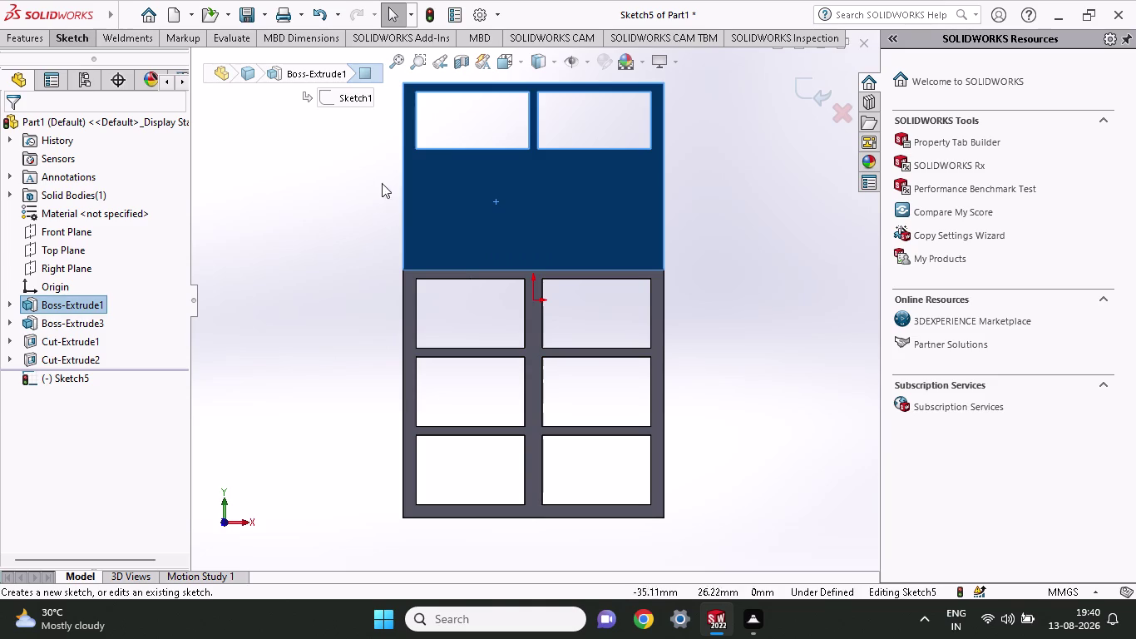
Draw a wide corner rectangle on the top face, below the two upper openings.
click(74, 41)
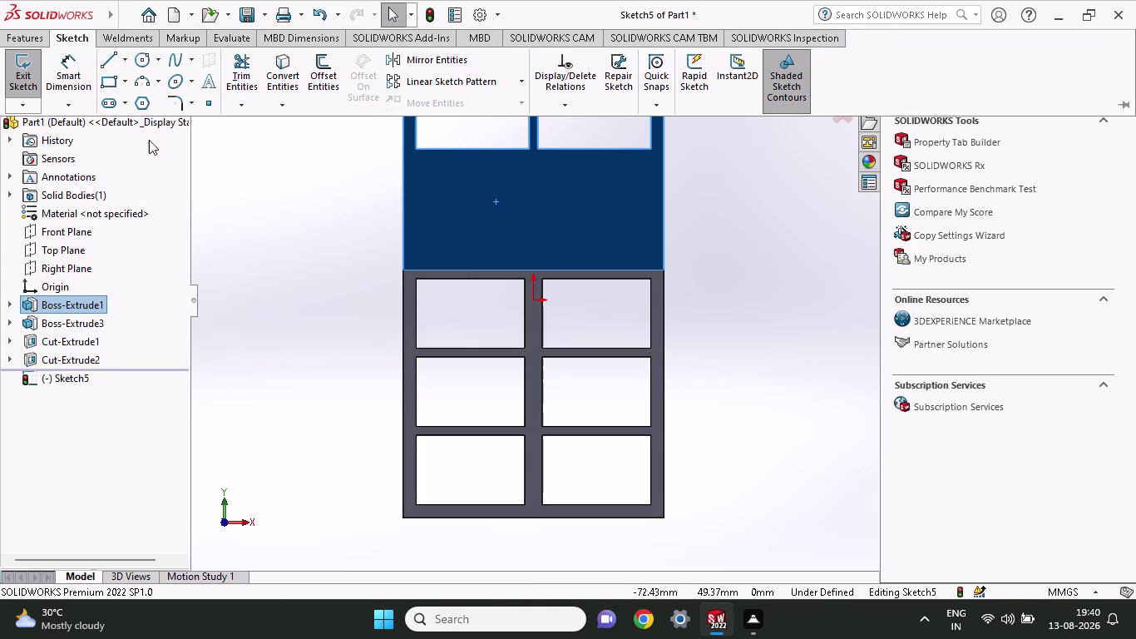
click(116, 82)
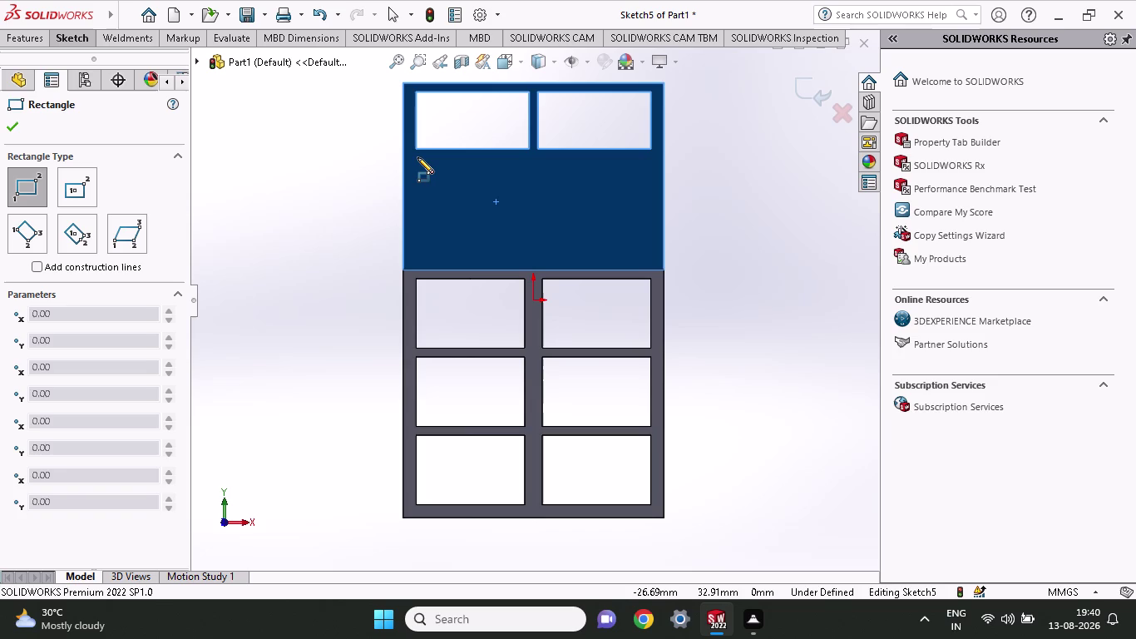
click(417, 164)
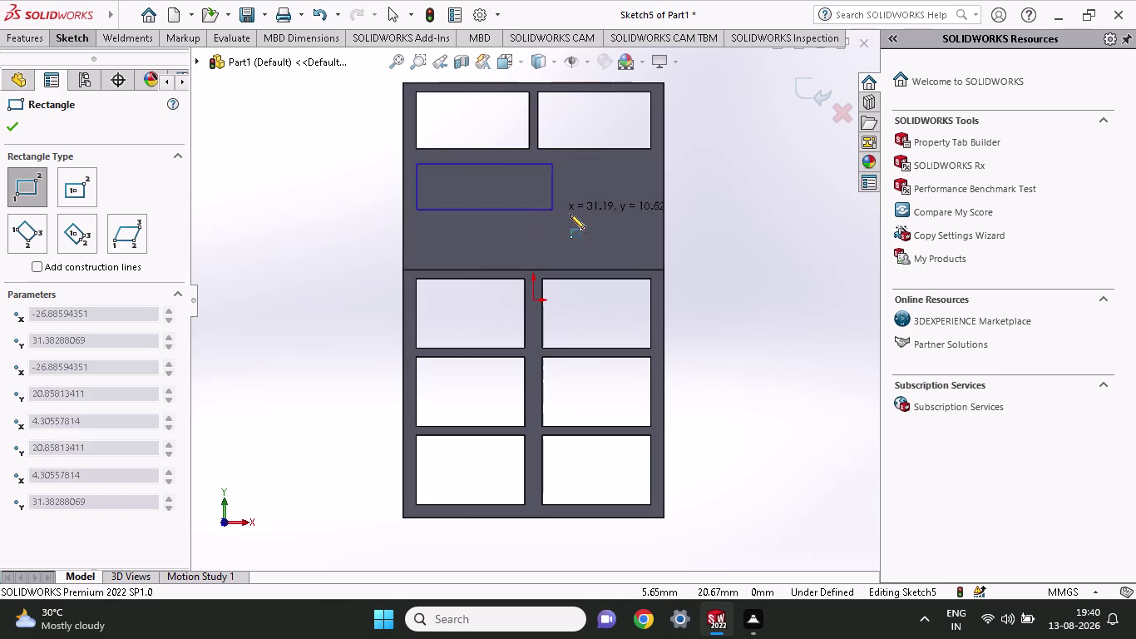
click(647, 254)
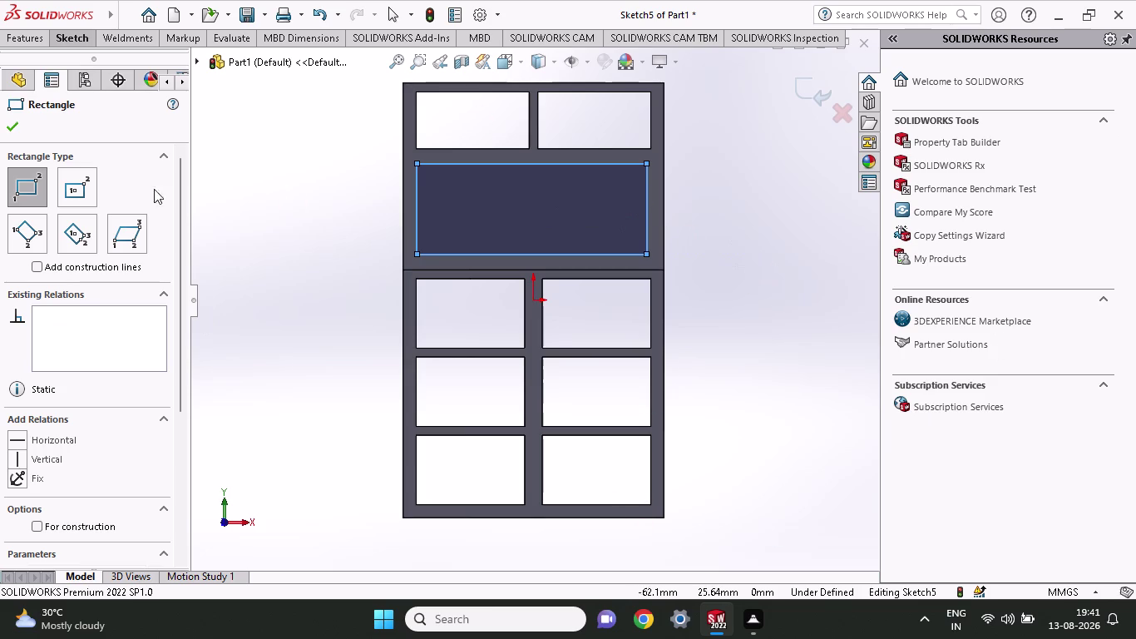
click(80, 43)
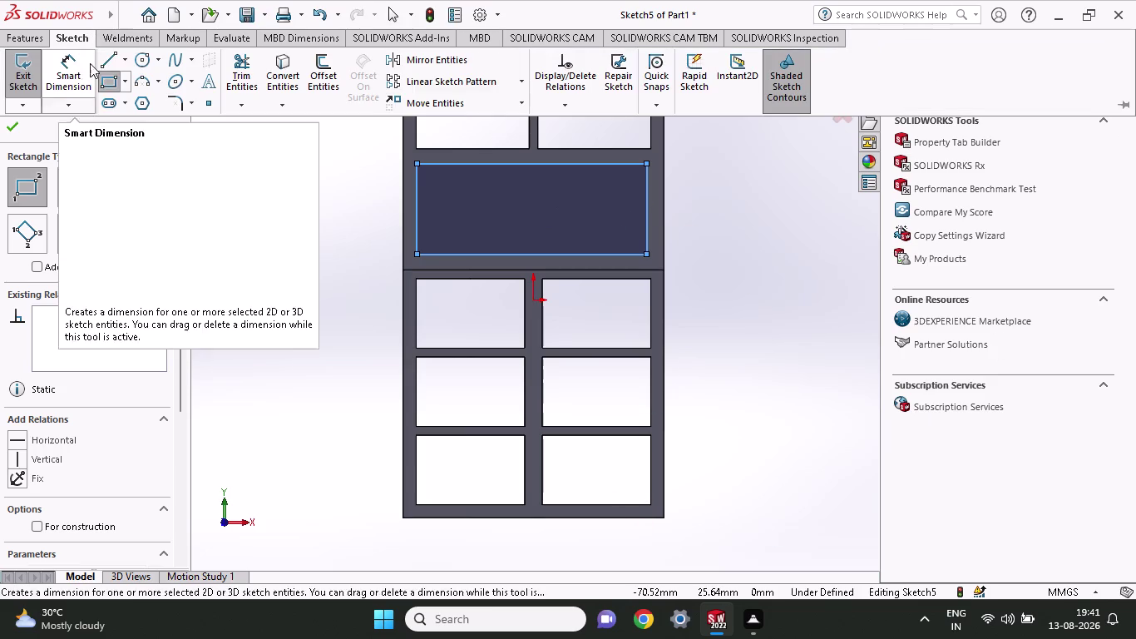
Try dimensioning the panel's right edge, then cancel the dimension.
click(64, 78)
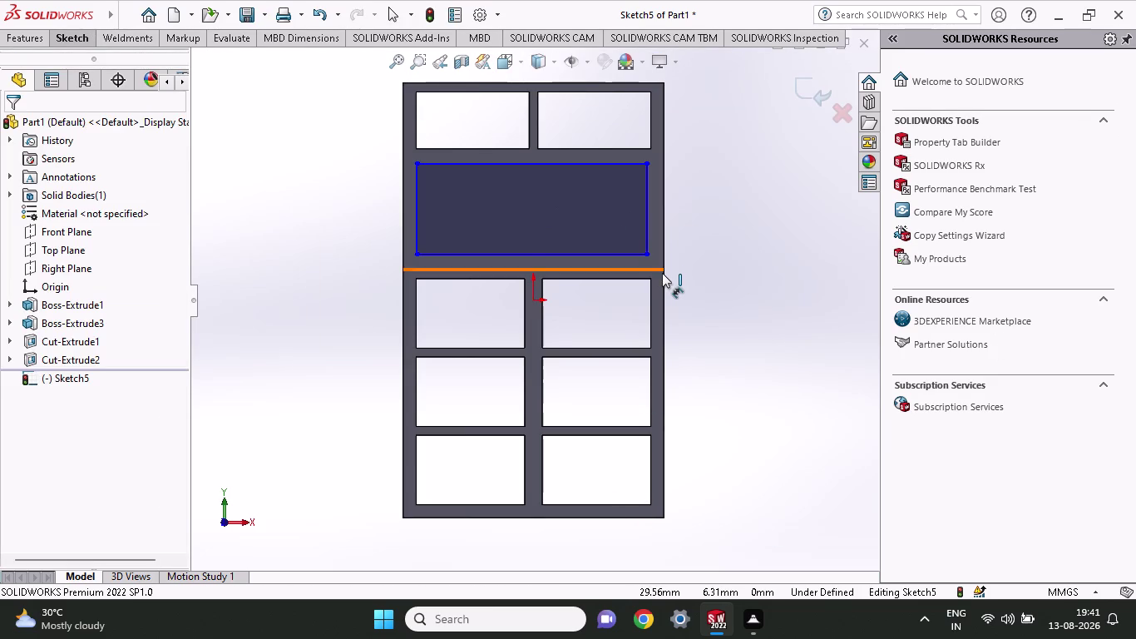
click(662, 269)
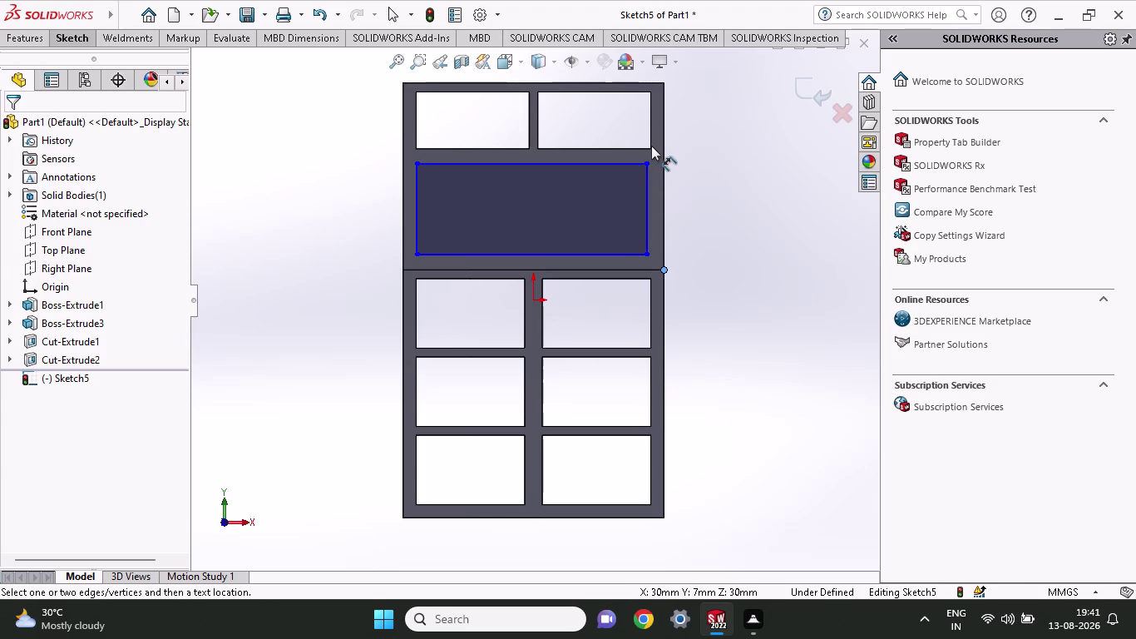
drag(648, 145, 666, 143)
key(Escape)
click(77, 33)
click(78, 70)
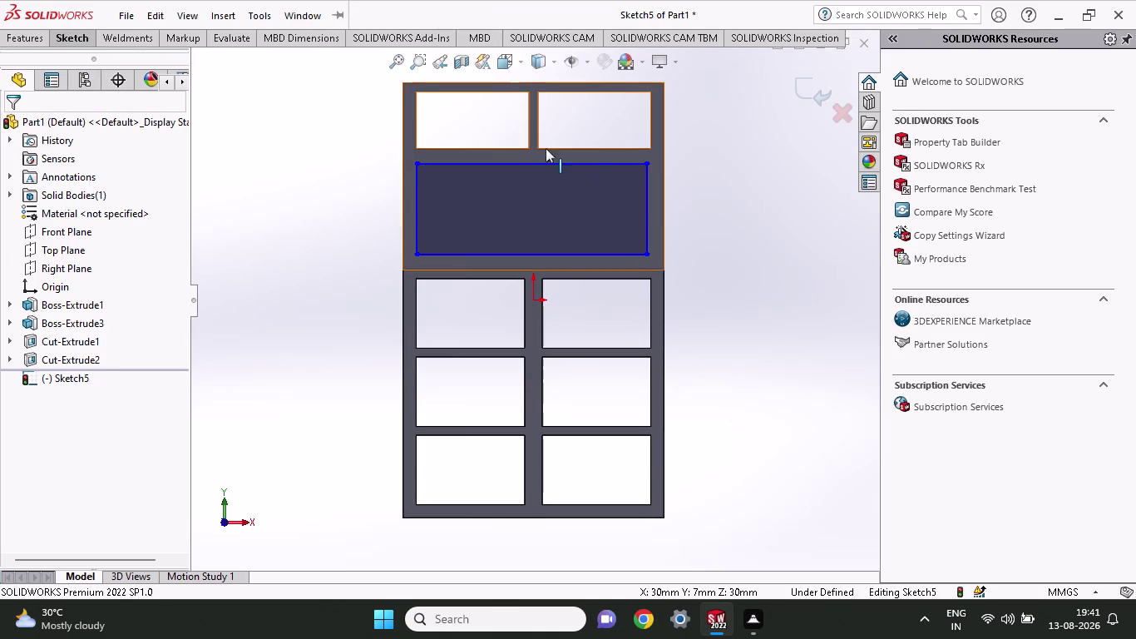
click(85, 41)
click(68, 71)
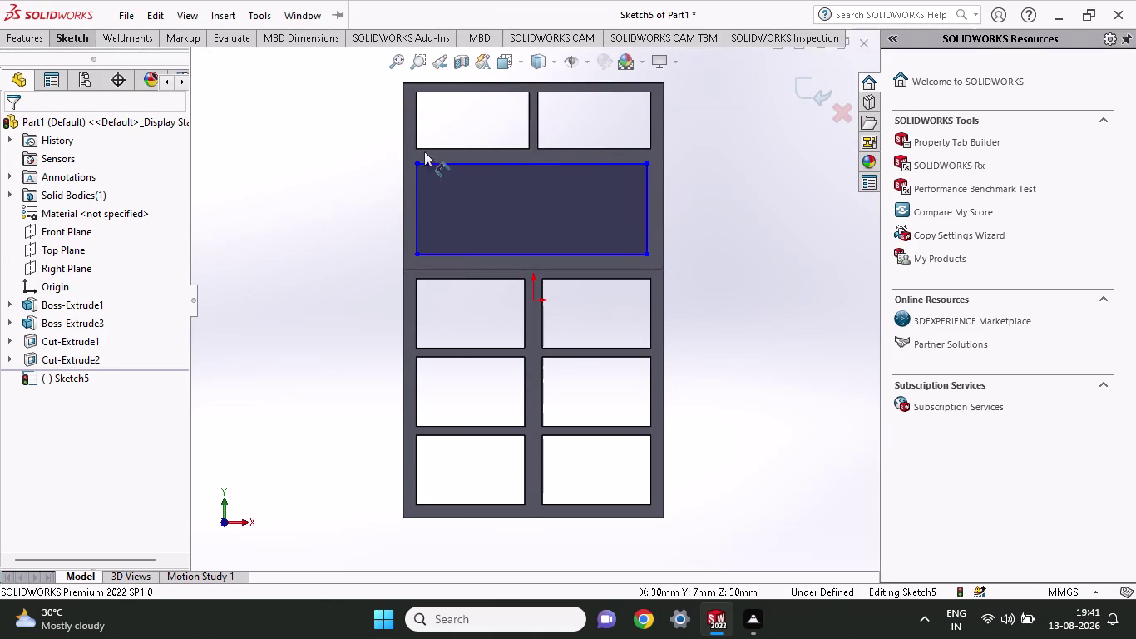
click(649, 147)
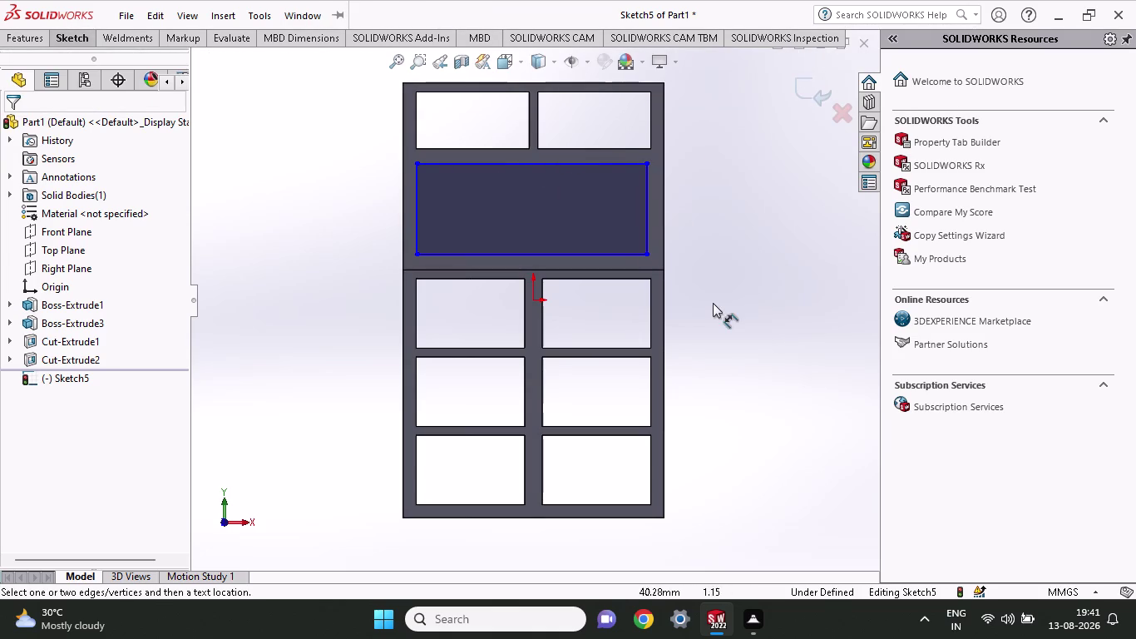
click(664, 269)
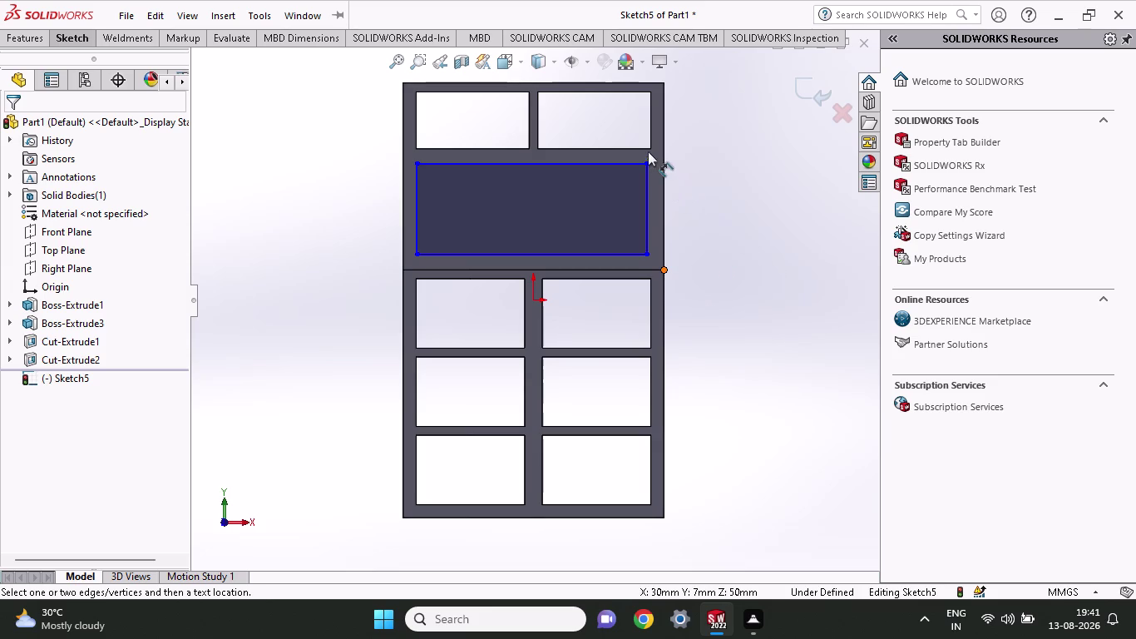
key(Escape)
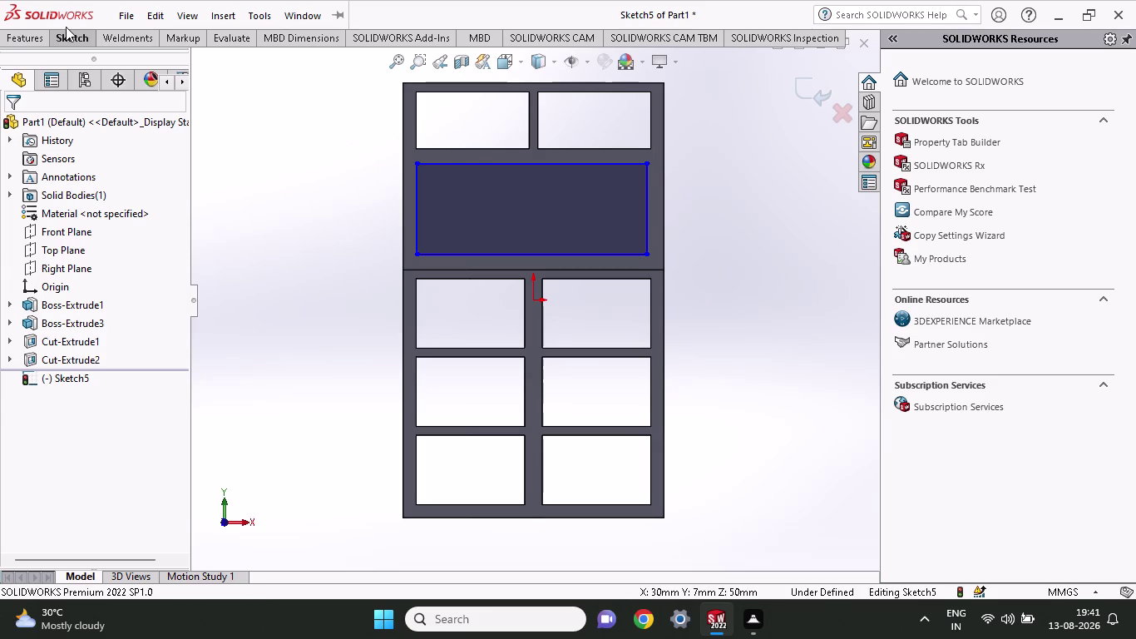
Draw a vertical line up the panel's right edge to the upper compartments' bottom.
click(65, 33)
click(101, 61)
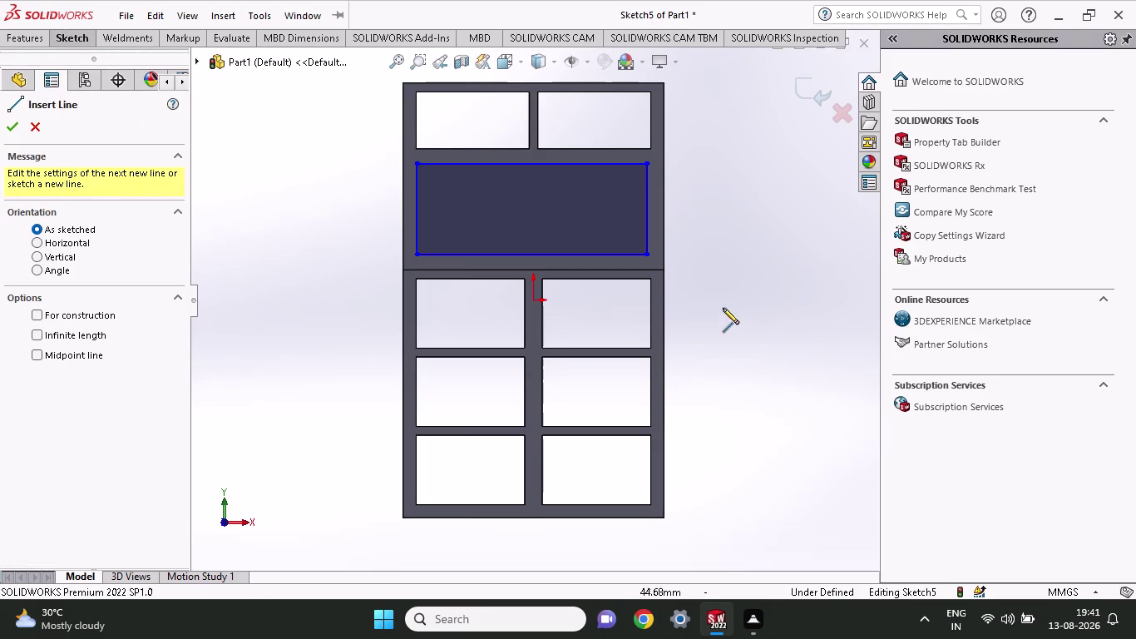
click(664, 268)
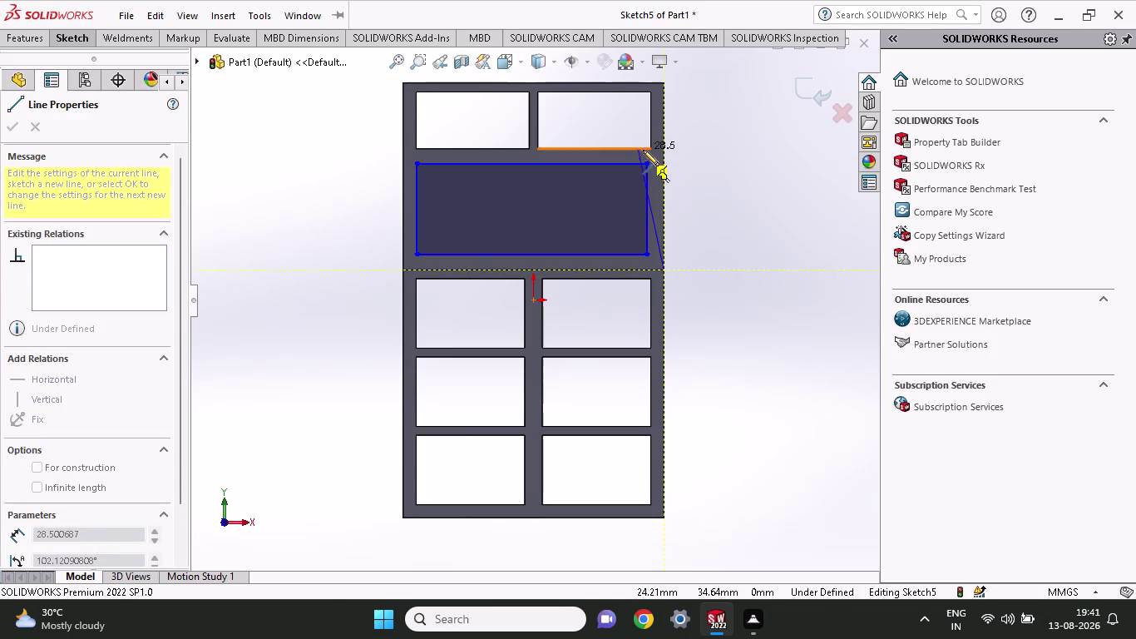
click(664, 147)
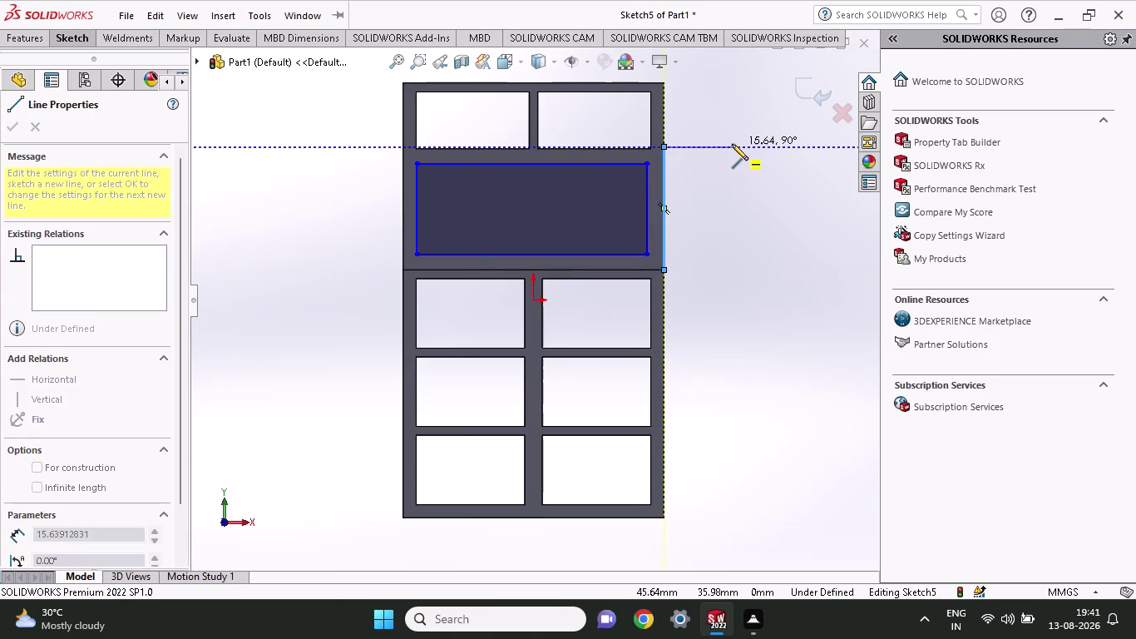
key(Escape)
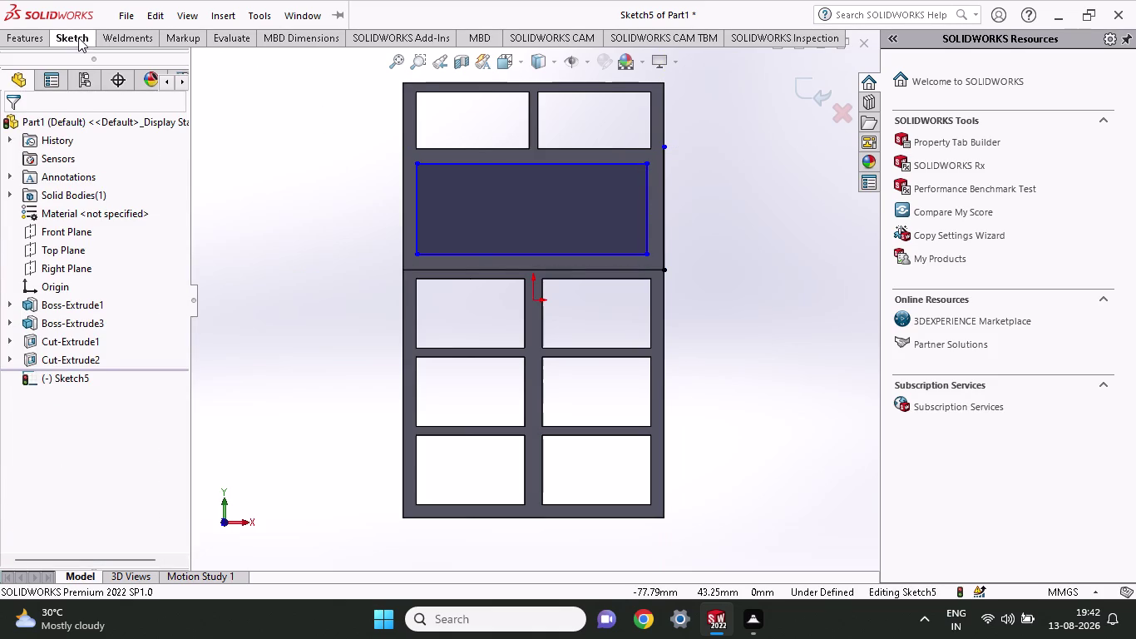
Add a vertical dimension to the new line, then undo it.
click(78, 37)
click(72, 67)
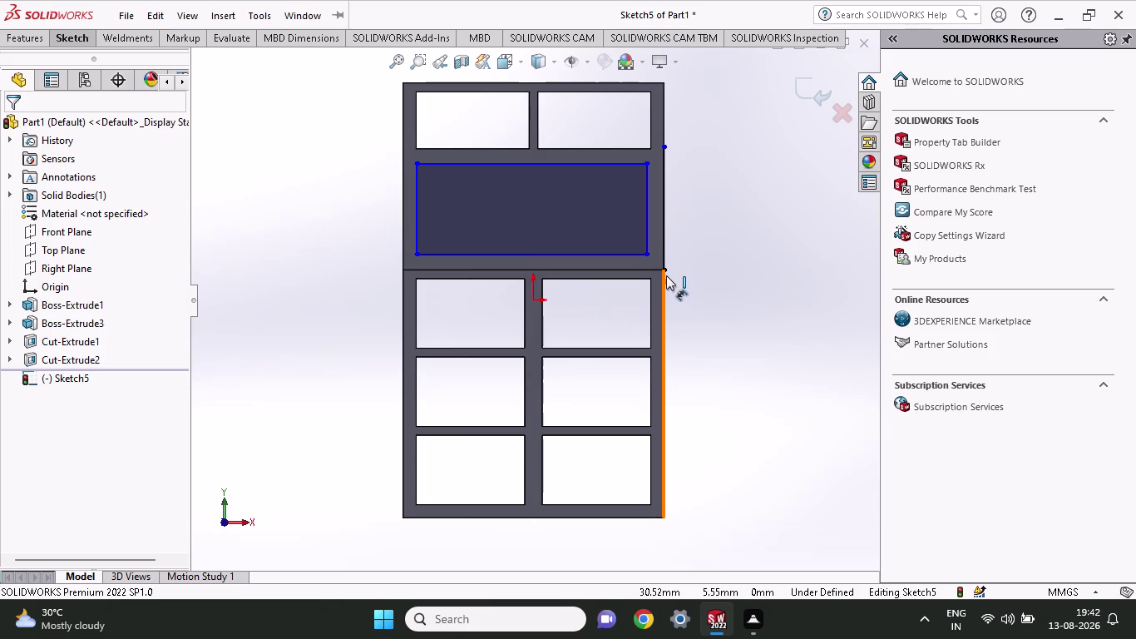
click(666, 273)
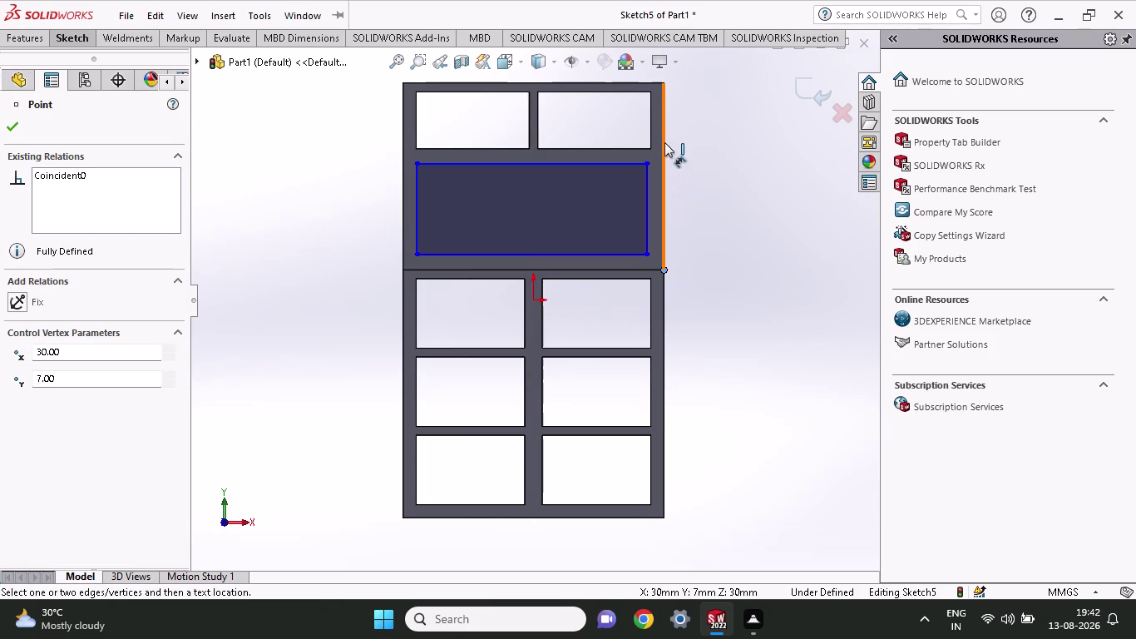
click(665, 147)
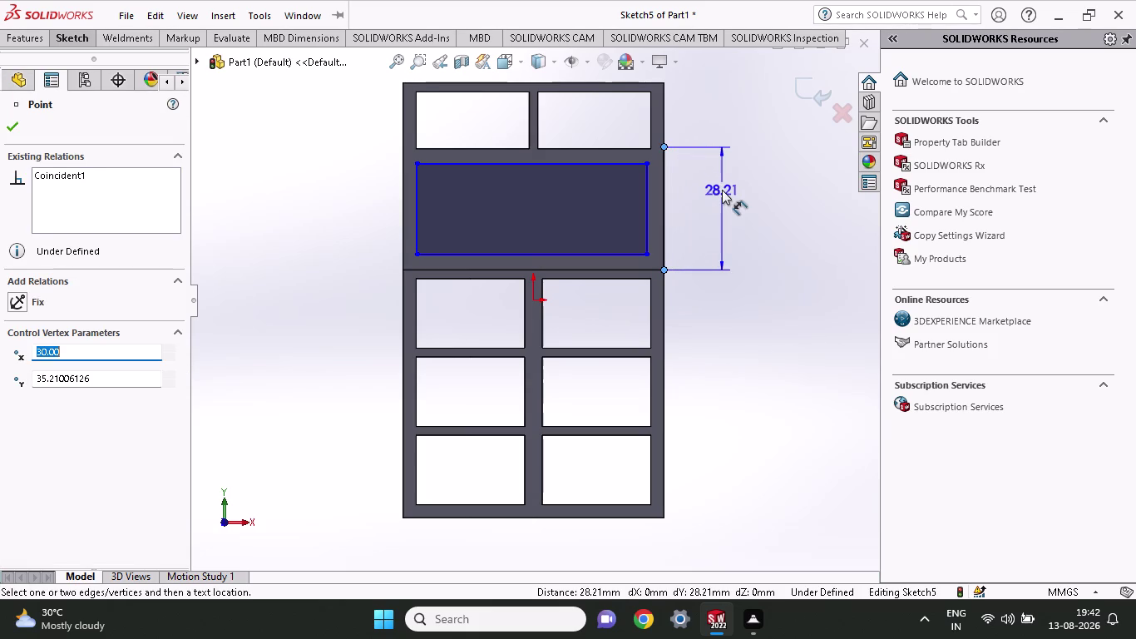
click(722, 190)
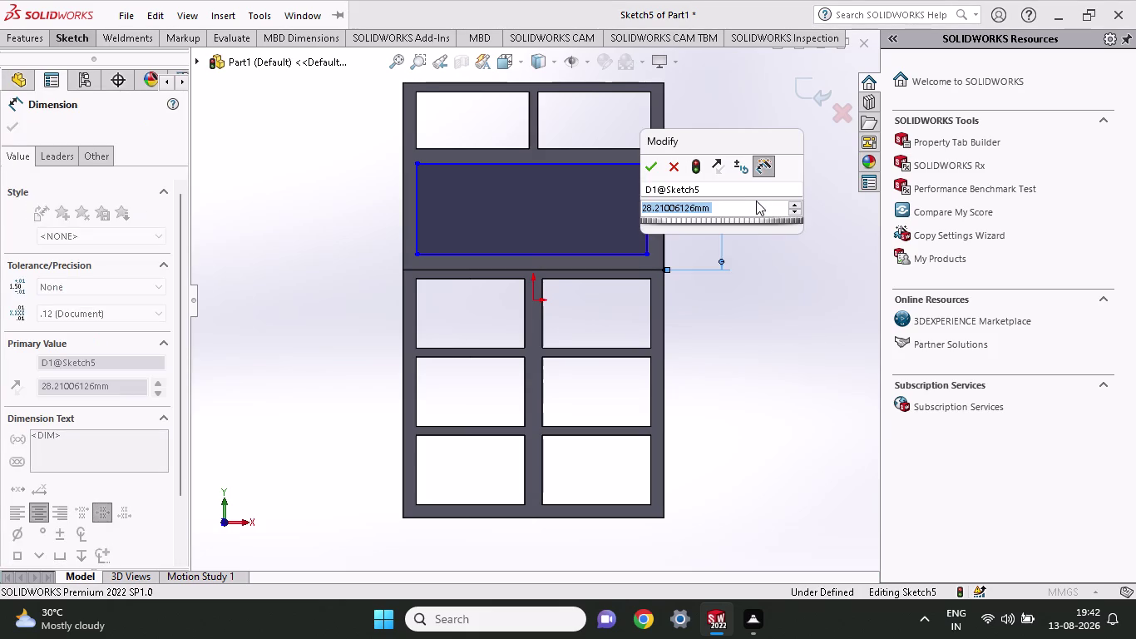
key(Escape)
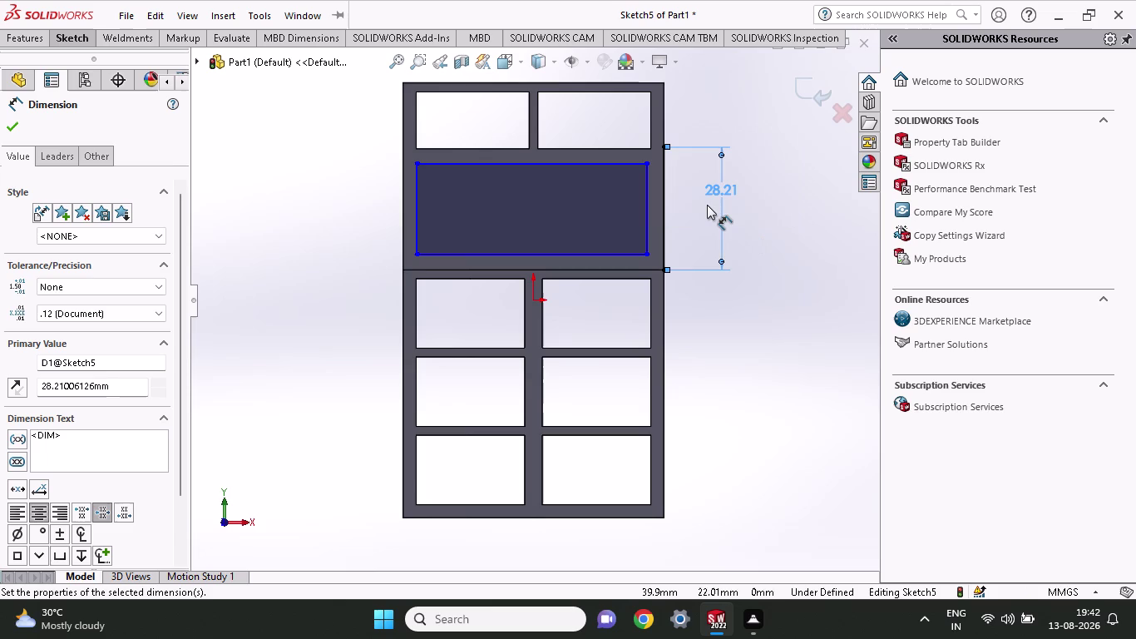
key(ctrl+z)
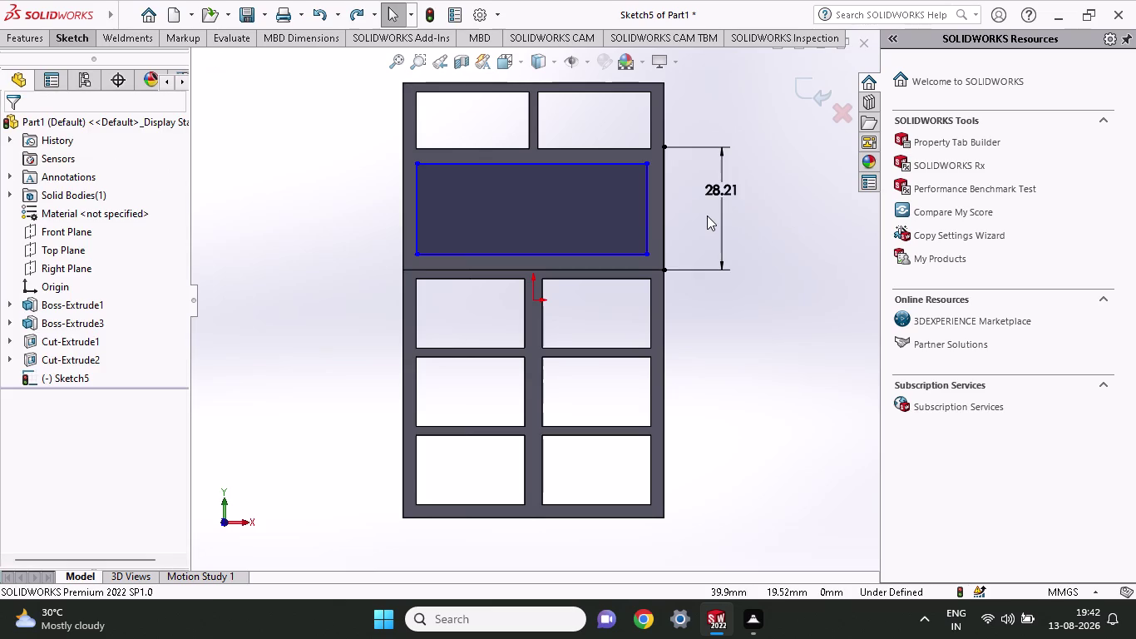
key(ctrl+z)
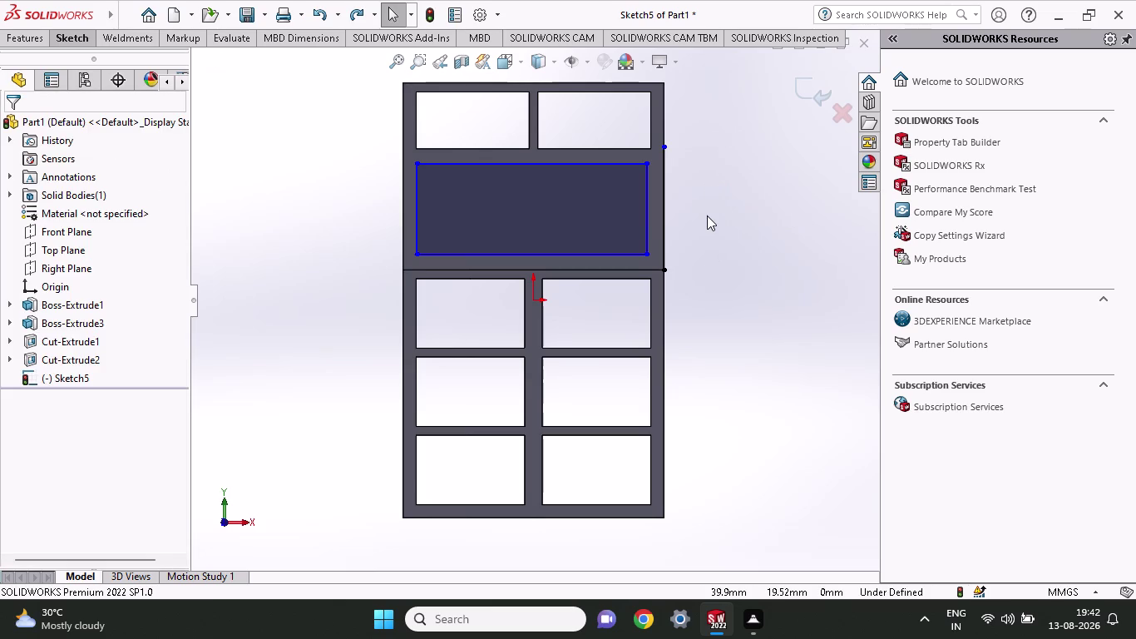
Dimension the rectangle's height to 24 mm (28-4).
click(88, 36)
click(85, 70)
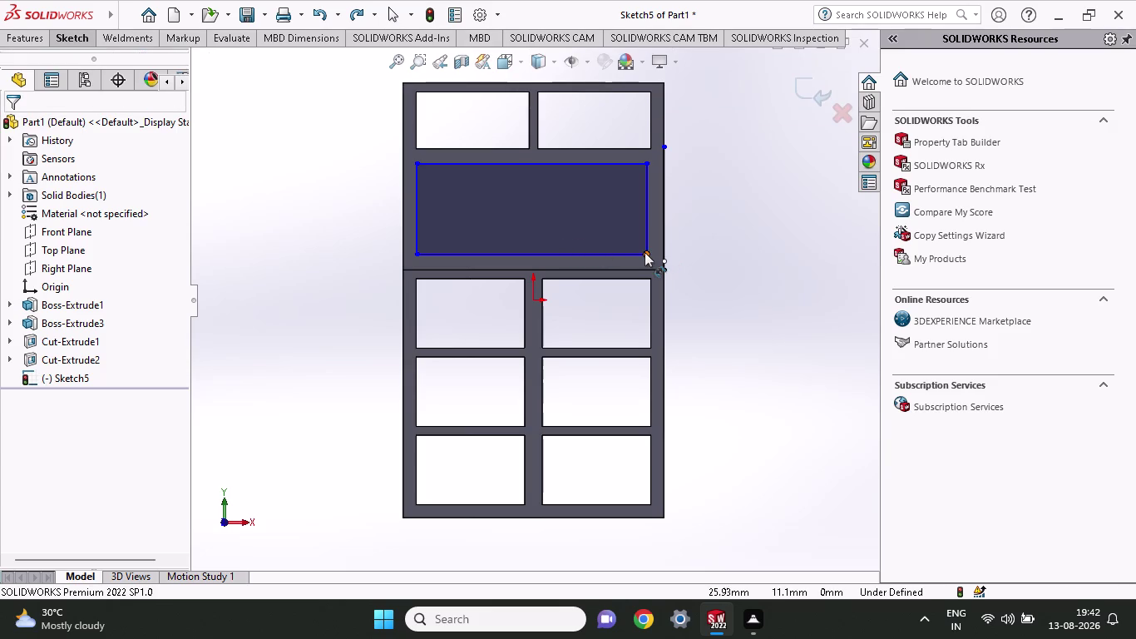
click(644, 251)
click(648, 163)
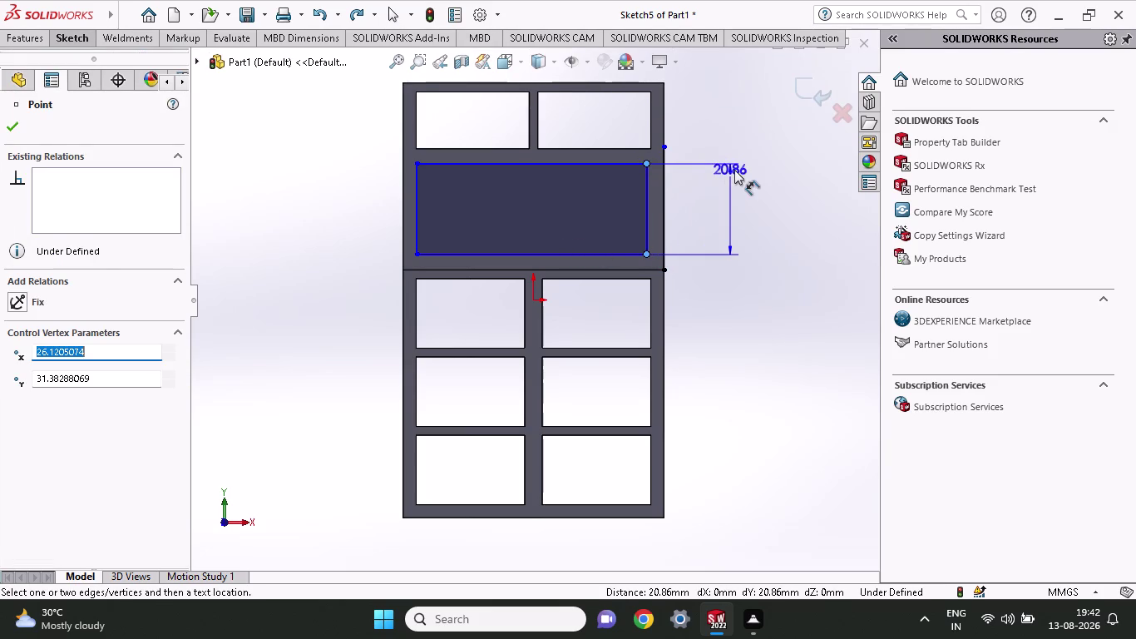
click(734, 169)
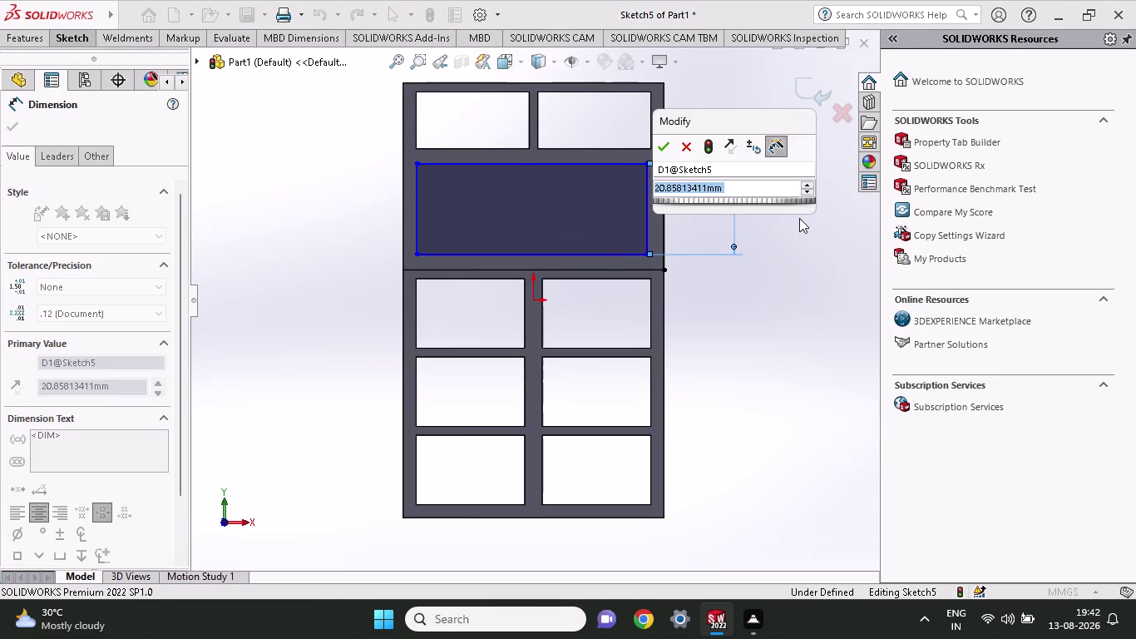
text(28)
key(minus)
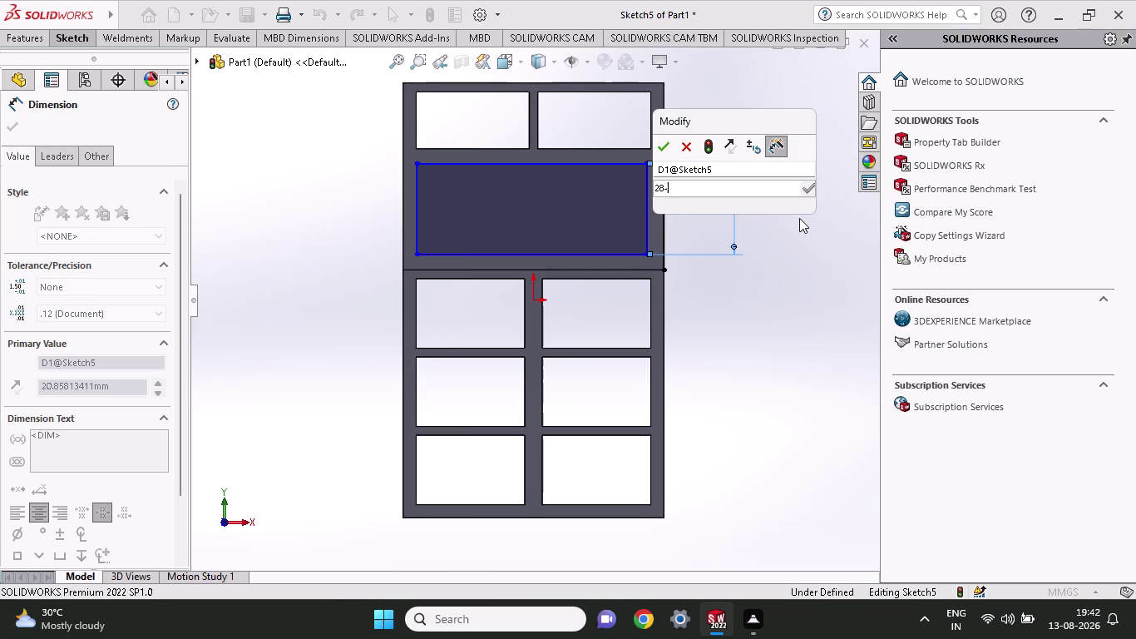
key(4)
key(Return)
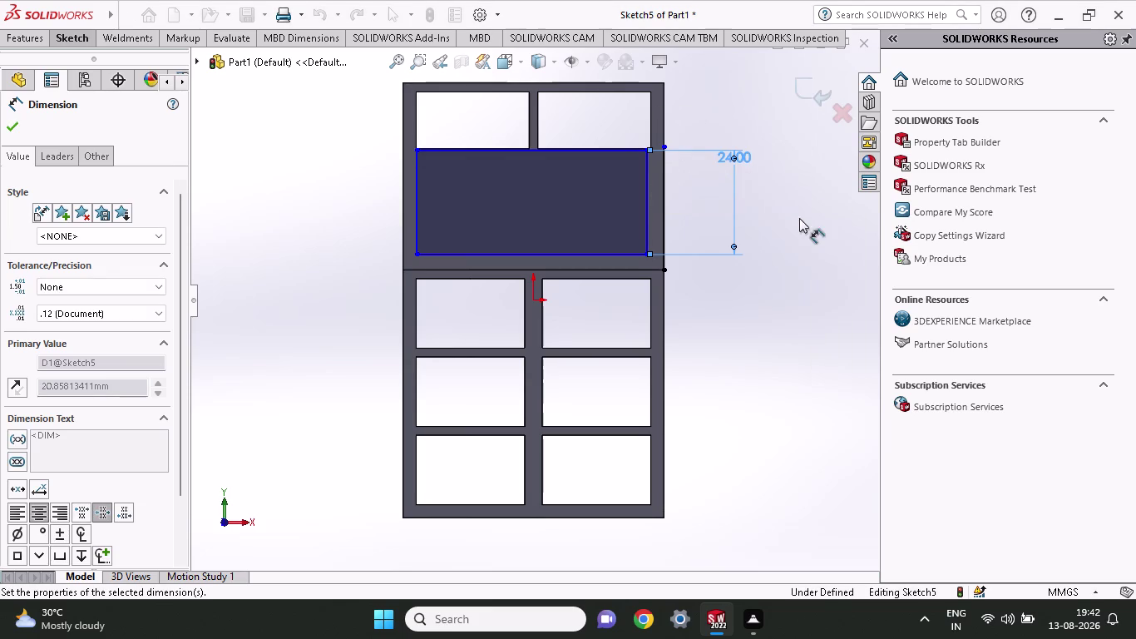
Add a 2 mm gap dimension between the rectangle and the panel's corner.
click(666, 271)
click(645, 251)
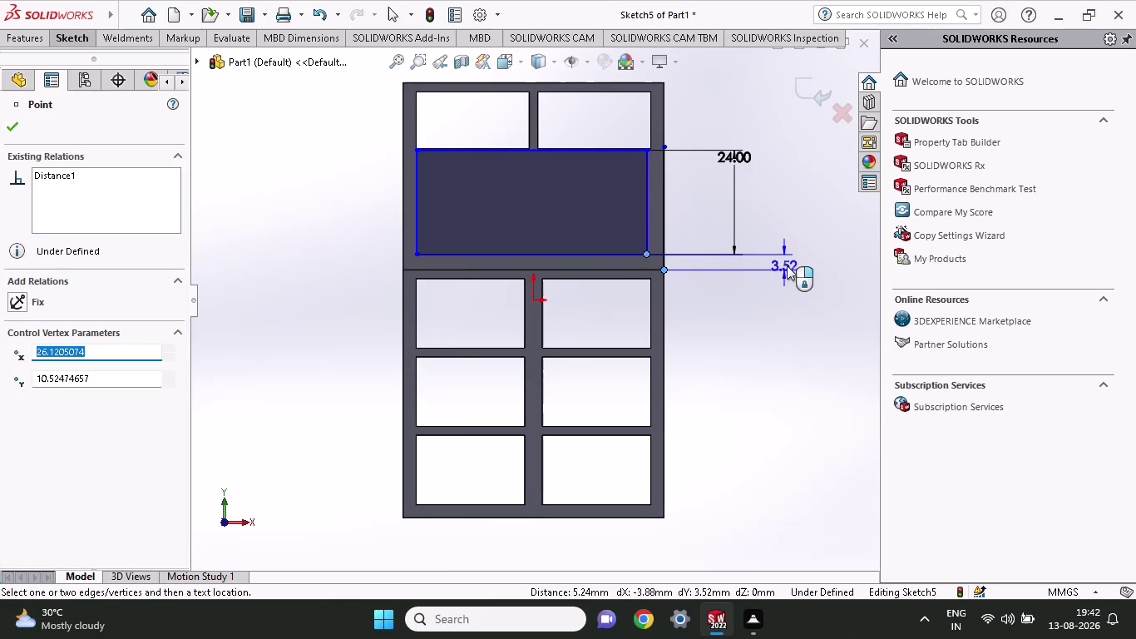
click(787, 265)
key(2)
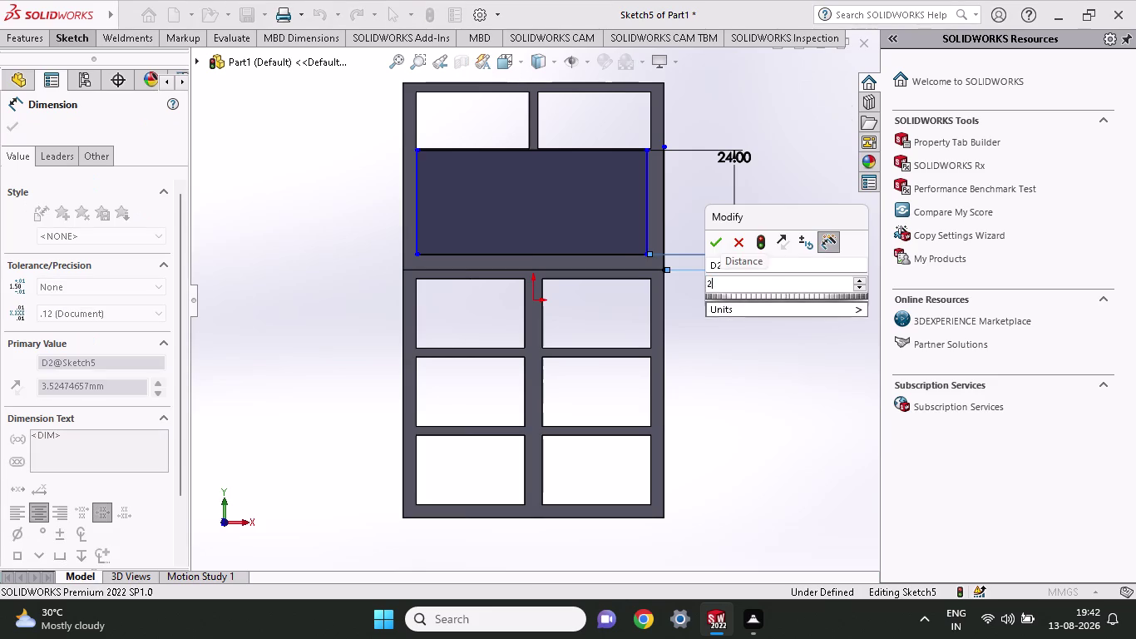
key(Return)
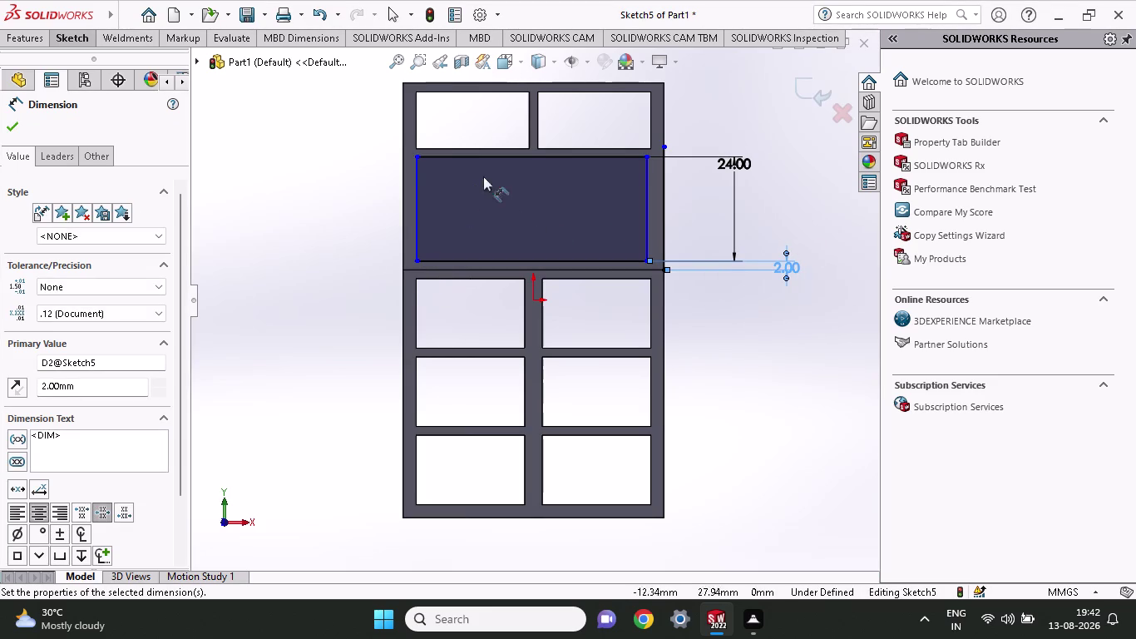
Dimension the rectangle's width to 54 mm (60-6), placed above the cabinet.
click(414, 157)
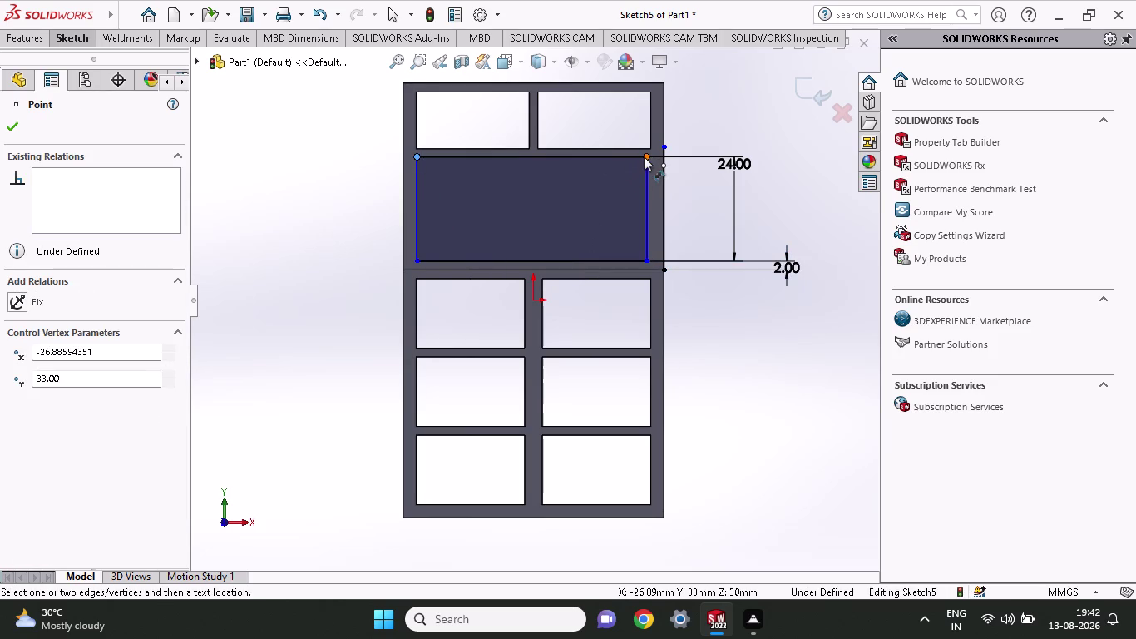
click(643, 156)
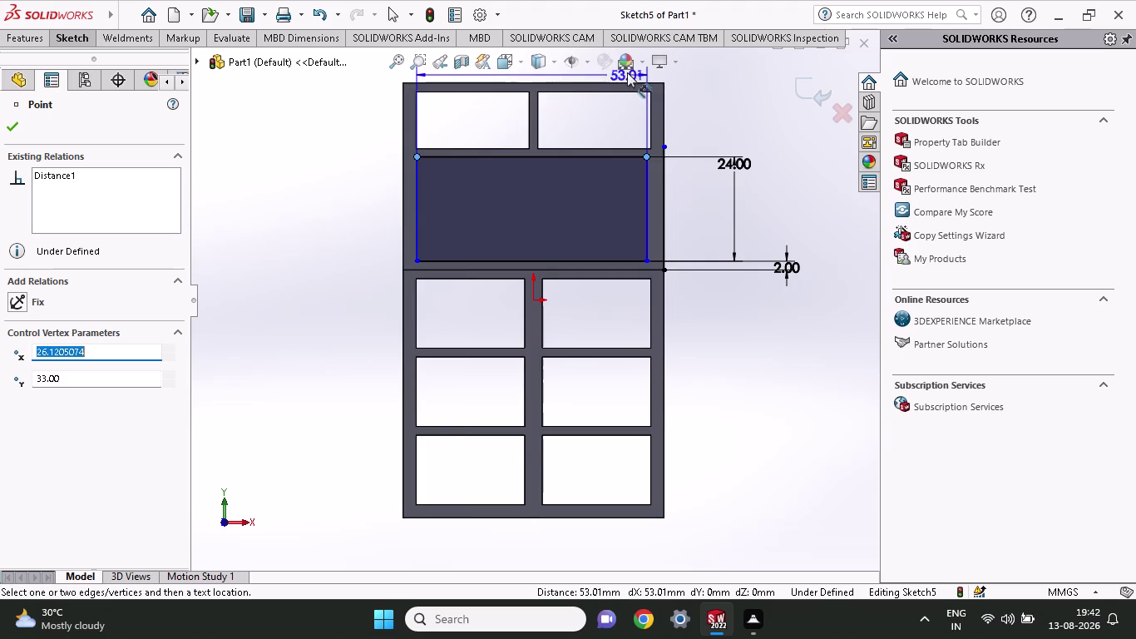
scroll(up, 3)
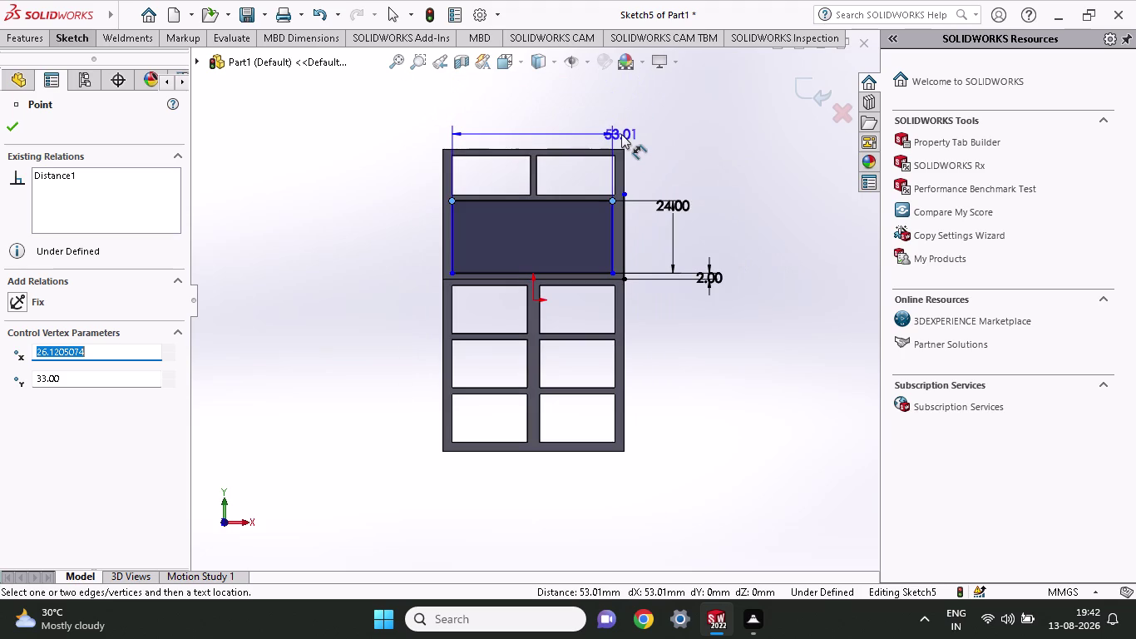
click(621, 111)
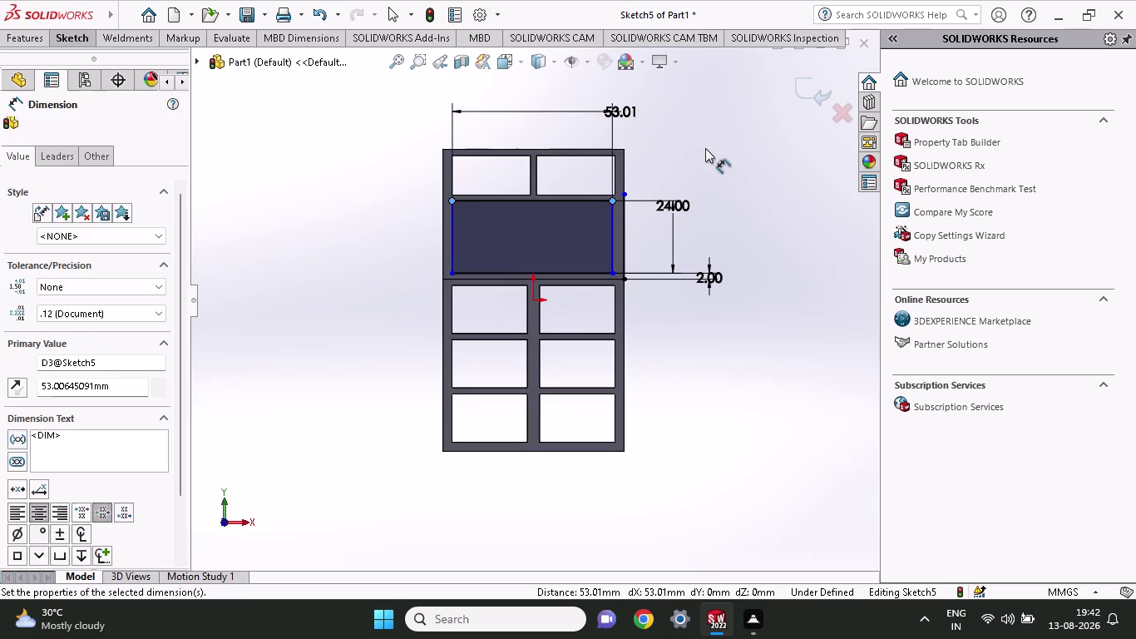
text(60)
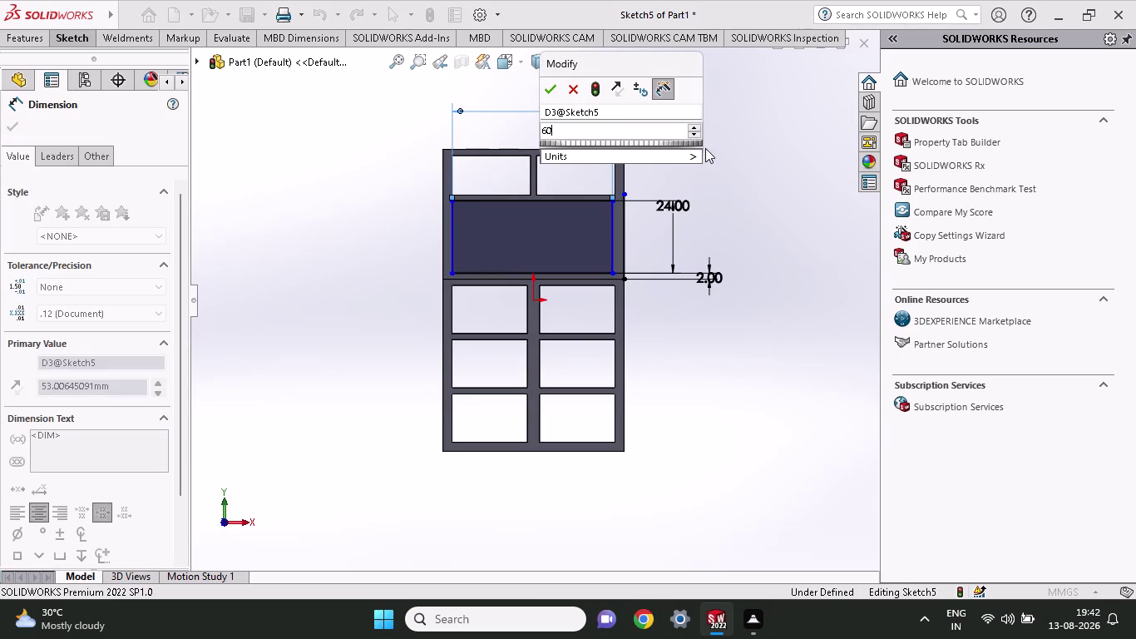
key(minus)
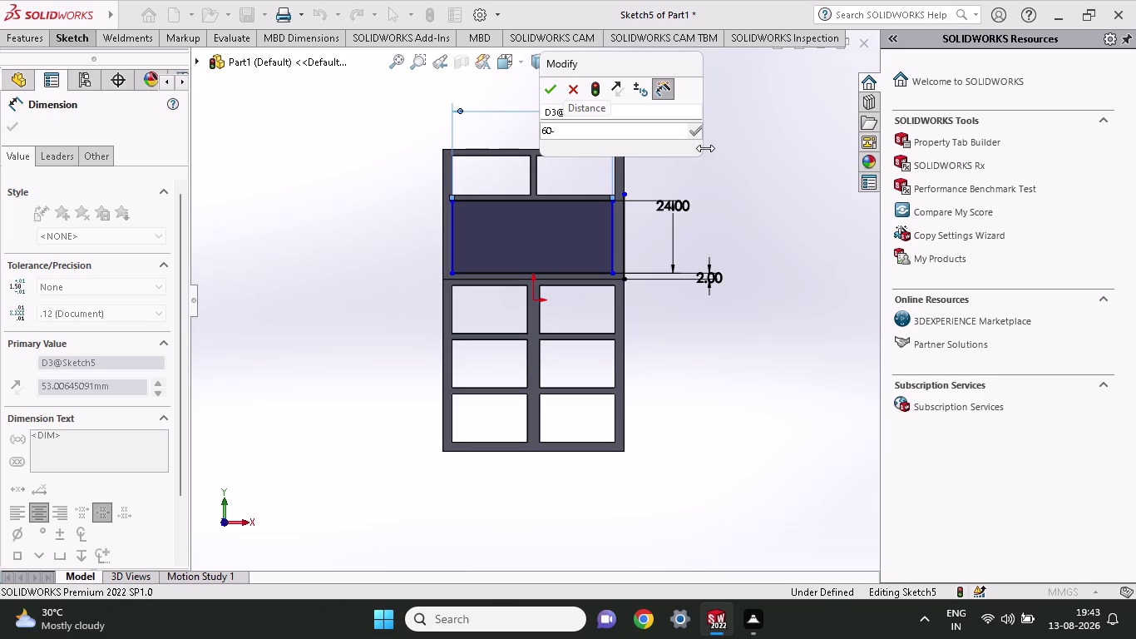
key(6)
key(Return)
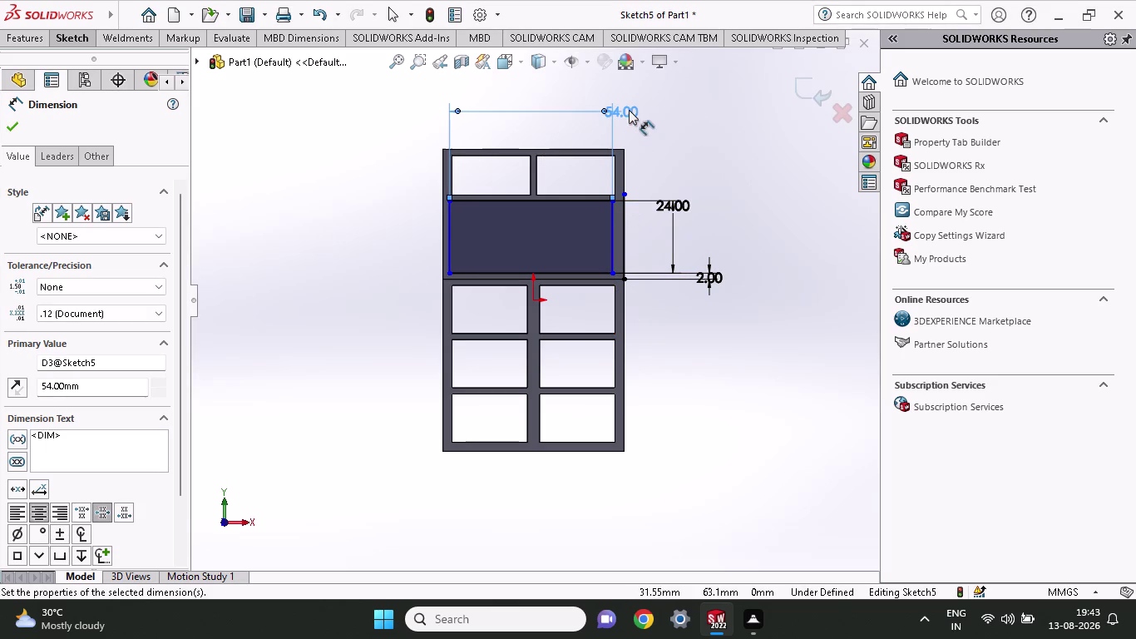
scroll(down, 3)
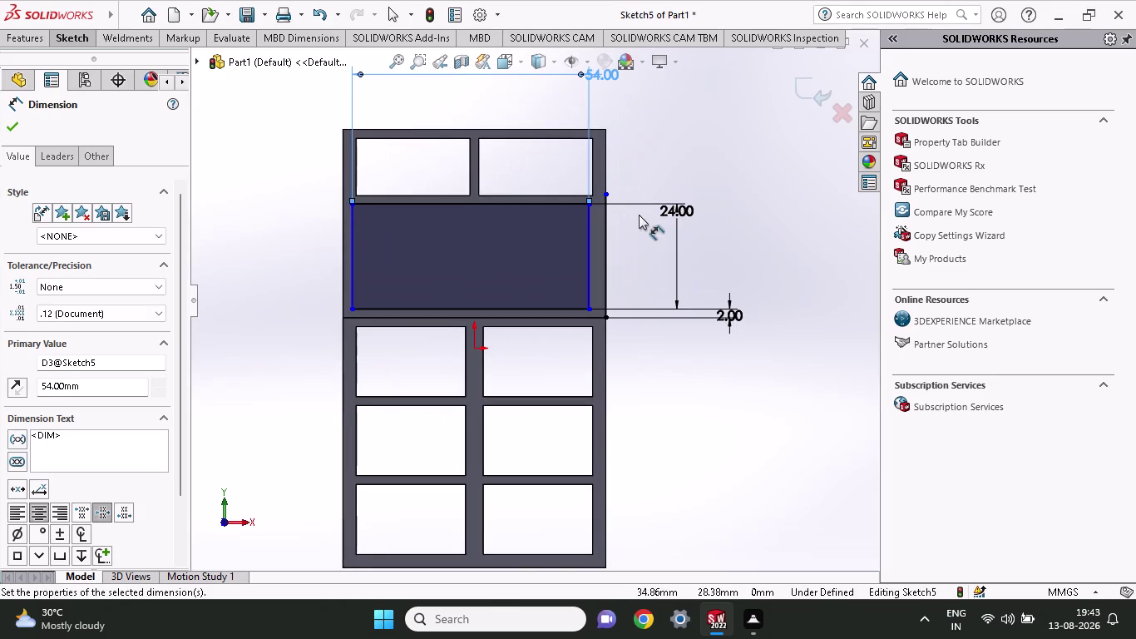
key(ctrl+z)
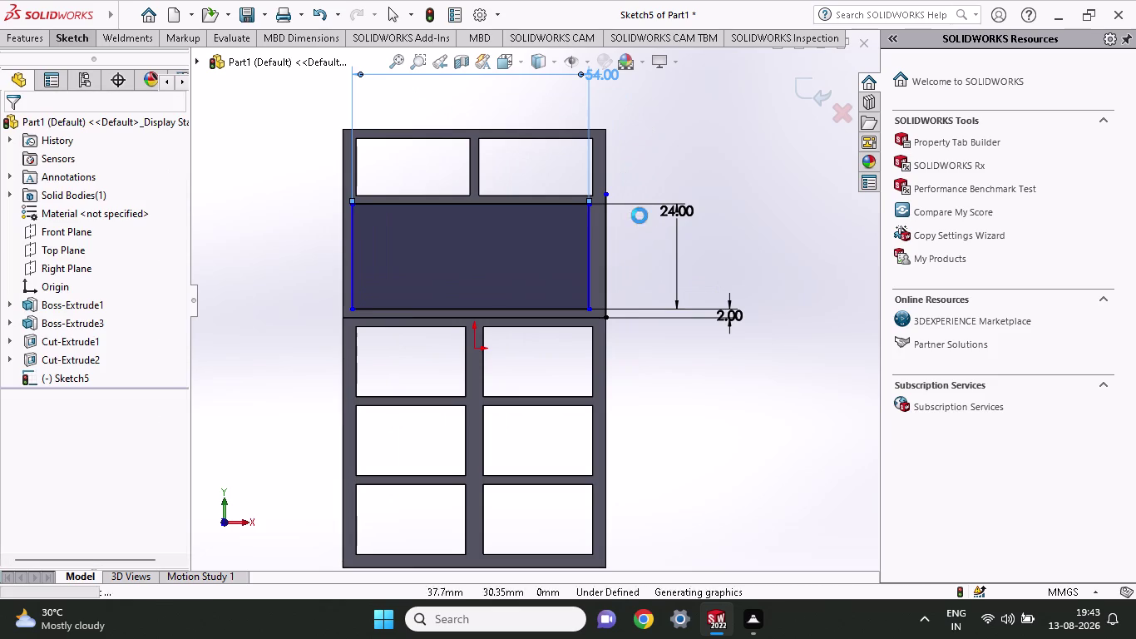
Undo the original rectangle and its width, offset and height dimensions.
key(ctrl+z)
key(ctrl+z)
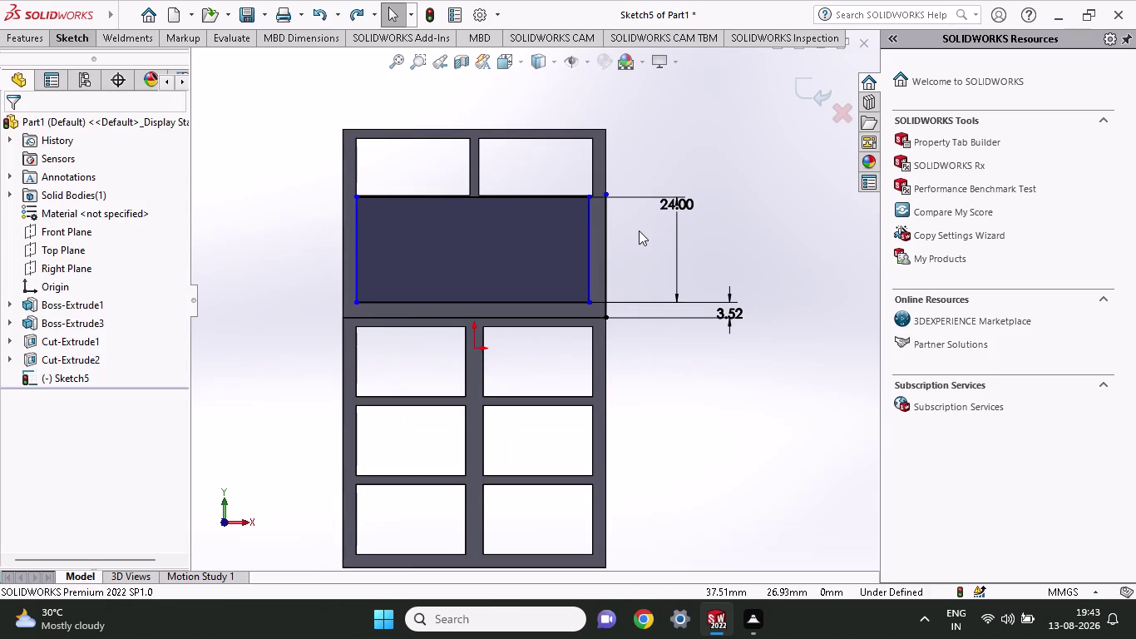
key(ctrl+z)
key(ctrl+z)
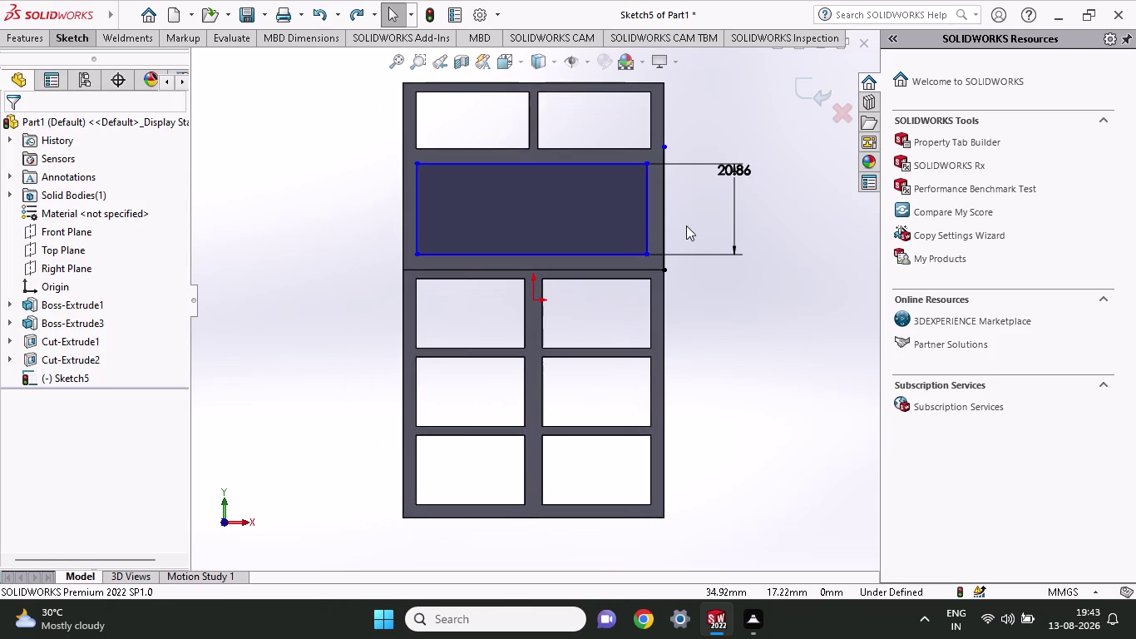
key(ctrl+z)
key(ctrl+z)
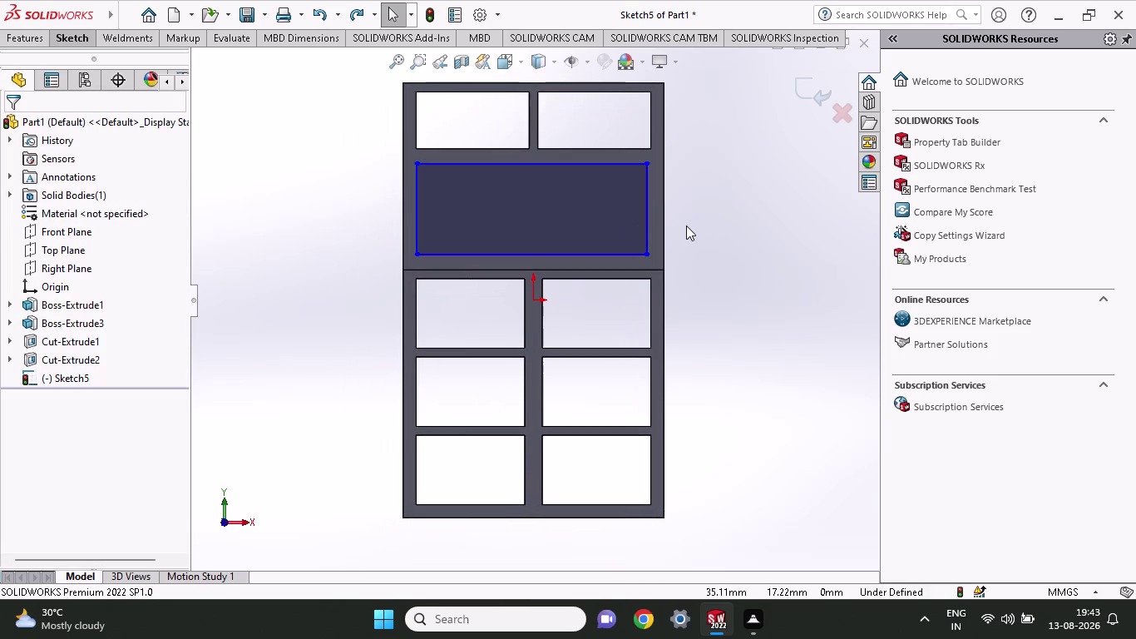
key(ctrl+z)
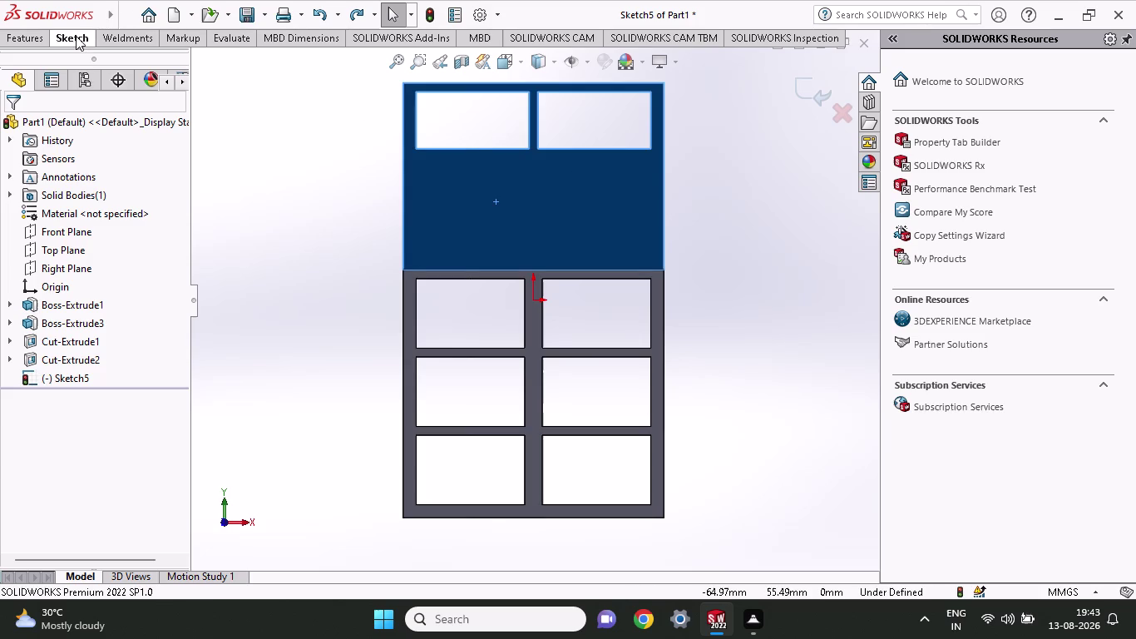
Draw a new corner rectangle inside the middle panel.
click(76, 36)
click(109, 80)
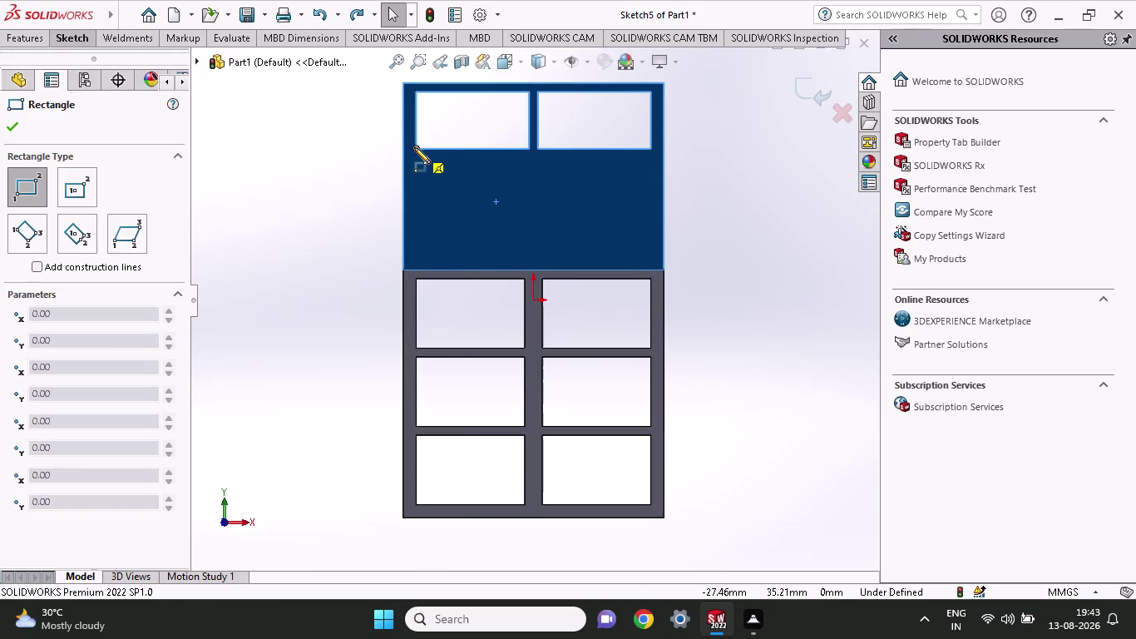
click(417, 175)
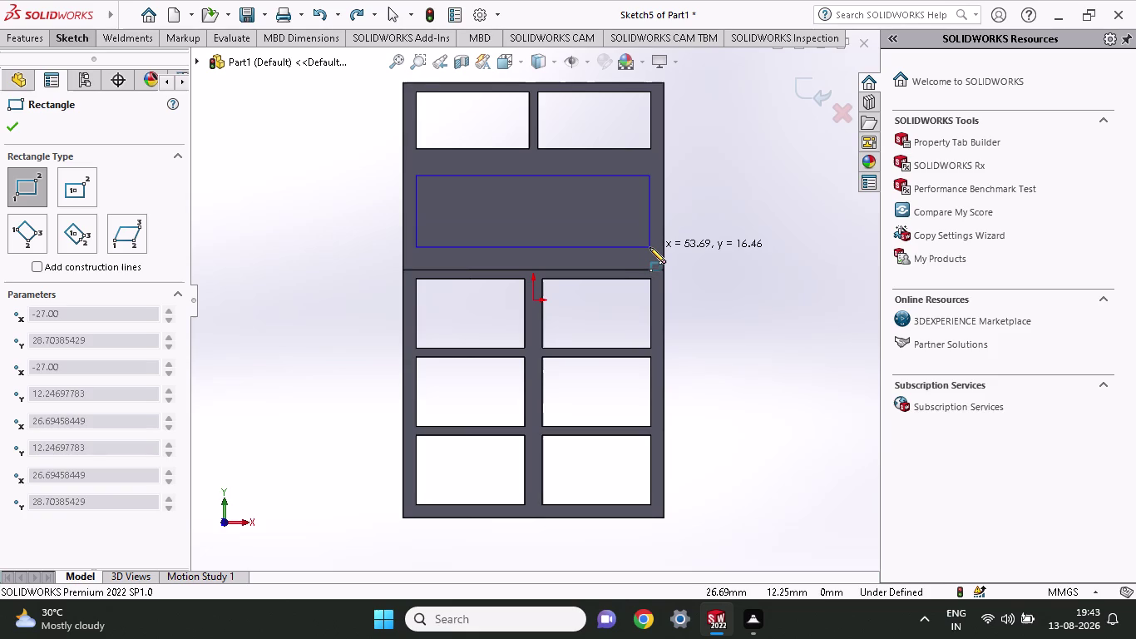
click(650, 246)
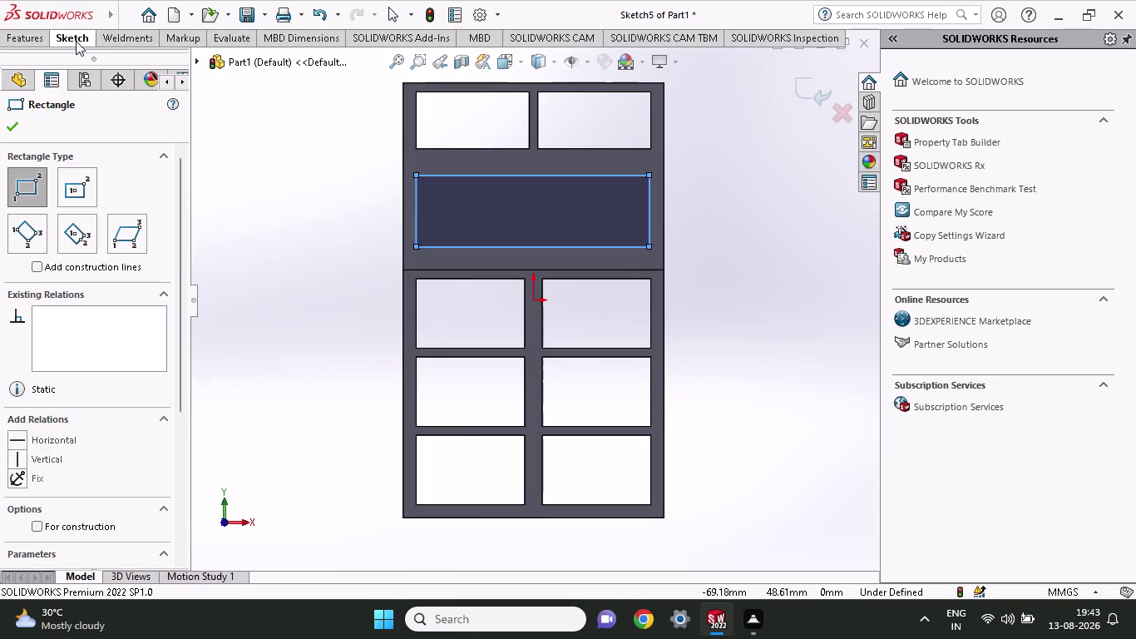
click(75, 41)
Dimension the new rectangle's height to 24 mm (28-4).
click(86, 68)
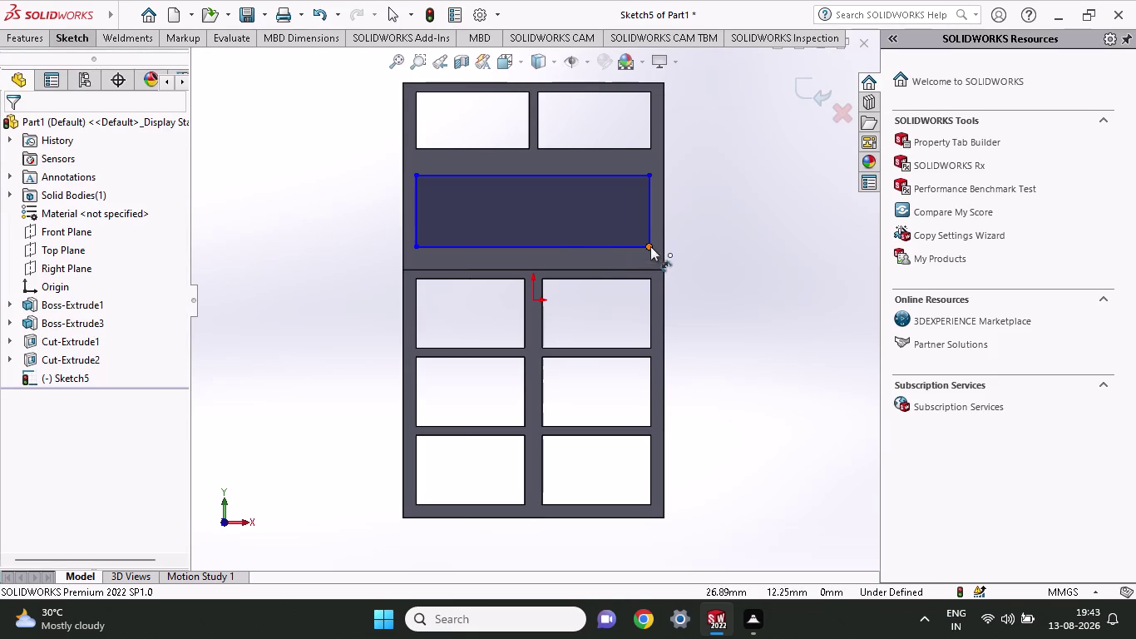
click(650, 246)
click(650, 176)
click(741, 183)
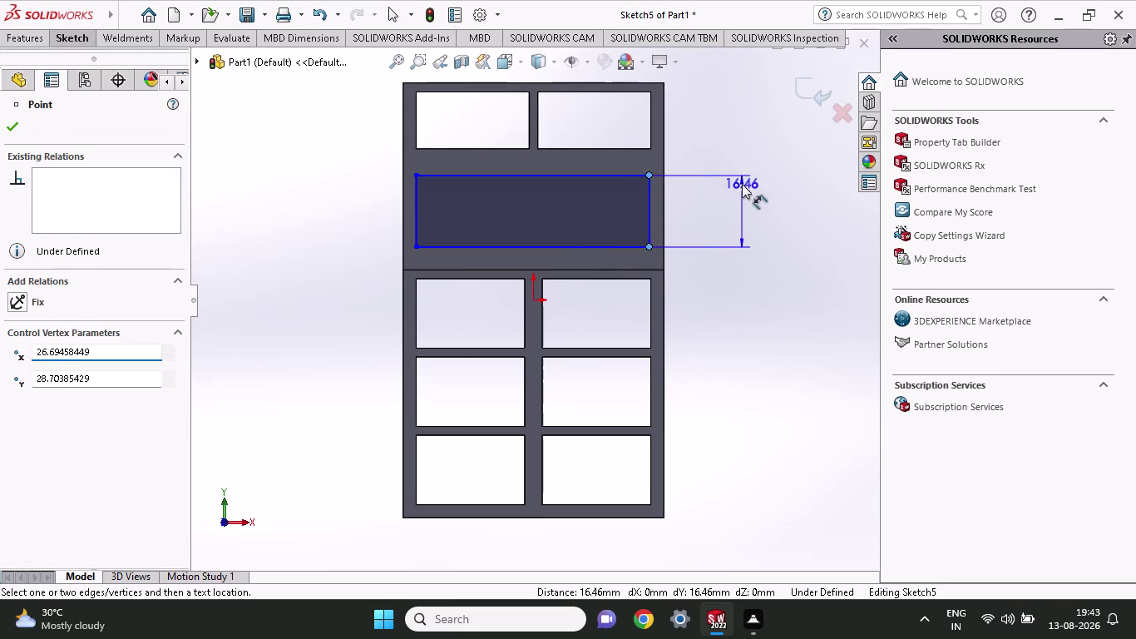
text(28-)
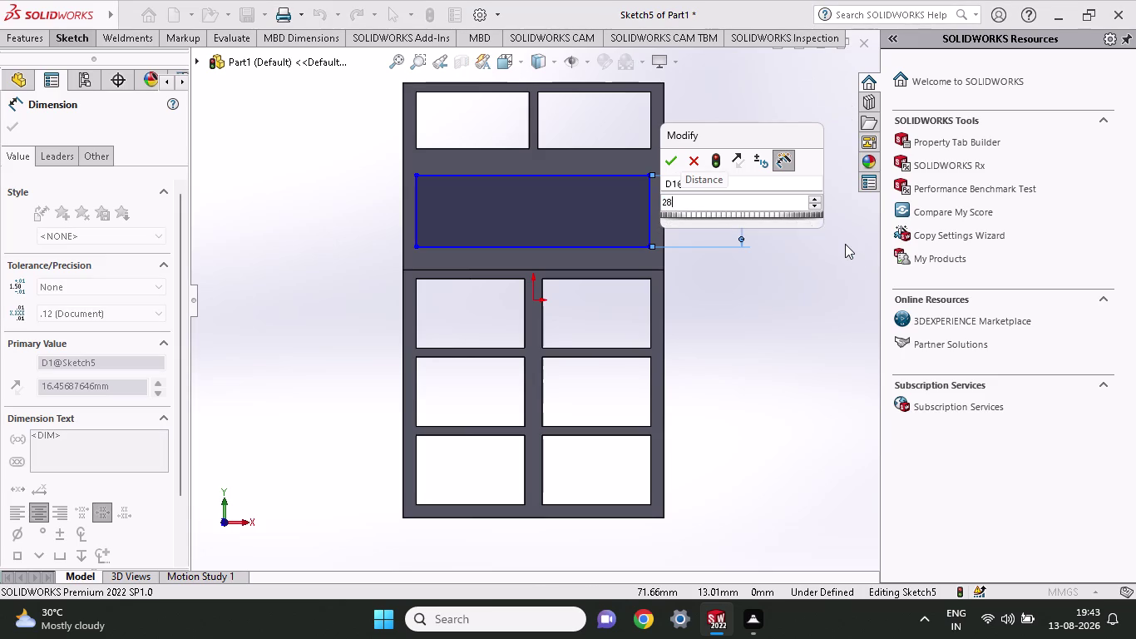
text(4)
key(Return)
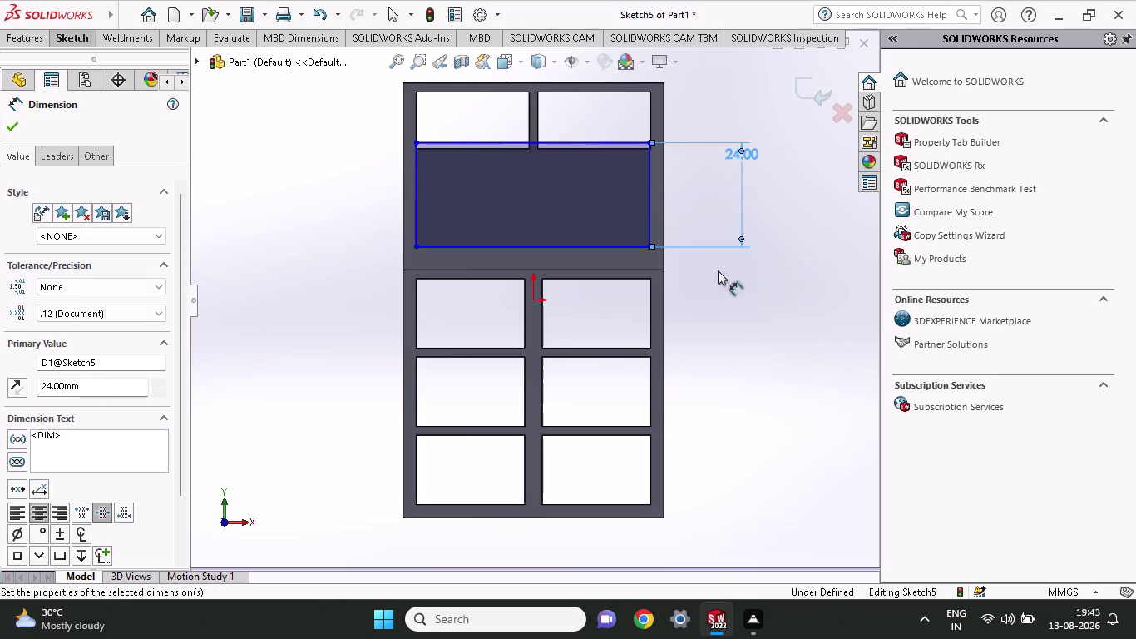
Set a 2 mm offset between the rectangle's bottom and the lower compartments.
click(663, 269)
click(648, 245)
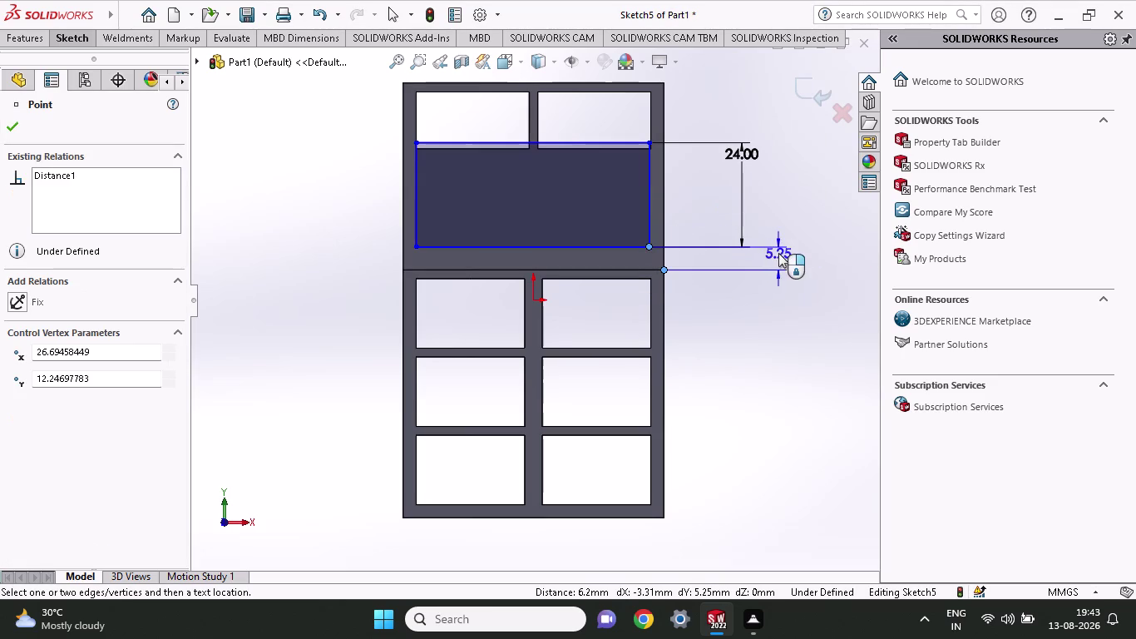
click(797, 257)
key(2)
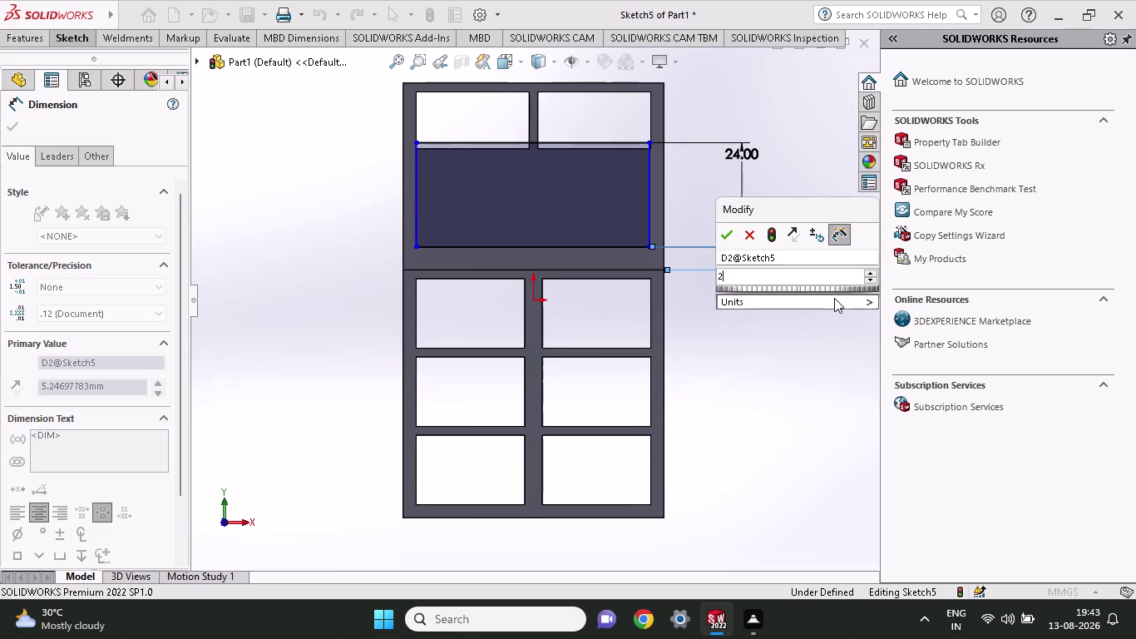
key(Return)
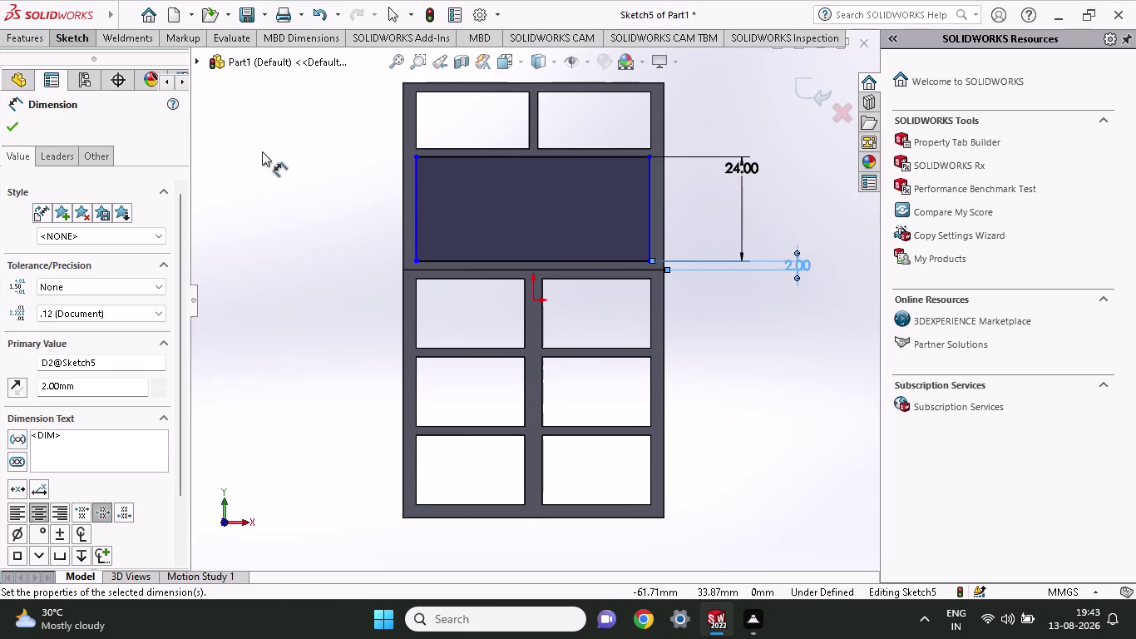
click(69, 35)
click(114, 61)
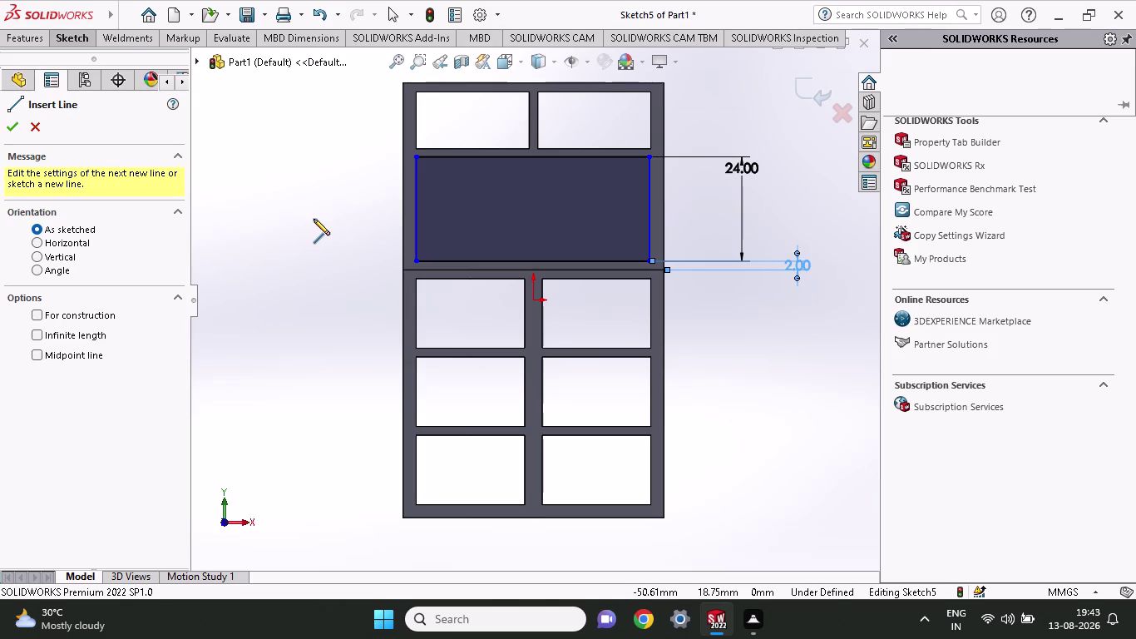
Draw a diagonal line from the rectangle's bottom edge past the panel's left side.
scroll(down, 3)
scroll(down, 3)
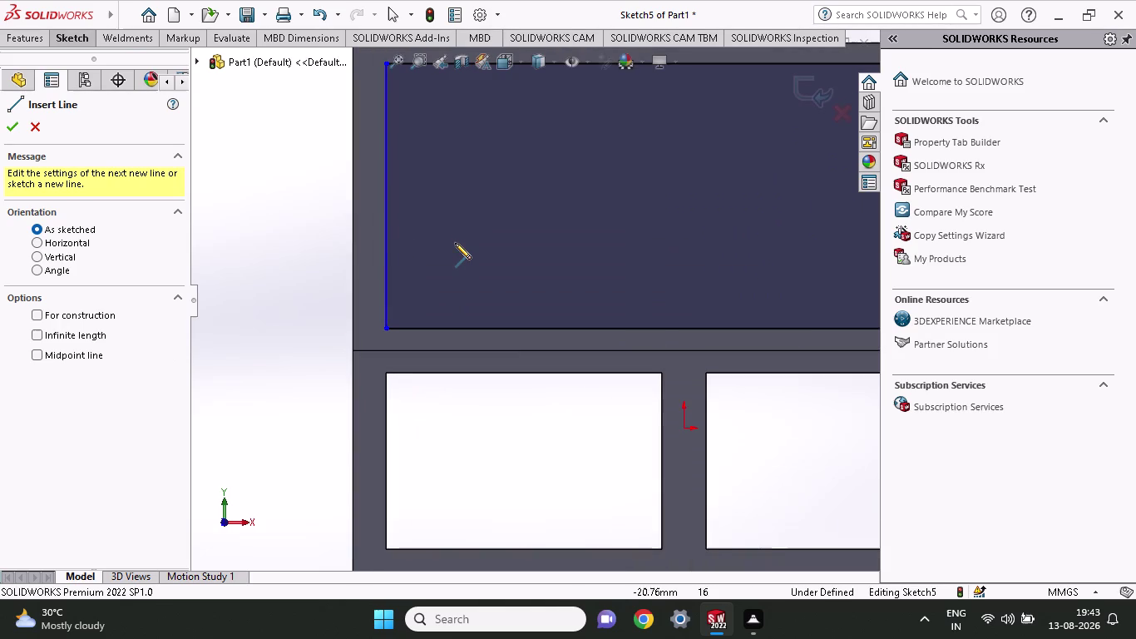
scroll(down, 3)
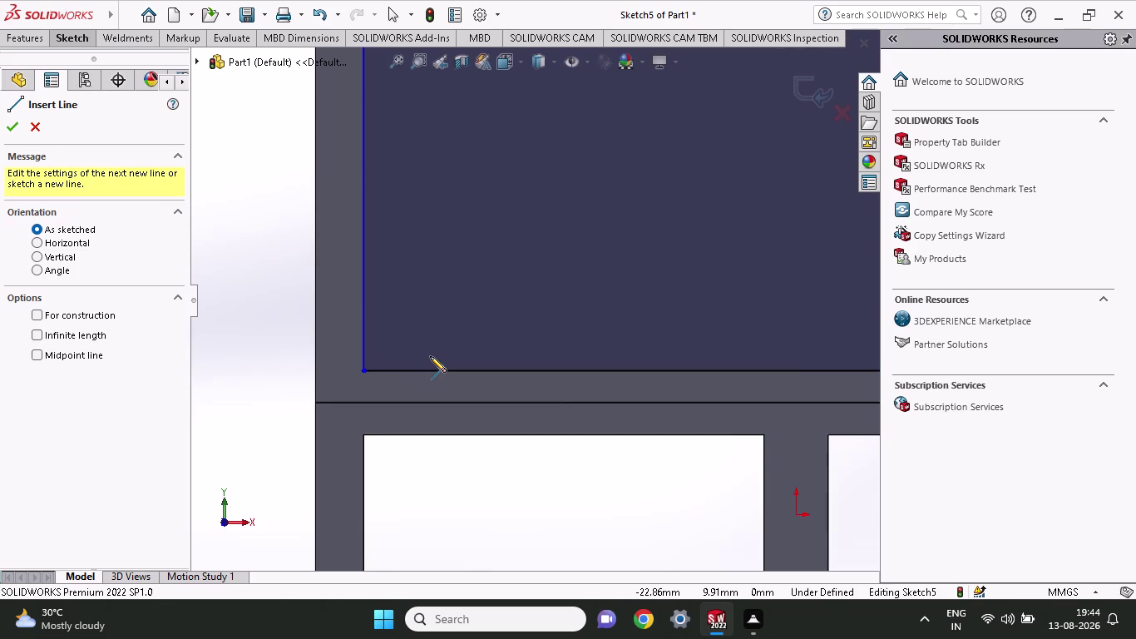
click(386, 371)
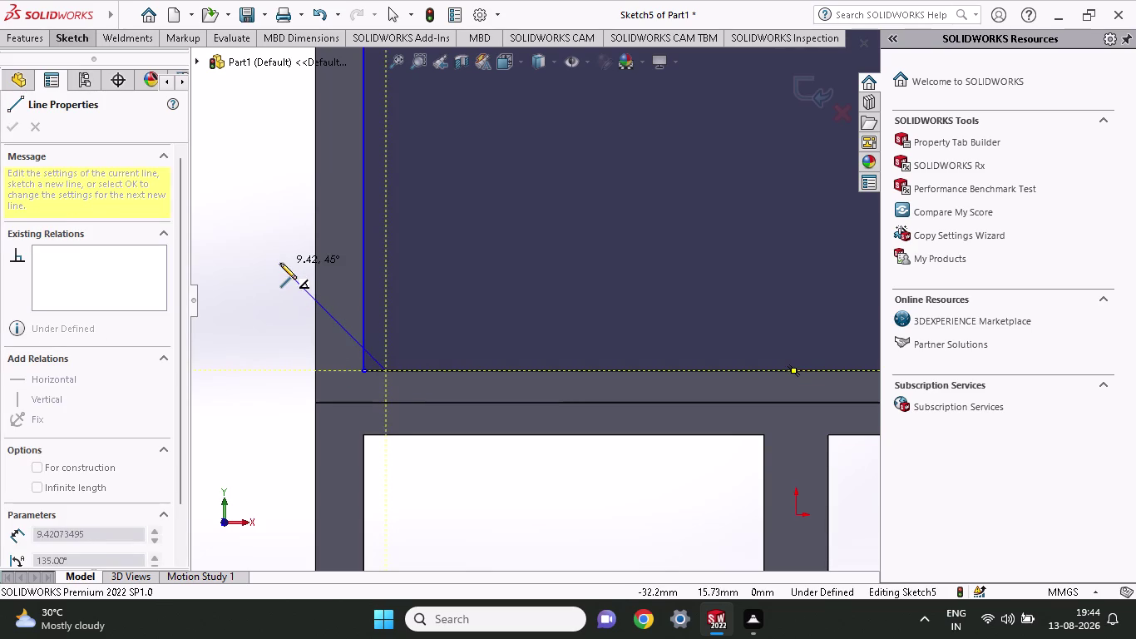
click(280, 263)
scroll(down, 3)
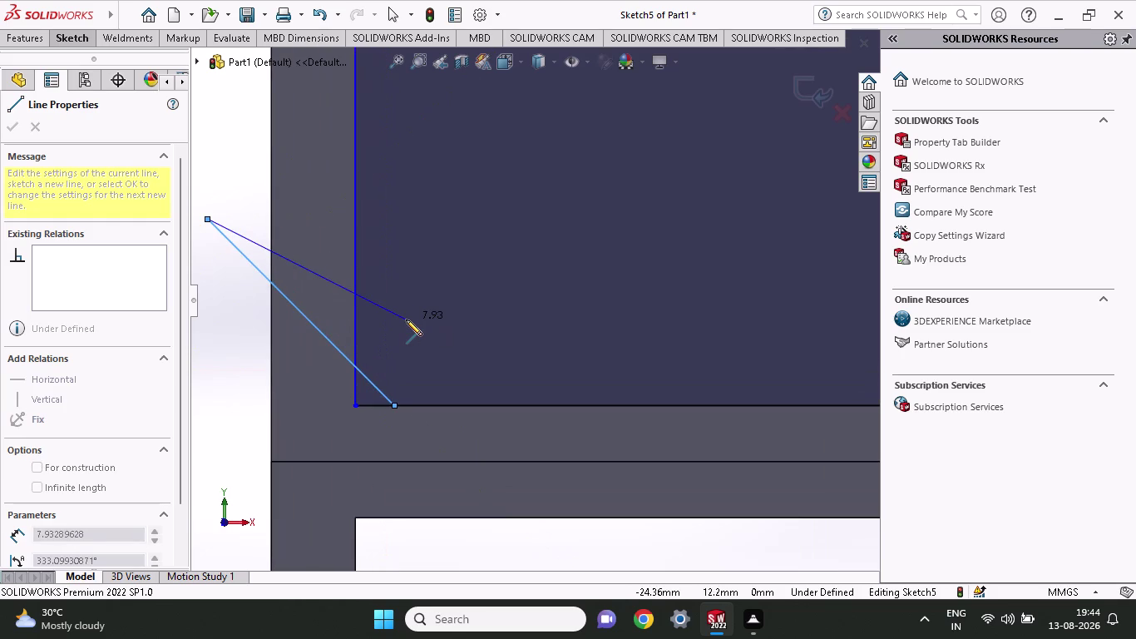
key(Escape)
scroll(down, 3)
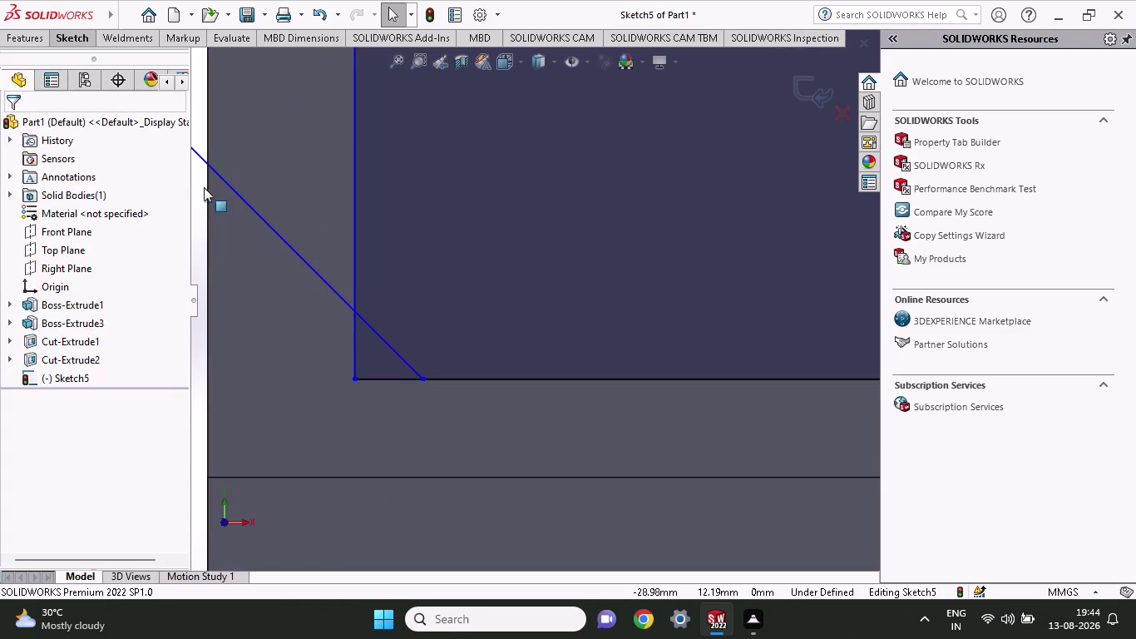
Dimension the diagonal at 45° to the bottom line.
click(74, 34)
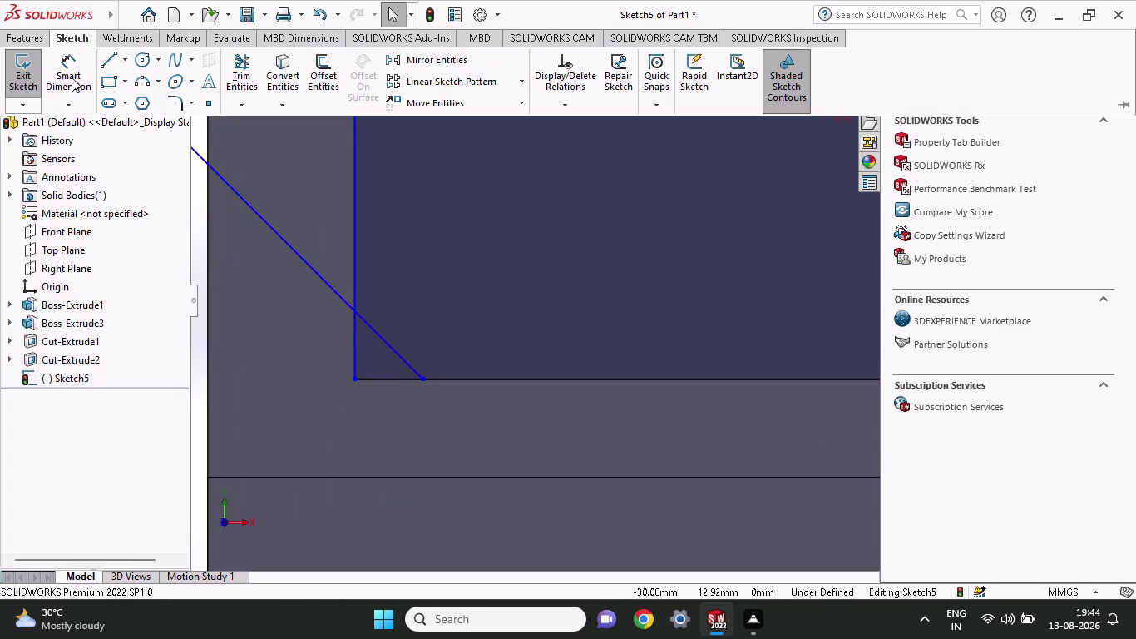
click(72, 77)
click(386, 378)
click(390, 344)
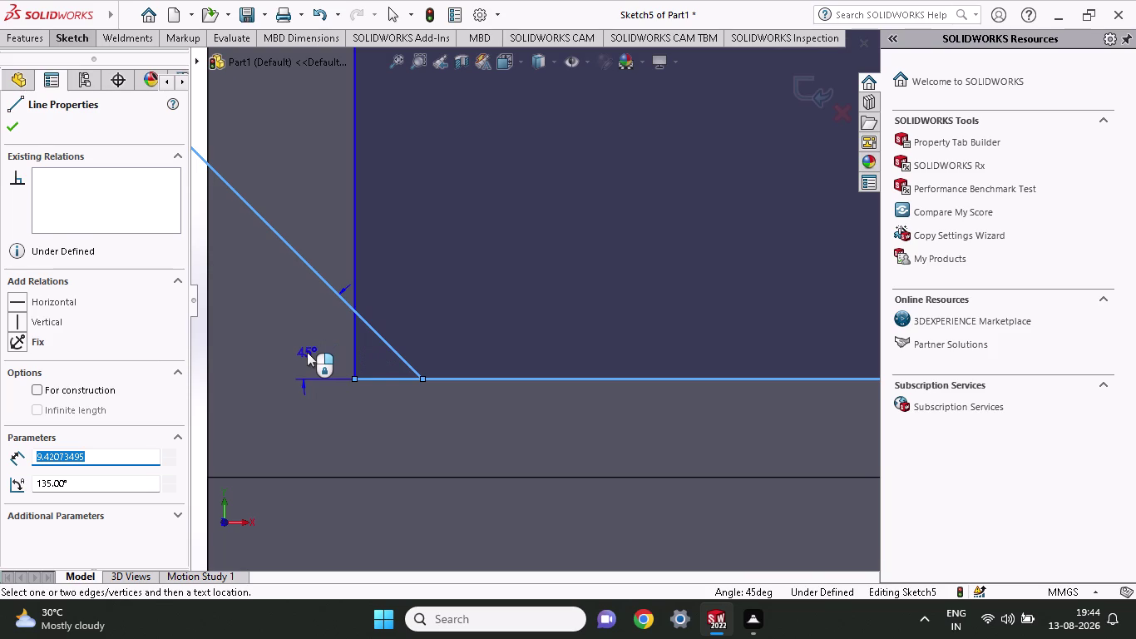
click(307, 352)
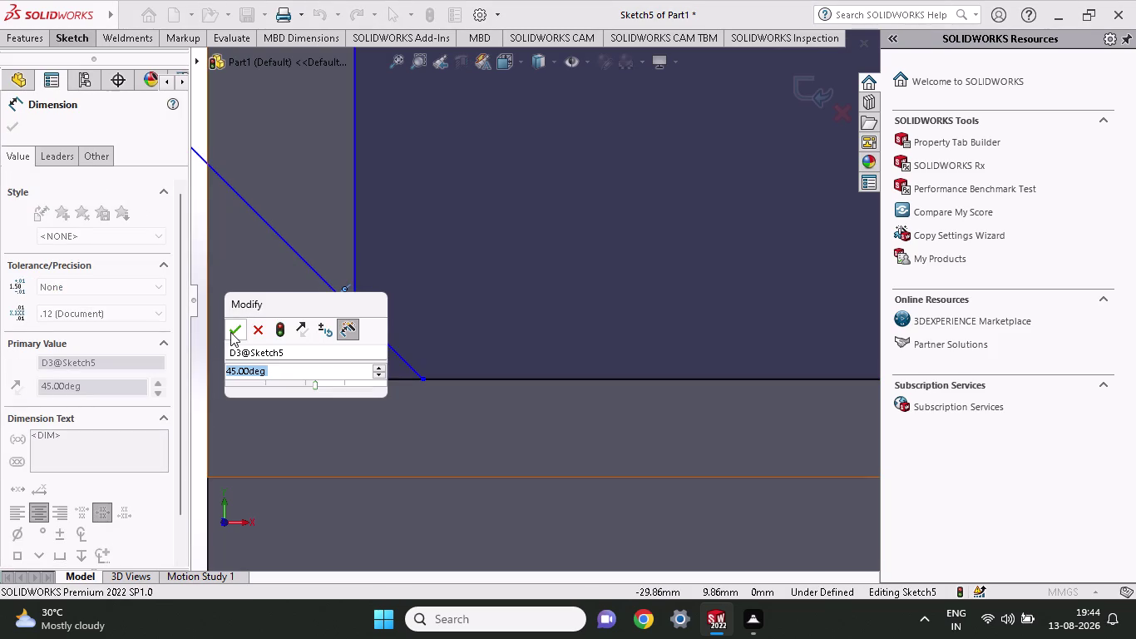
click(231, 332)
click(70, 38)
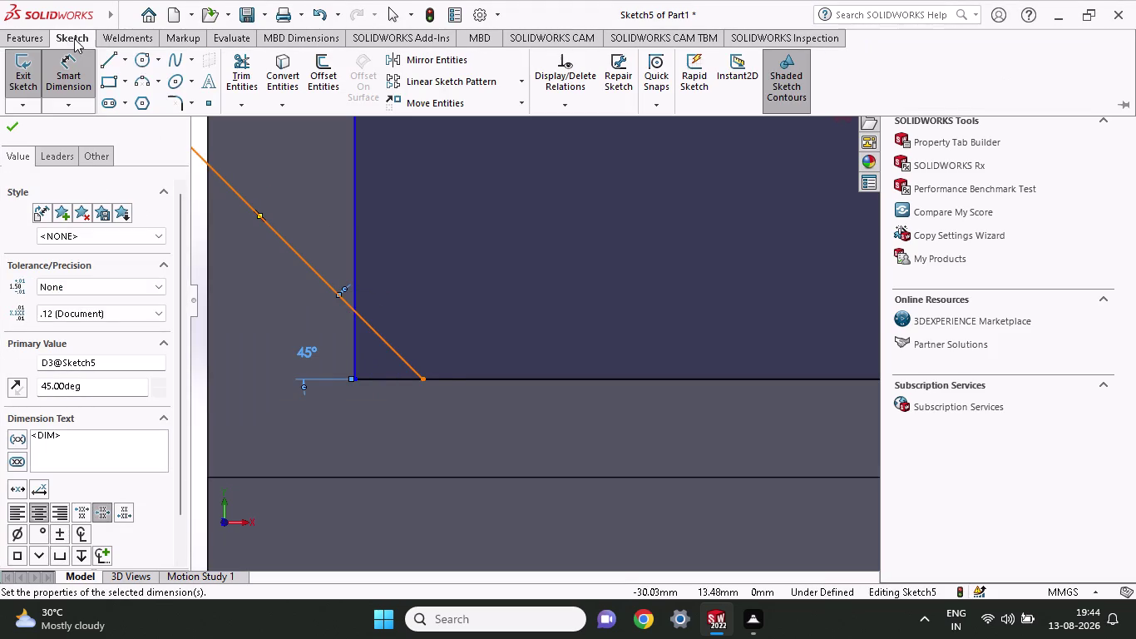
click(237, 58)
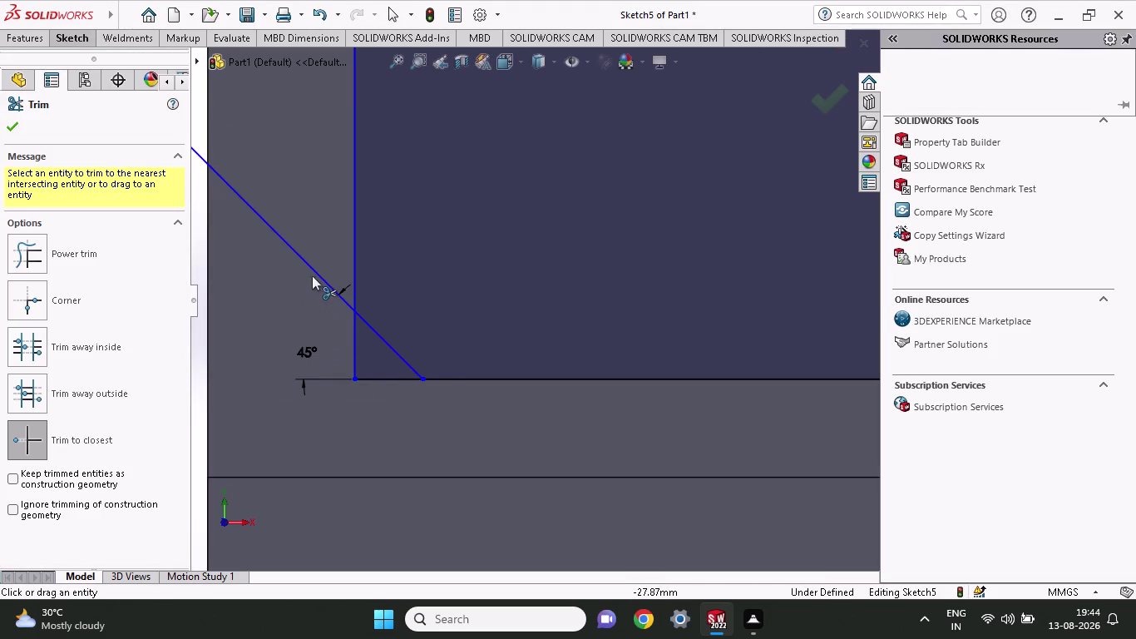
Trim the diagonal beyond the panel edge, leaving a short 45° corner chamfer.
click(314, 266)
scroll(up, 3)
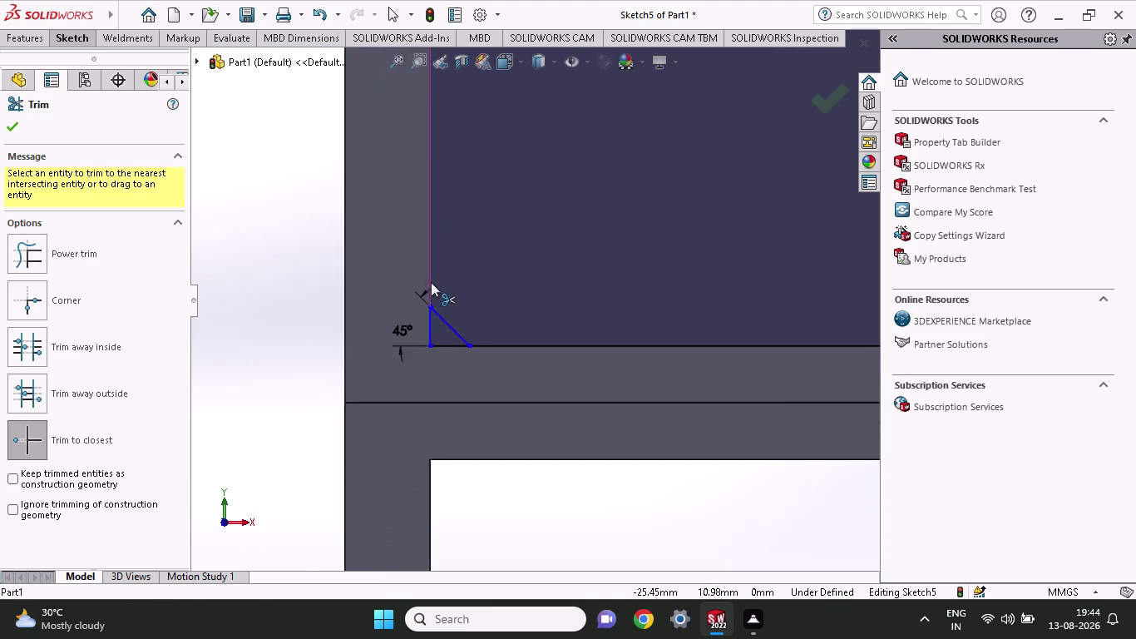
scroll(up, 3)
scroll(down, 3)
scroll(up, 3)
scroll(down, 3)
scroll(down, 3)
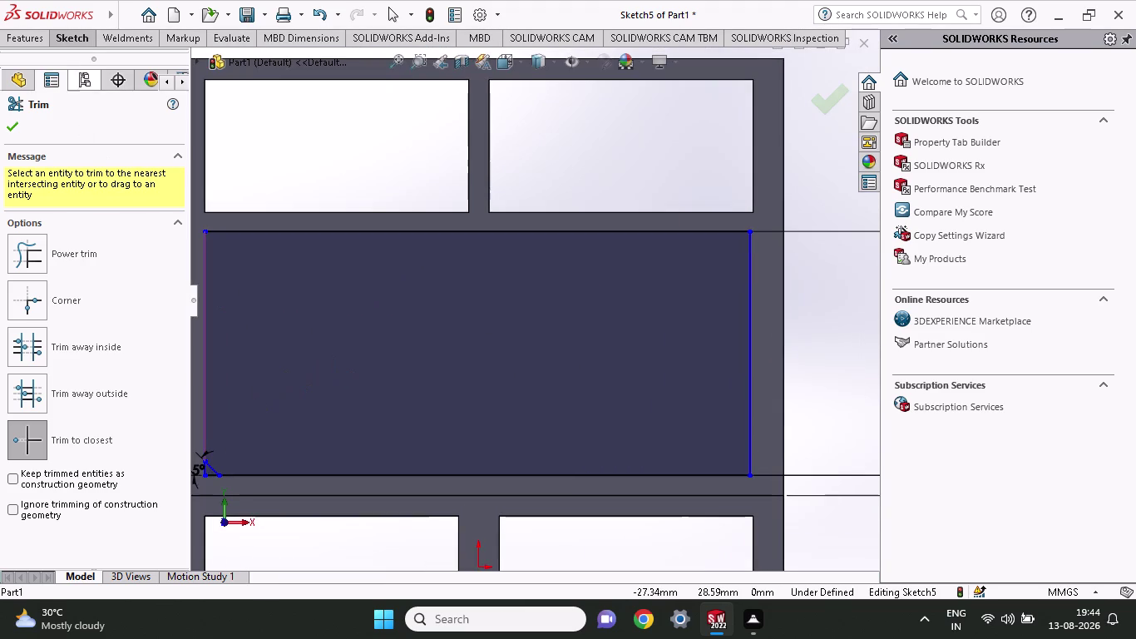
click(58, 40)
click(326, 78)
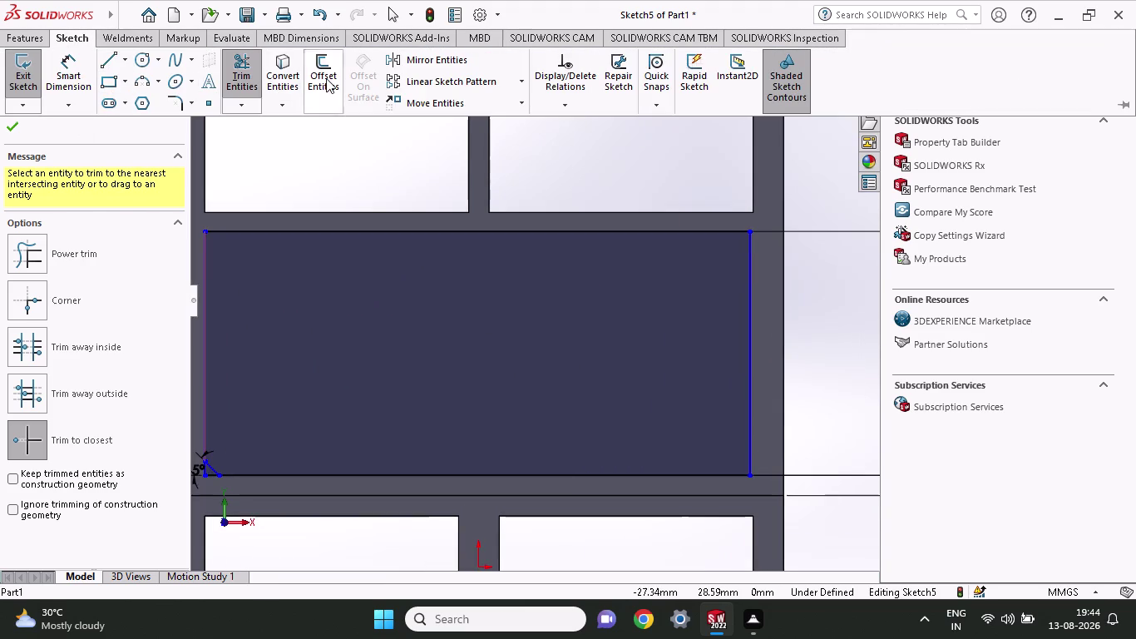
click(213, 468)
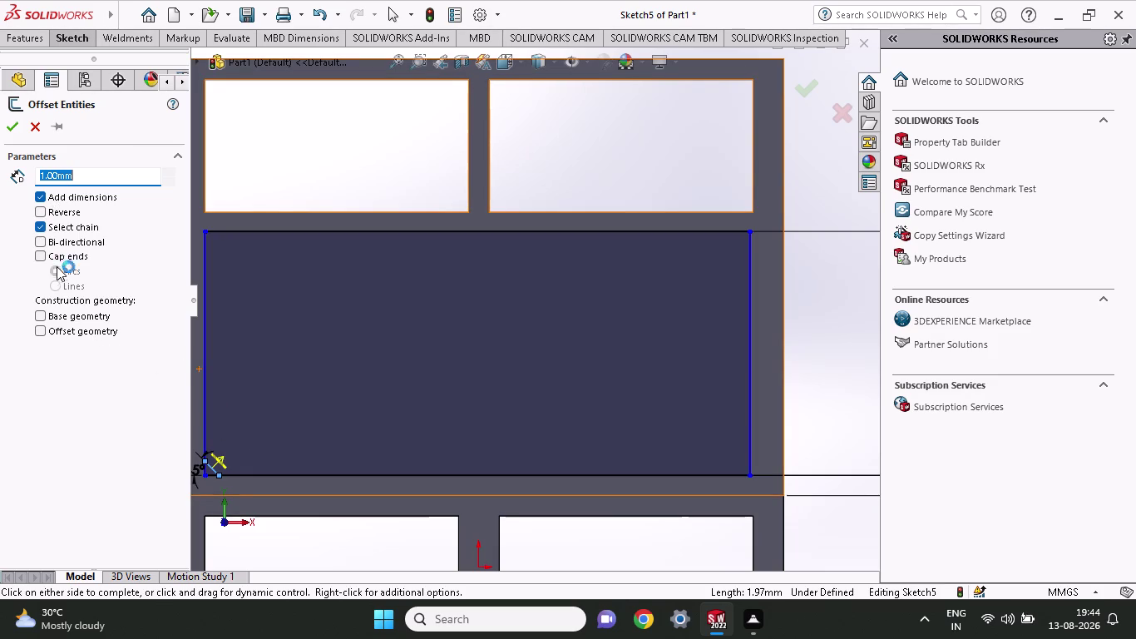
Try the Offset Entities Cap ends options, then leave them turned off.
click(40, 251)
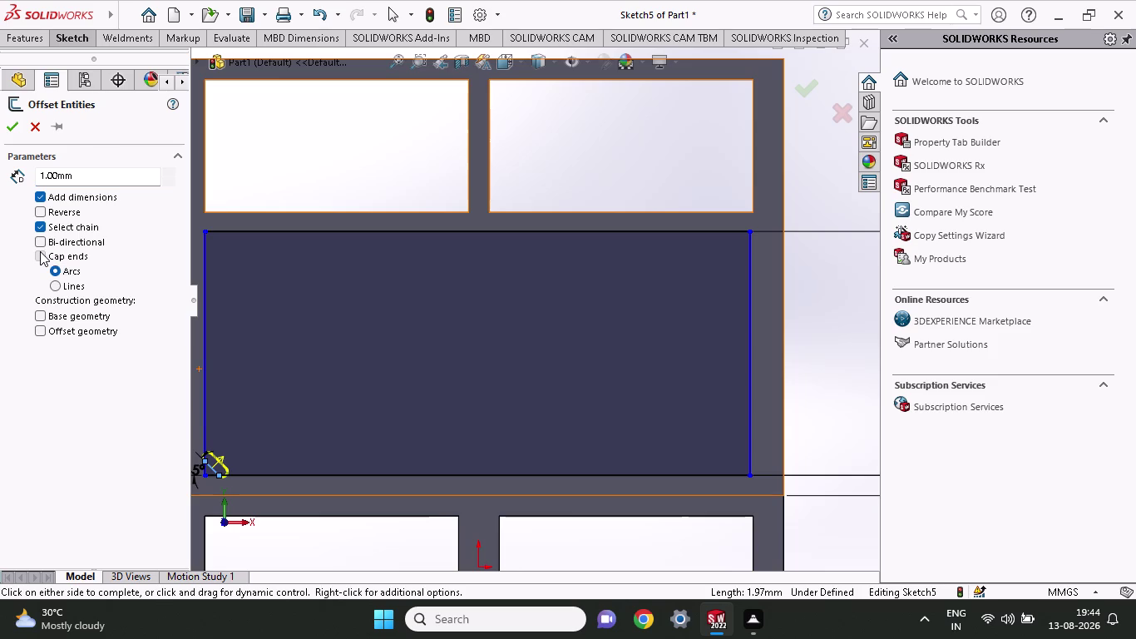
click(40, 252)
click(41, 254)
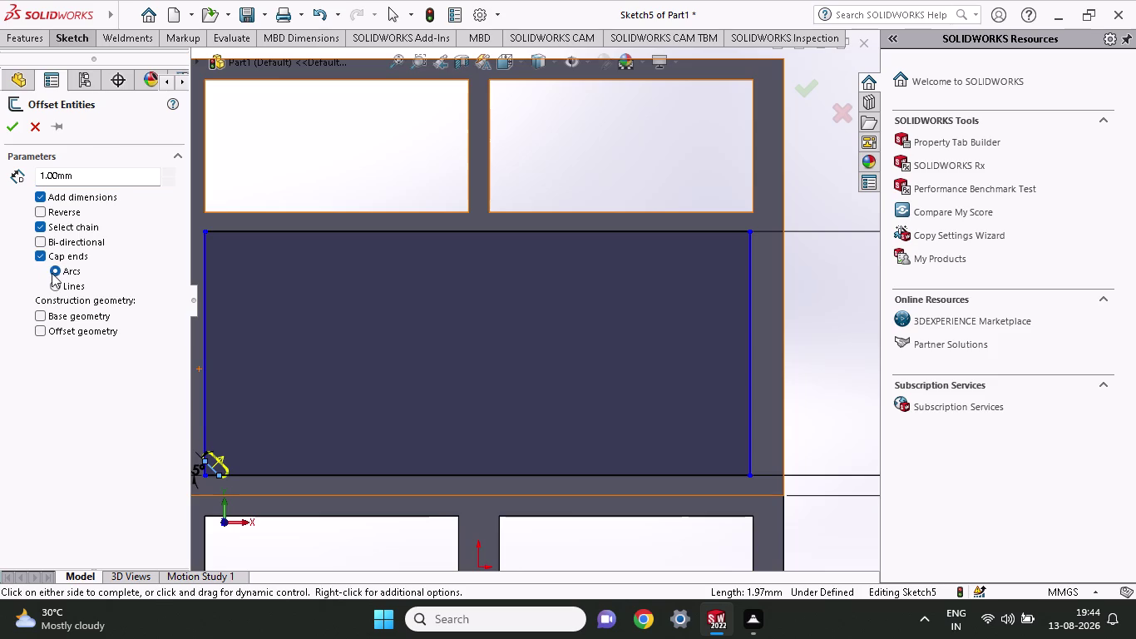
click(60, 285)
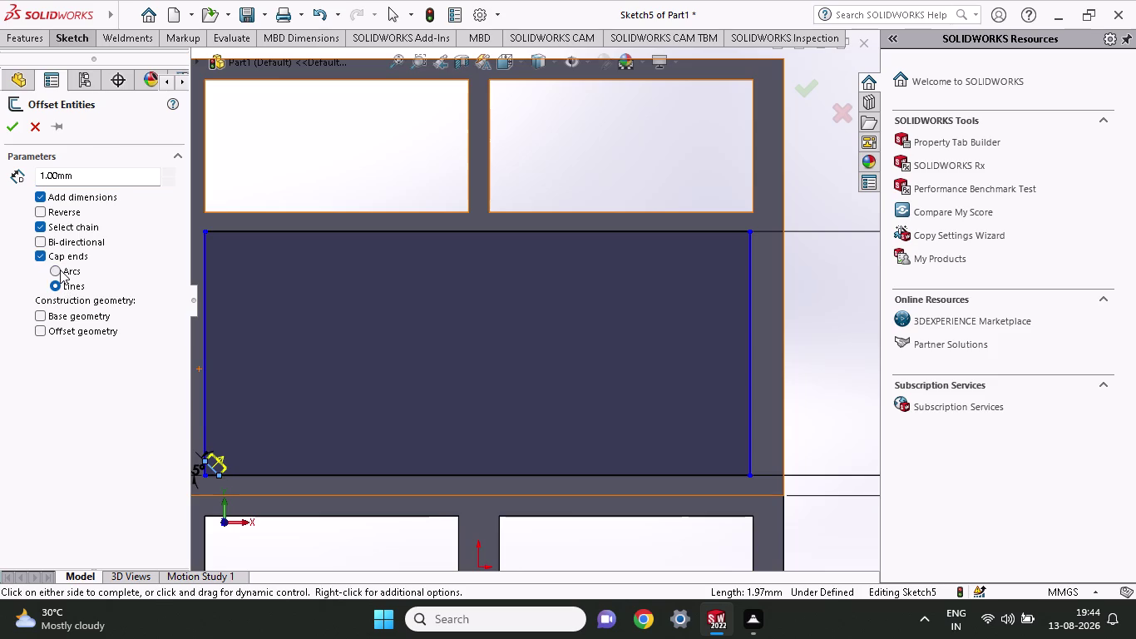
click(60, 269)
click(38, 248)
click(38, 251)
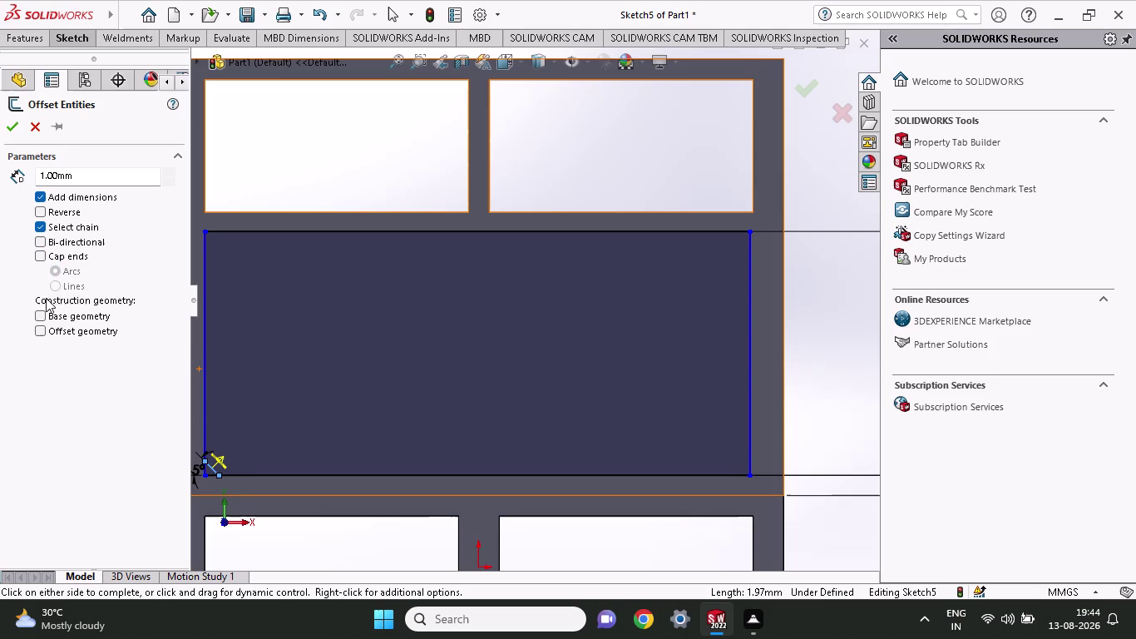
click(40, 317)
click(39, 318)
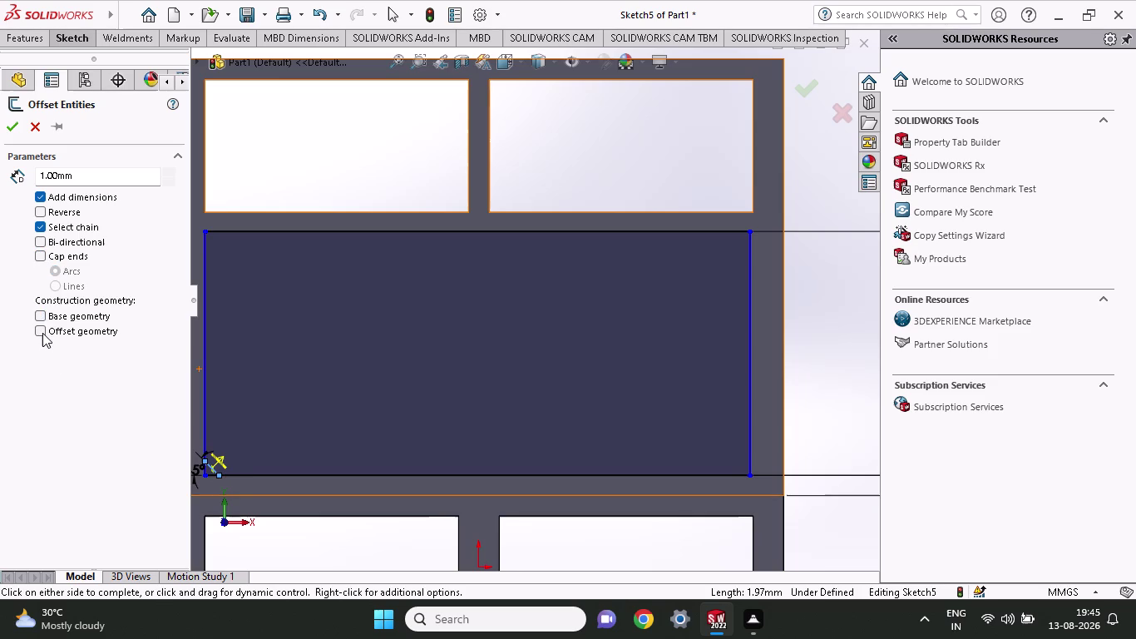
click(42, 332)
click(42, 333)
scroll(down, 3)
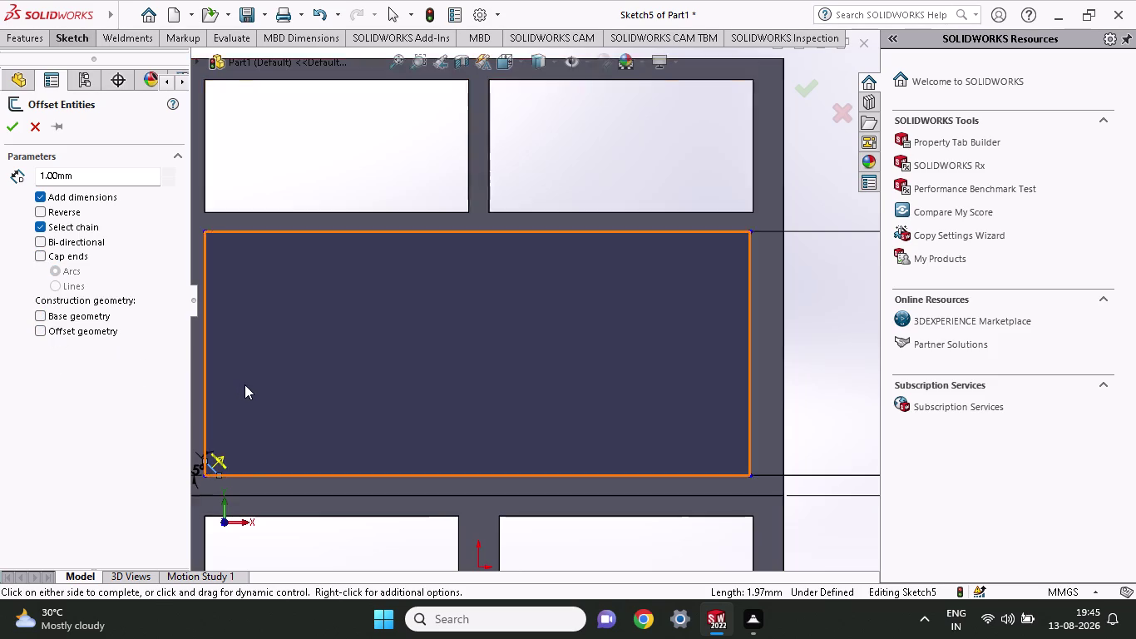
scroll(down, 3)
scroll(down, 3)
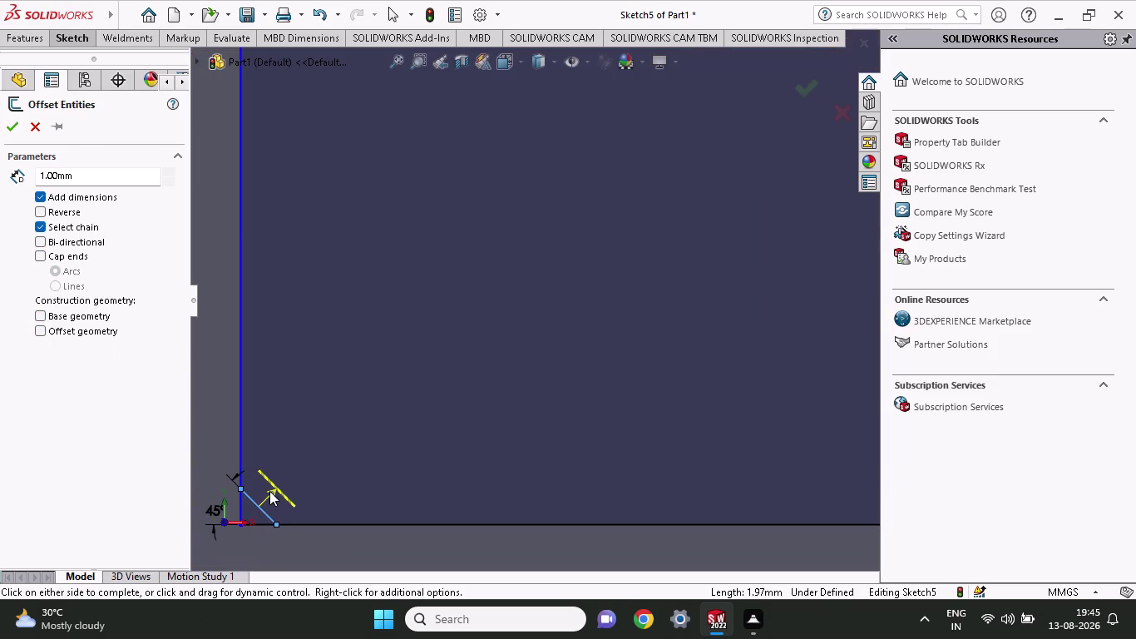
key(ctrl+z)
key(ctrl+z)
Offset the corner diagonal by 2 mm and confirm.
drag(75, 174, 13, 177)
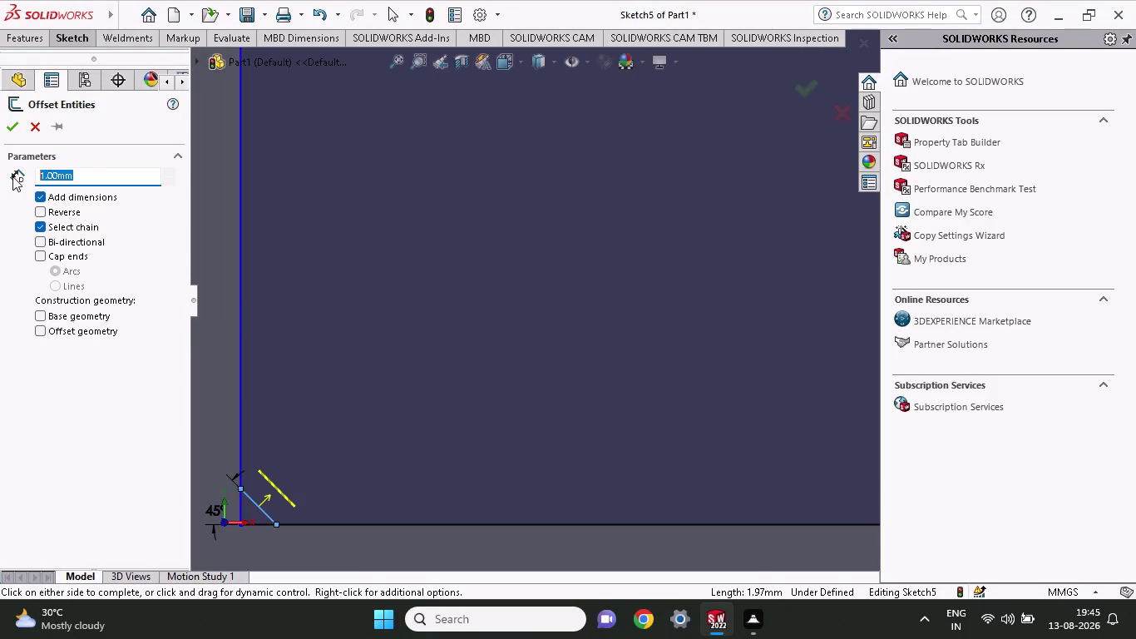
key(2)
click(7, 129)
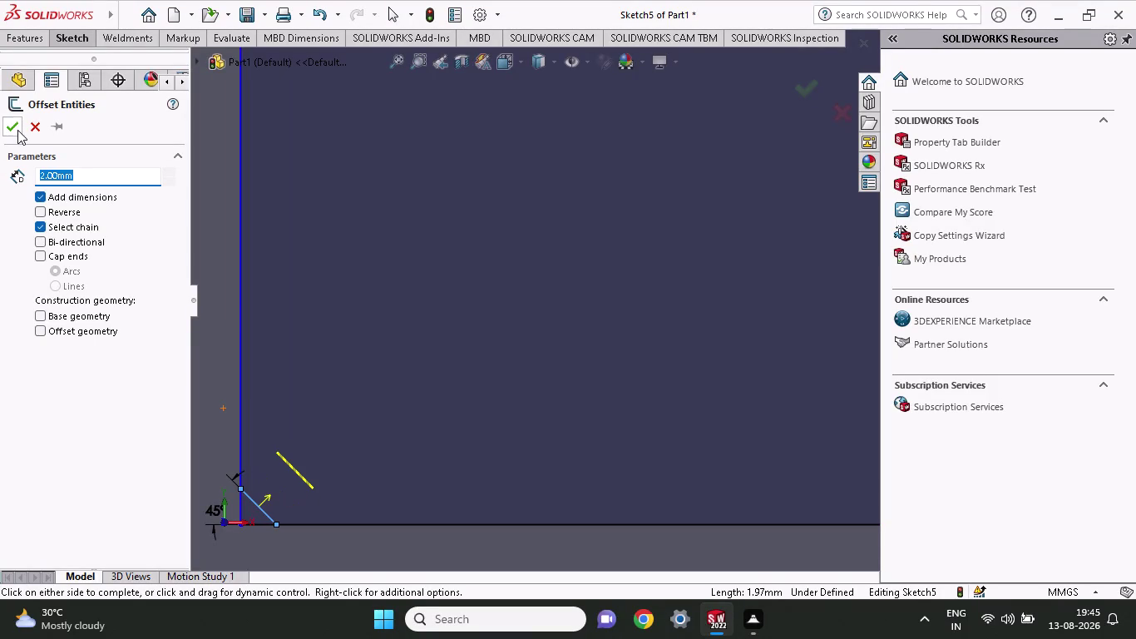
click(17, 130)
scroll(up, 3)
Undo the corner diagonal, its 2 mm offset and 45° angle, leaving only the panel rectangle.
scroll(up, 3)
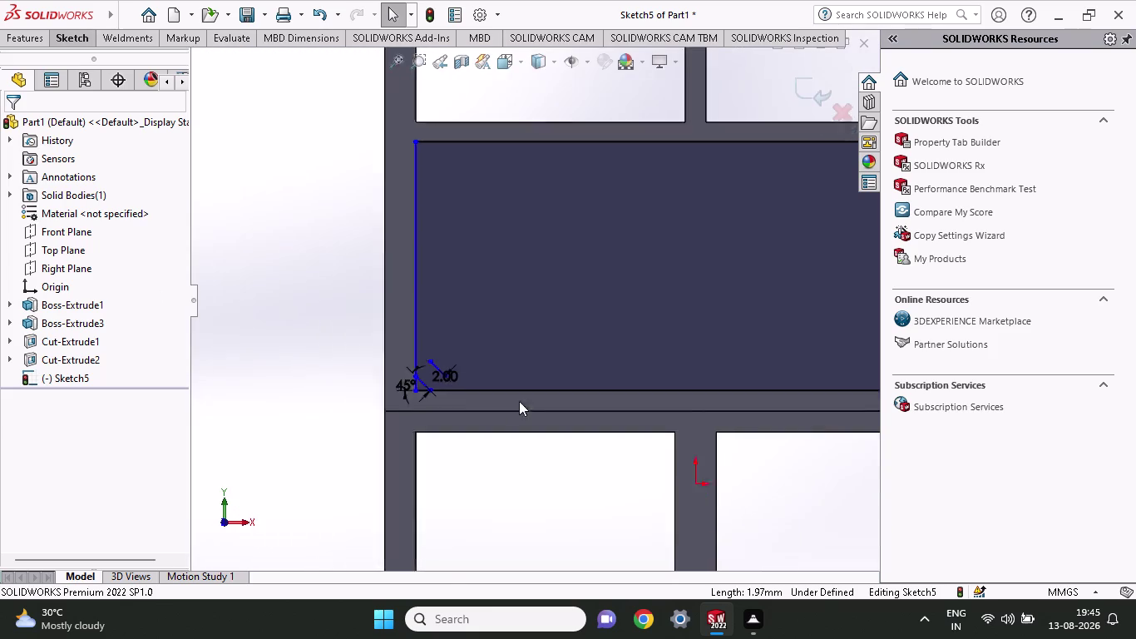
scroll(up, 3)
scroll(up, 3)
scroll(down, 3)
scroll(down, 3)
scroll(up, 3)
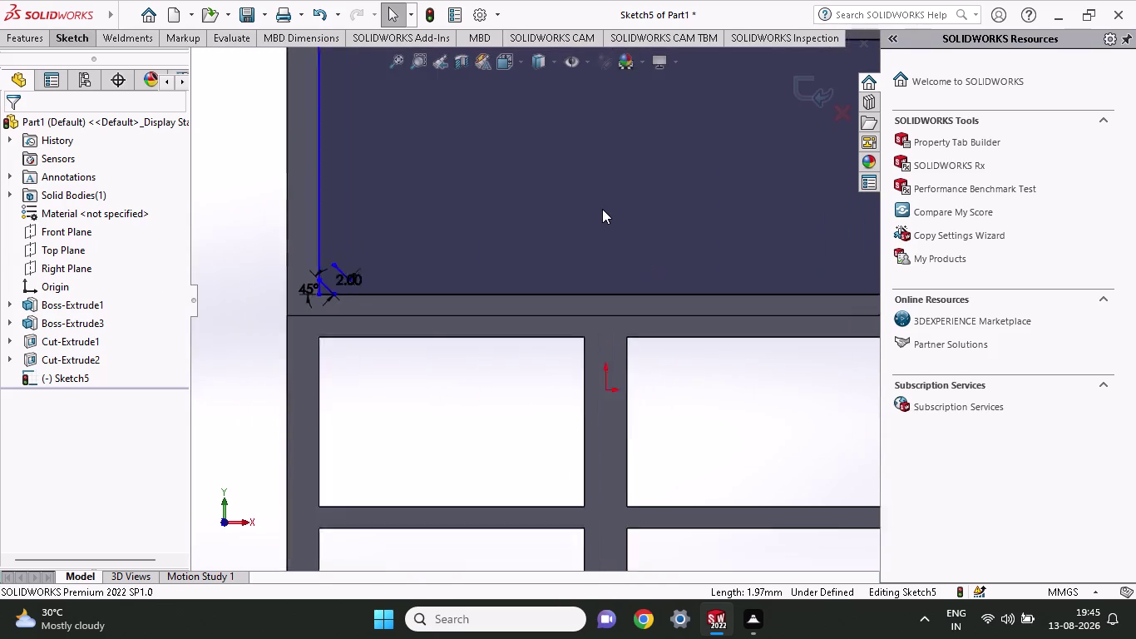
scroll(up, 3)
scroll(up, 3)
scroll(down, 3)
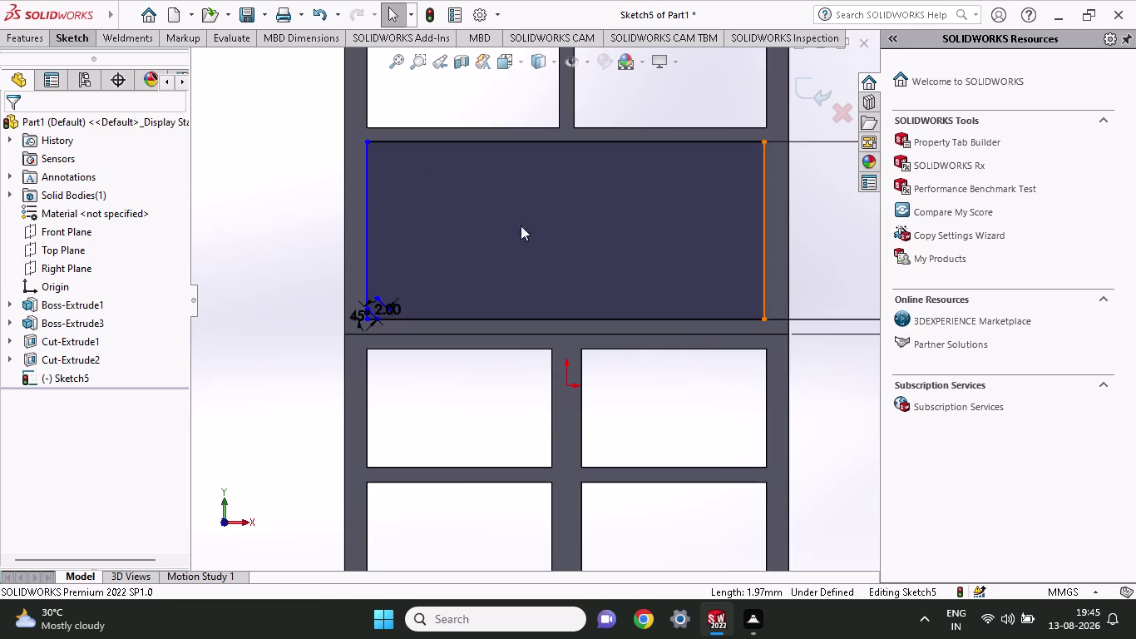
key(ctrl+z)
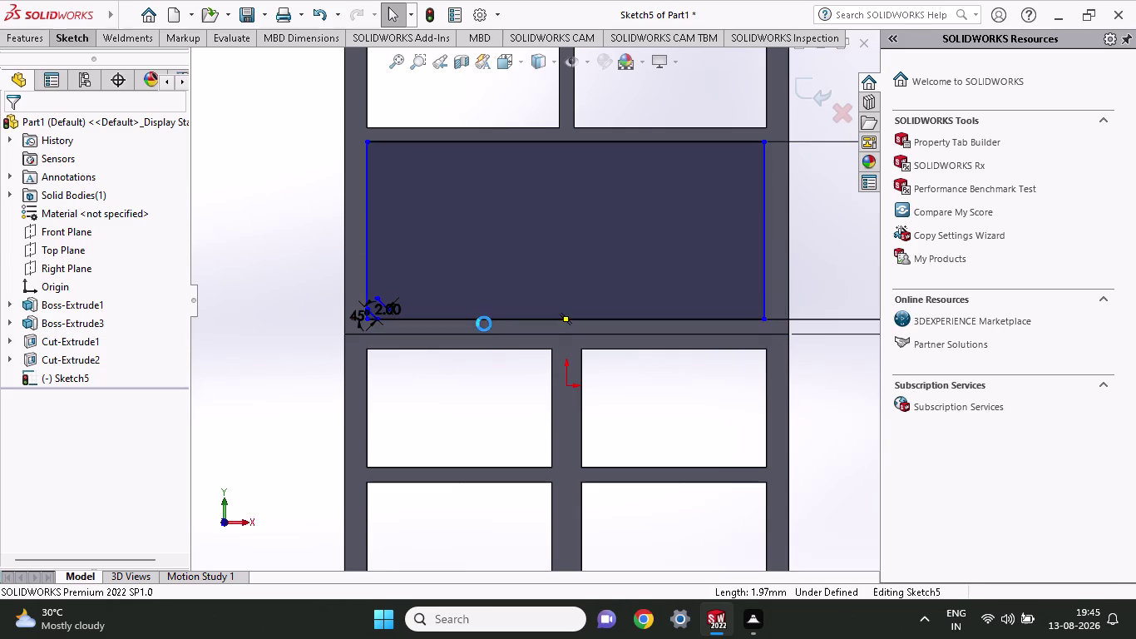
key(ctrl+z)
key(ctrl+z)
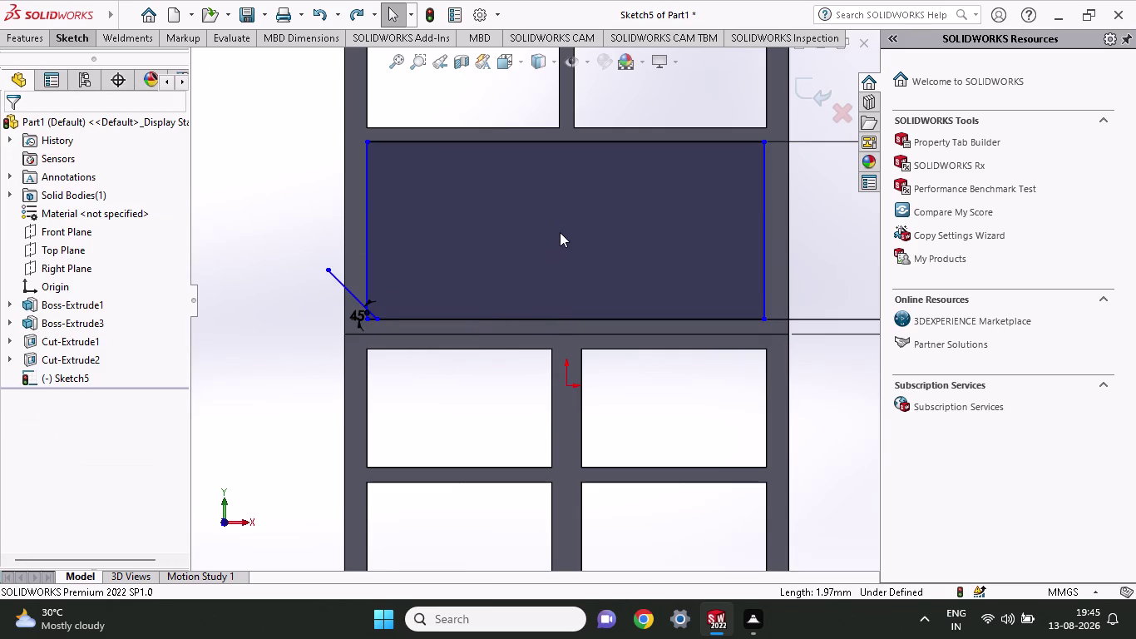
key(ctrl+z)
key(ctrl+z)
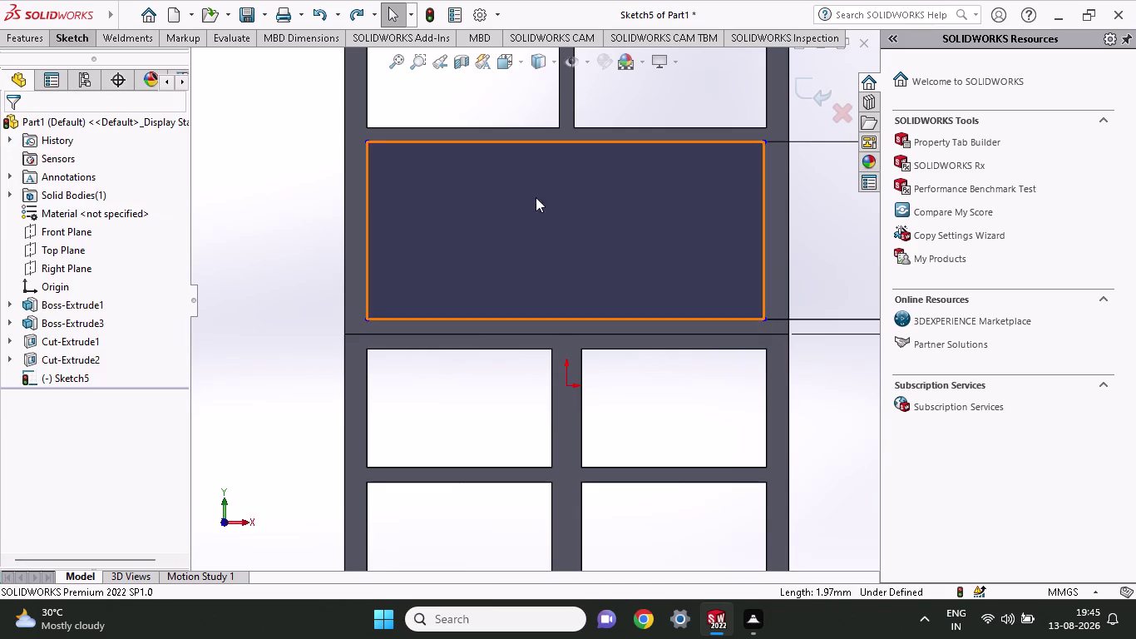
click(80, 33)
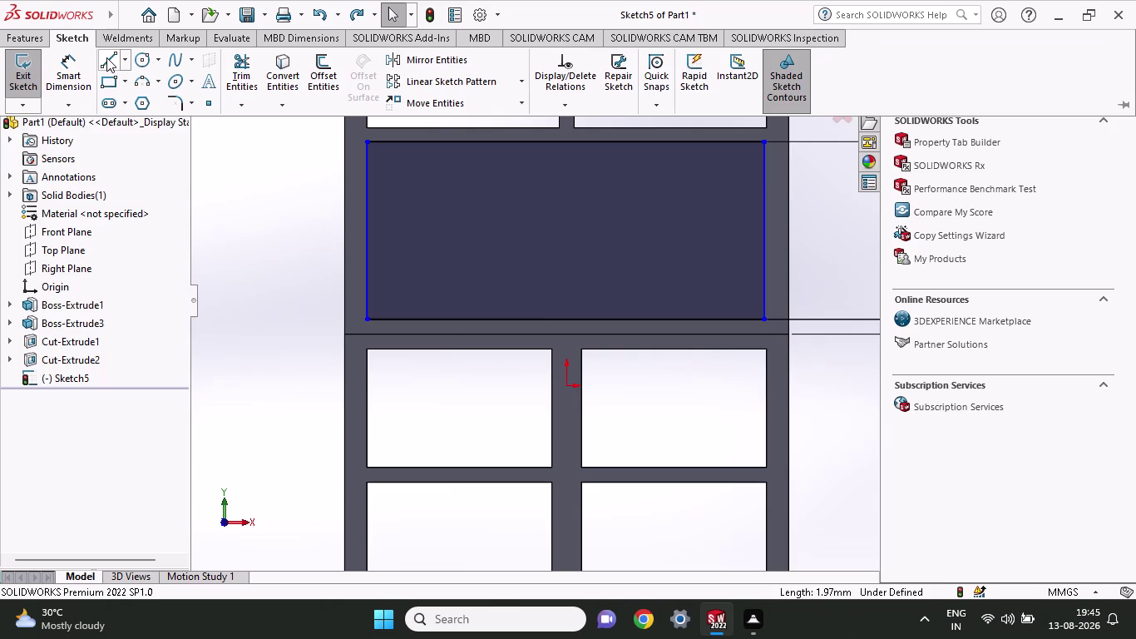
click(107, 57)
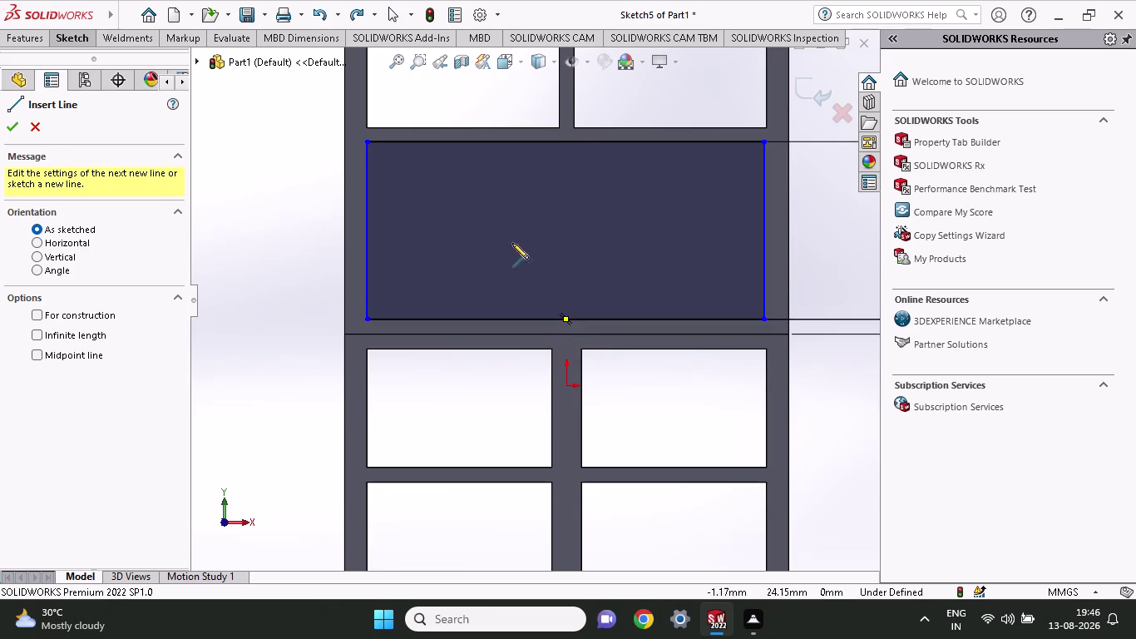
Draw a slanted line from the rectangle's top edge down to its bottom edge.
click(83, 40)
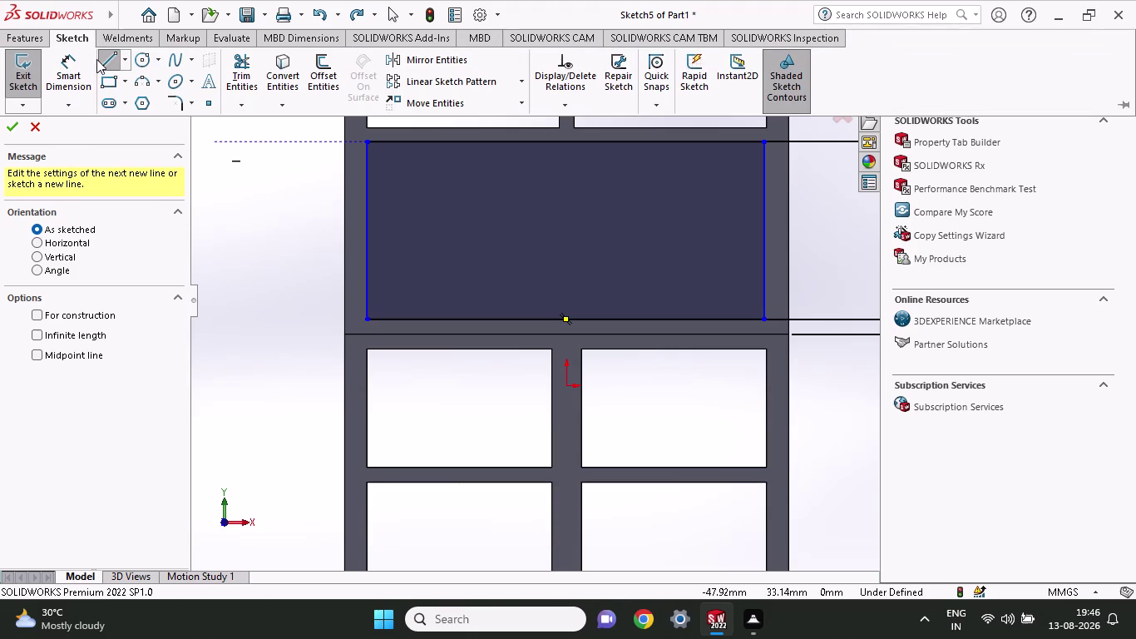
click(110, 58)
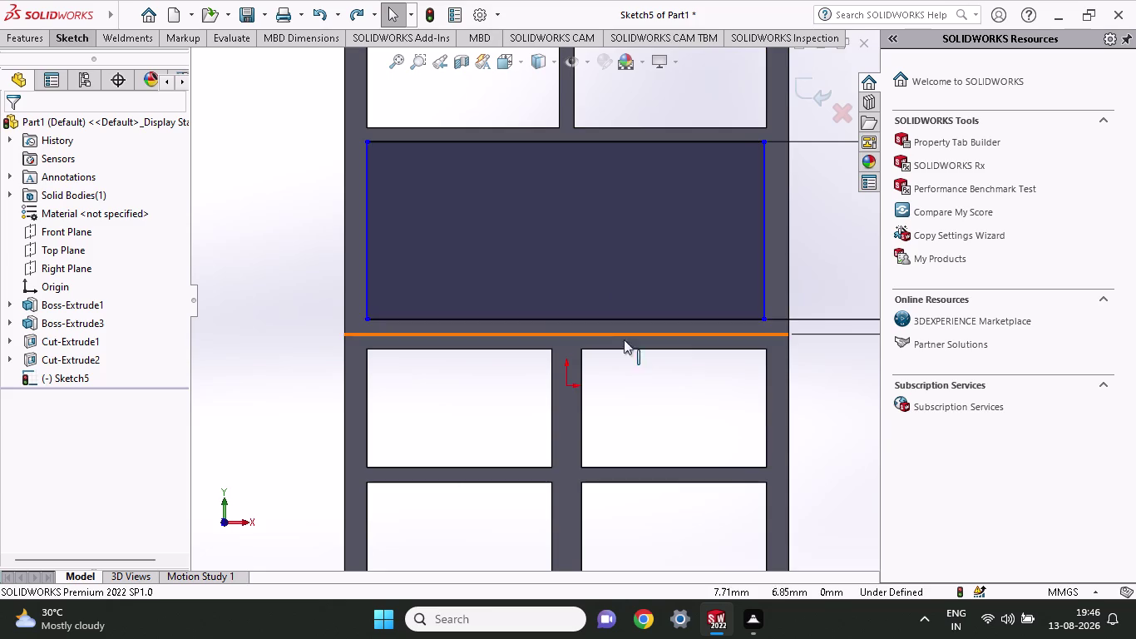
scroll(down, 3)
scroll(up, 3)
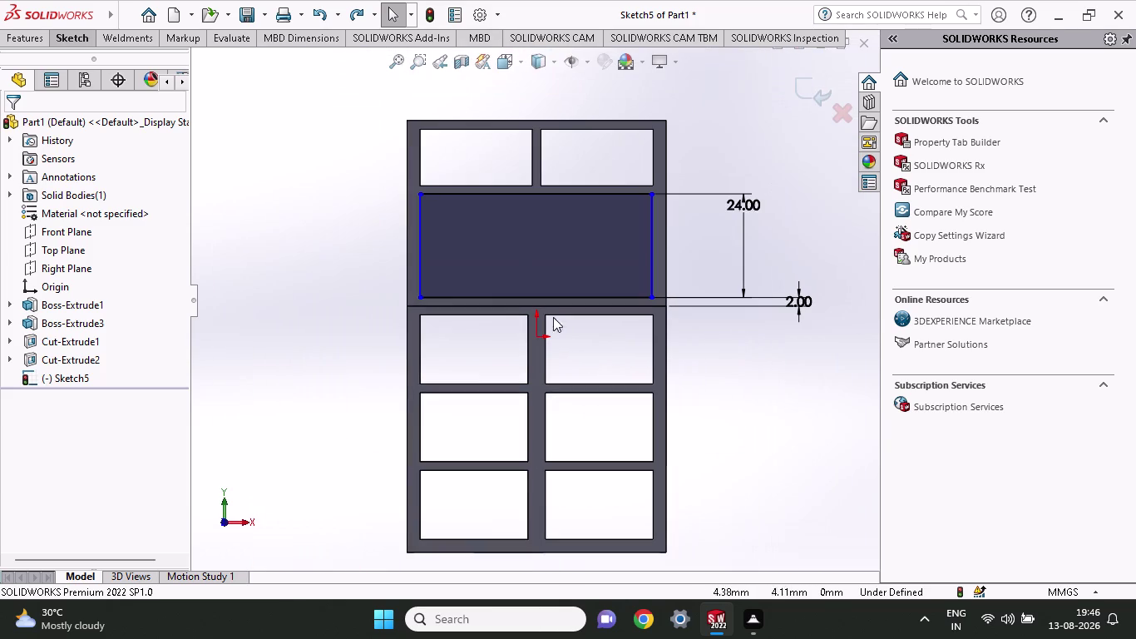
scroll(down, 3)
scroll(down, 3)
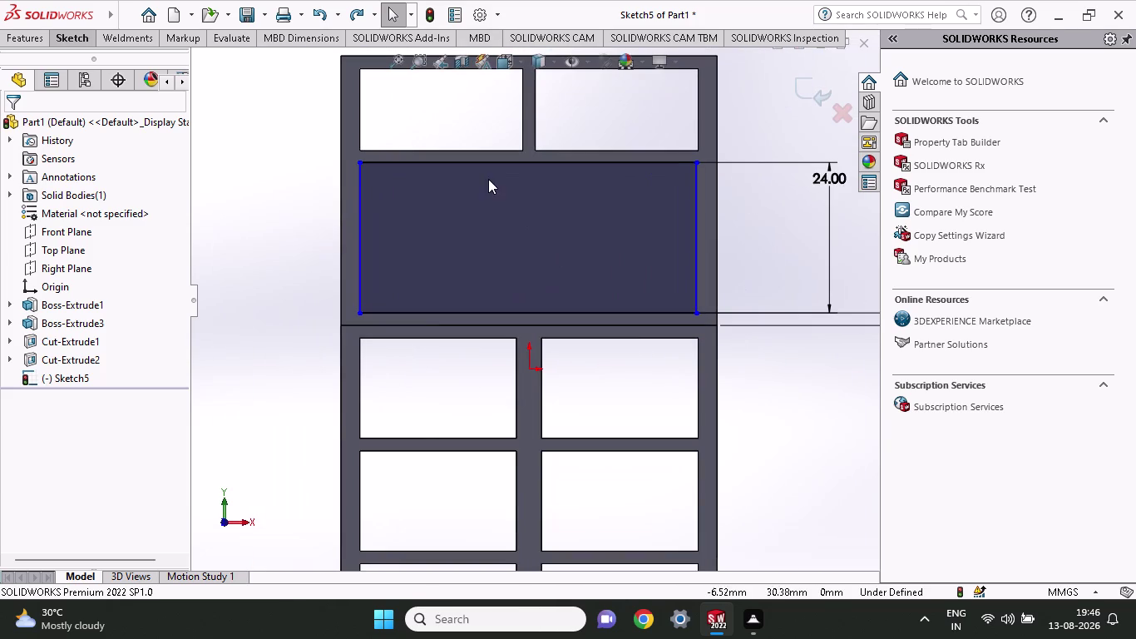
click(77, 47)
click(103, 67)
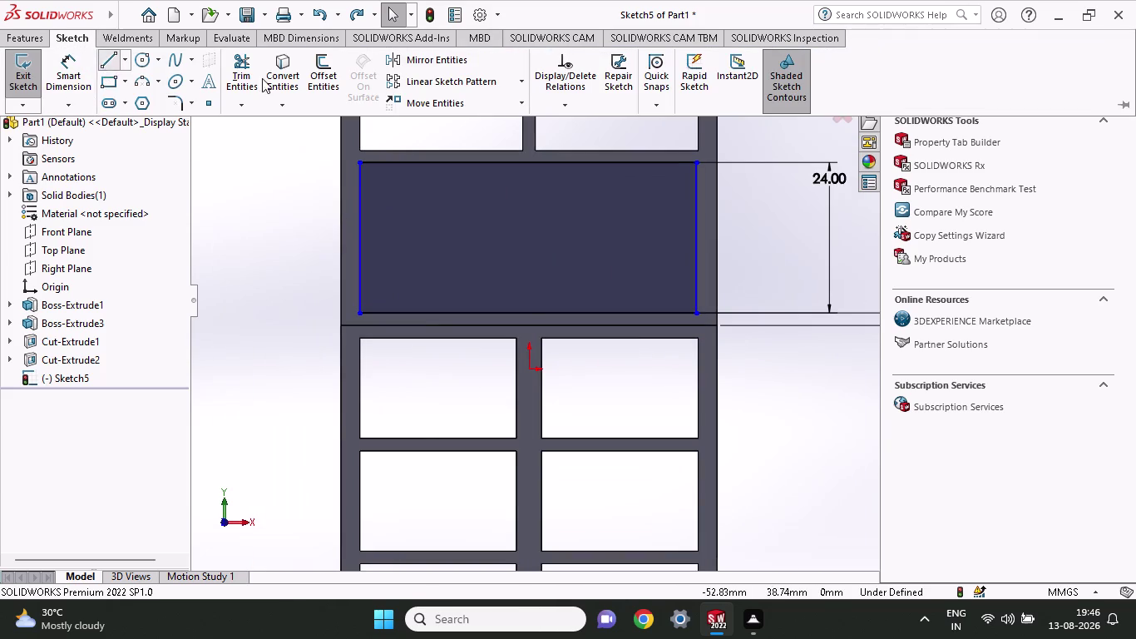
click(522, 314)
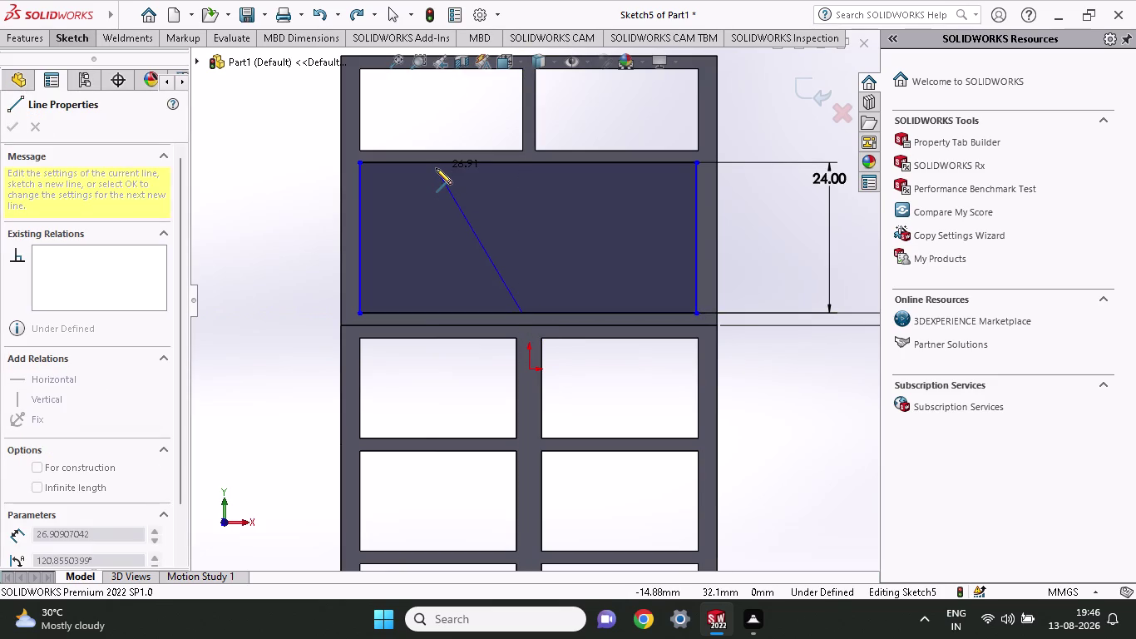
click(431, 162)
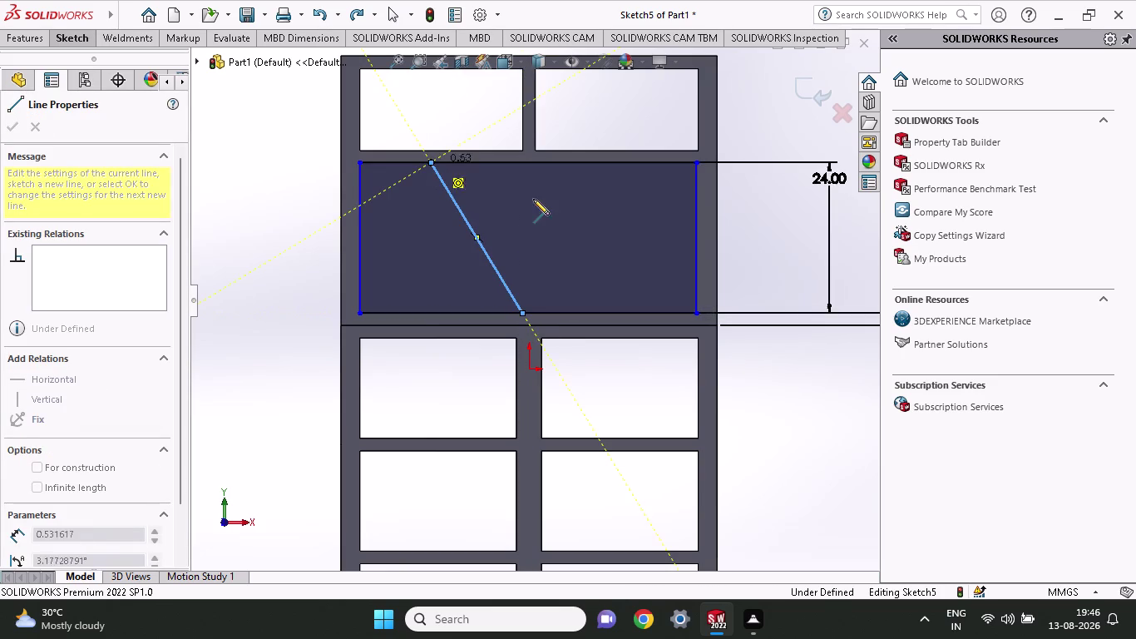
click(77, 42)
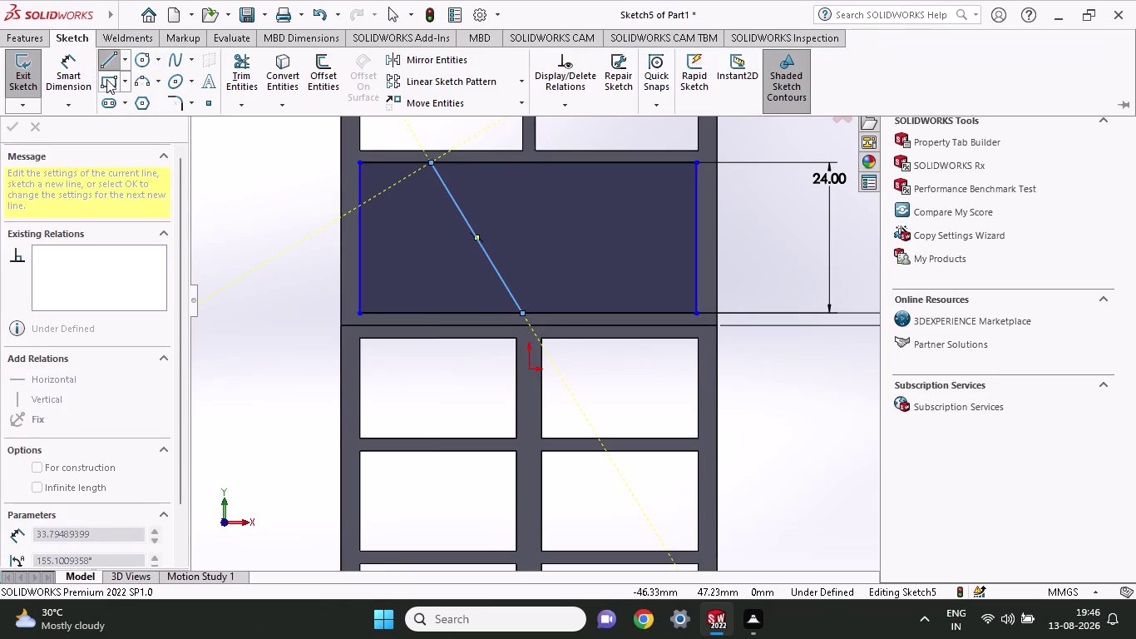
Start an angle dimension between the rectangle's bottom edge and the diagonal.
click(75, 79)
click(485, 309)
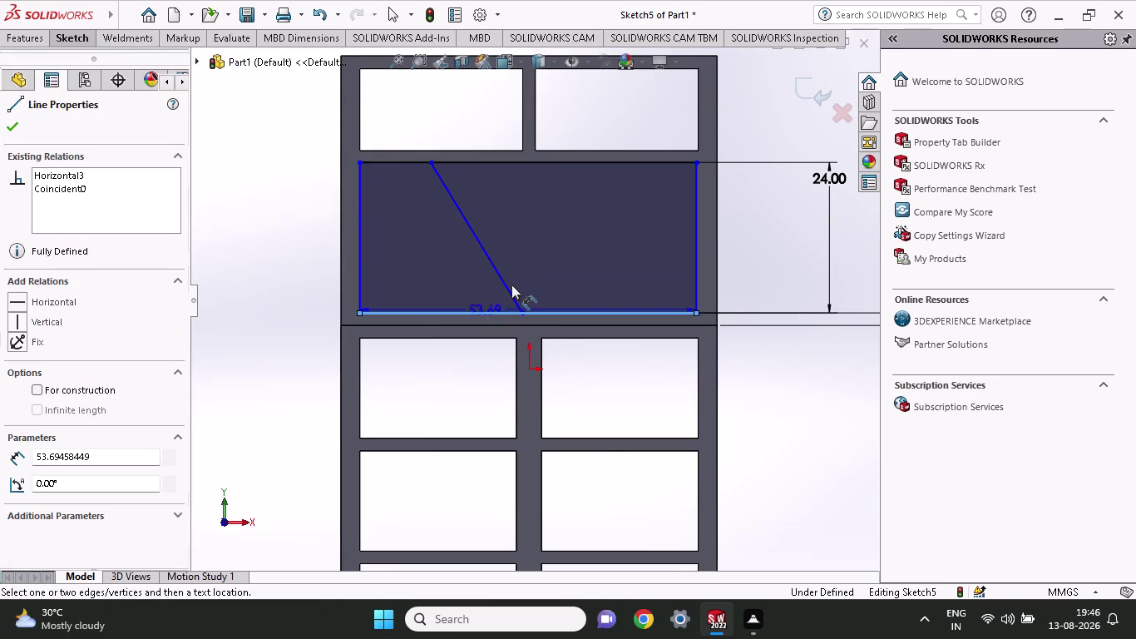
click(506, 289)
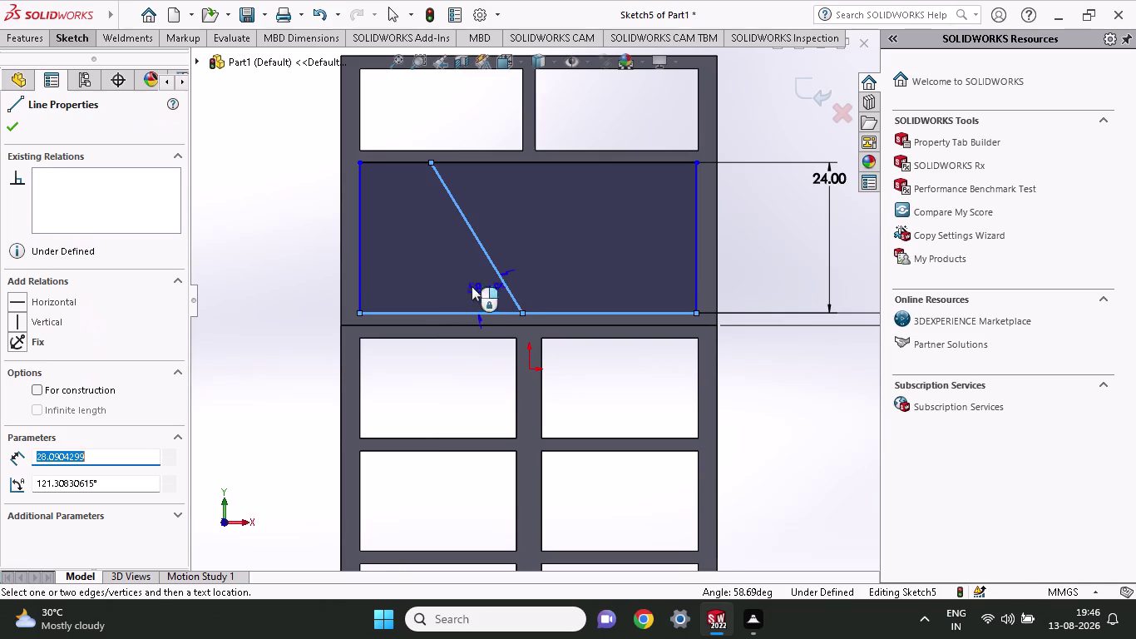
Place the angle dimension inside the rectangle and set it to 45°.
click(437, 277)
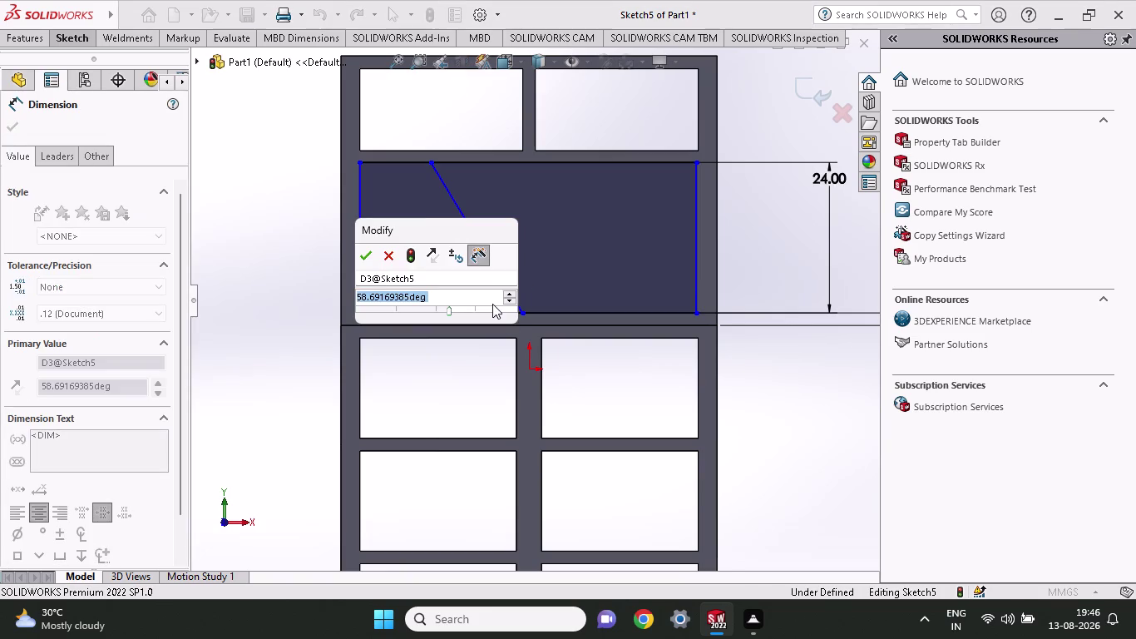
text(45)
key(Return)
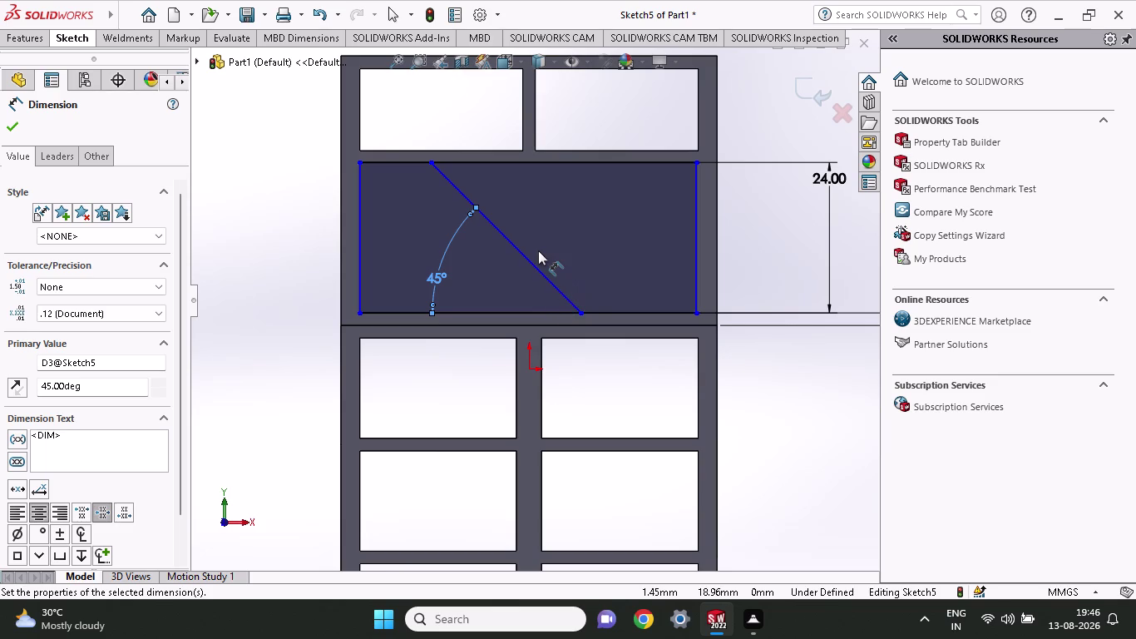
click(81, 42)
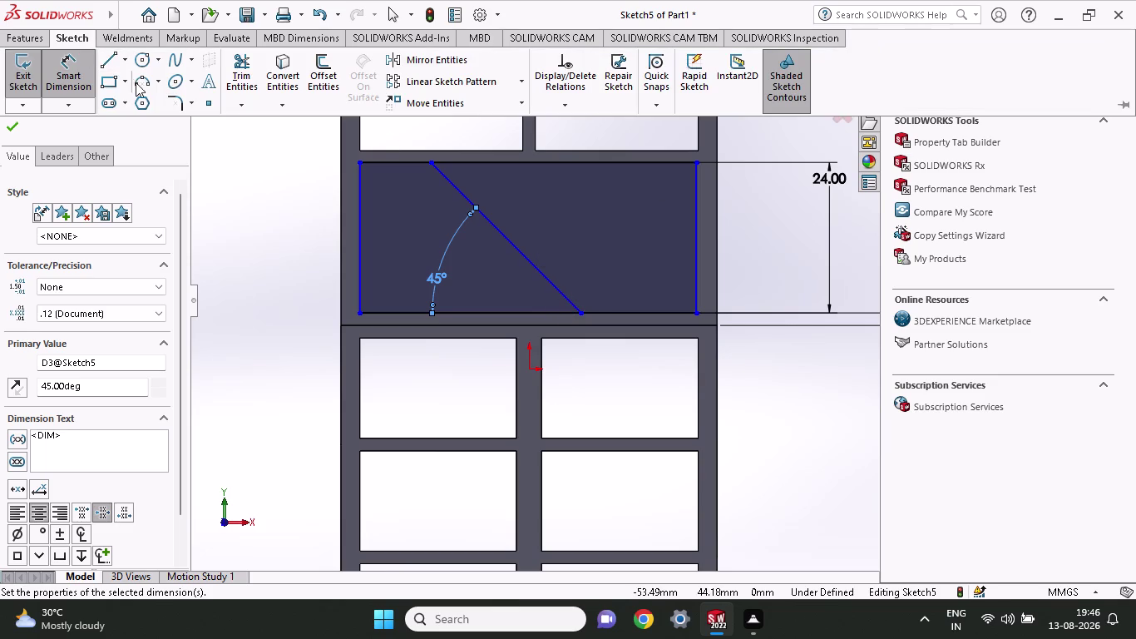
Create two stacked 2 mm offset copies above the 45° diagonal.
click(323, 72)
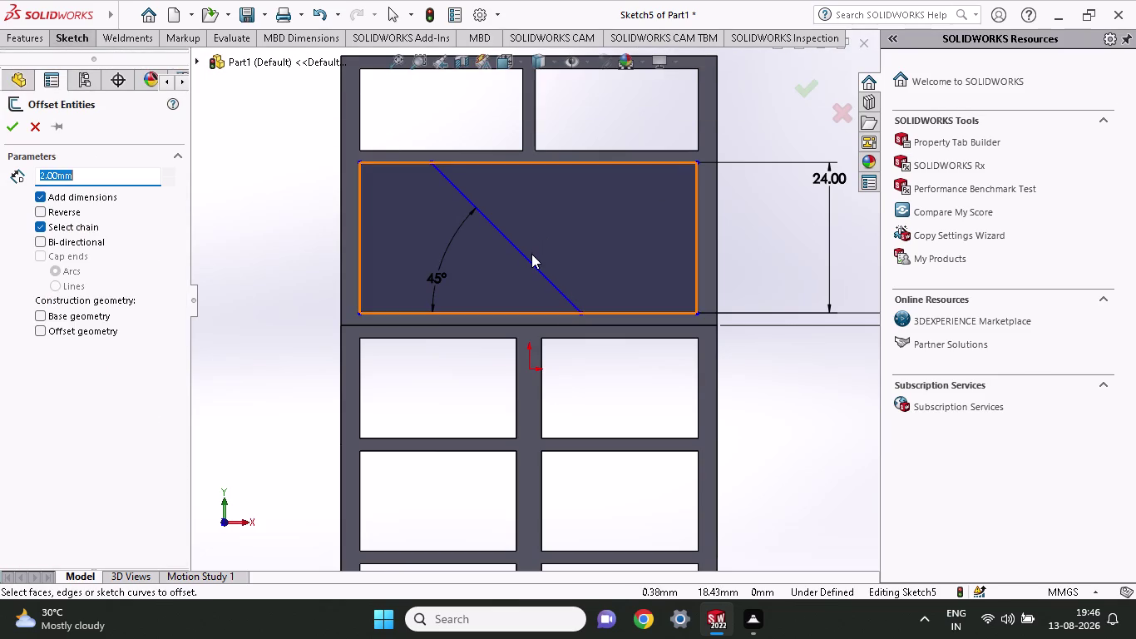
click(530, 260)
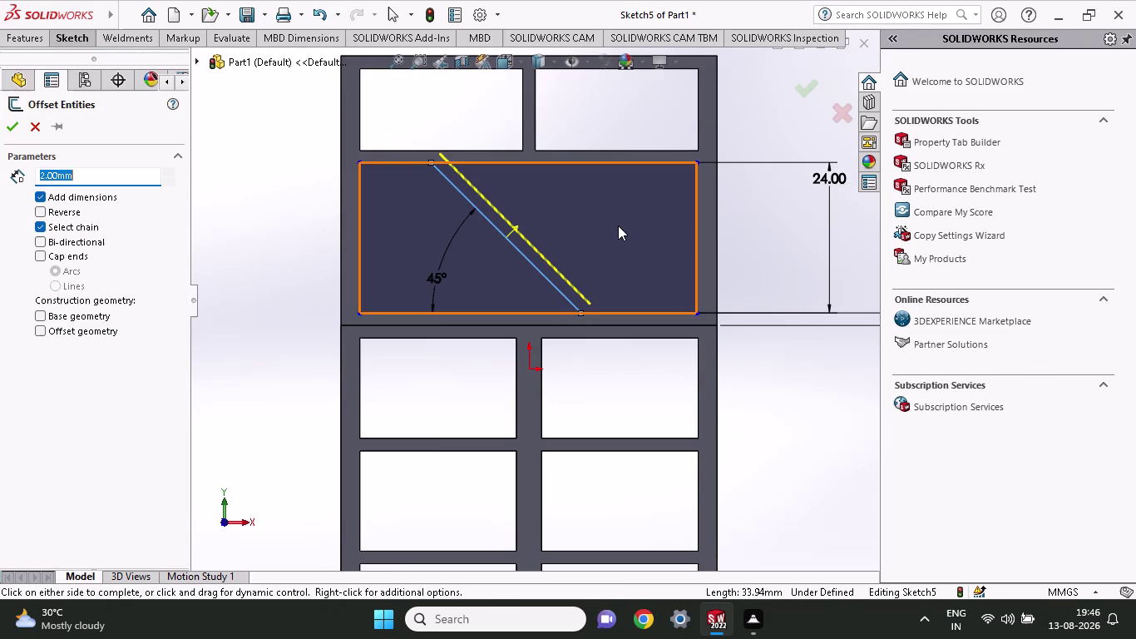
click(618, 225)
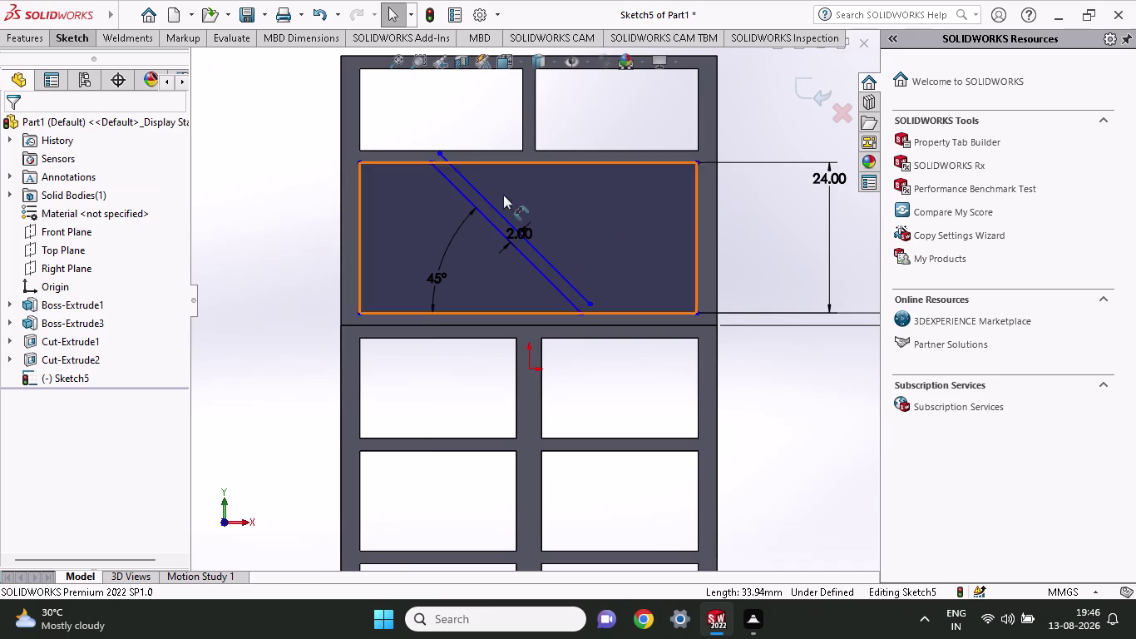
click(72, 41)
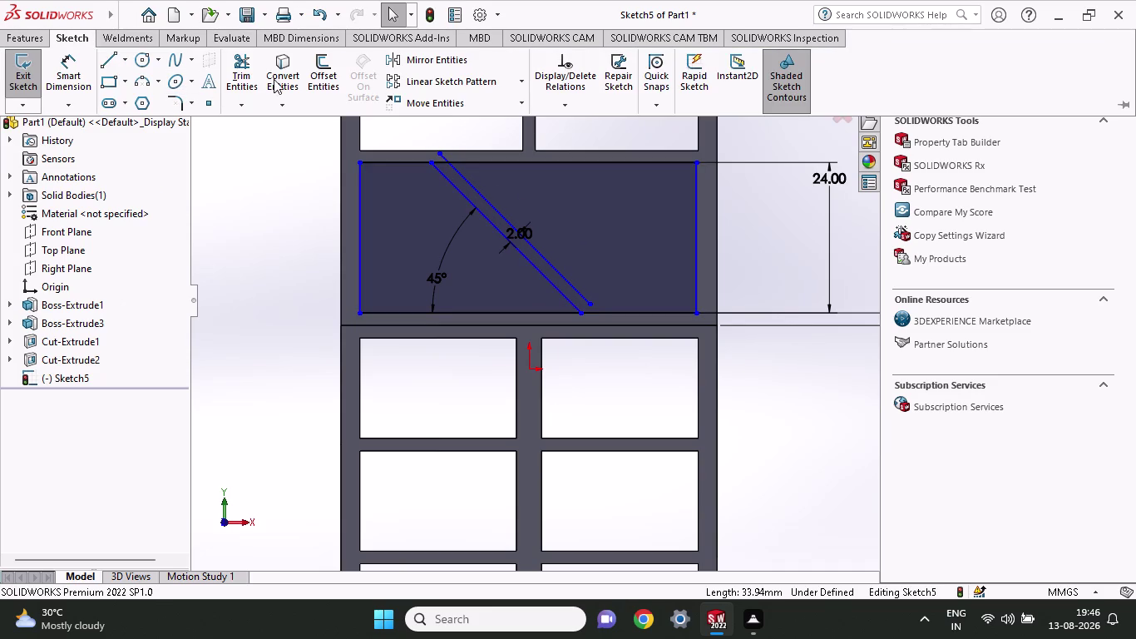
click(315, 75)
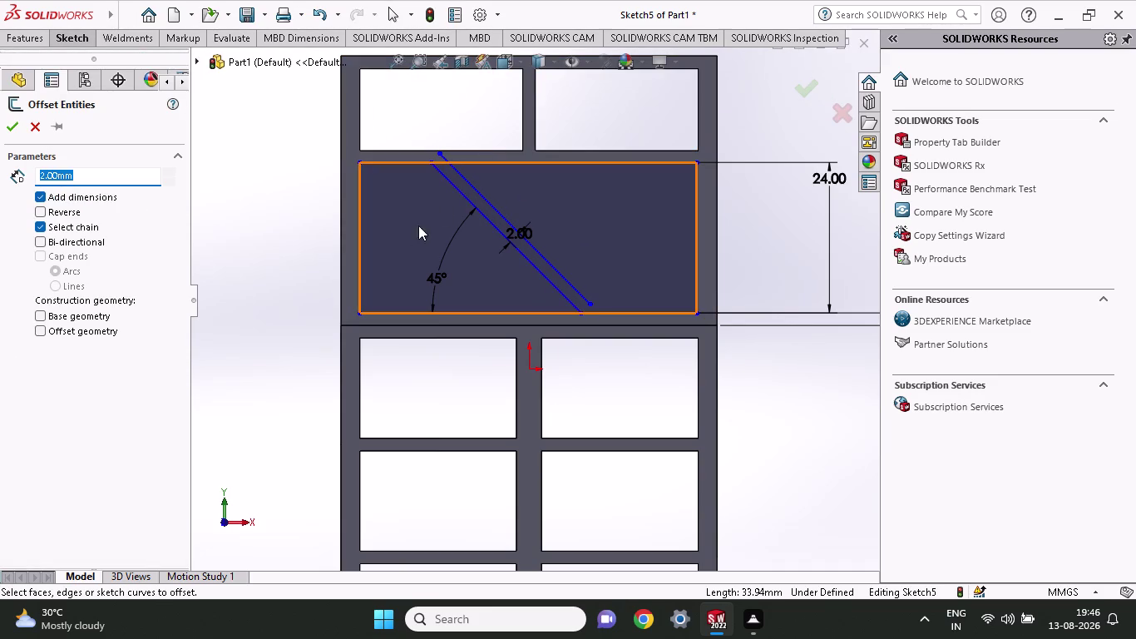
click(549, 260)
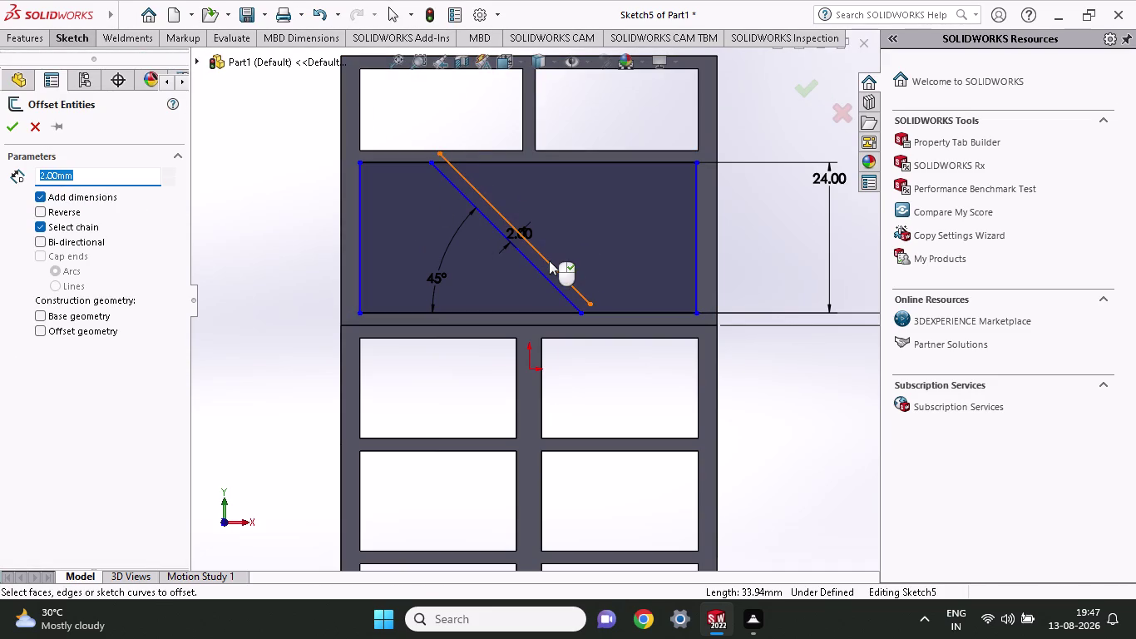
click(559, 250)
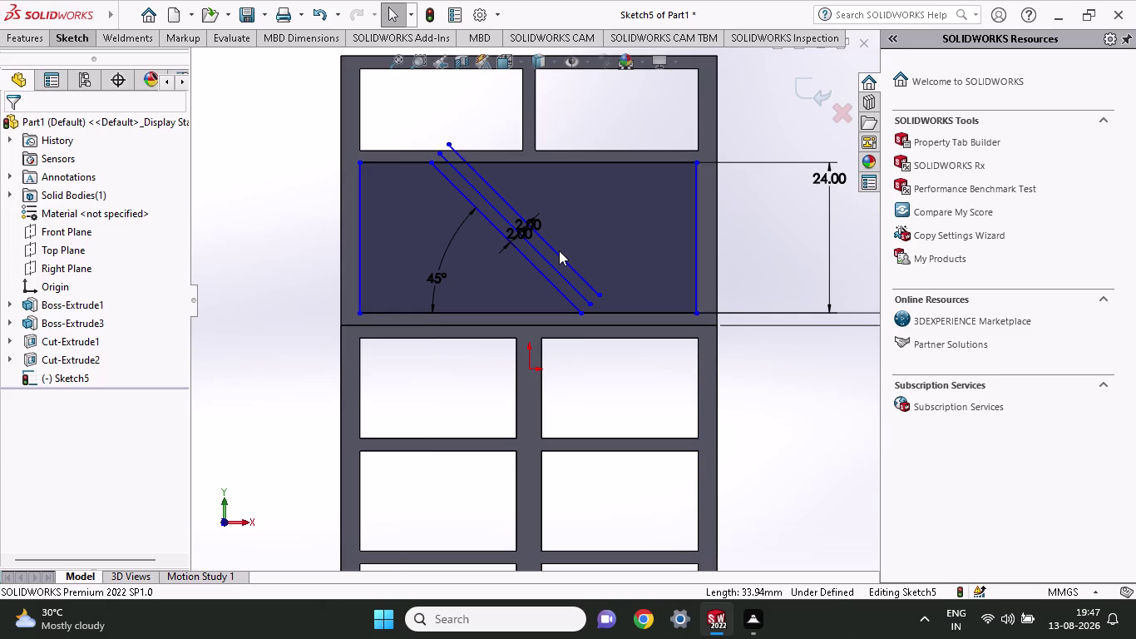
Select the rectangle's four edges and begin a linear sketch pattern.
key(space)
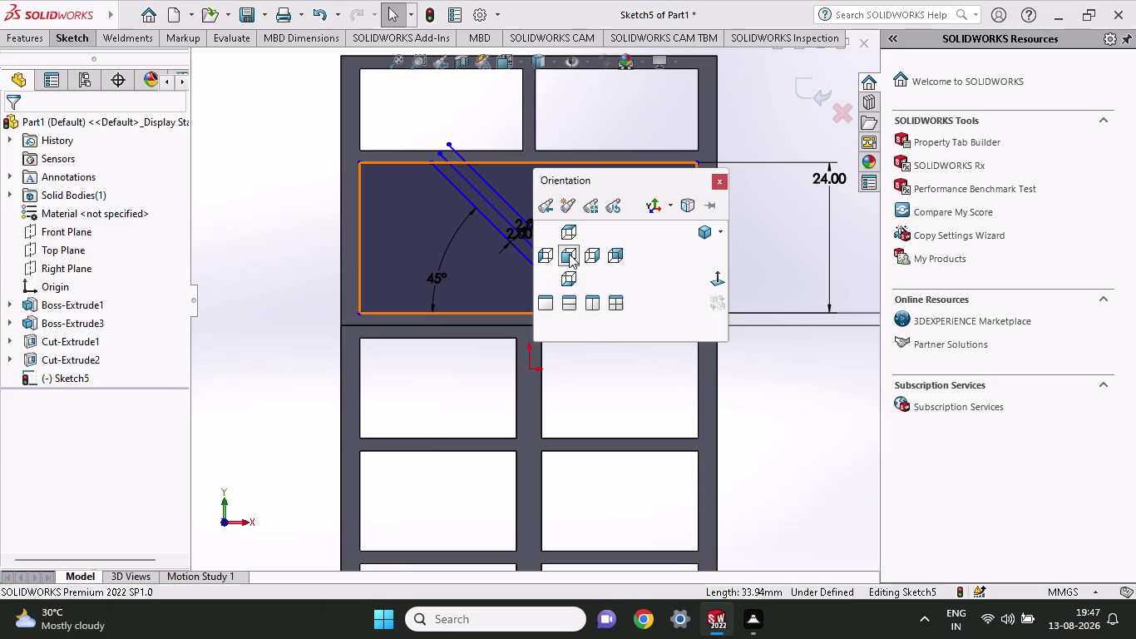
click(501, 268)
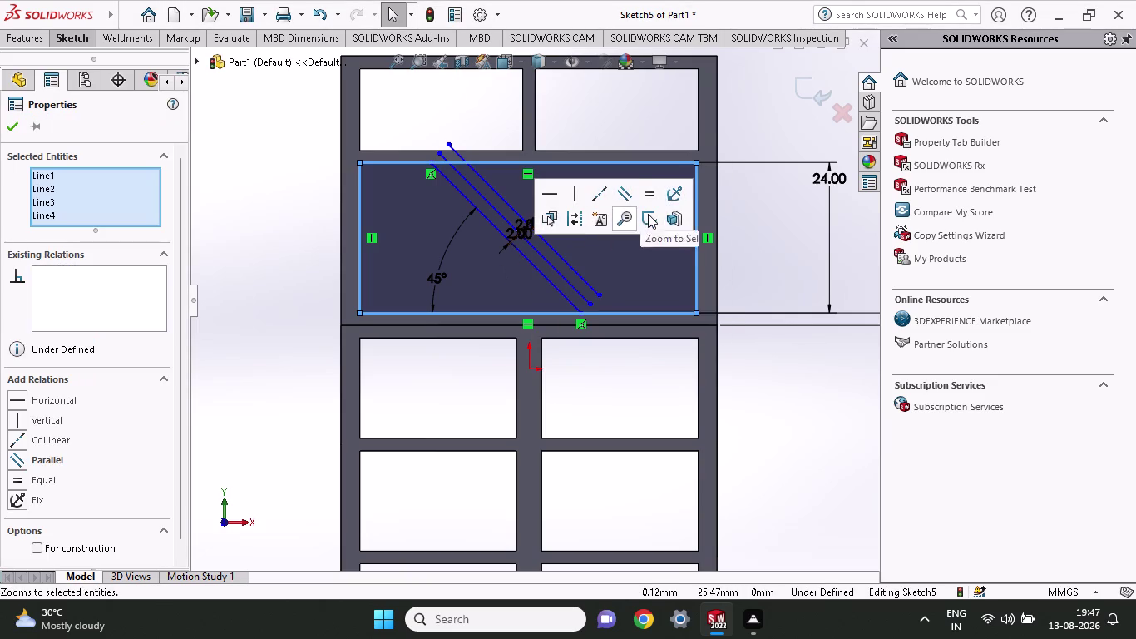
key(Escape)
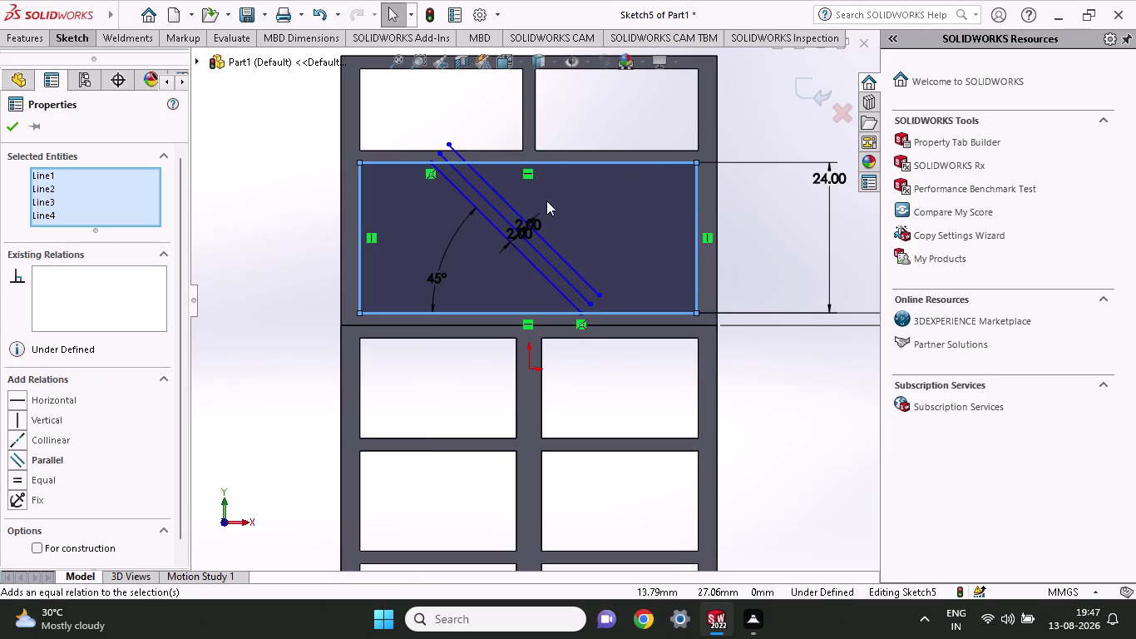
click(66, 39)
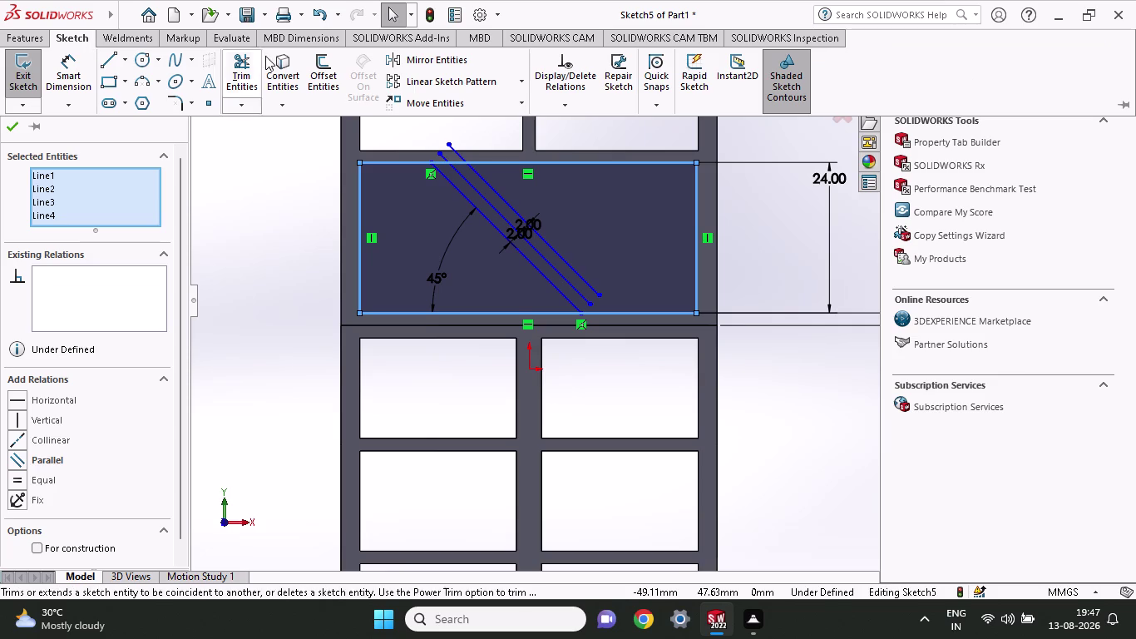
click(426, 80)
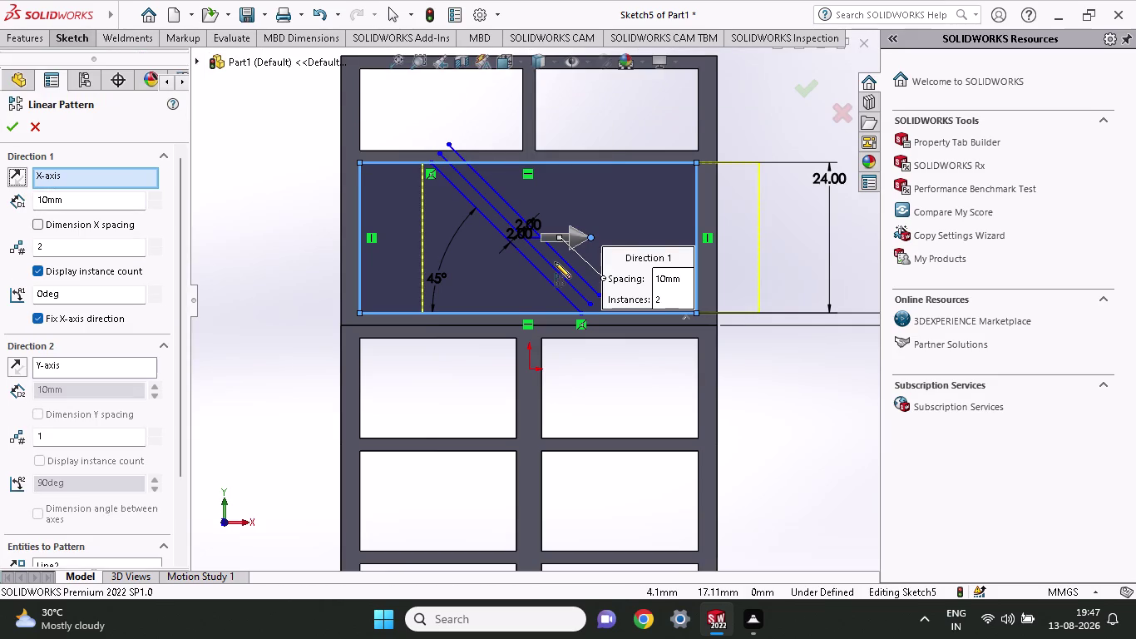
click(552, 267)
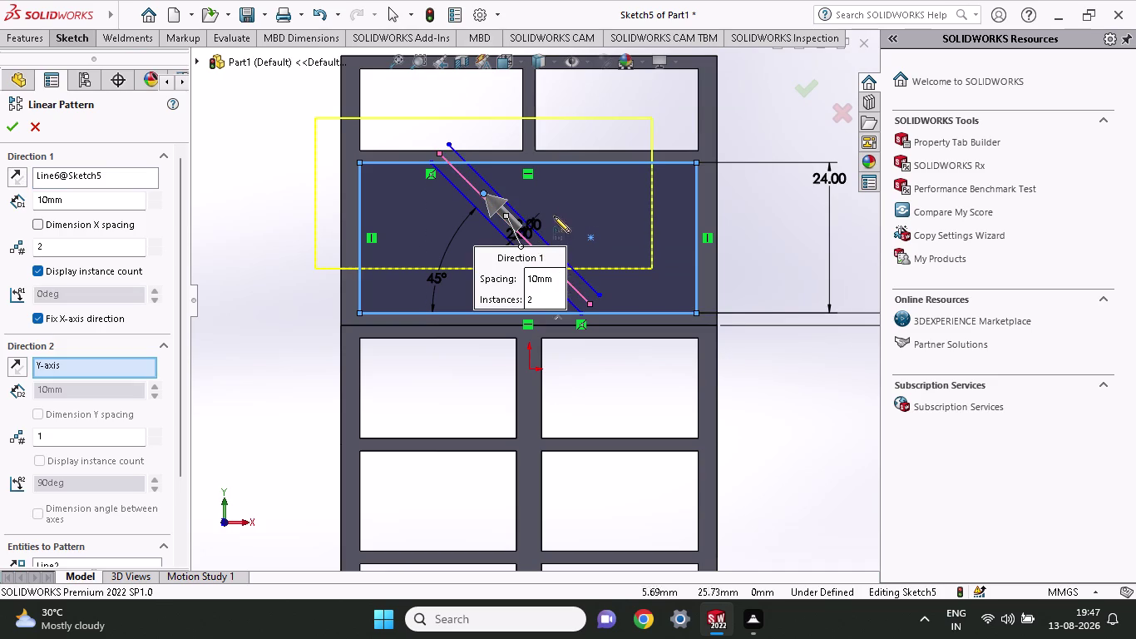
click(599, 241)
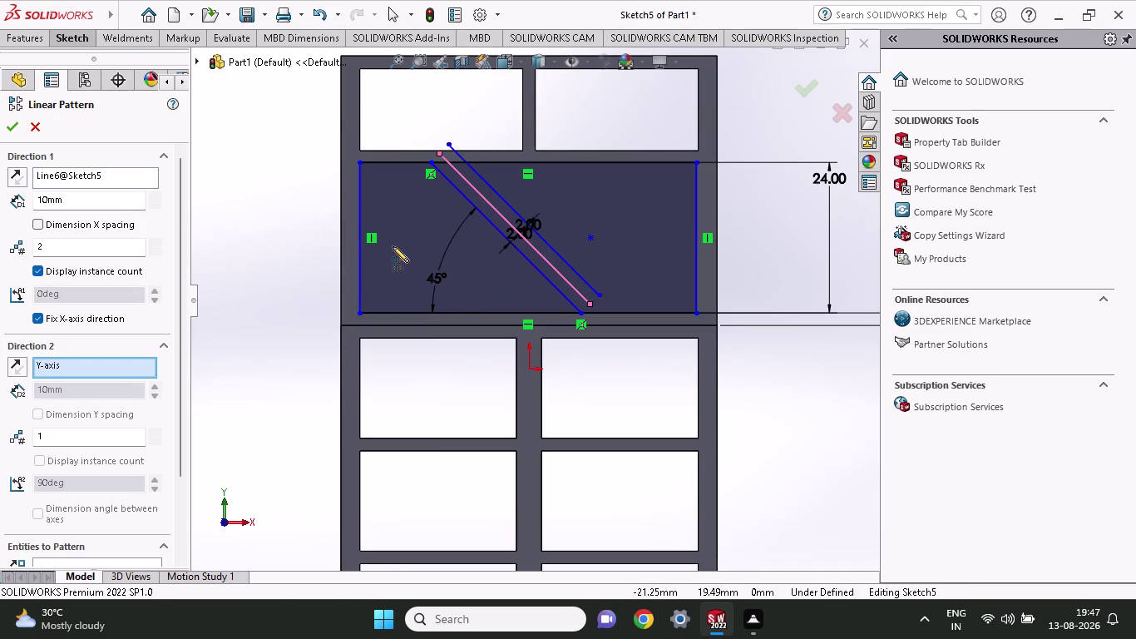
click(462, 313)
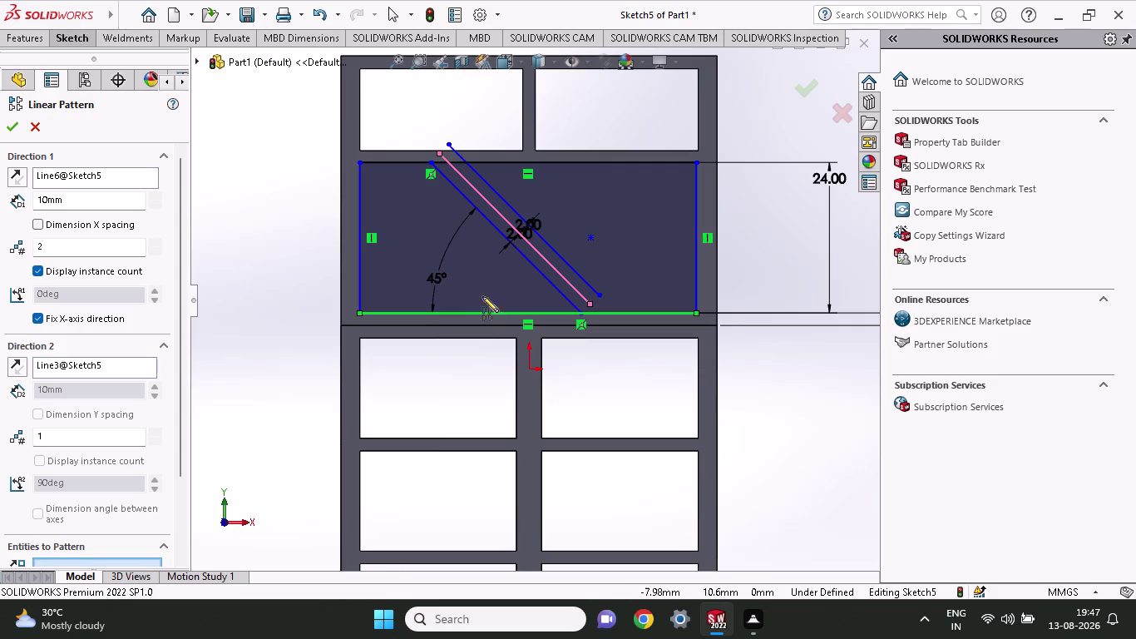
click(546, 261)
key(Escape)
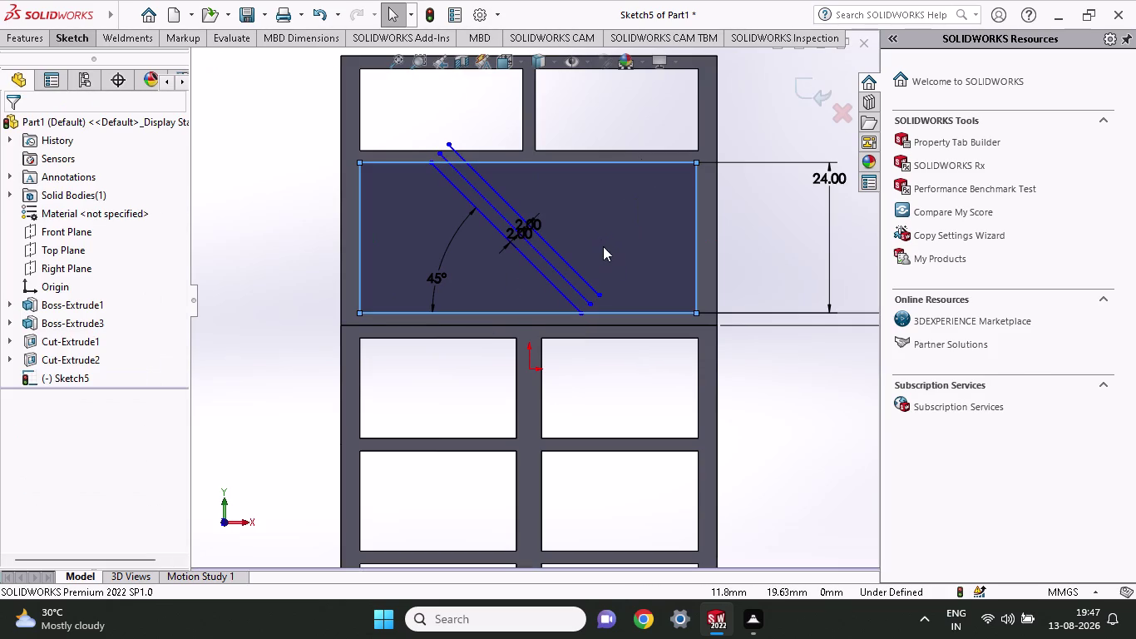
click(76, 39)
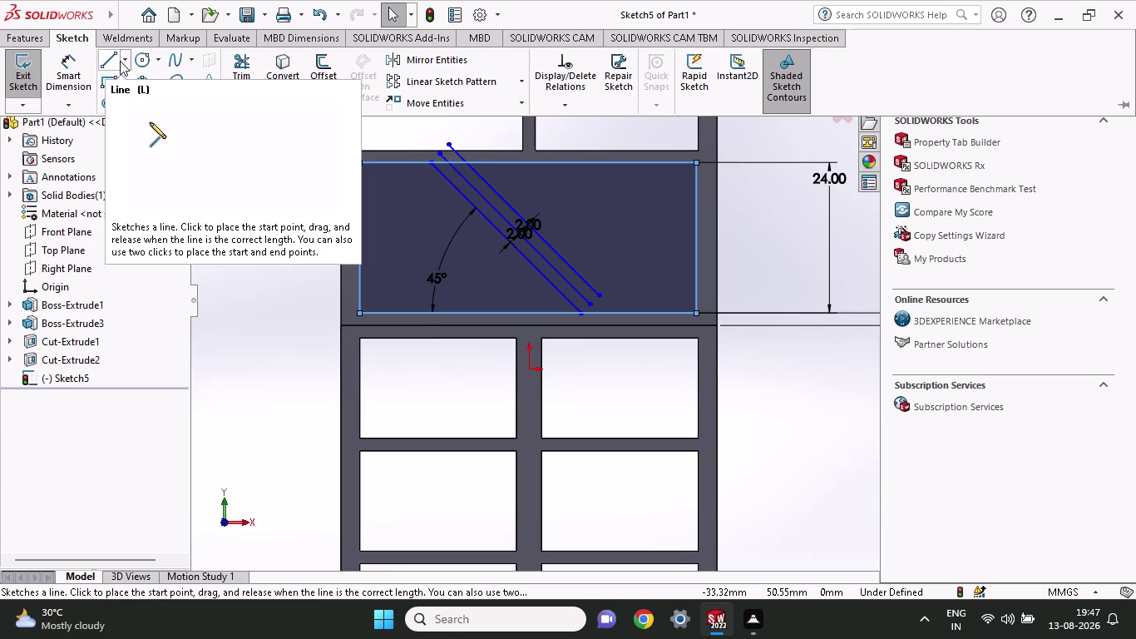
Offset the topmost diagonal 2 mm to add a third parallel line.
click(331, 75)
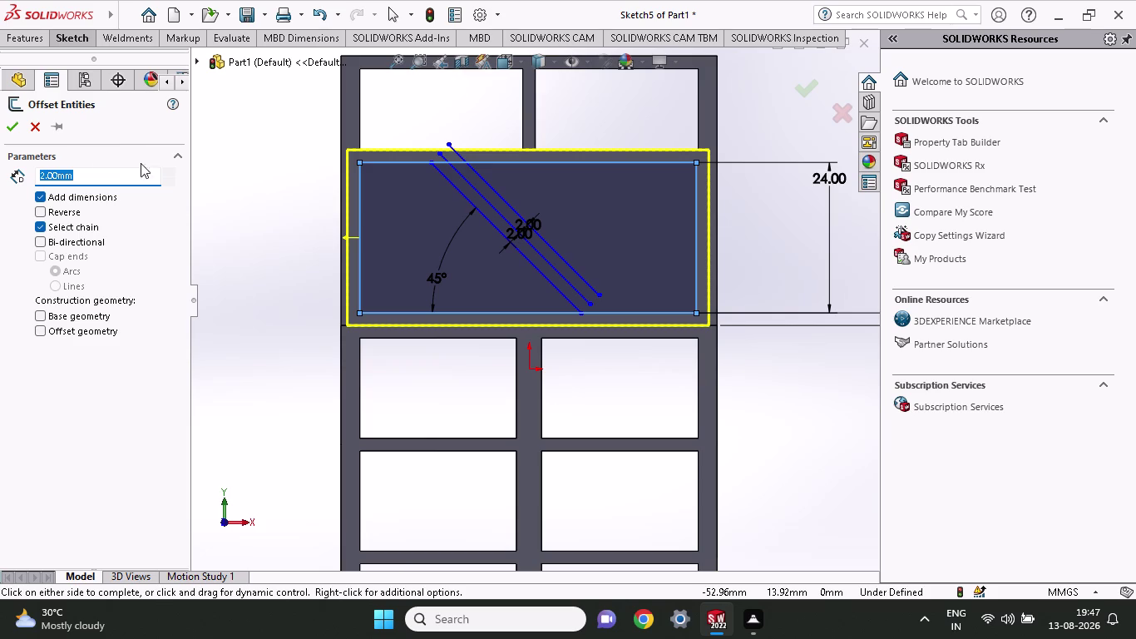
click(568, 264)
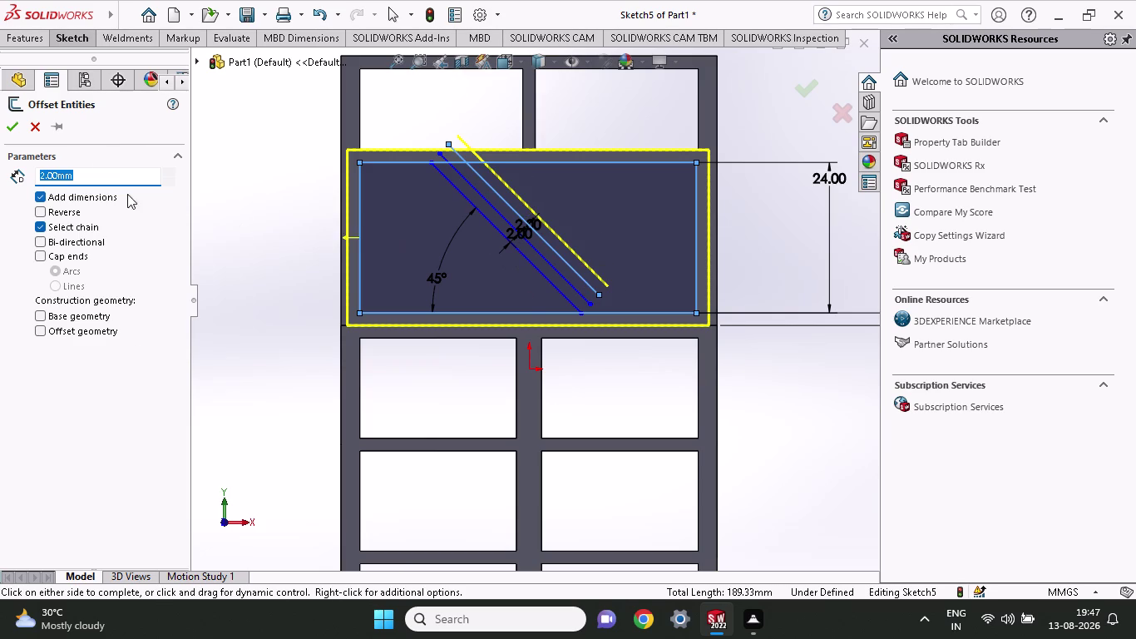
click(565, 242)
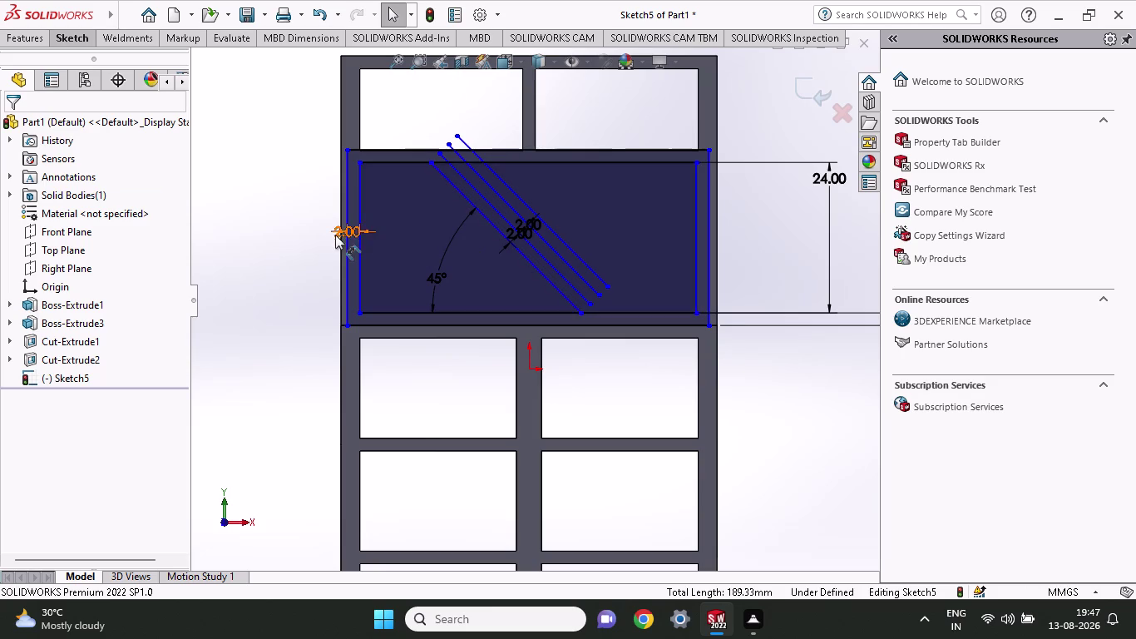
scroll(down, 3)
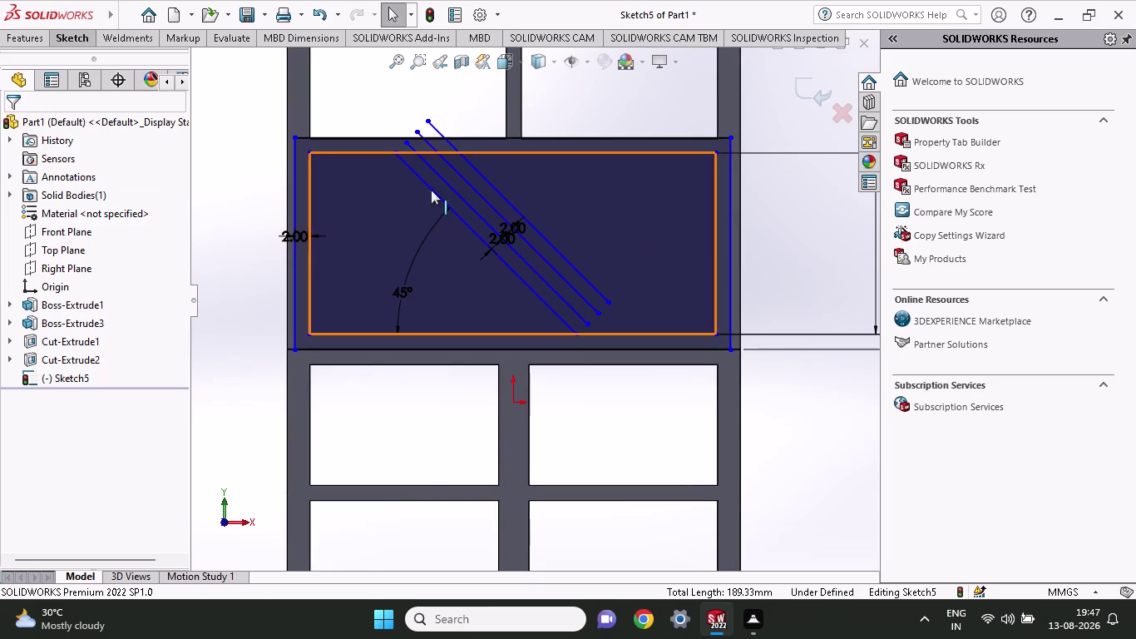
click(74, 39)
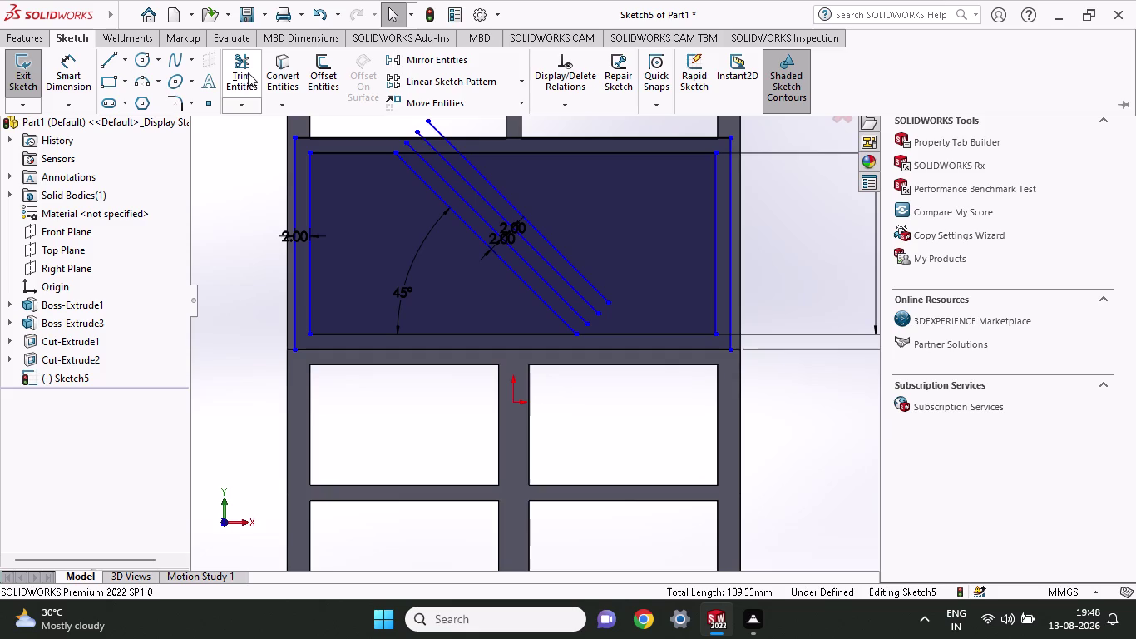
Attempt further 2 mm offsets of the outermost diagonal, then cancel the pending offset.
click(314, 68)
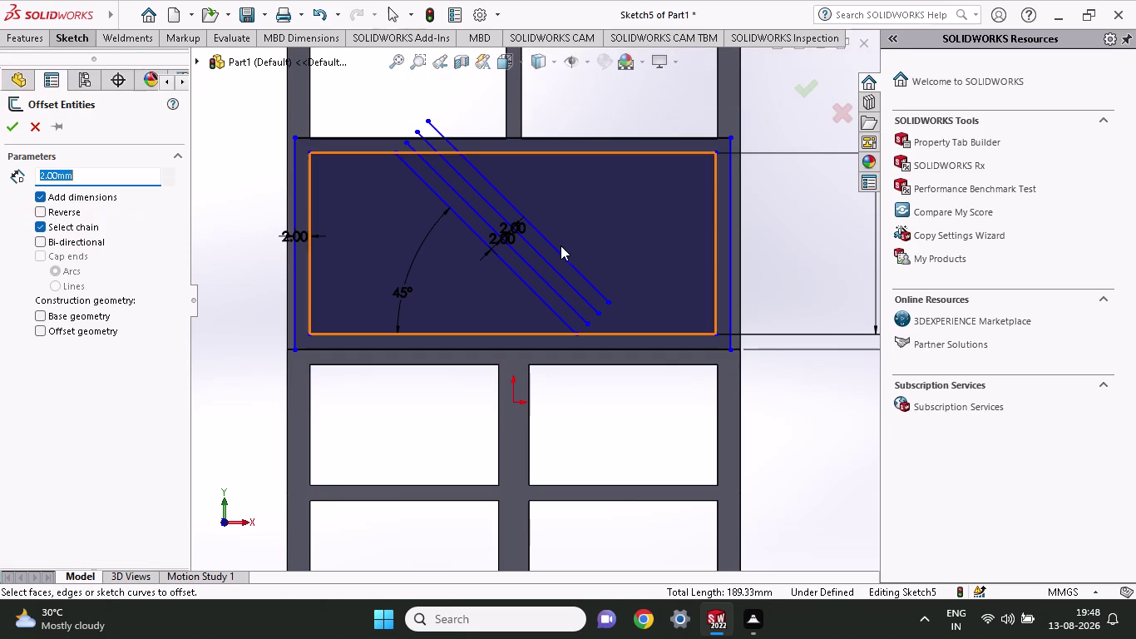
click(559, 254)
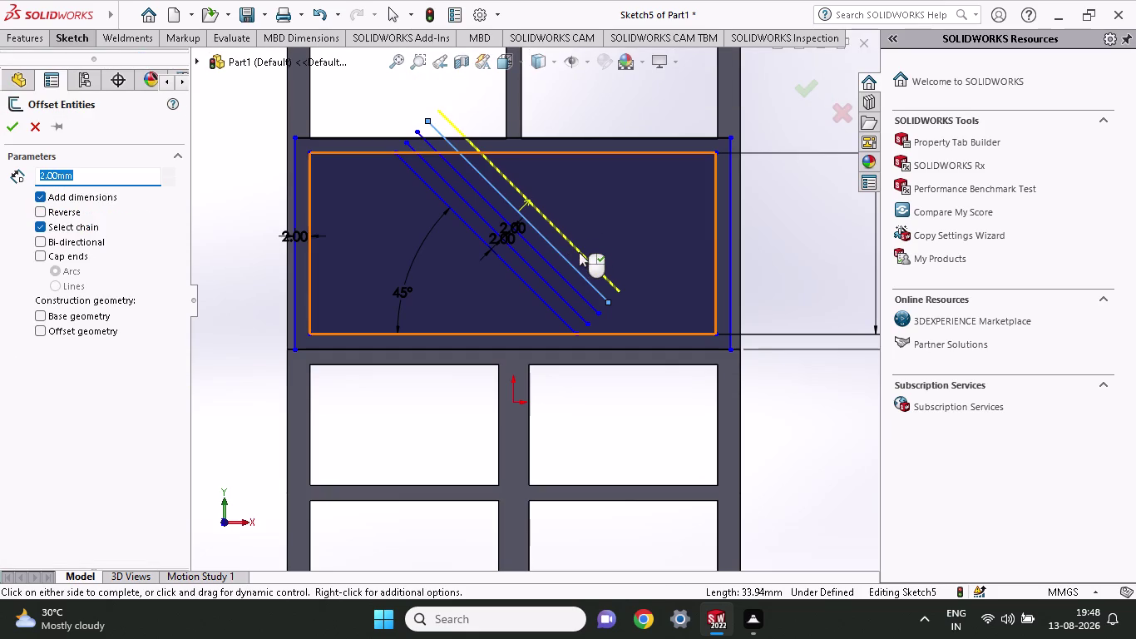
click(578, 252)
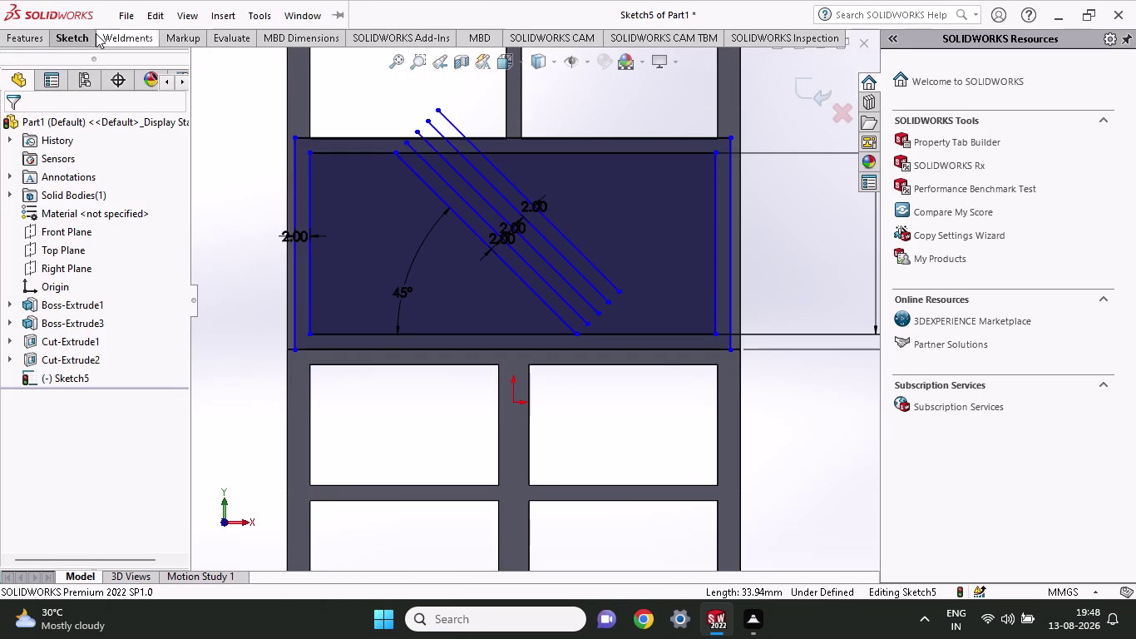
click(92, 34)
click(315, 70)
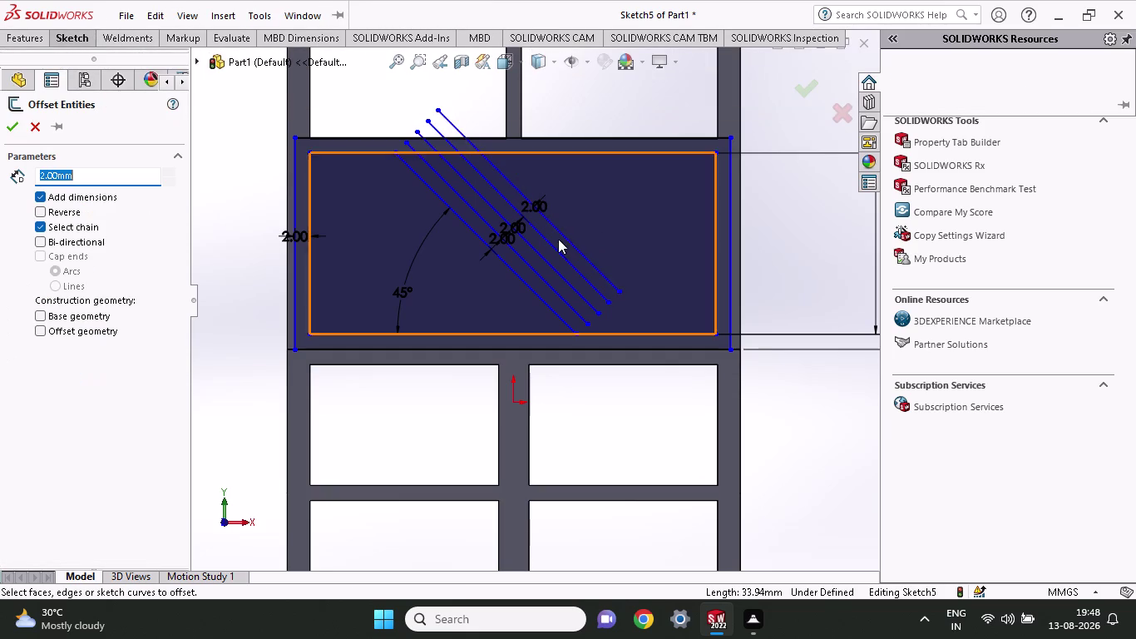
click(569, 241)
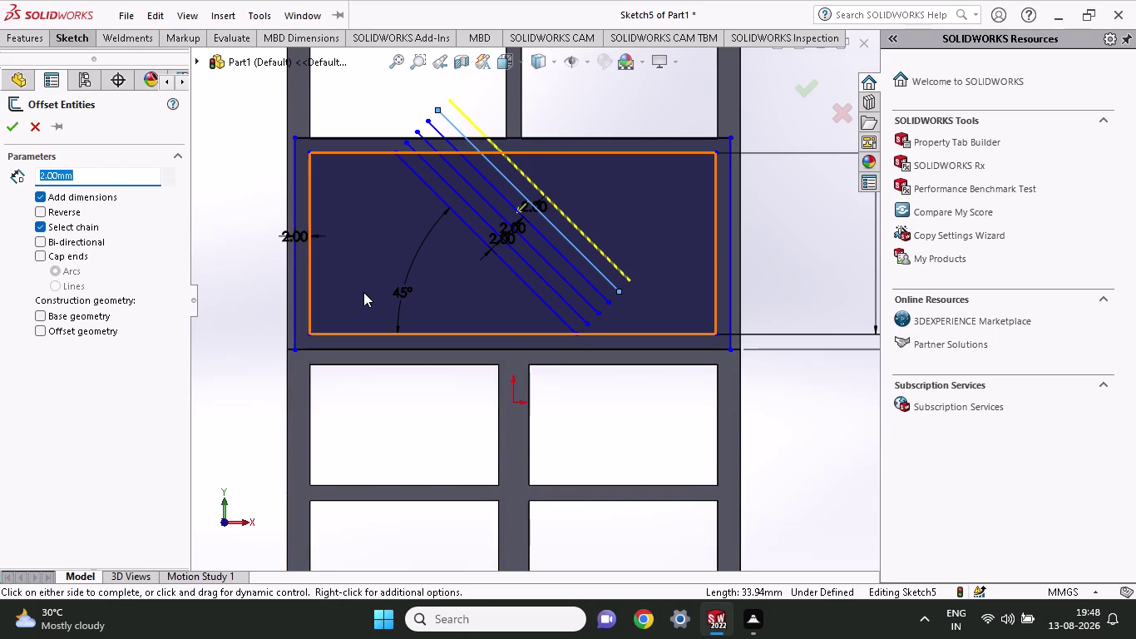
key(ctrl+z)
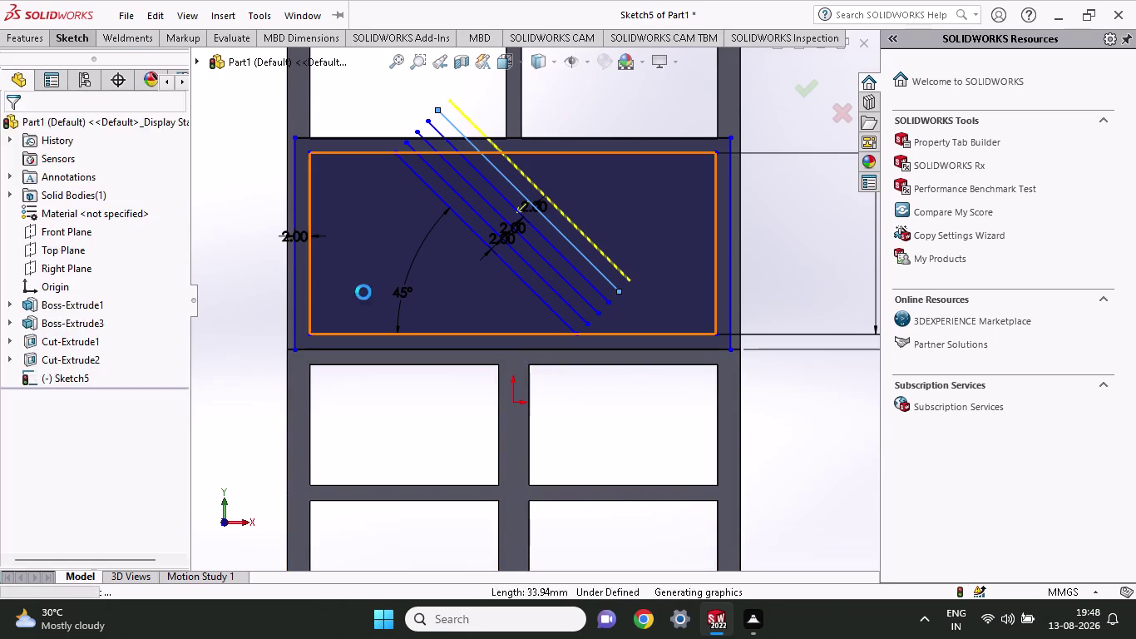
Undo every offset copy and the 45° diagonal, leaving the bare panel rectangle.
key(ctrl+z)
key(ctrl+z)
key(ctrl+z)
key(ctrl+z)
key(ctrl+z)
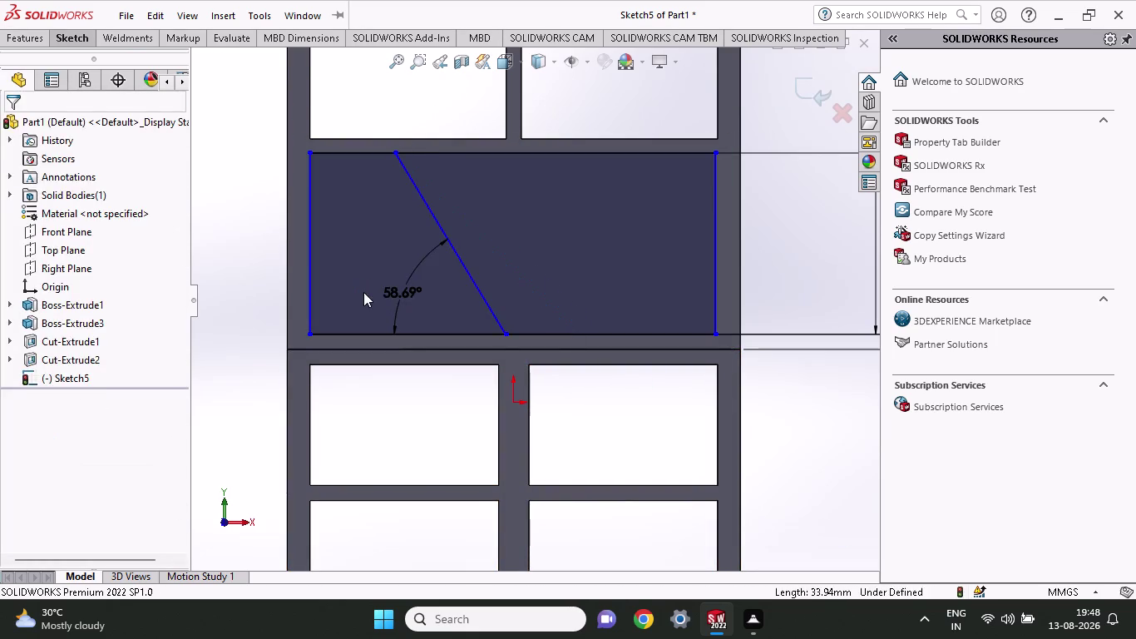
key(ctrl+z)
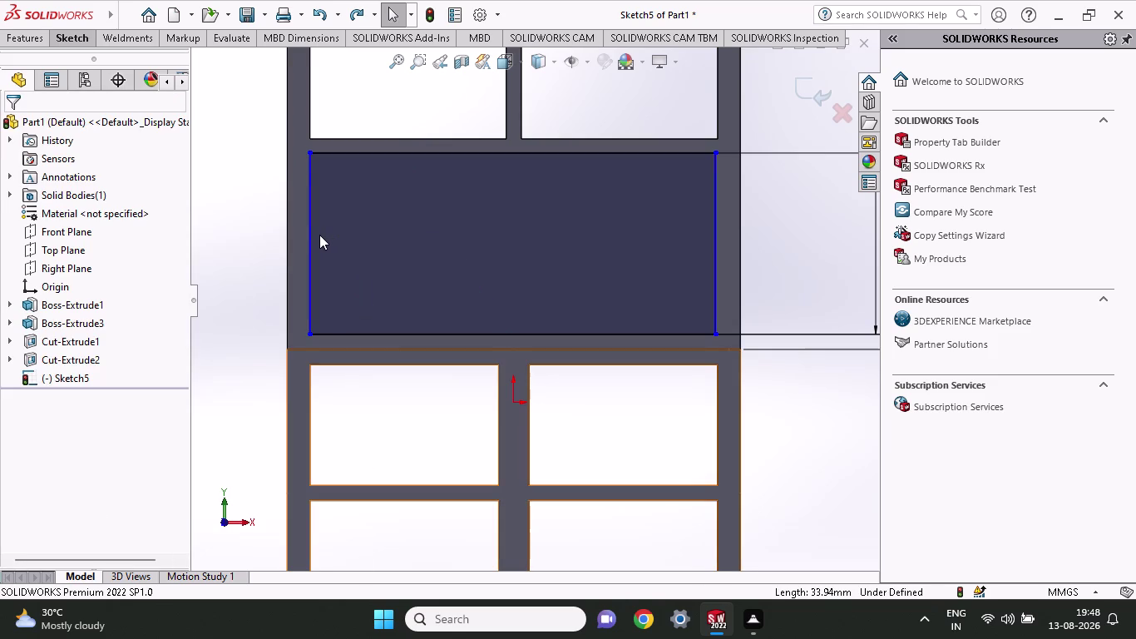
click(71, 35)
click(110, 64)
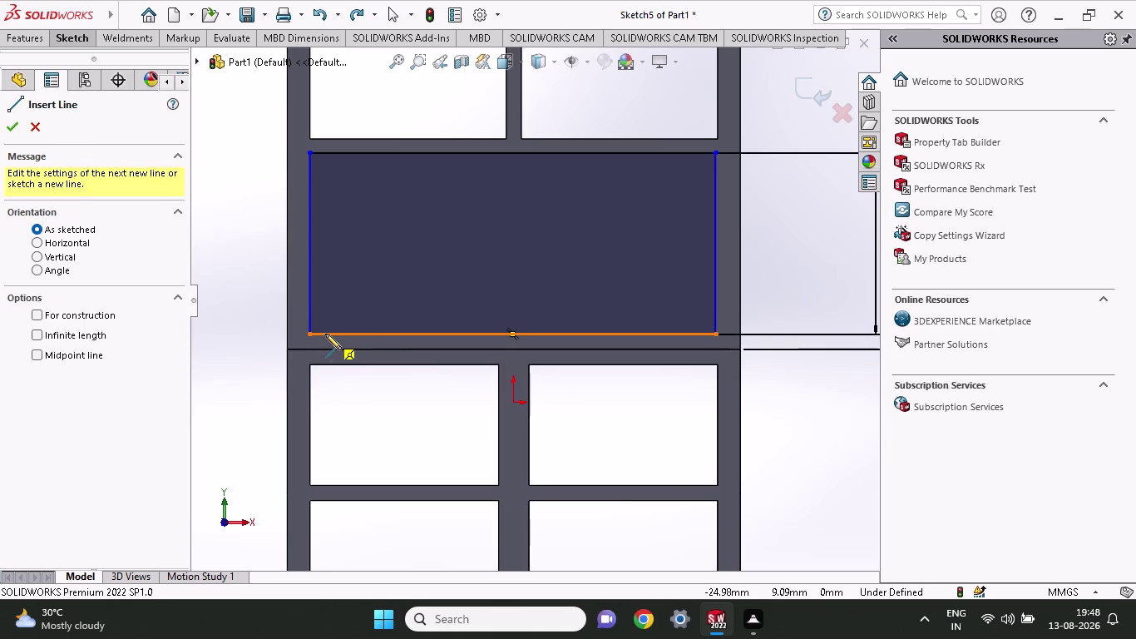
Draw a short line across the panel's bottom-left corner, from bottom edge to left edge.
click(325, 334)
click(309, 314)
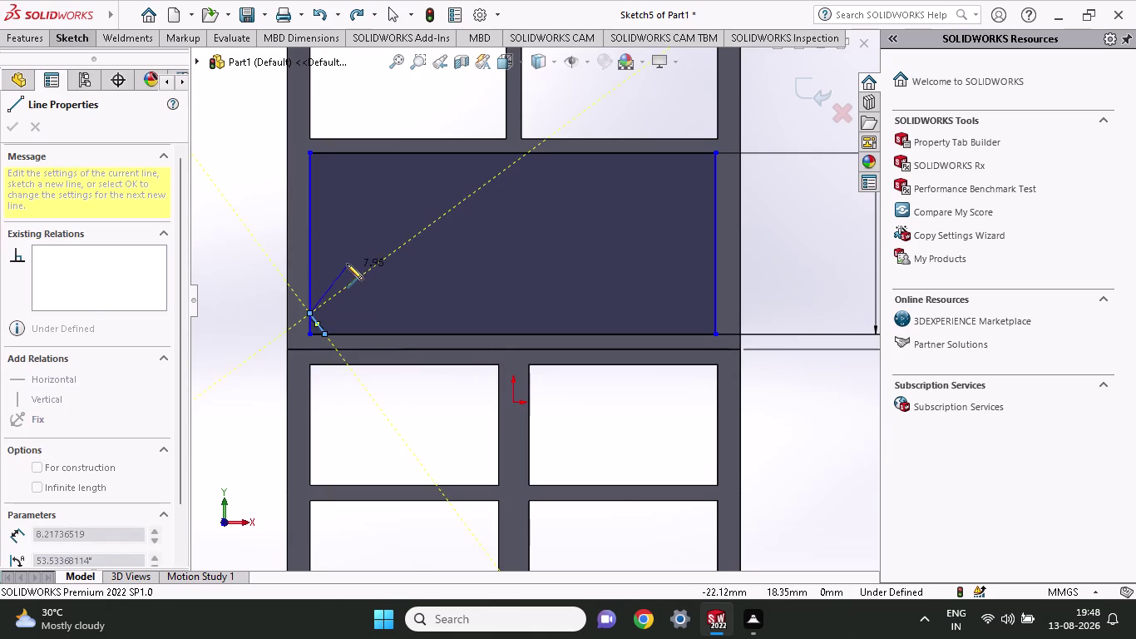
key(Escape)
scroll(down, 3)
scroll(down, 3)
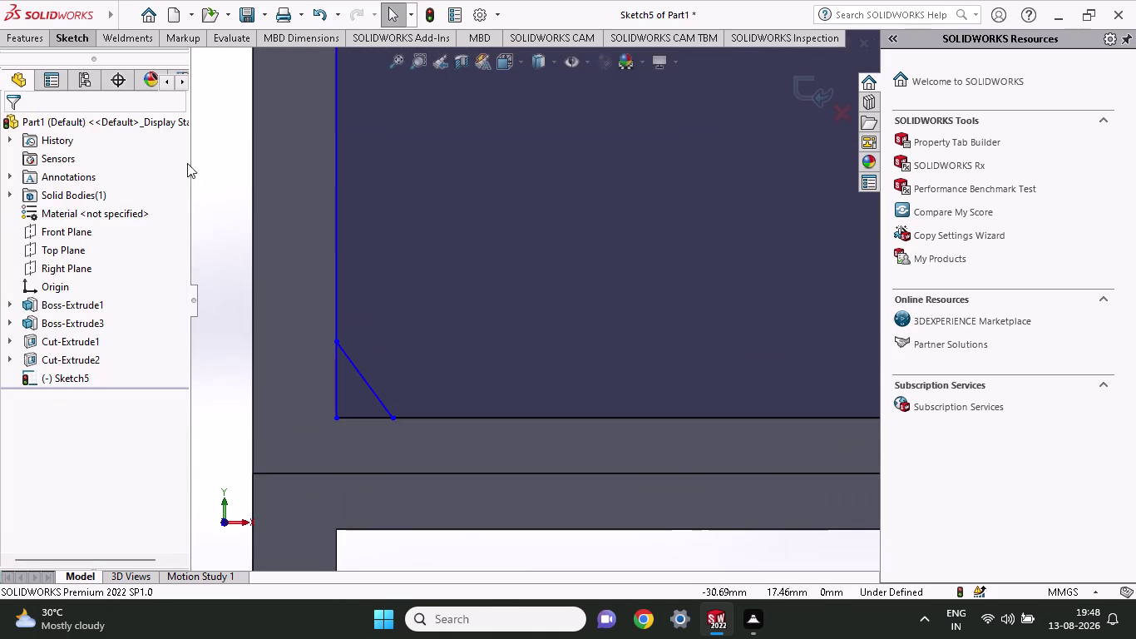
Dimension the corner line at 45° to the panel's bottom edge.
click(69, 37)
click(58, 78)
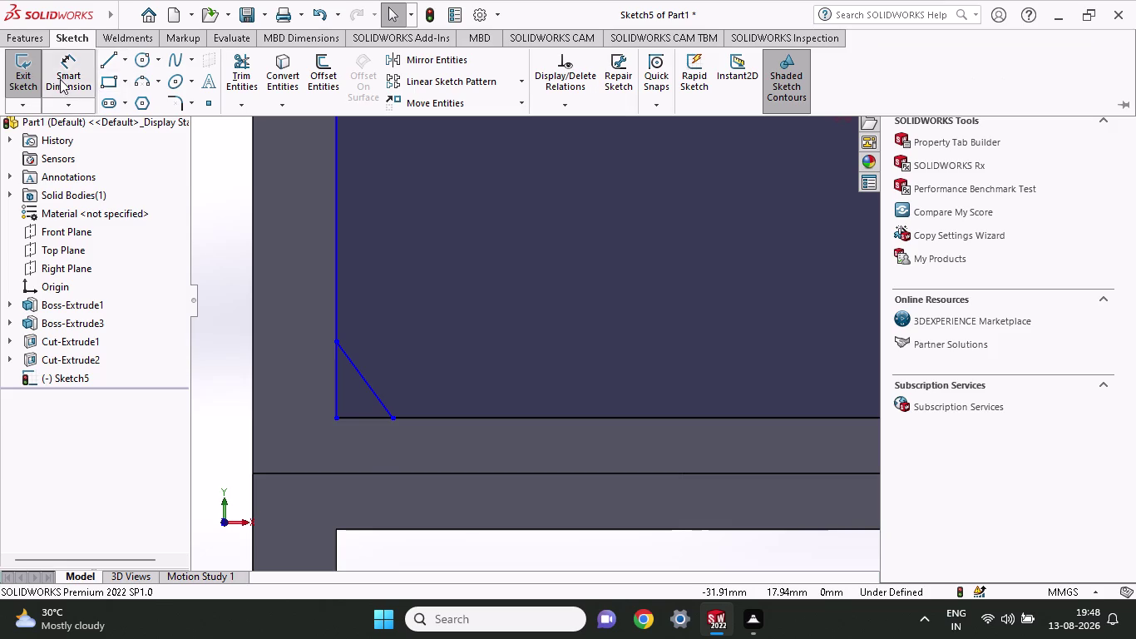
click(363, 418)
click(371, 391)
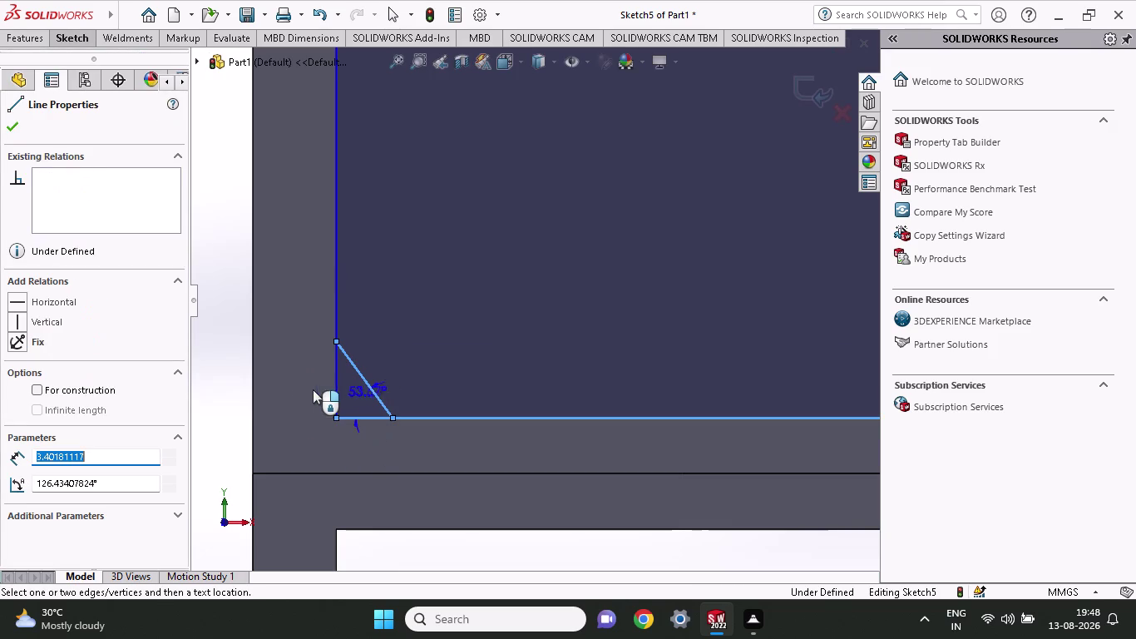
click(306, 389)
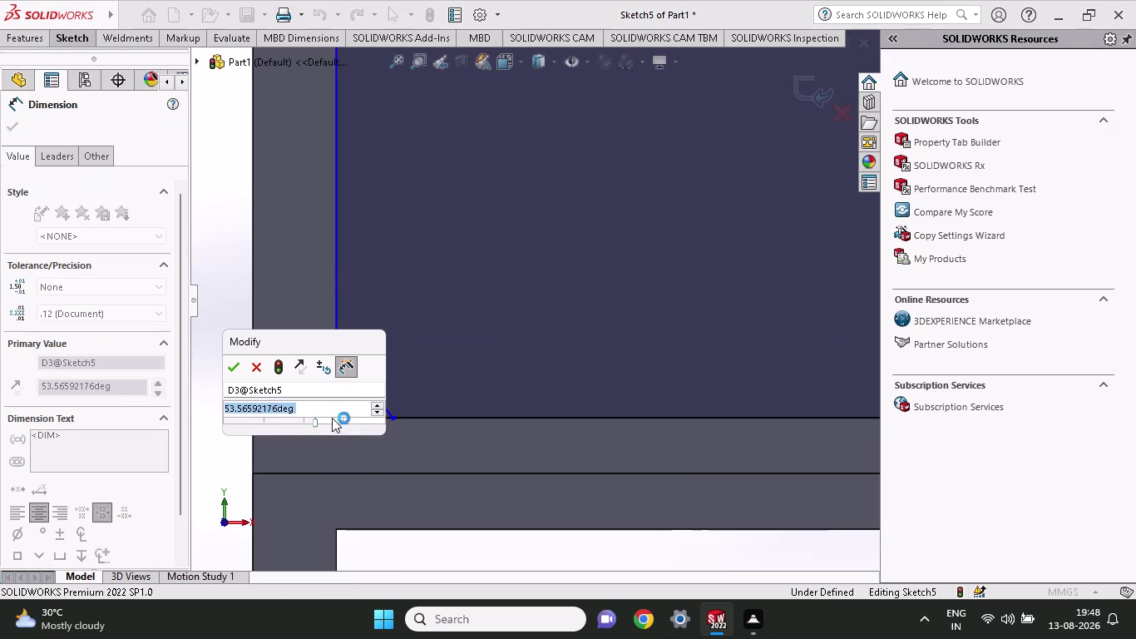
text(45)
key(Return)
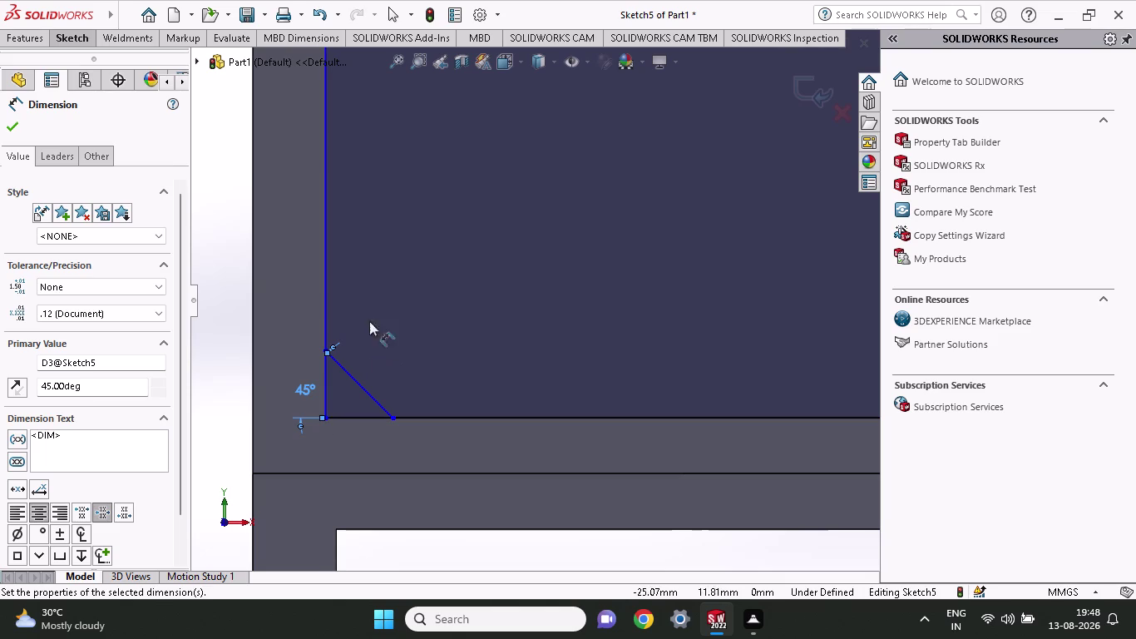
click(31, 42)
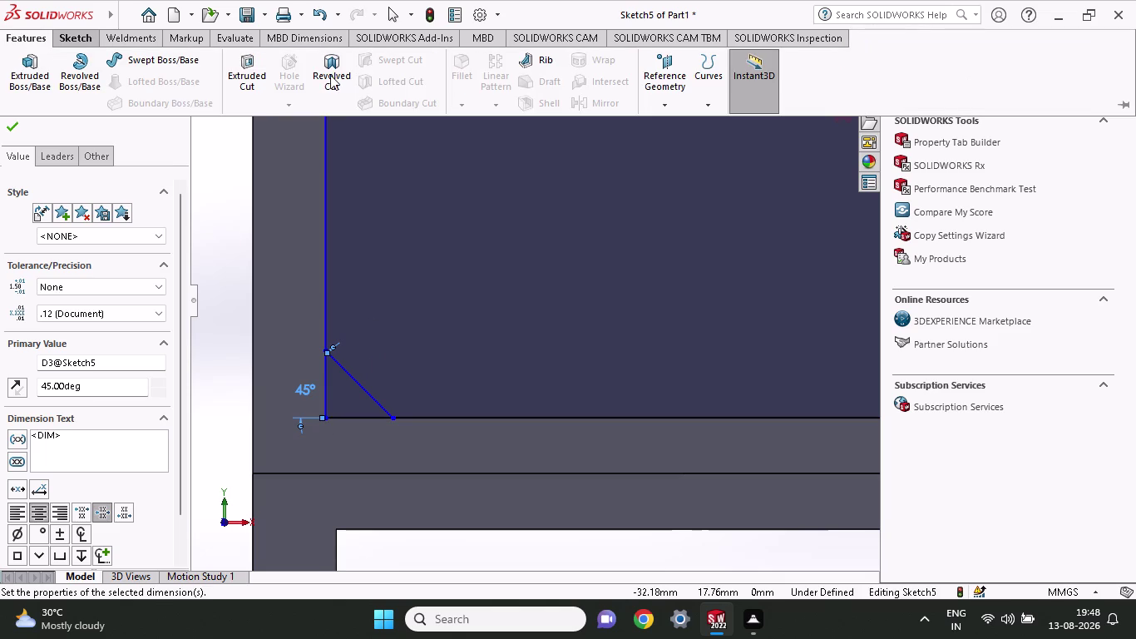
Offset the corner diagonal 2 mm into the panel.
click(63, 39)
click(320, 69)
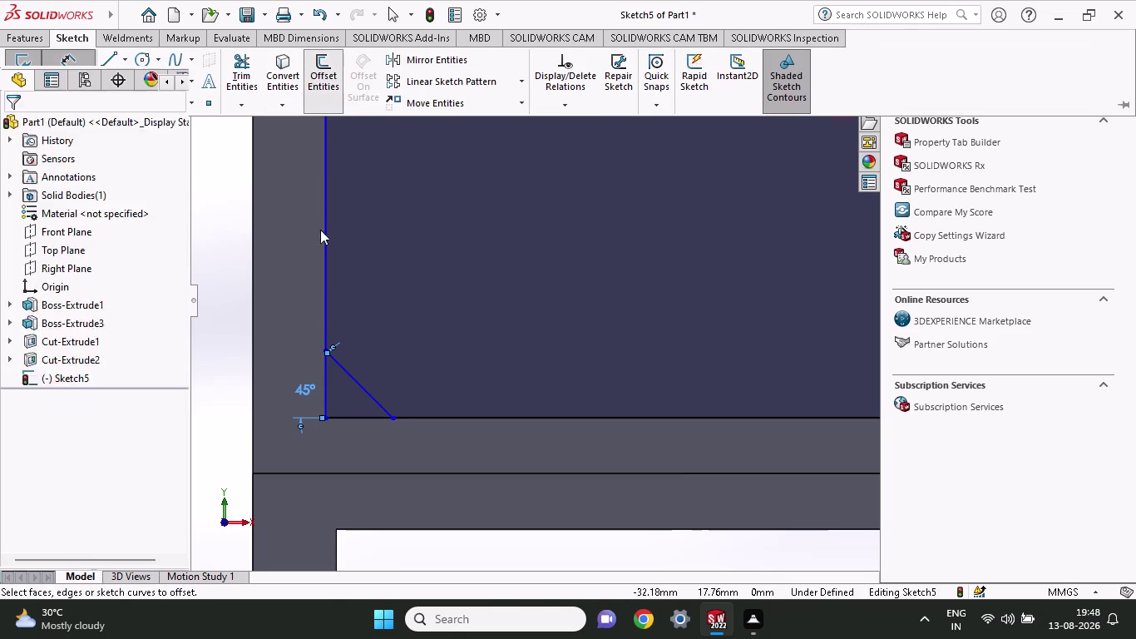
click(361, 388)
click(435, 339)
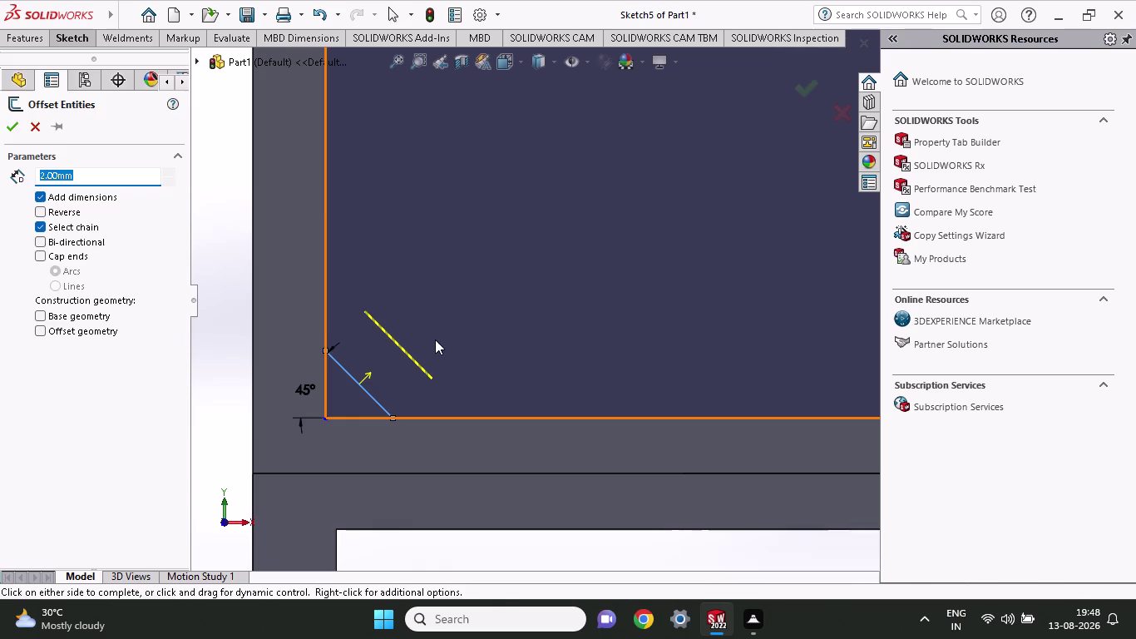
scroll(up, 3)
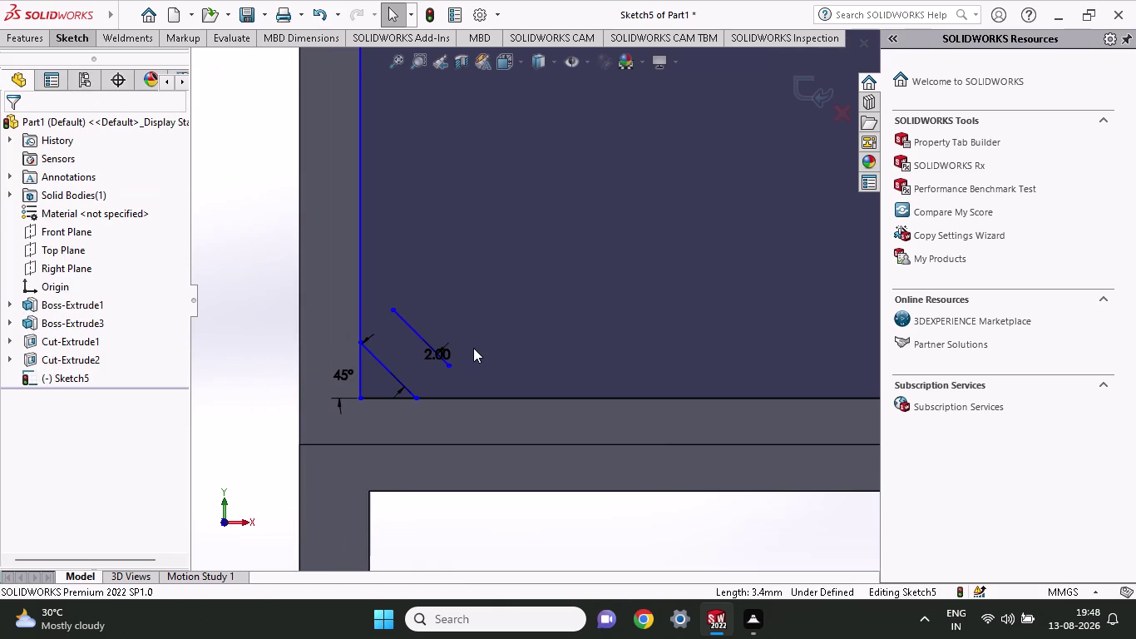
click(426, 354)
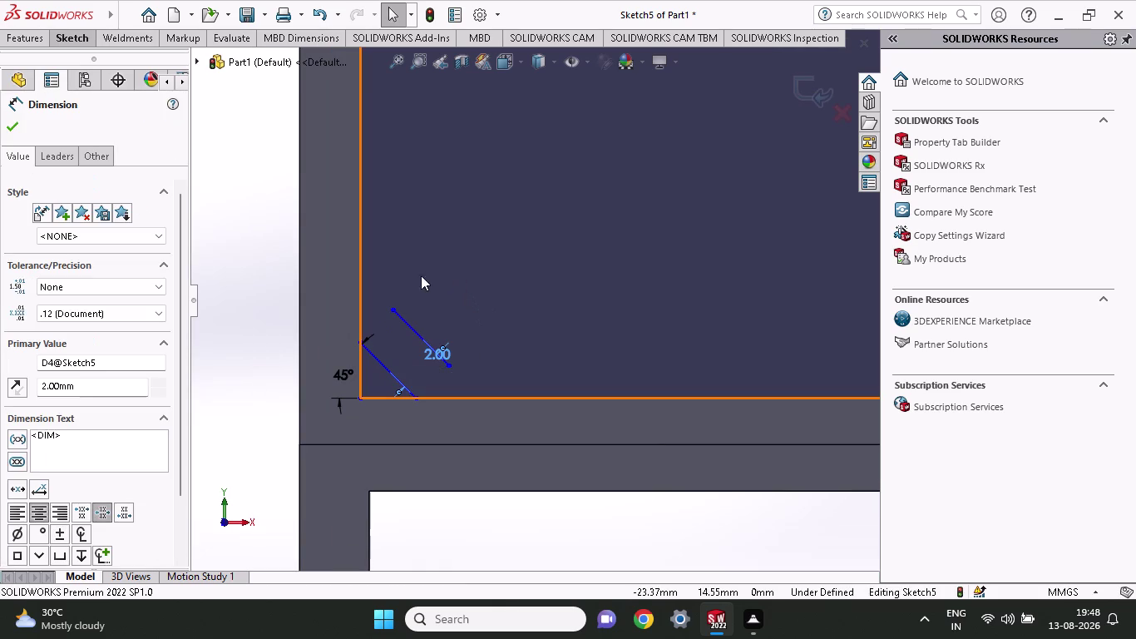
Offset the 2 mm line by a further 6 mm and confirm it.
click(86, 35)
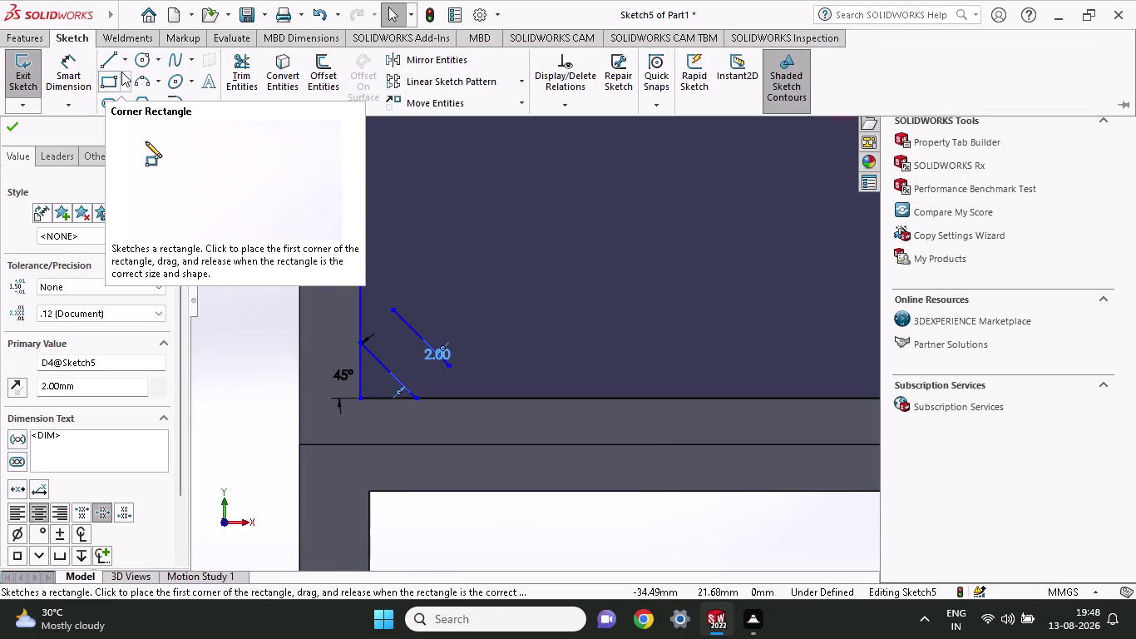
click(326, 62)
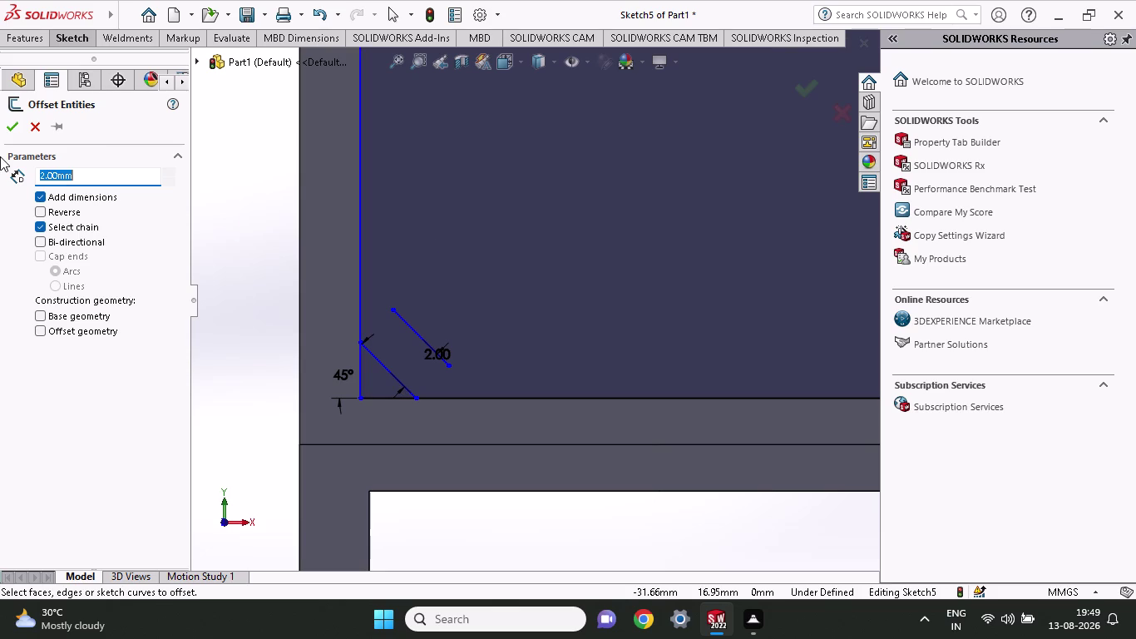
drag(100, 182, 17, 174)
key(6)
click(19, 133)
click(407, 322)
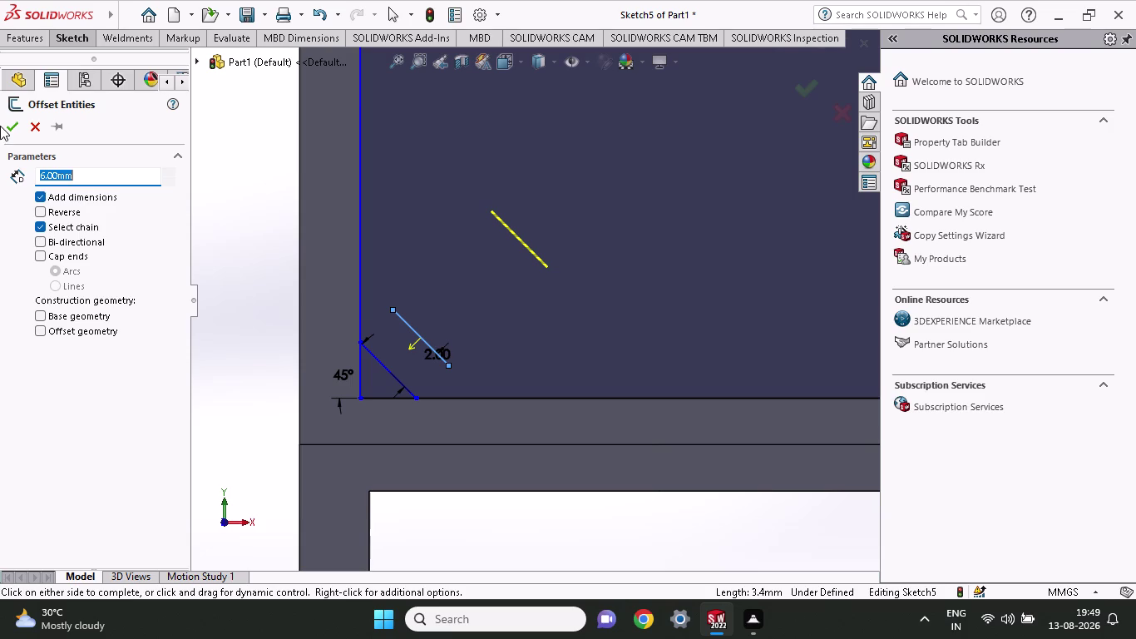
click(12, 126)
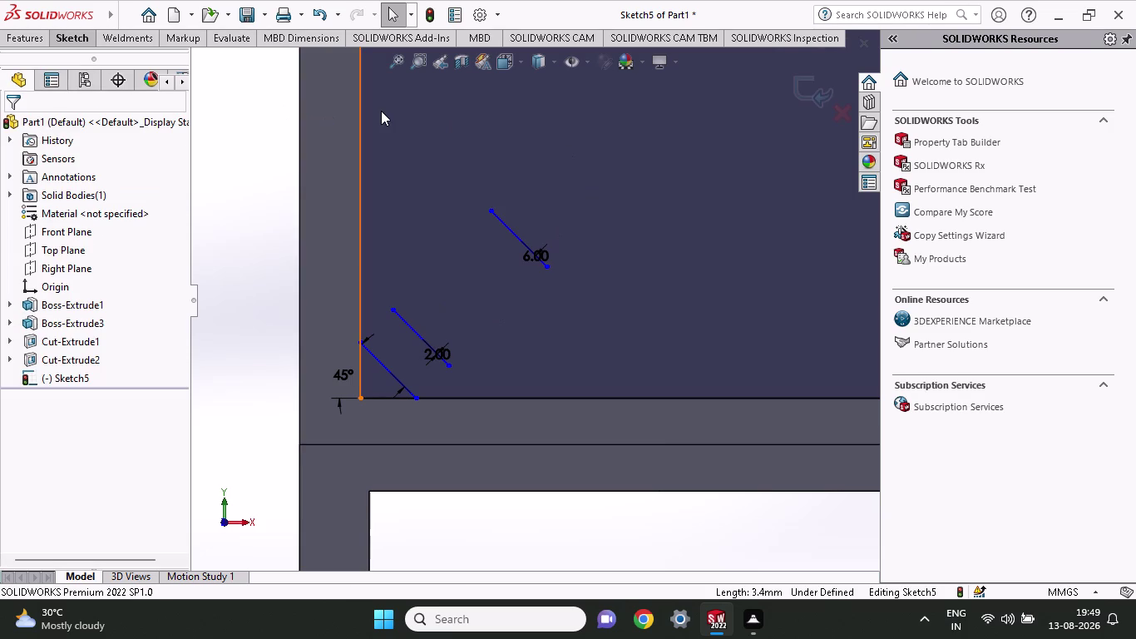
click(54, 33)
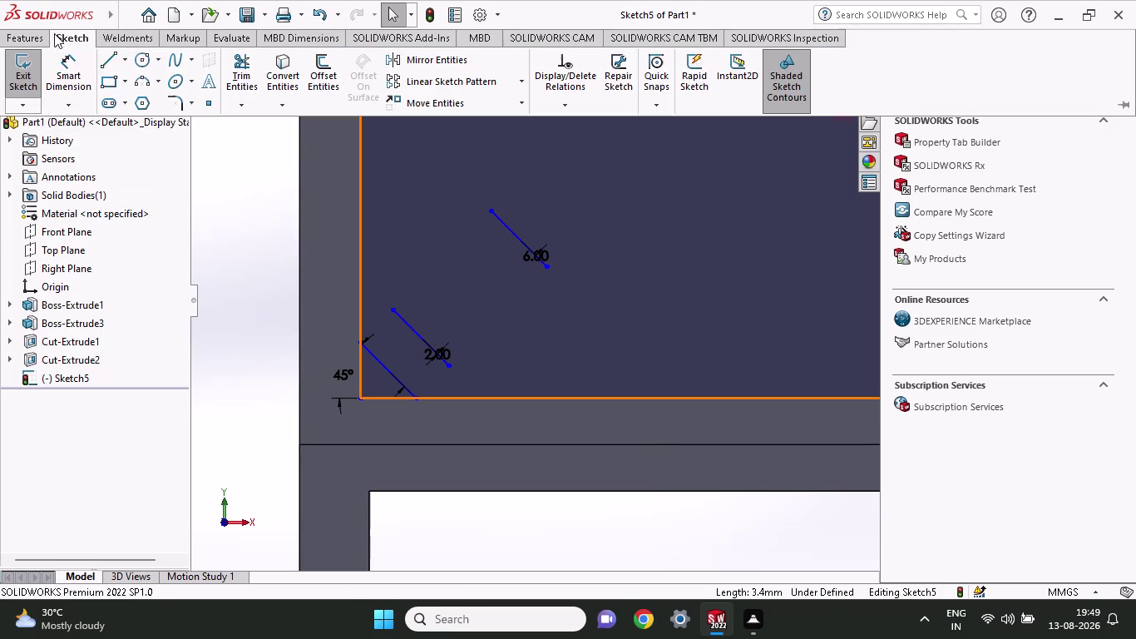
Draw a line from the panel's left edge along the 2 mm diagonal to the bottom edge.
click(107, 64)
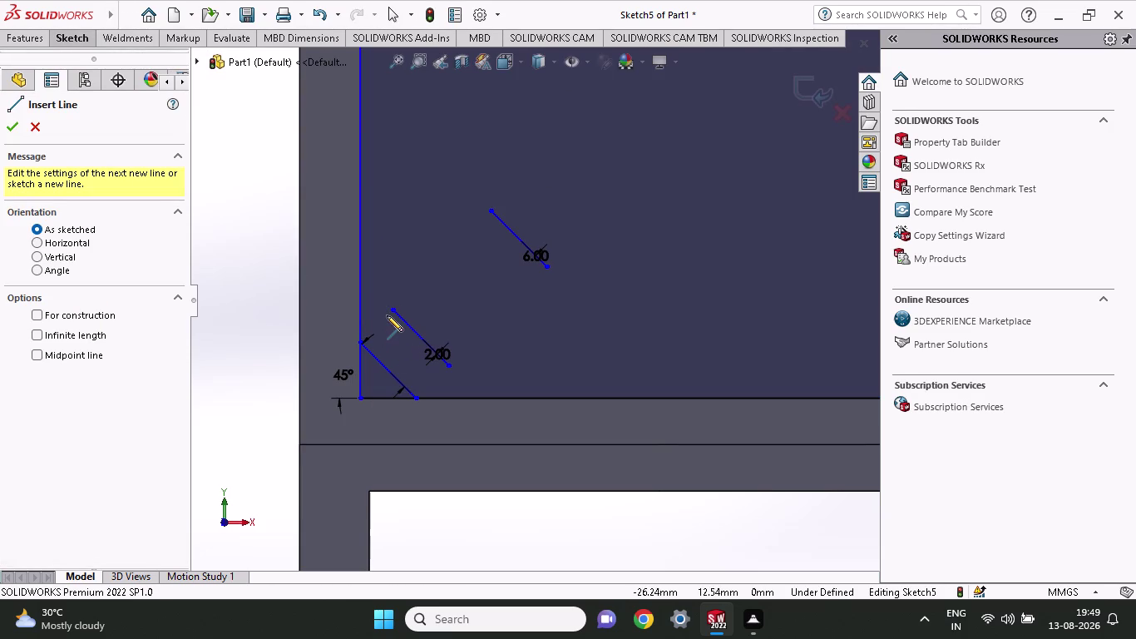
click(393, 309)
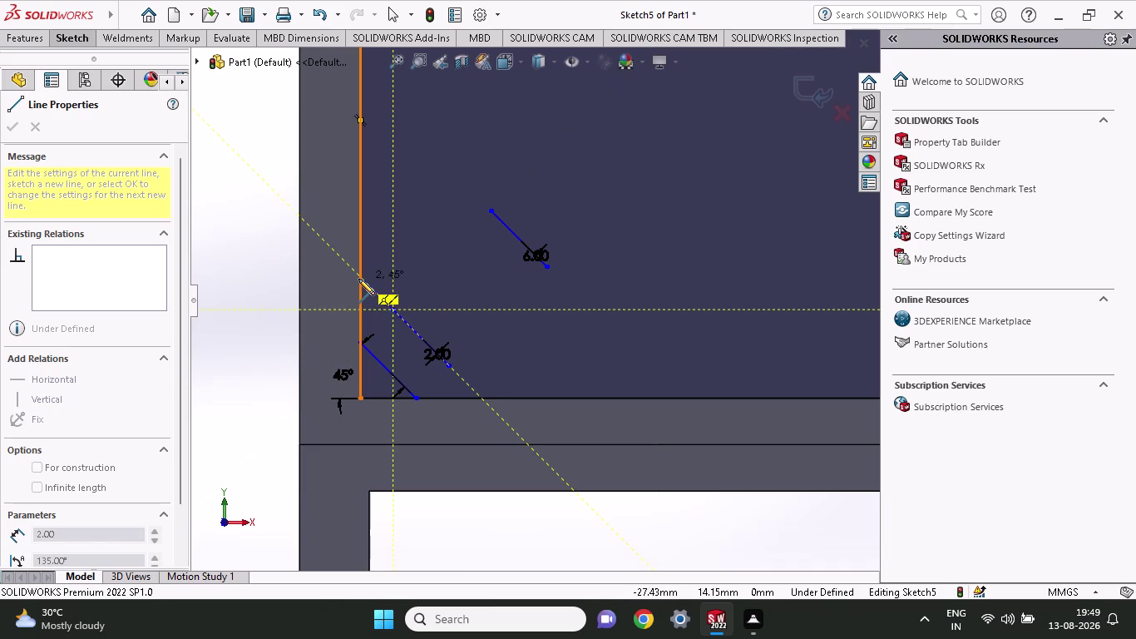
click(358, 279)
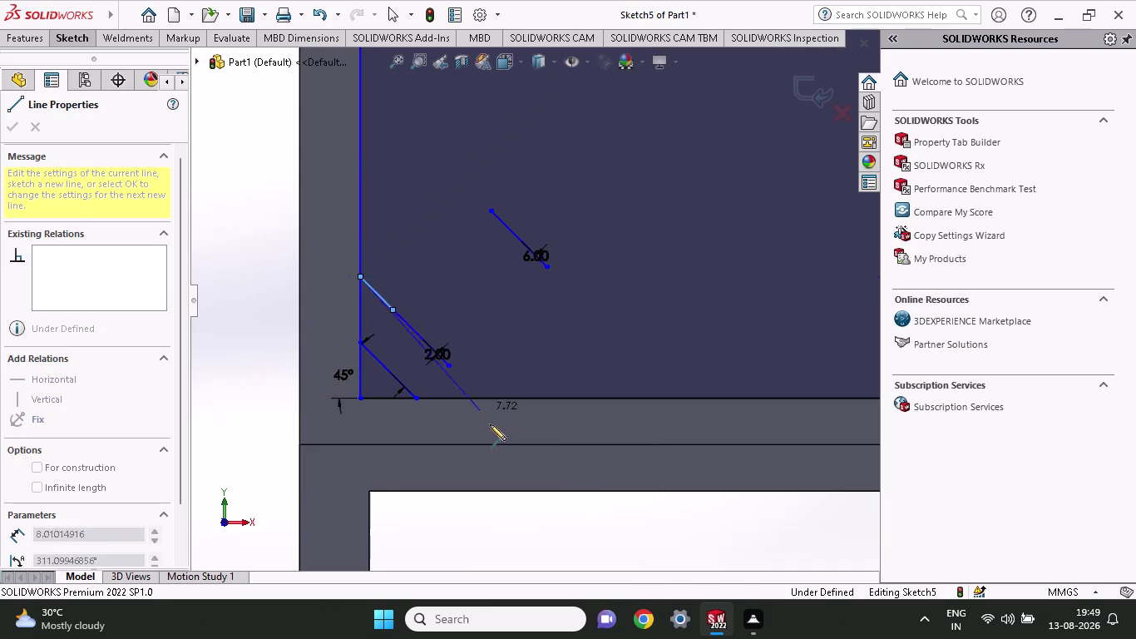
click(477, 397)
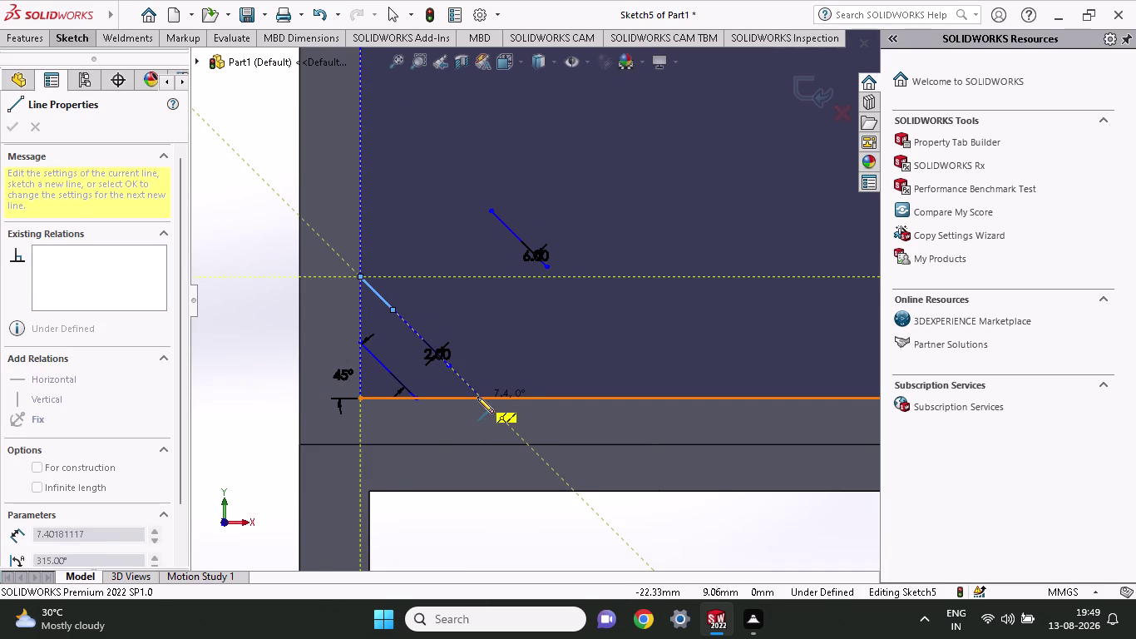
key(Return)
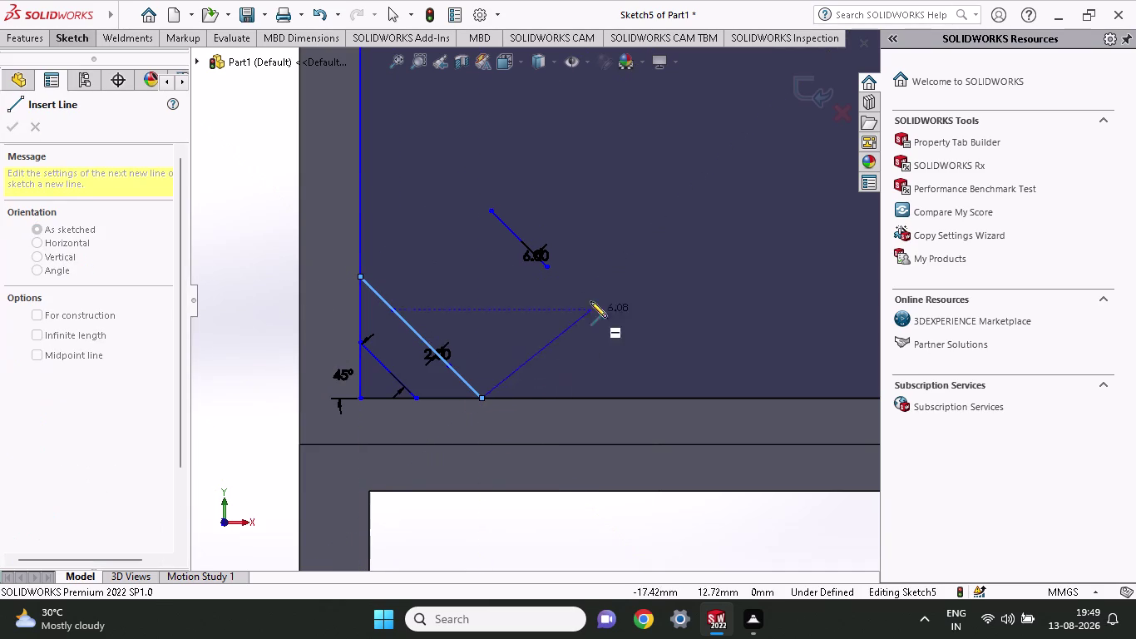
key(Return)
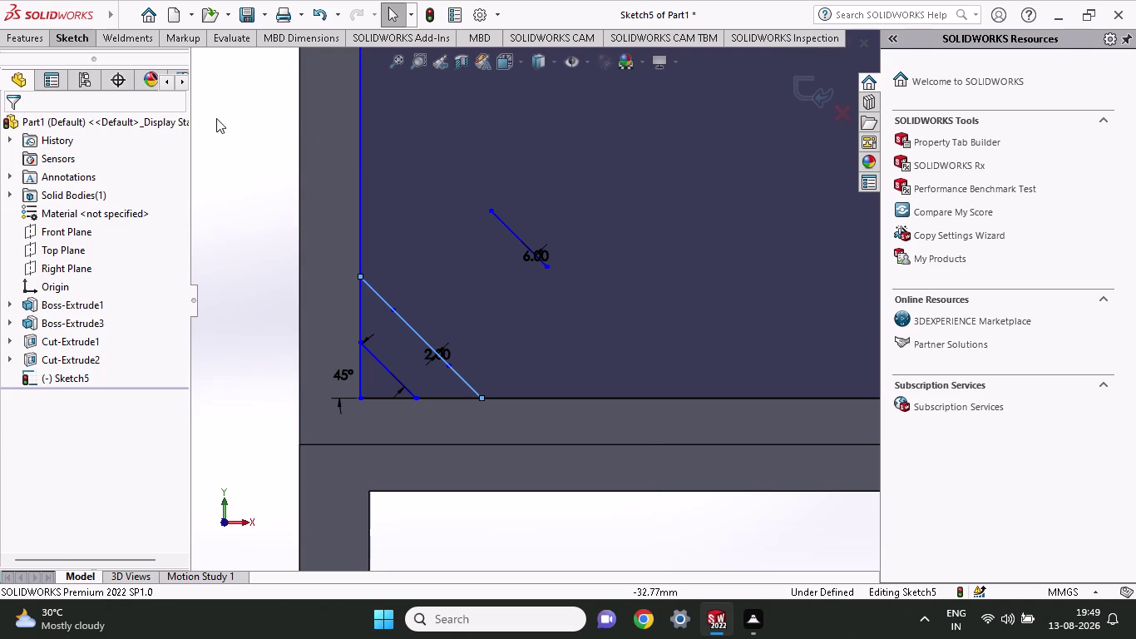
Draw a long diagonal extending the 6 mm offset from the left edge to the bottom edge.
click(71, 36)
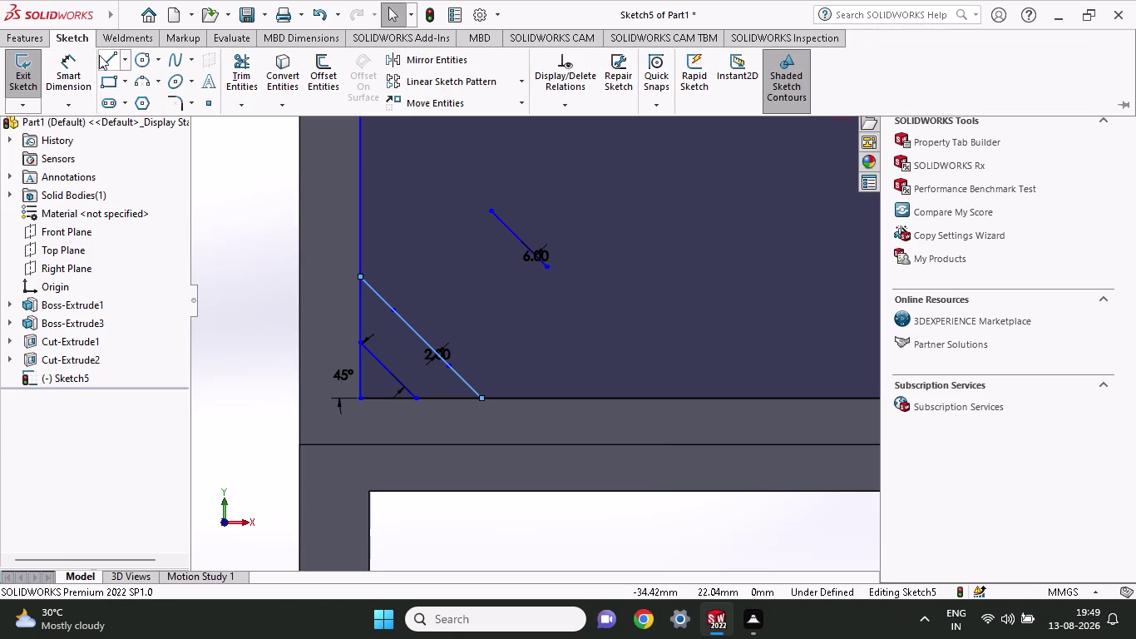
click(99, 54)
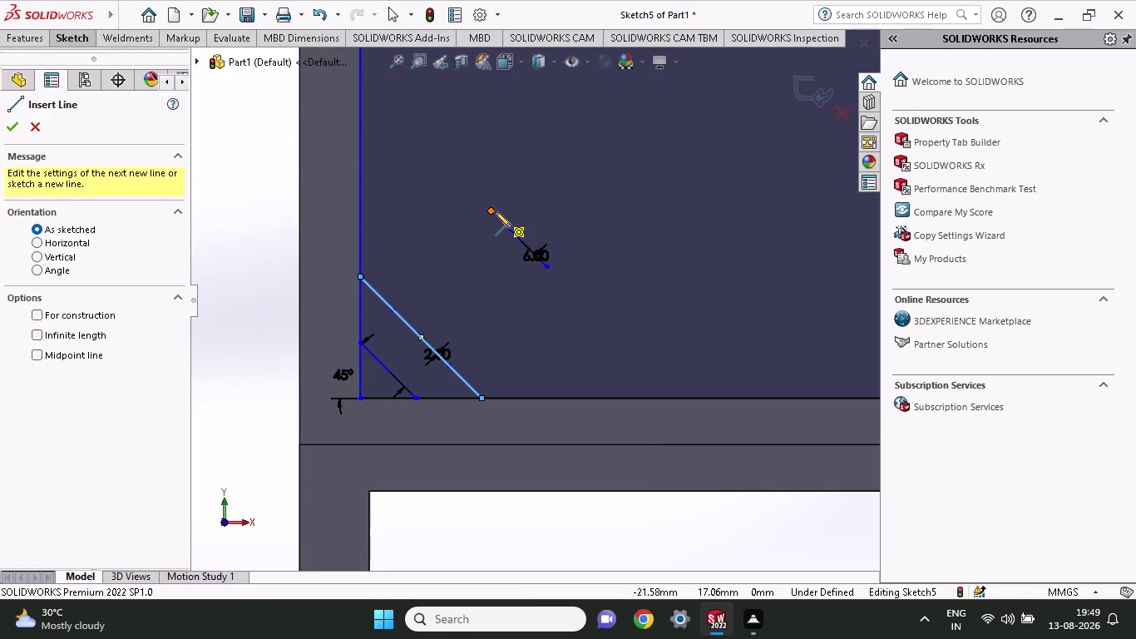
click(495, 211)
click(359, 81)
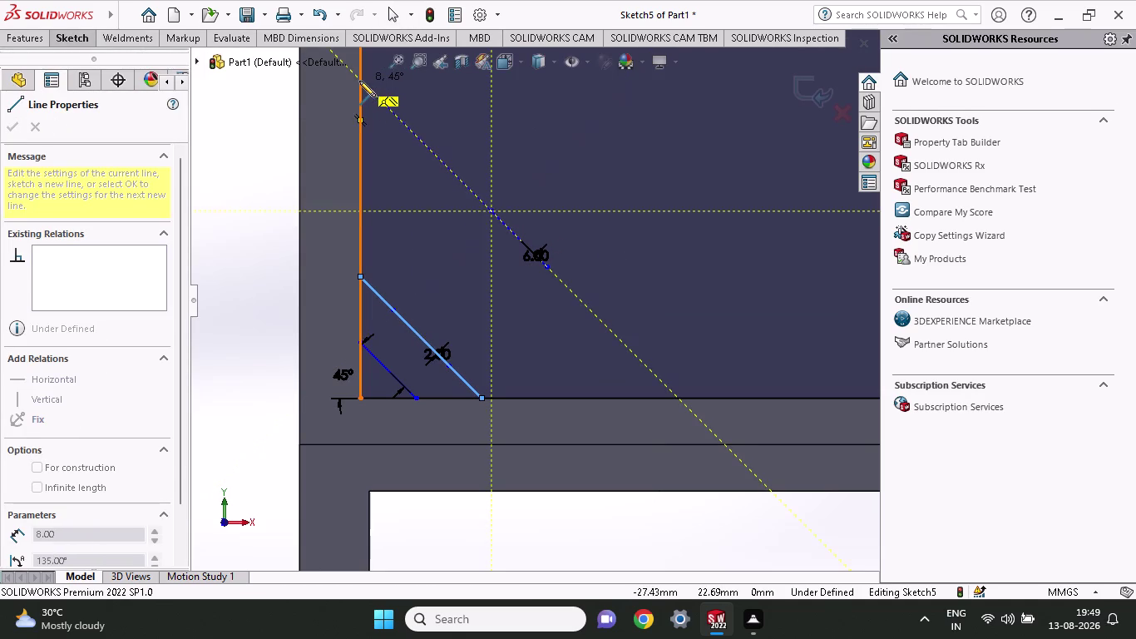
click(680, 399)
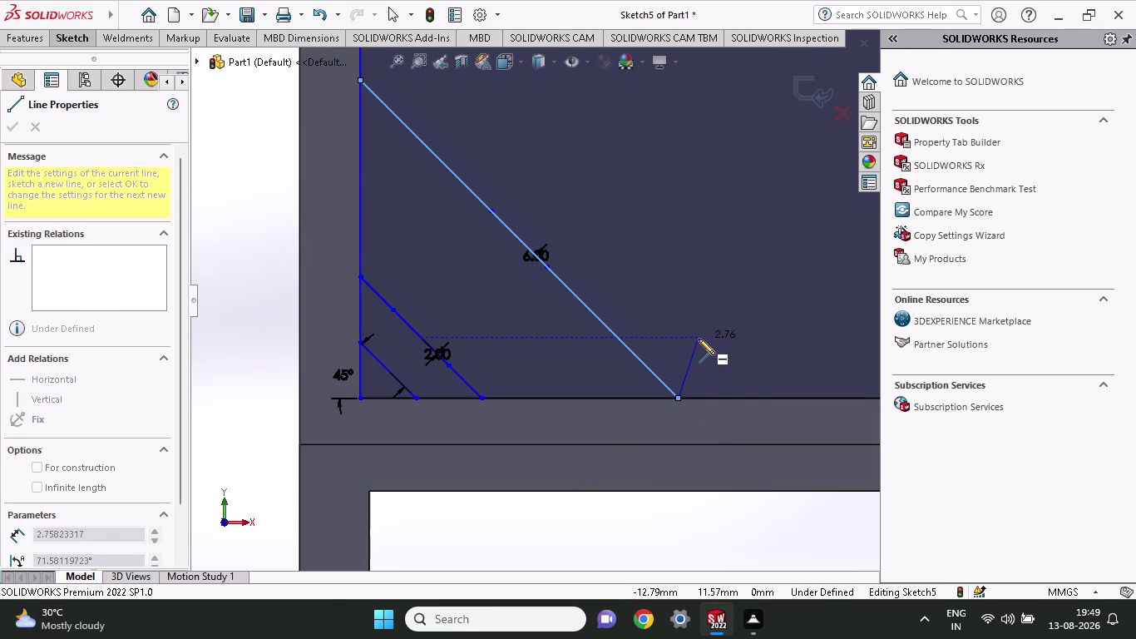
key(Escape)
scroll(up, 3)
scroll(up, 3)
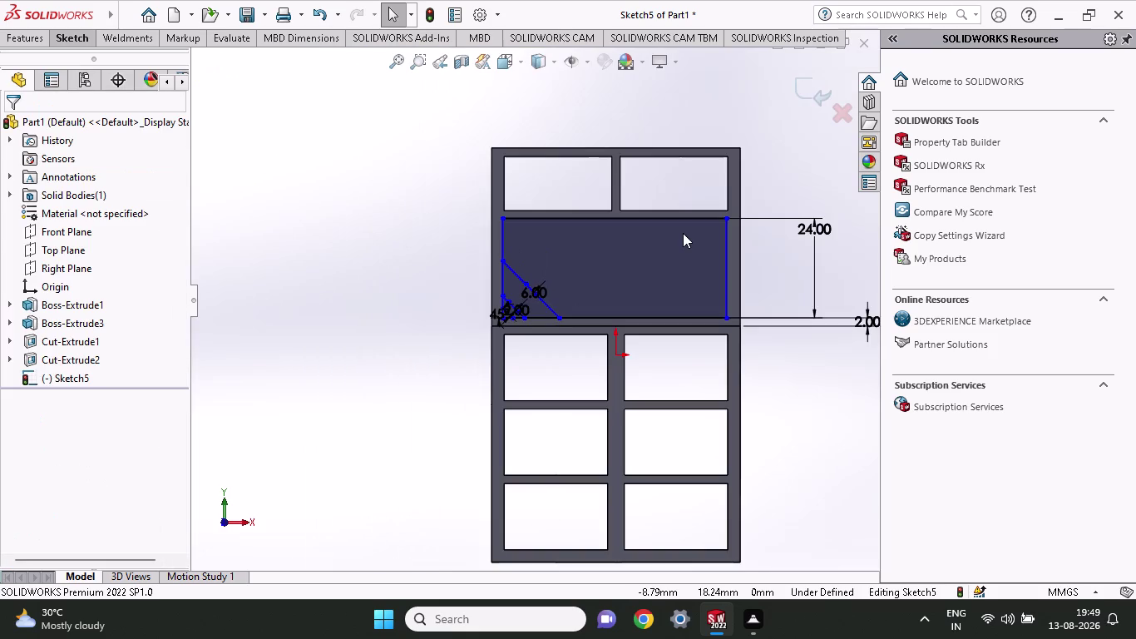
scroll(down, 3)
scroll(down, 3)
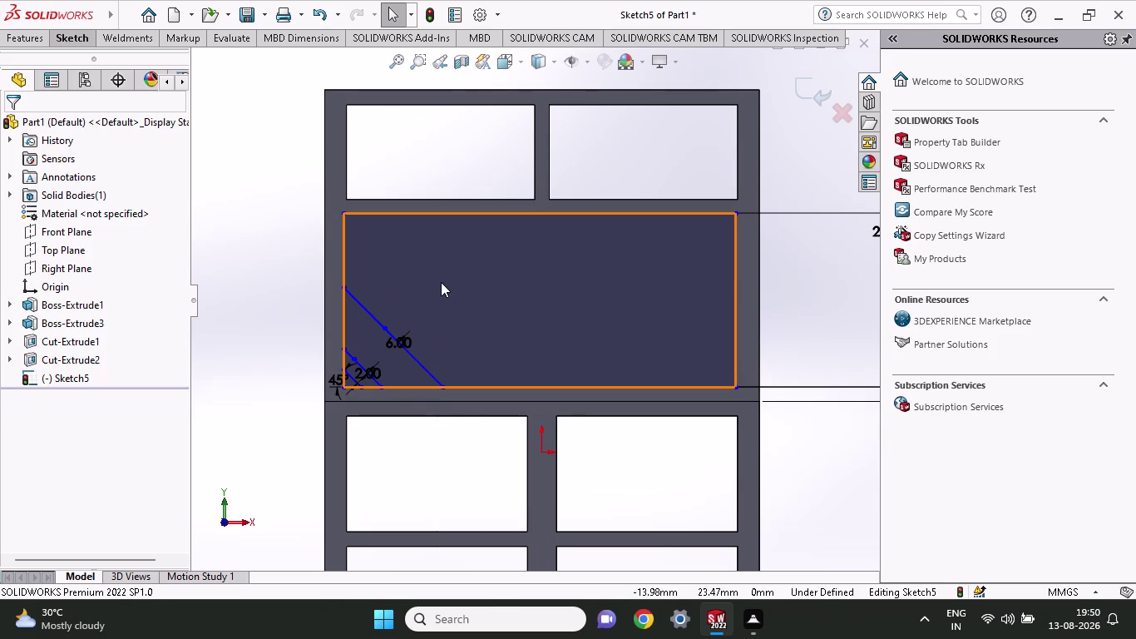
click(63, 30)
click(318, 78)
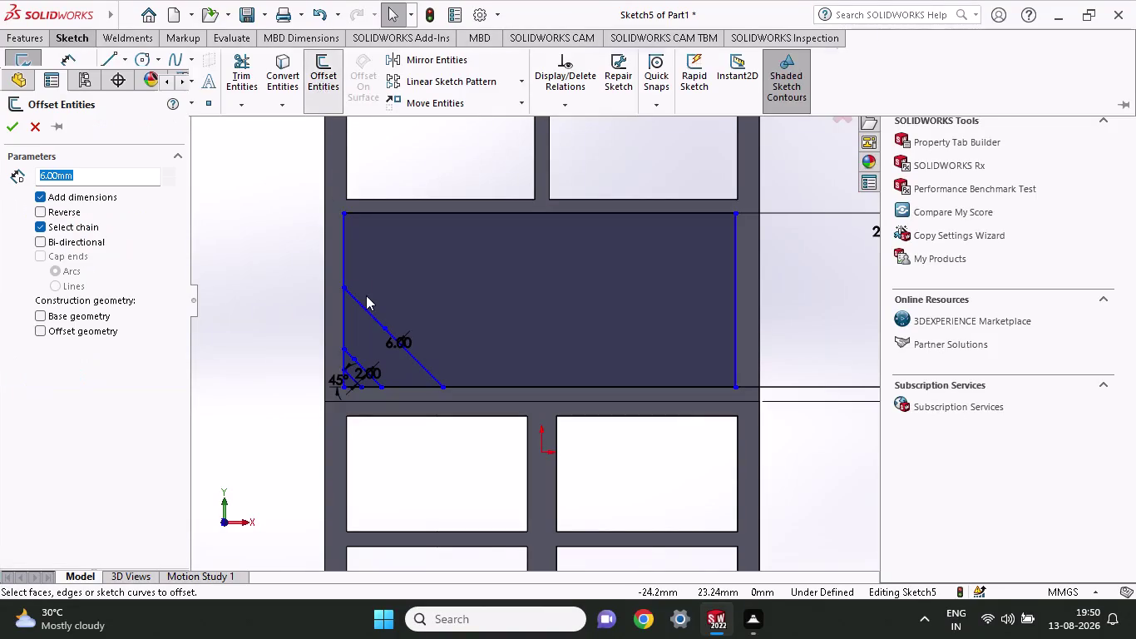
click(367, 310)
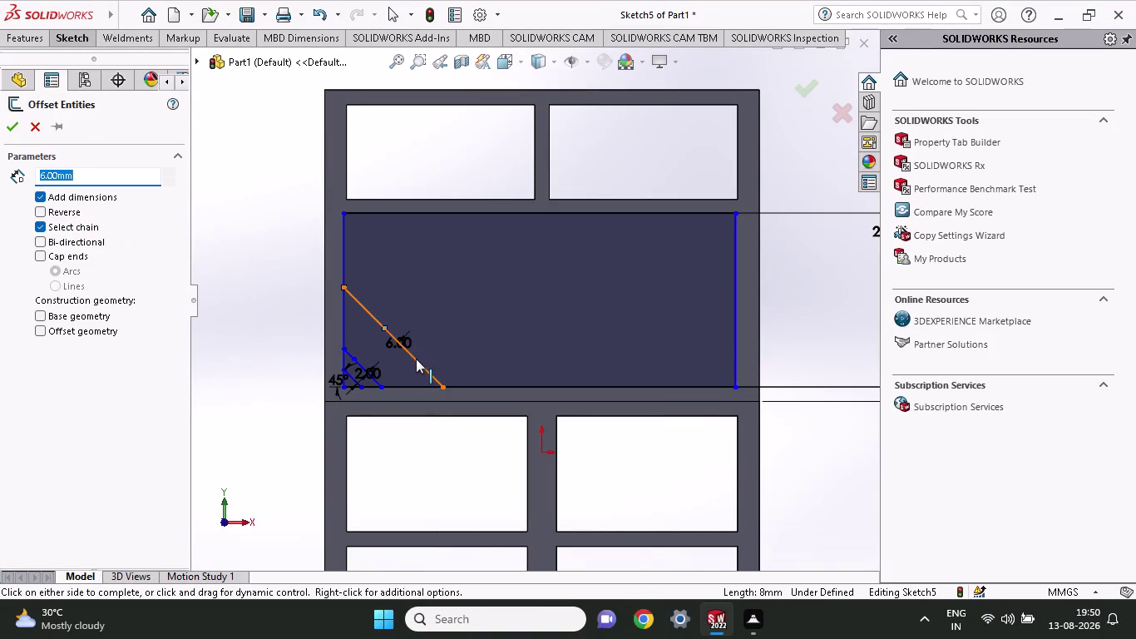
click(416, 358)
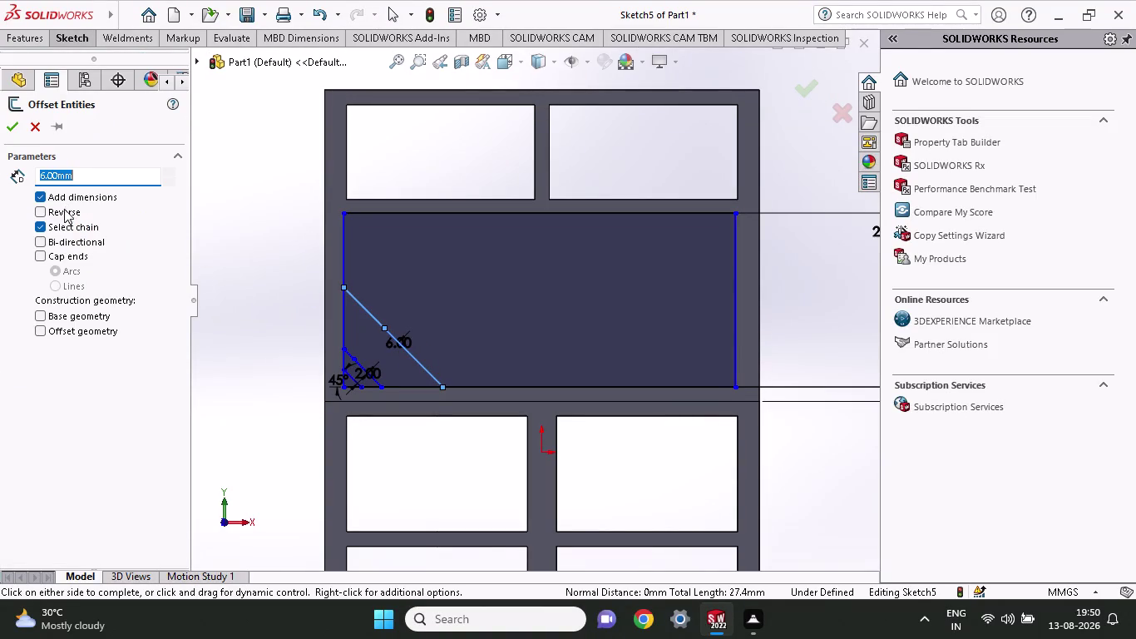
click(63, 209)
click(63, 210)
drag(95, 175, 0, 186)
key(2)
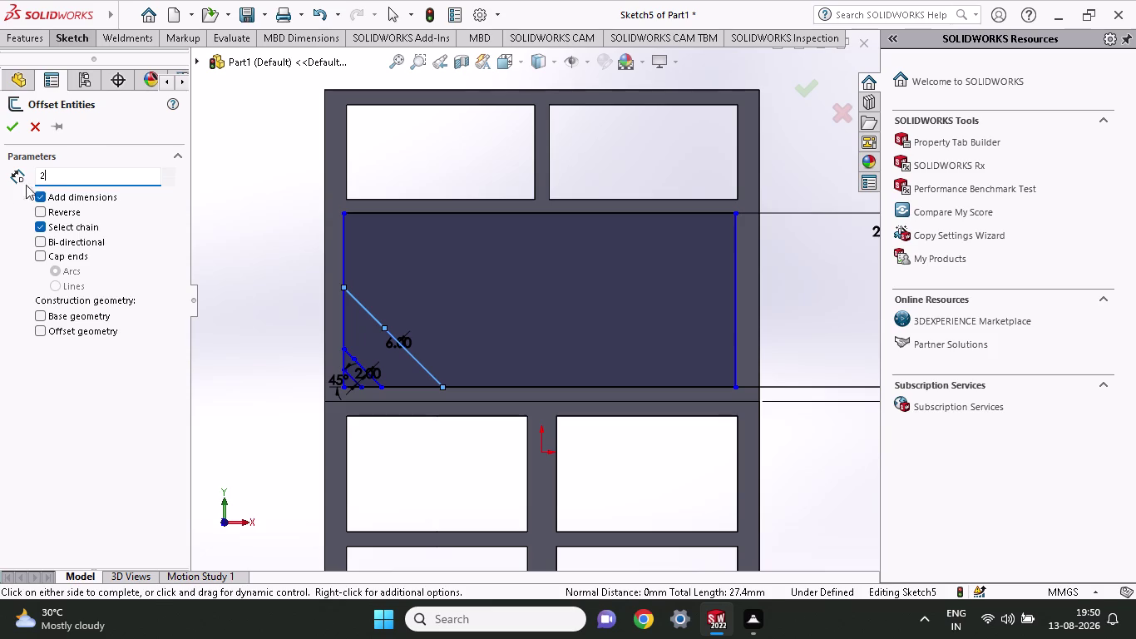
click(360, 304)
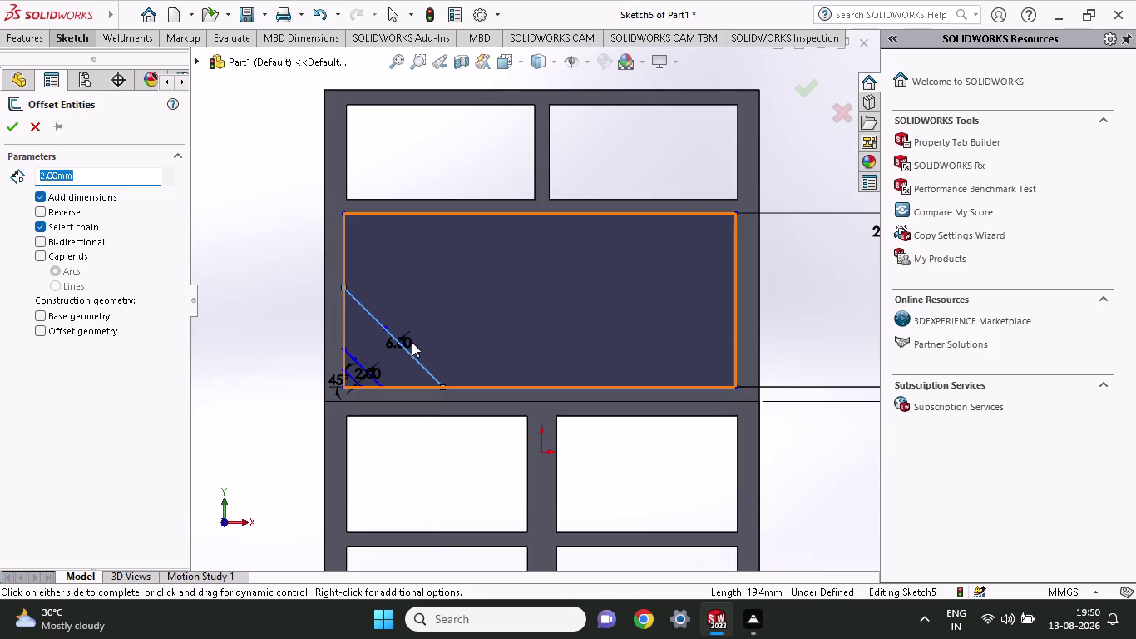
click(418, 363)
click(425, 364)
click(408, 349)
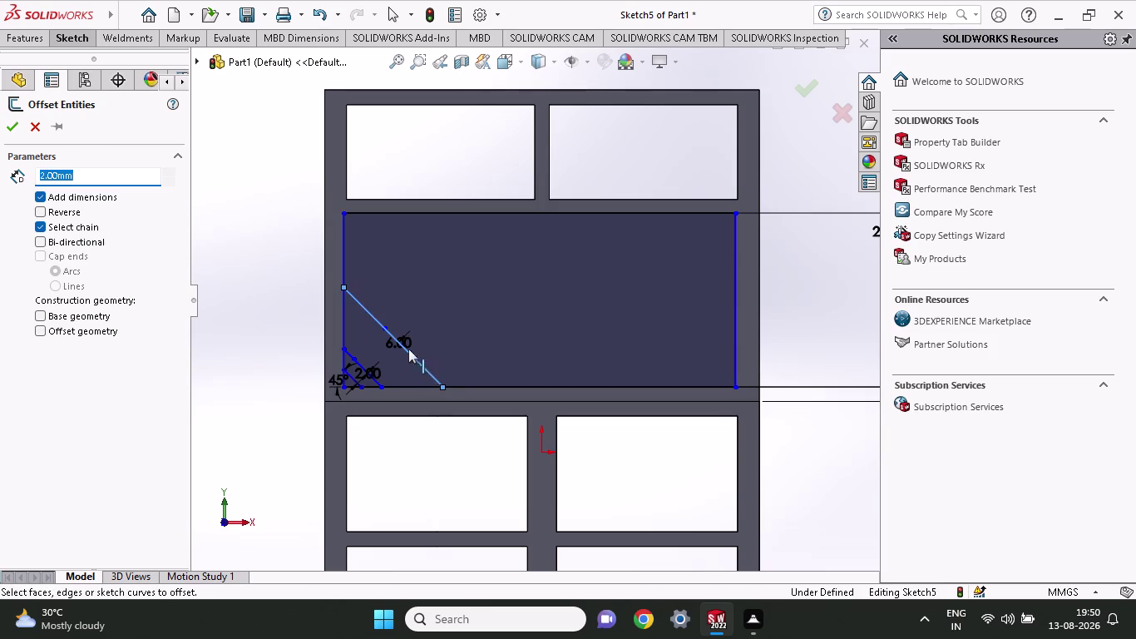
click(399, 339)
click(369, 306)
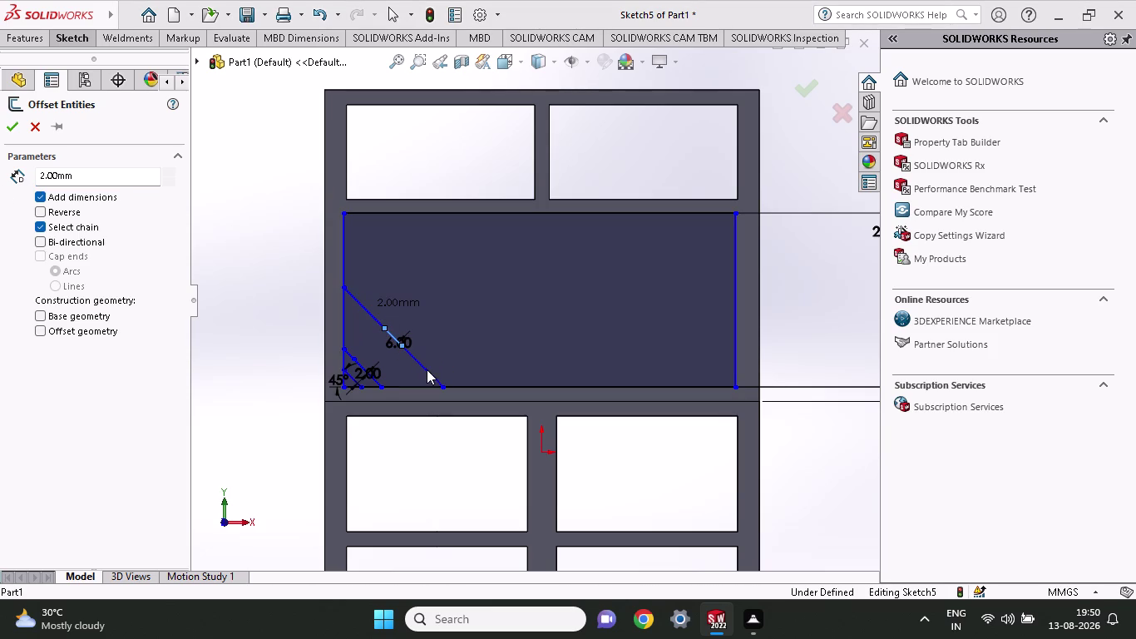
click(692, 236)
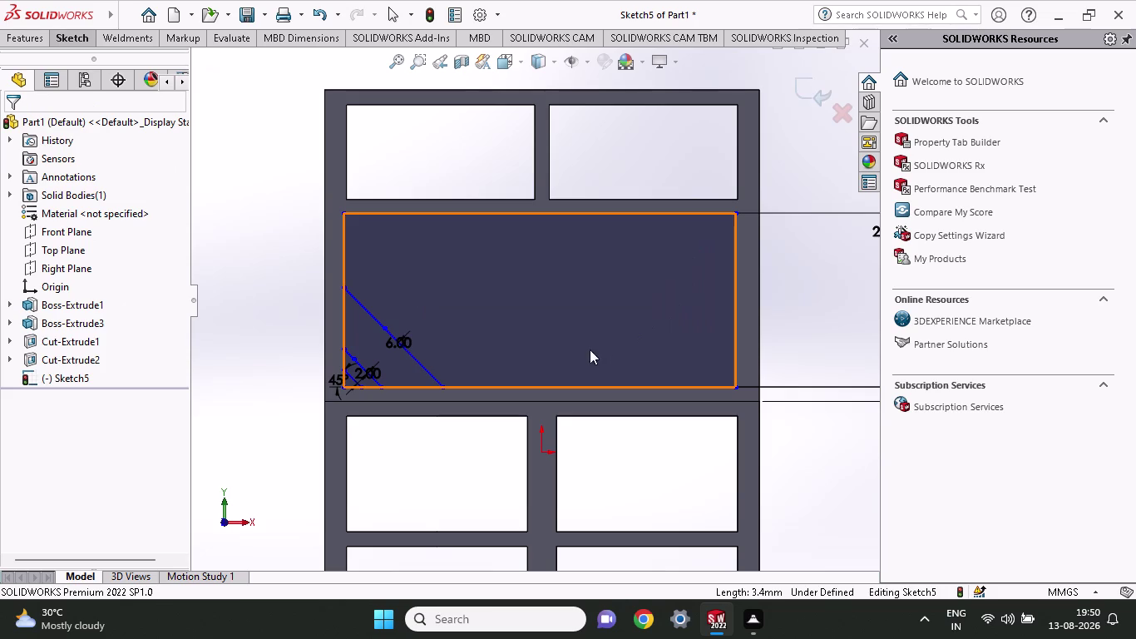
Zoom in to inspect the diagonals, then undo the long 6.00 diagonal line.
scroll(down, 3)
scroll(down, 3)
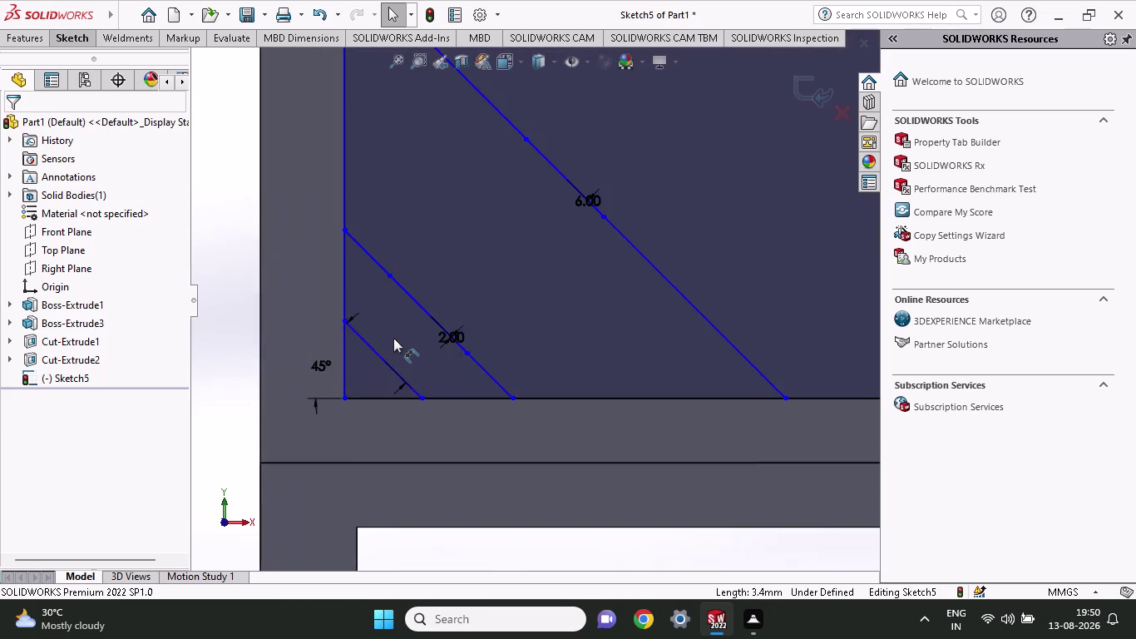
scroll(down, 3)
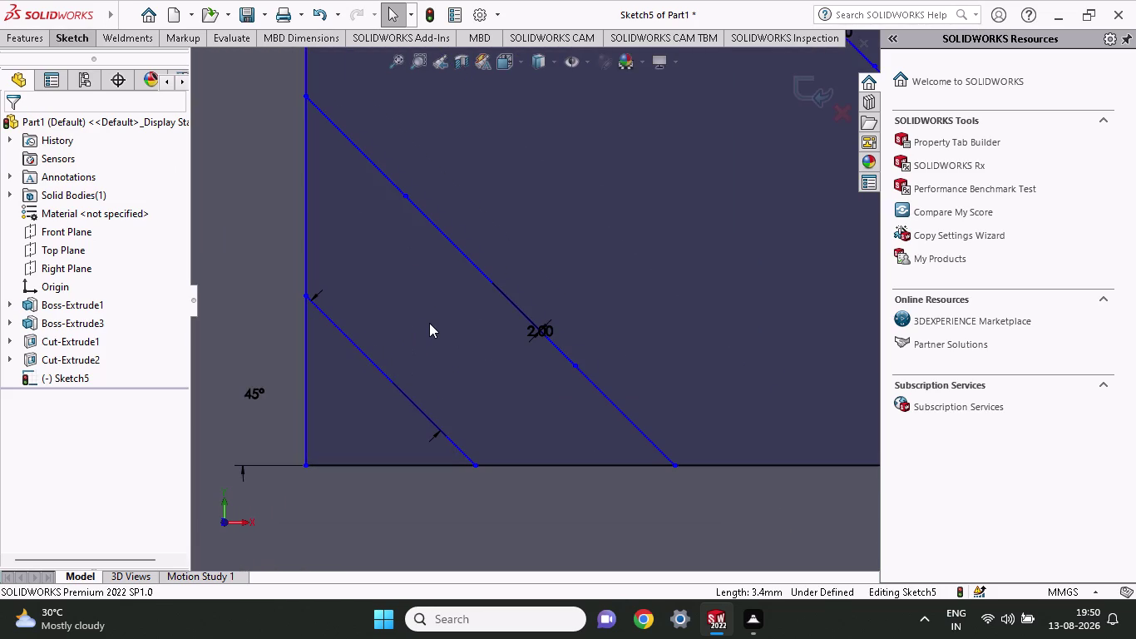
scroll(up, 3)
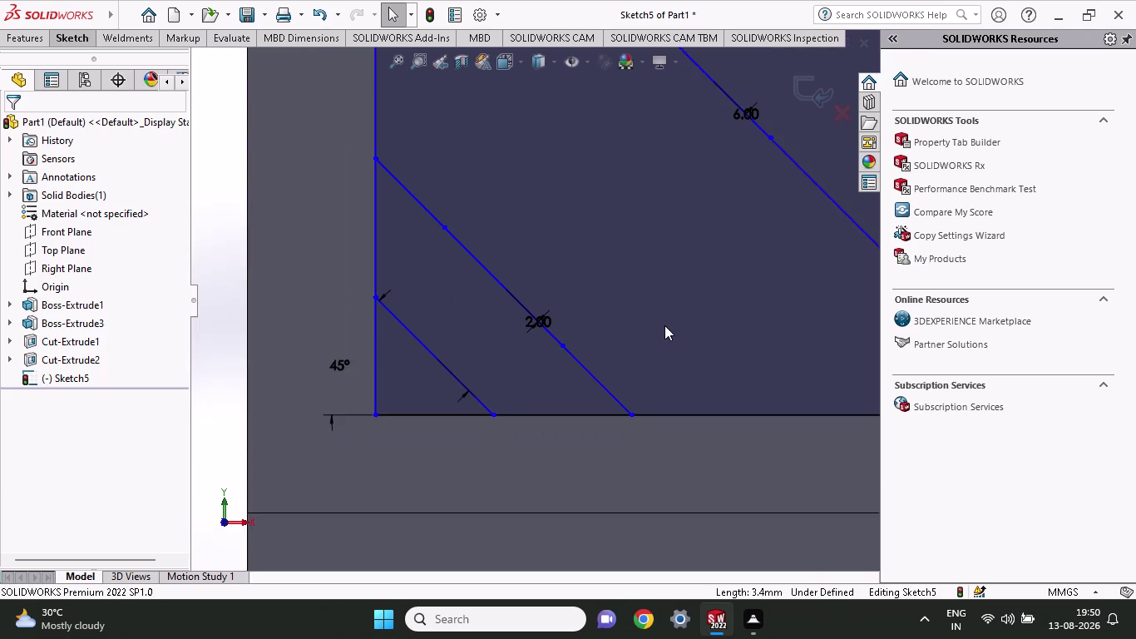
scroll(up, 3)
scroll(up, 3)
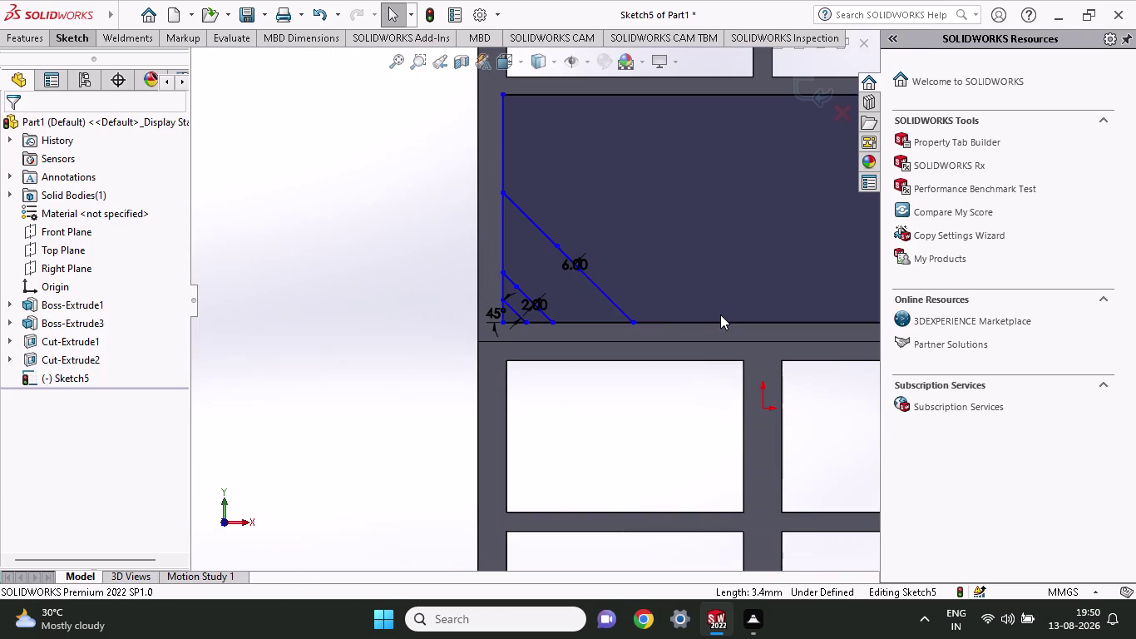
scroll(down, 3)
scroll(down, 3)
scroll(up, 3)
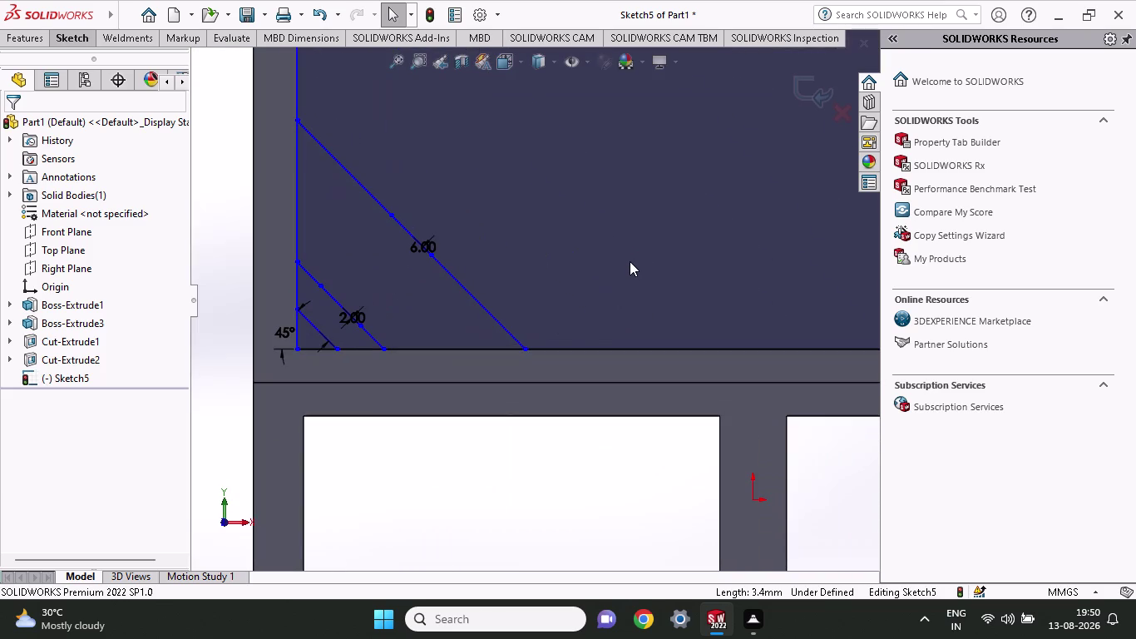
key(ctrl+z)
key(ctrl+z)
key(ctrl+z)
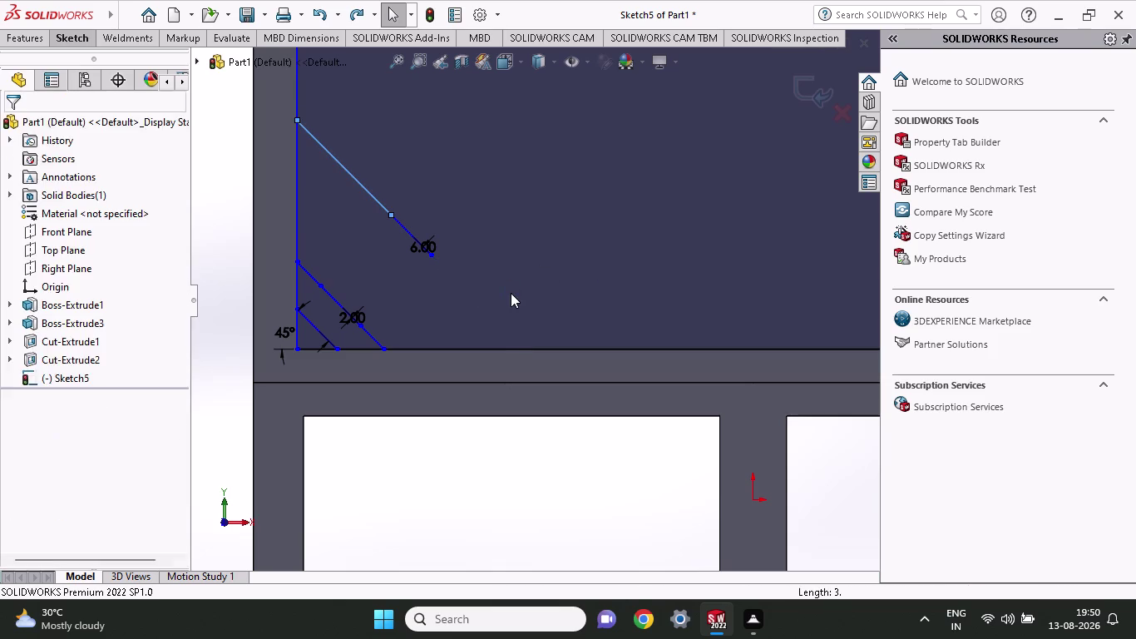
key(ctrl+z)
key(ctrl+z)
key(ctrl+z)
key(ctrl+z)
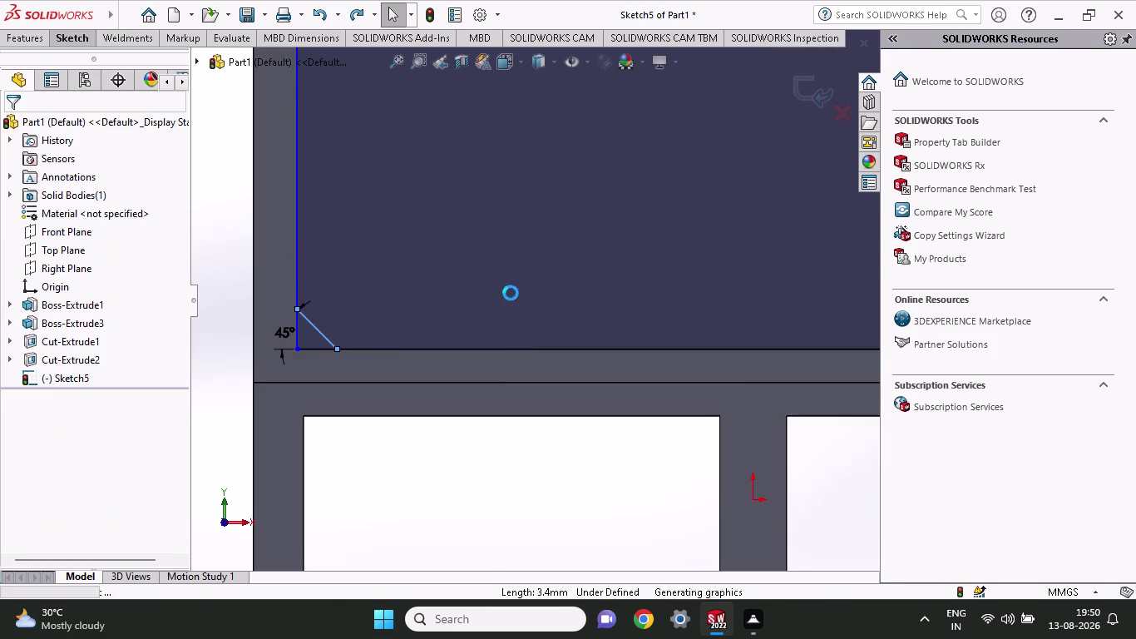
Undo the remaining 2.00 diagonal, leaving only the short 45° corner line.
scroll(up, 3)
key(ctrl+z)
scroll(up, 3)
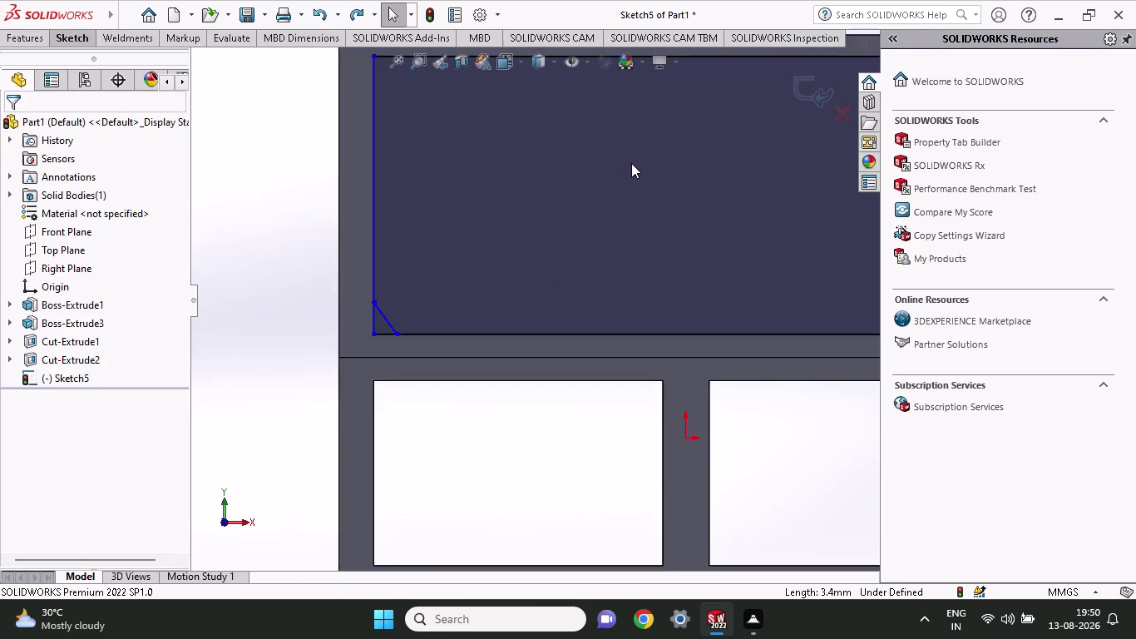
scroll(up, 3)
key(ctrl+z)
scroll(down, 3)
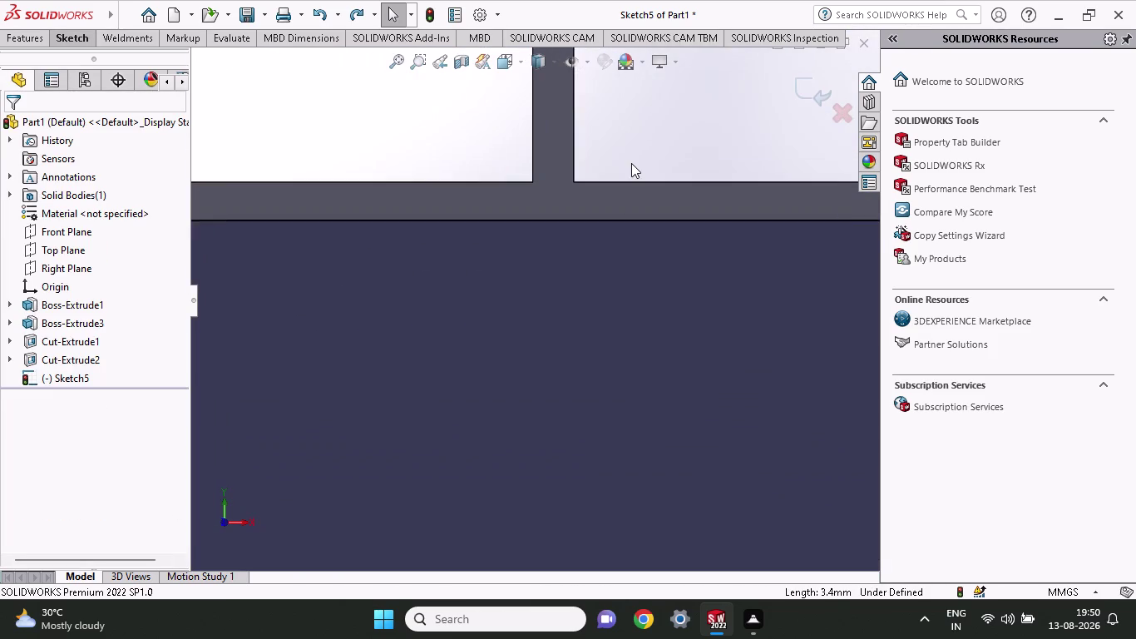
scroll(down, 3)
Draw a small tilted diamond with the Parallelogram tool below the upper compartments.
click(73, 43)
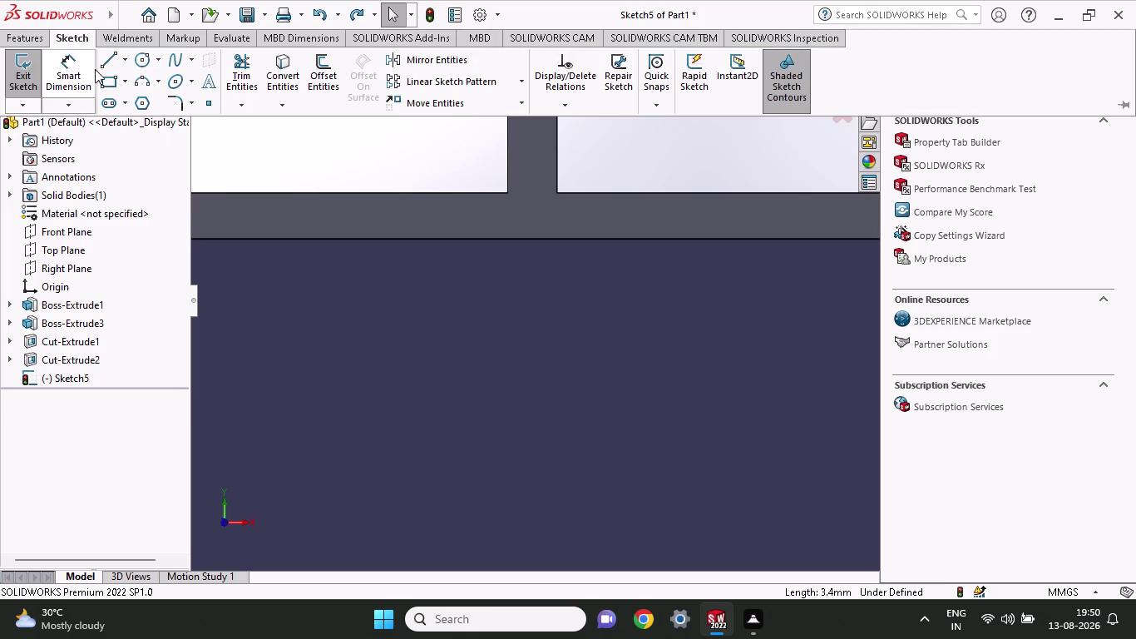
click(121, 81)
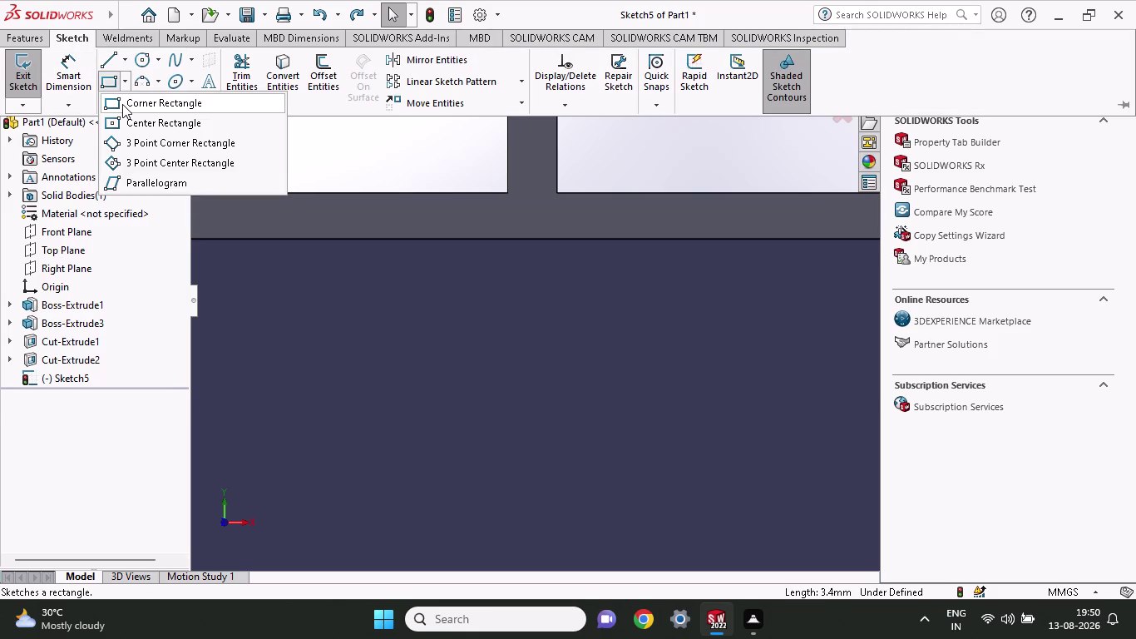
click(153, 191)
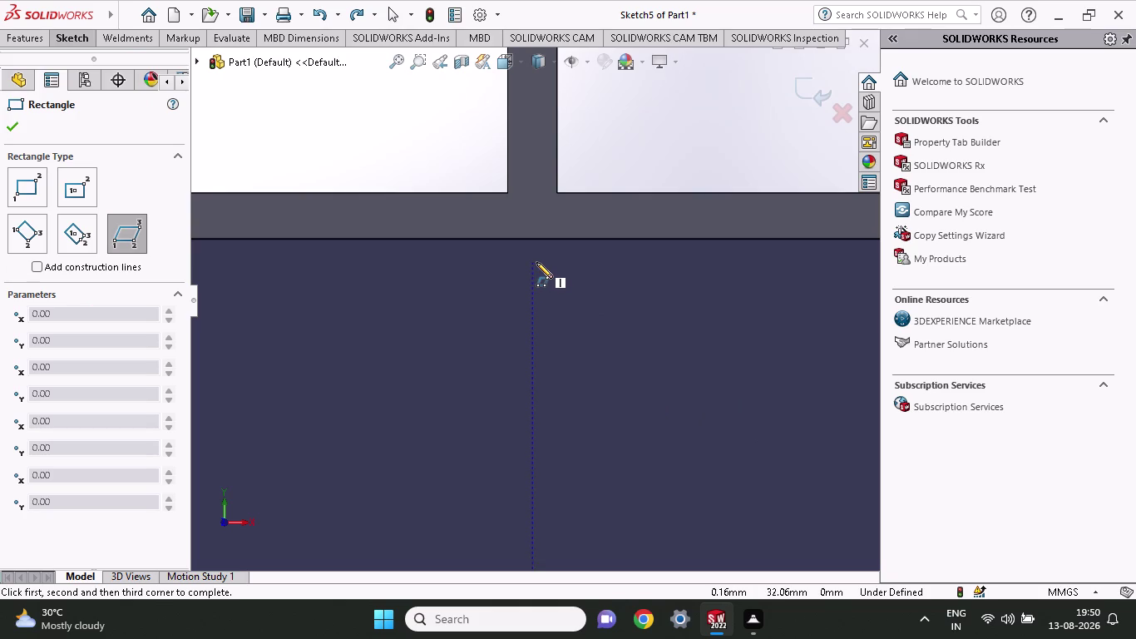
click(537, 262)
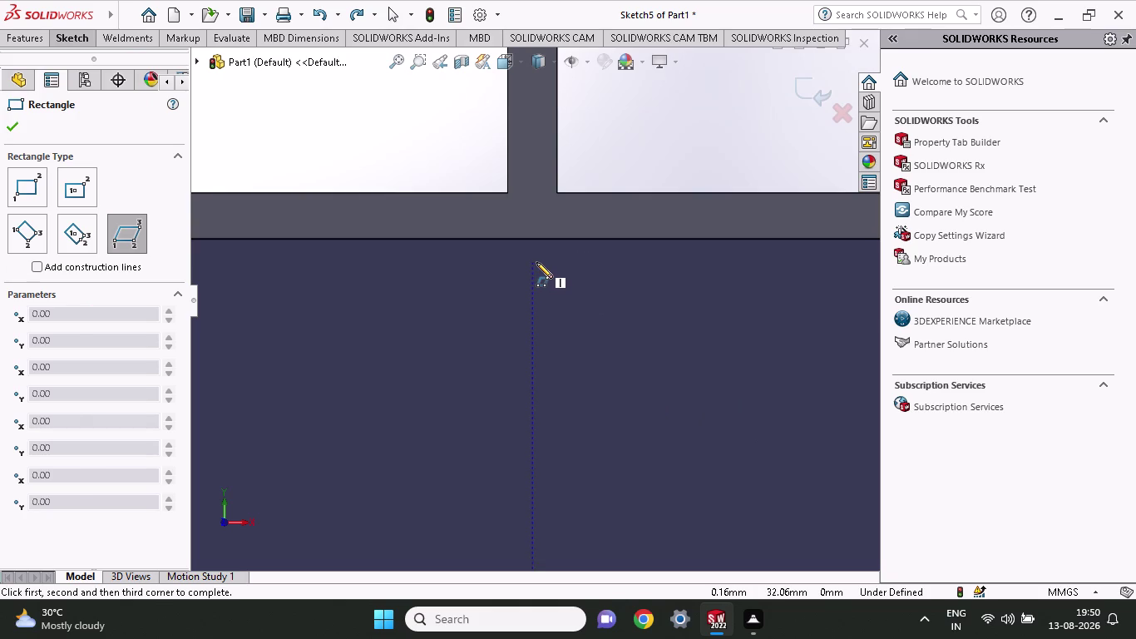
click(486, 308)
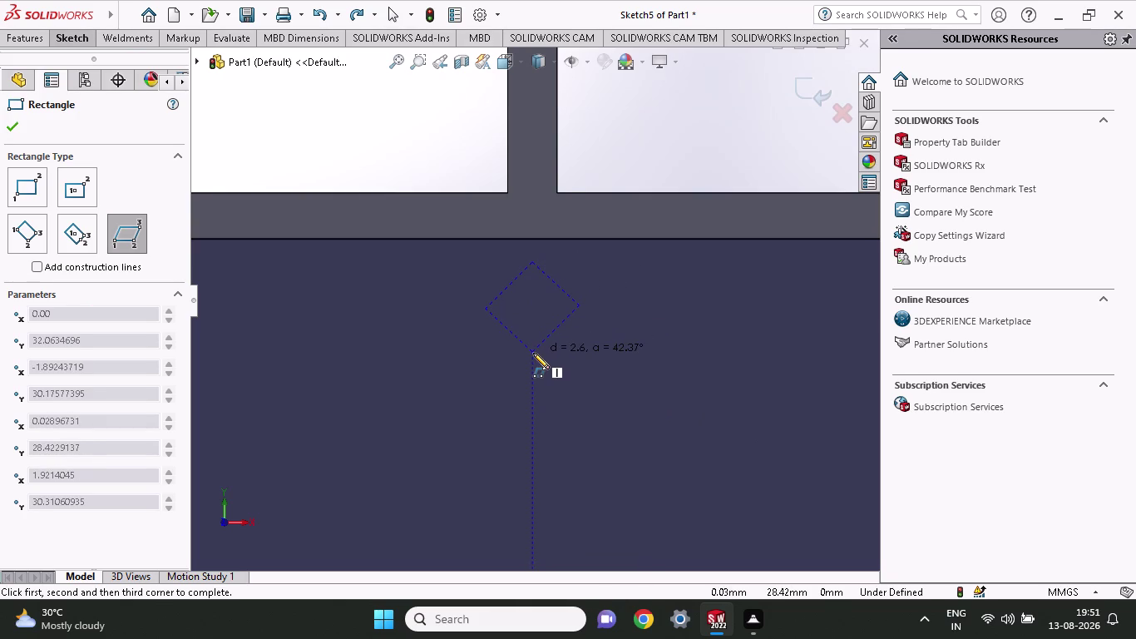
click(533, 352)
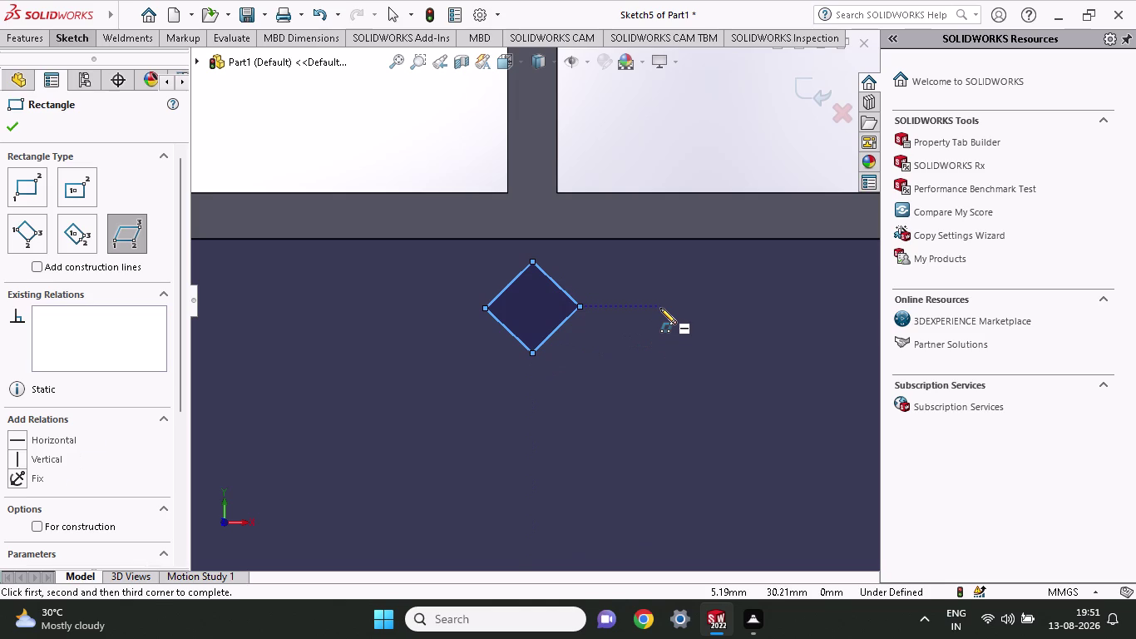
key(Escape)
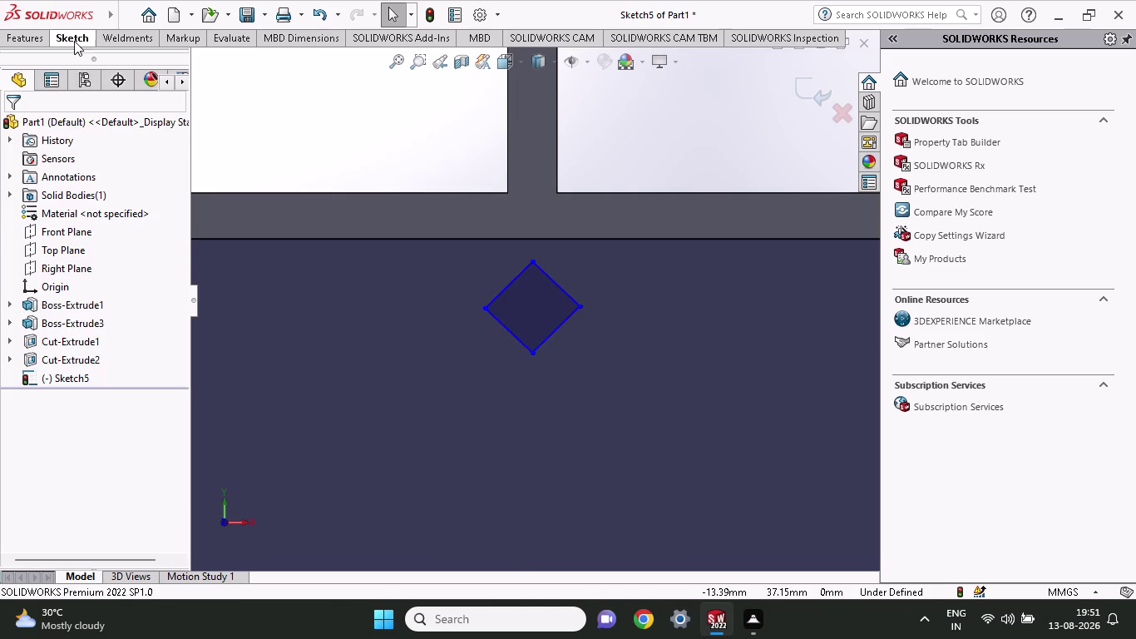
Dimension both sides of the tilted diamond to 6 mm.
click(74, 41)
click(58, 75)
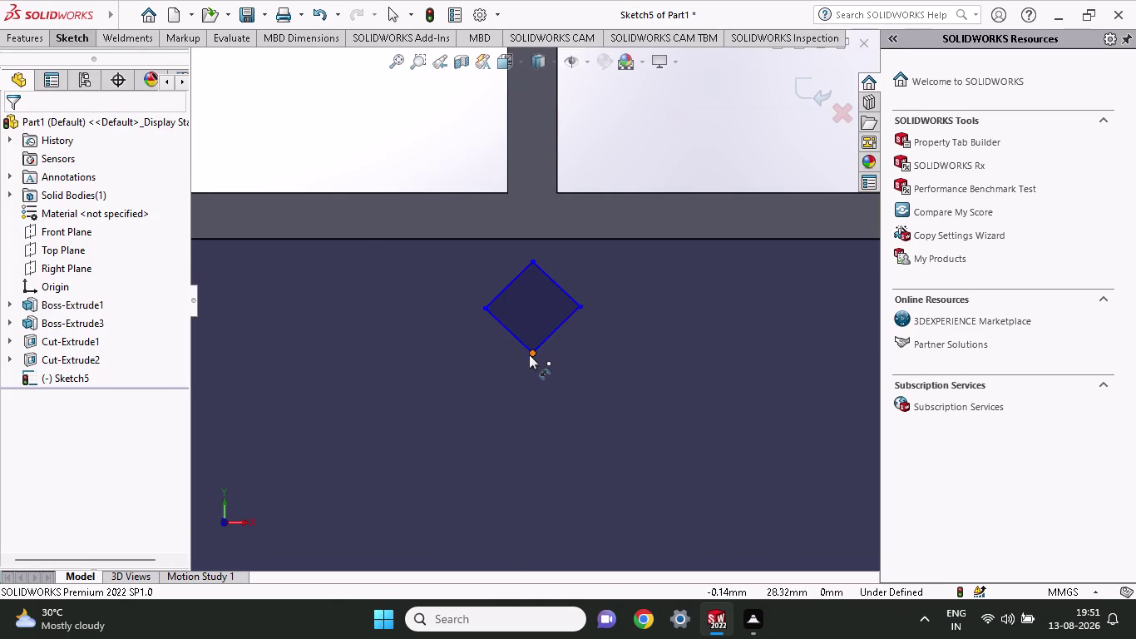
click(529, 354)
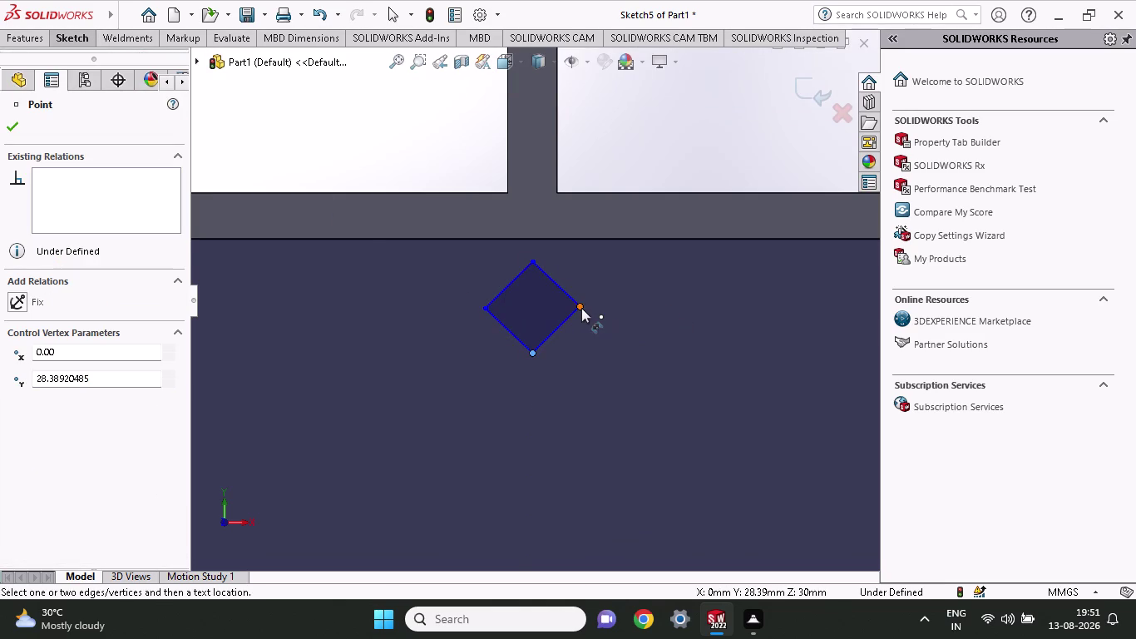
click(581, 308)
click(604, 371)
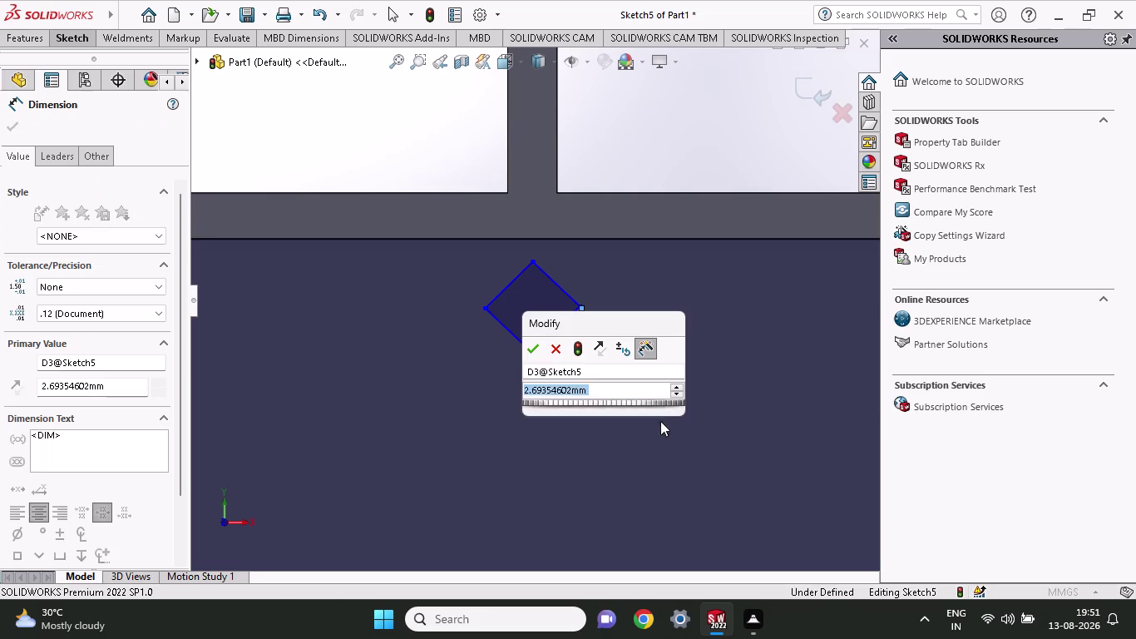
key(6)
key(Return)
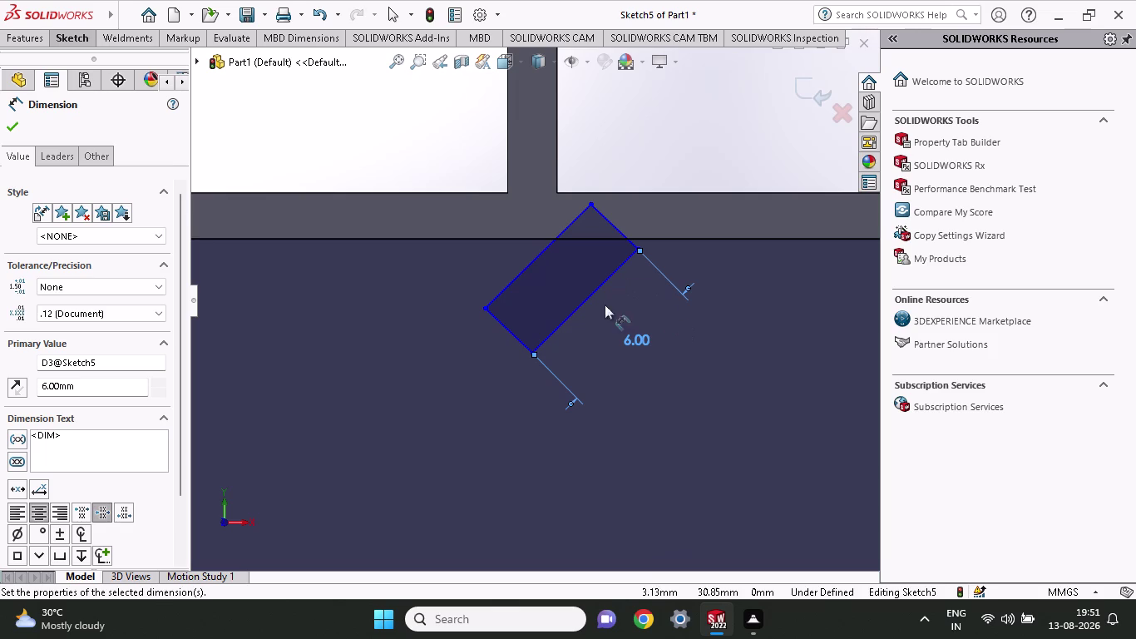
click(534, 351)
click(487, 310)
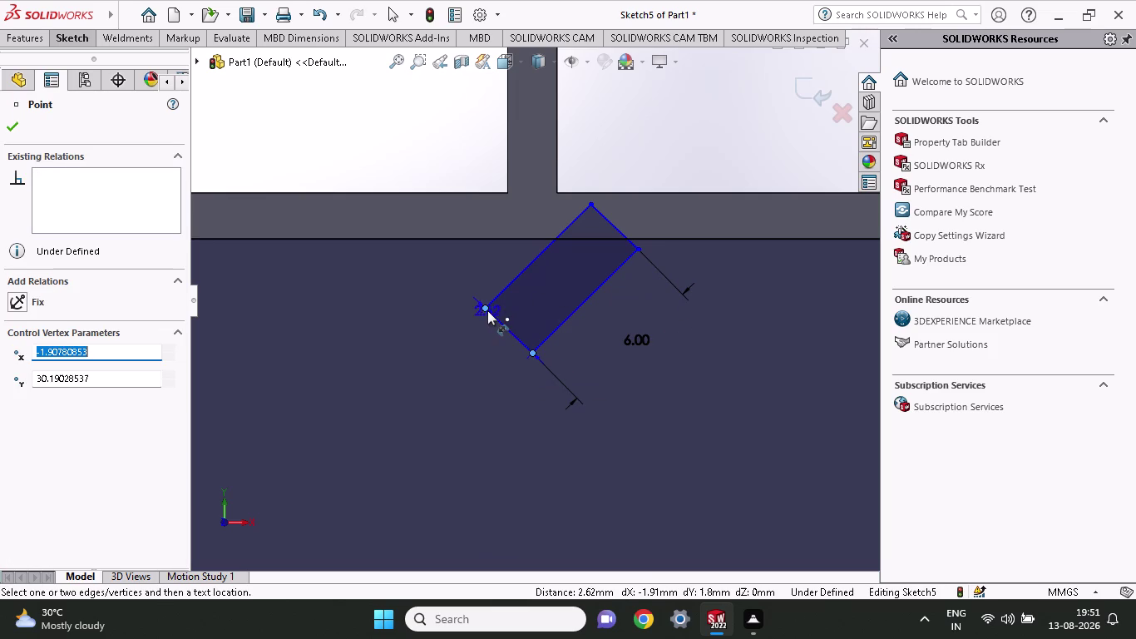
click(436, 379)
key(6)
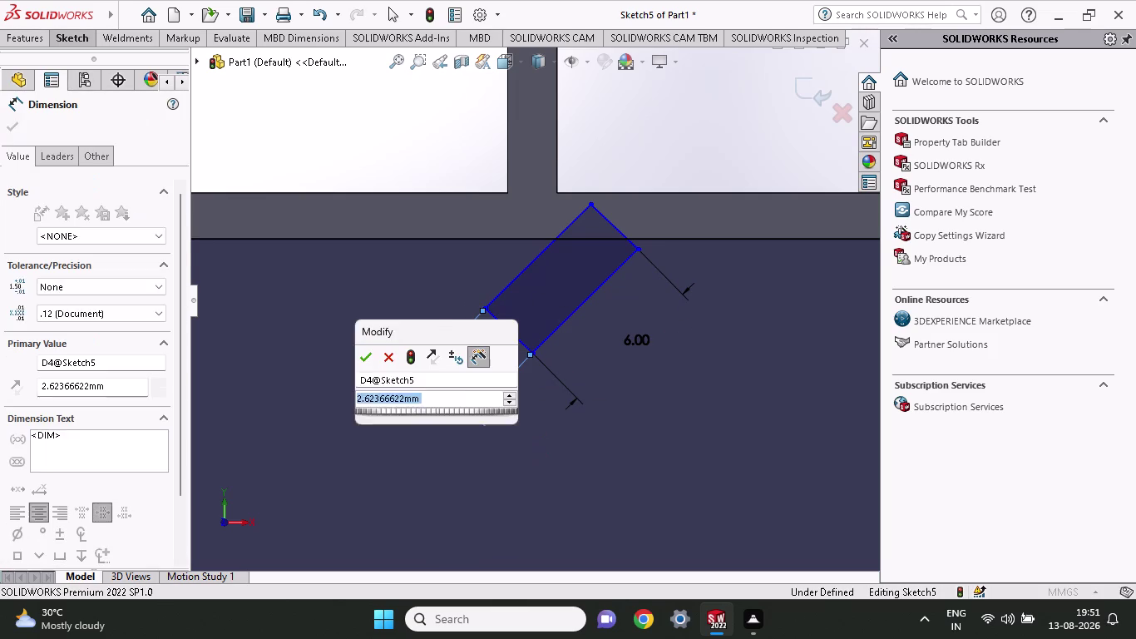
key(Return)
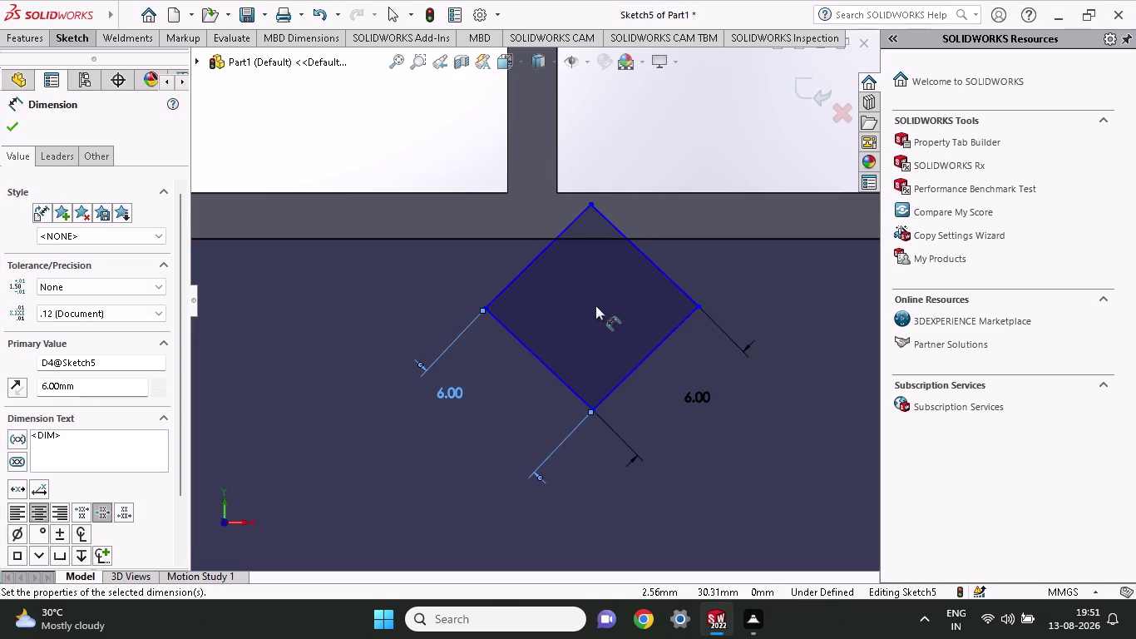
drag(592, 295, 558, 330)
key(Escape)
Drag the 6 mm diamond into place in the panel and box-select its four lines.
drag(588, 298, 540, 342)
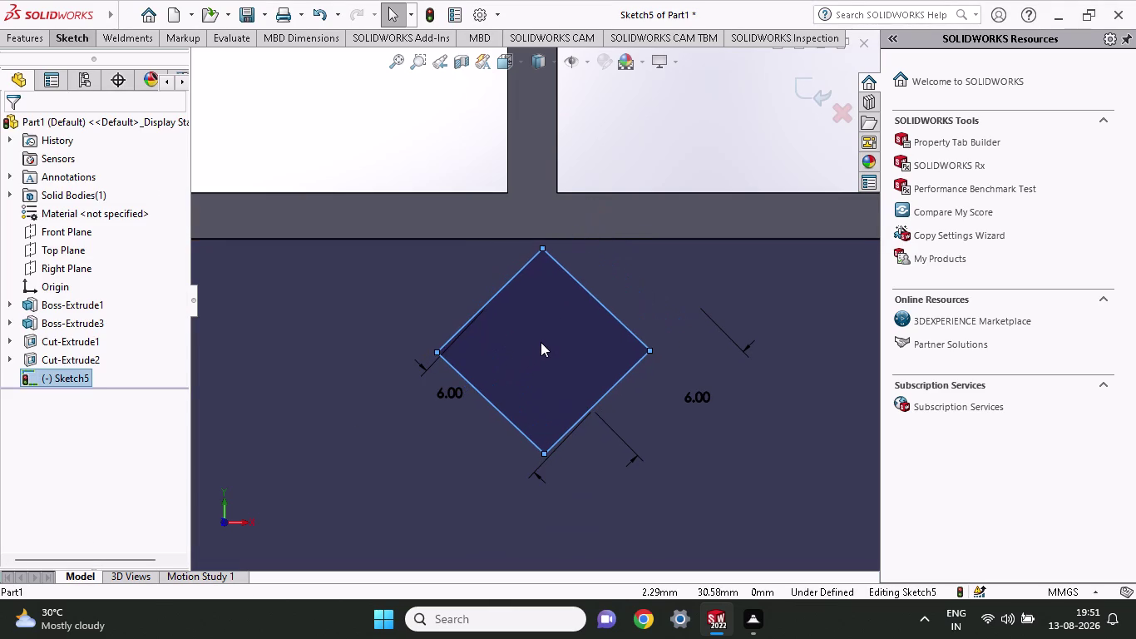
drag(540, 342, 538, 350)
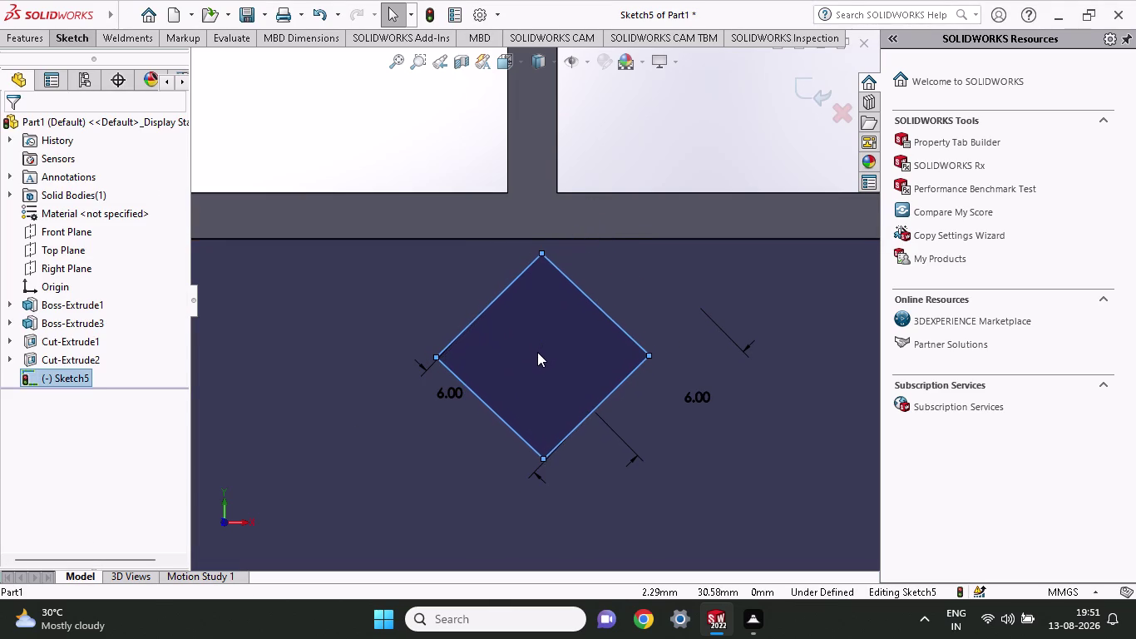
drag(537, 351, 534, 352)
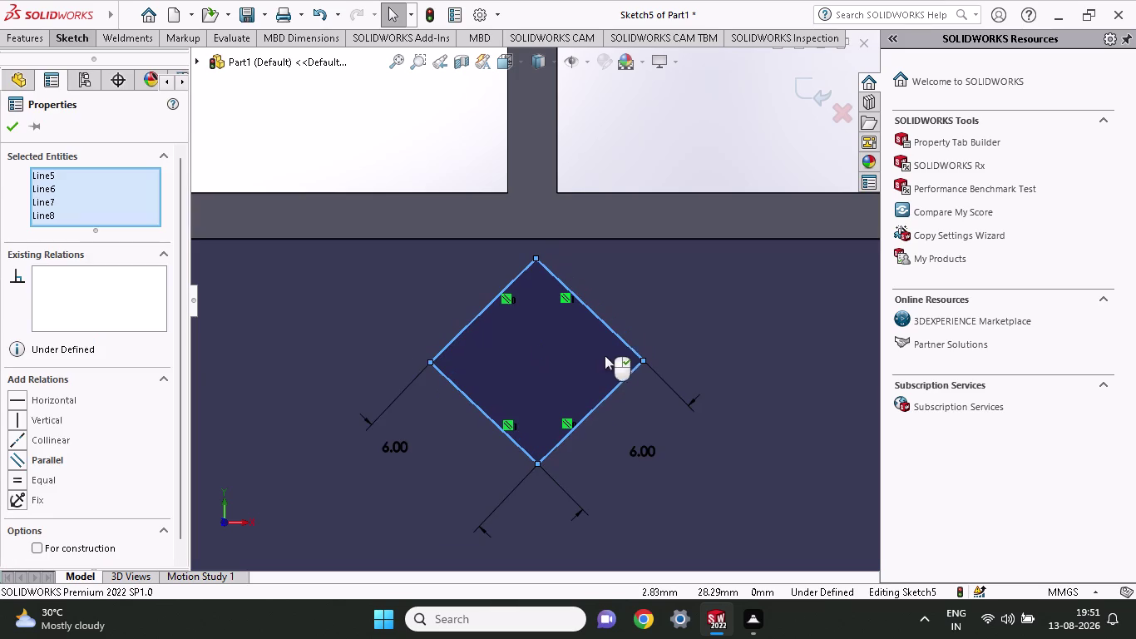
Draw a horizontal centerline edge to edge across the panel through the diamond's side corners.
scroll(up, 3)
scroll(down, 3)
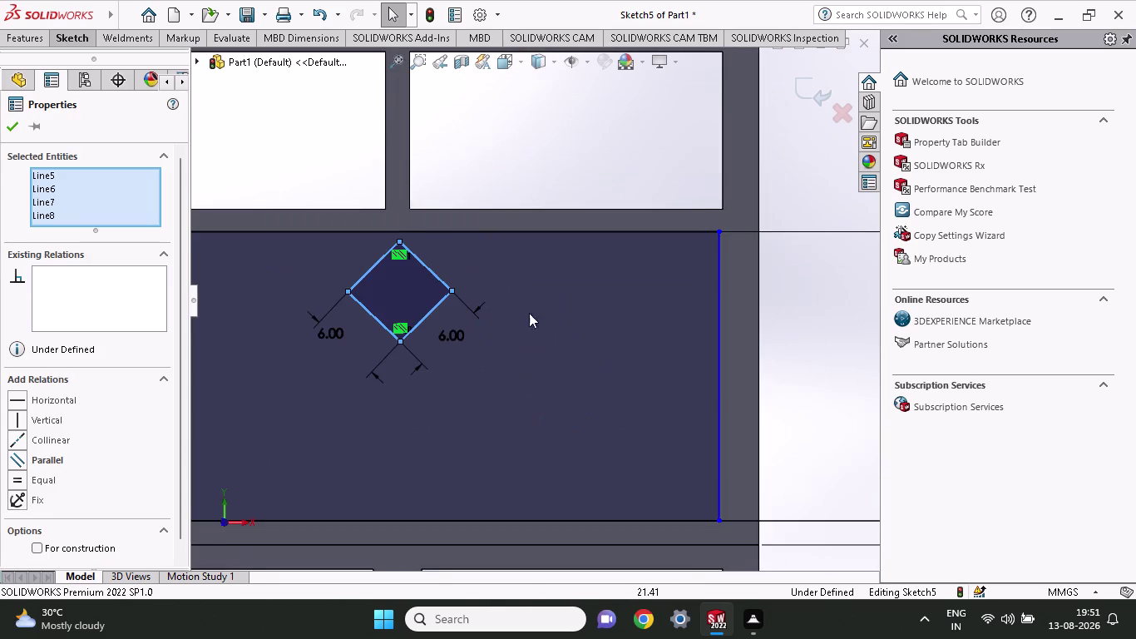
scroll(up, 3)
scroll(up, 3)
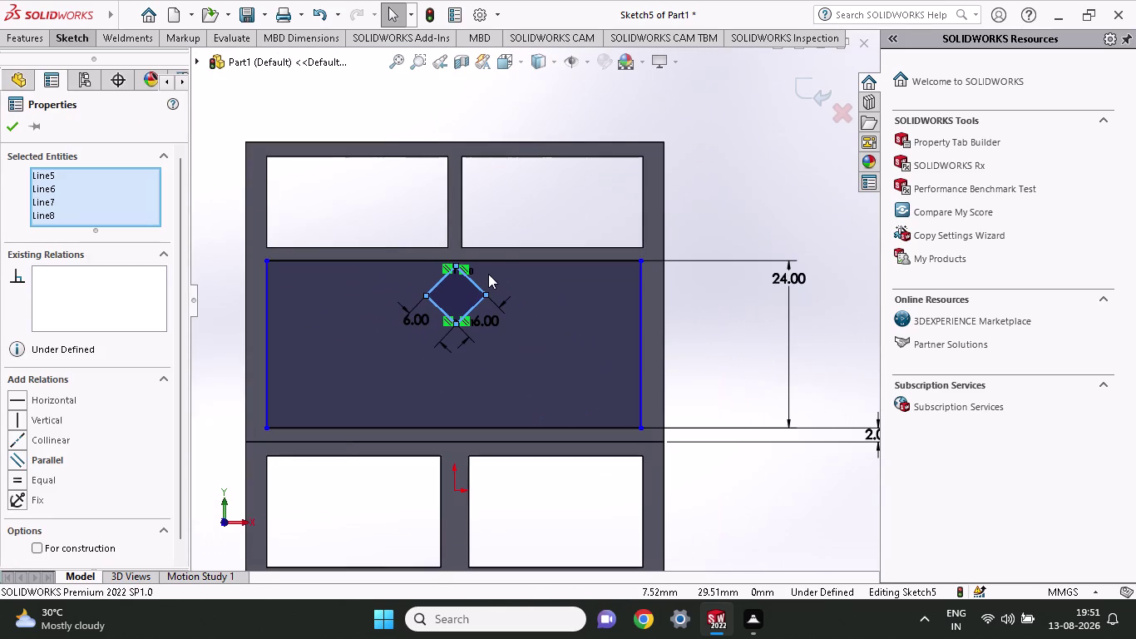
click(75, 41)
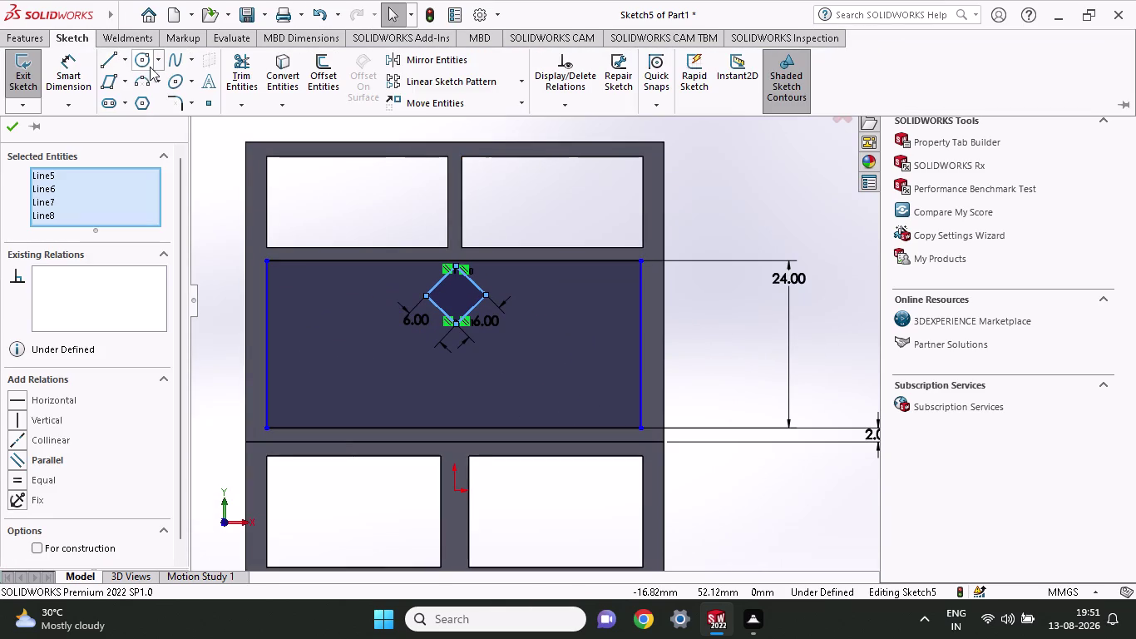
click(127, 63)
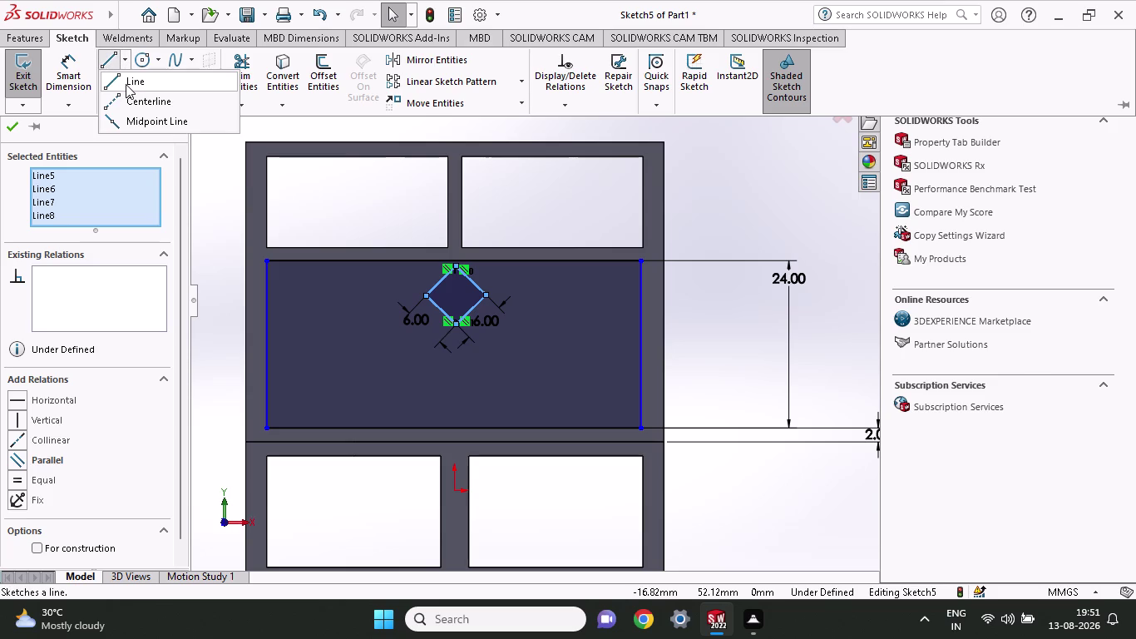
click(129, 94)
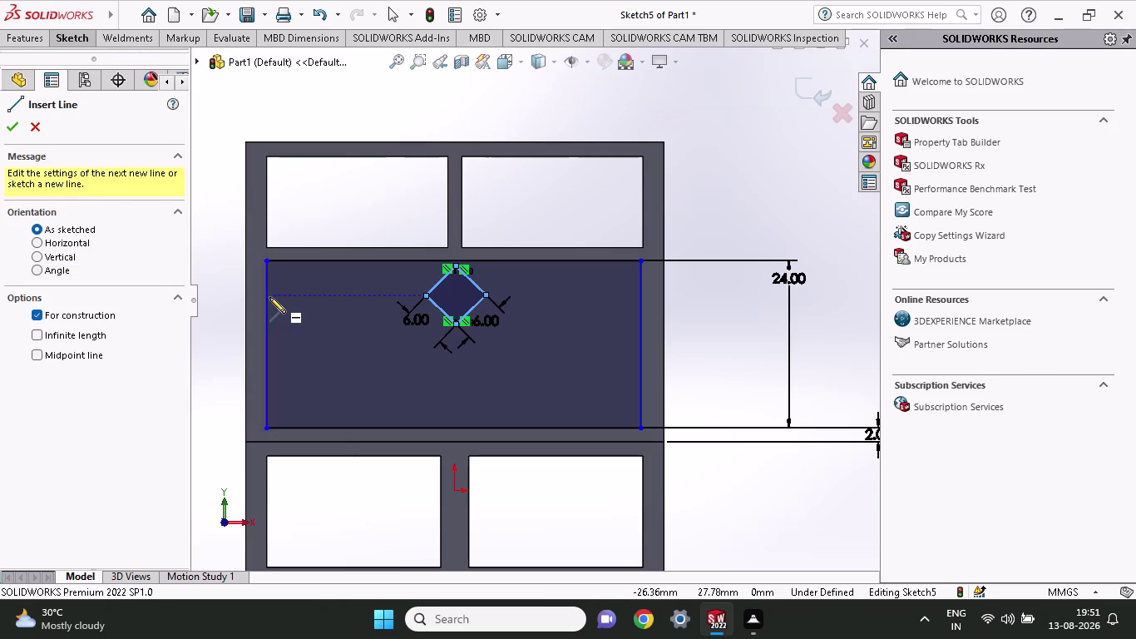
click(268, 297)
click(640, 294)
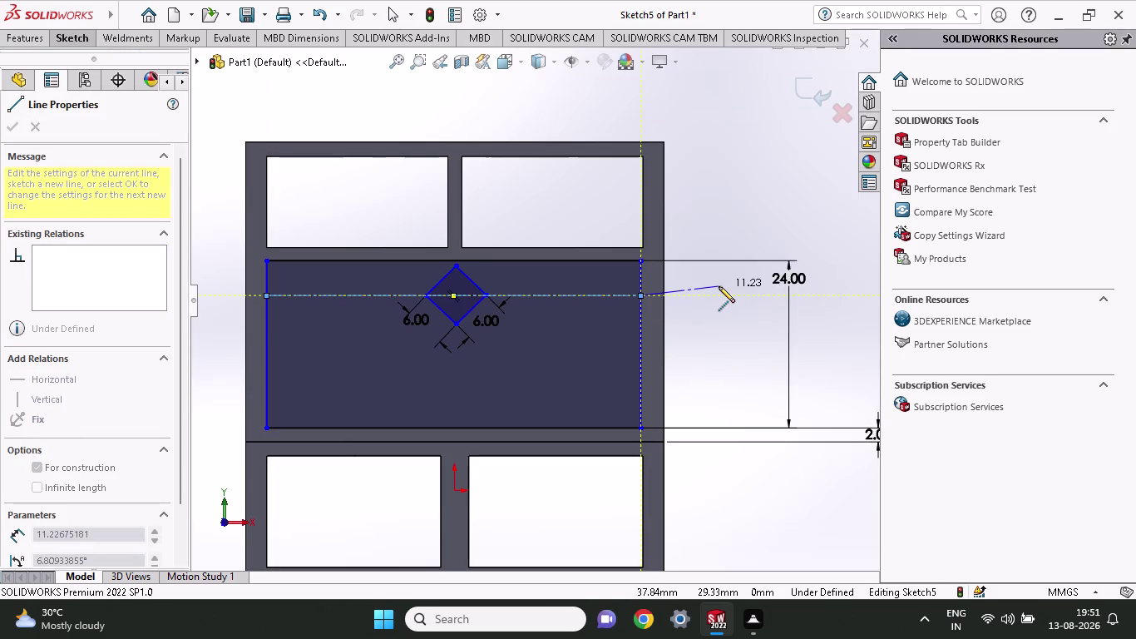
key(Escape)
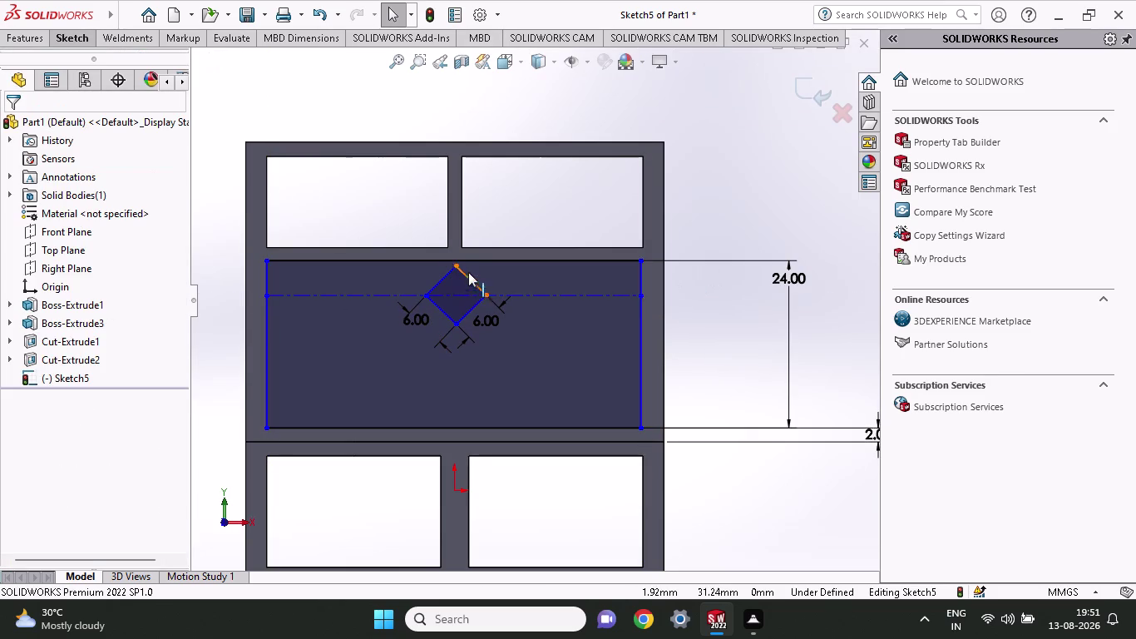
Start a linear sketch pattern, picking diamond edges as directions and entities.
click(55, 41)
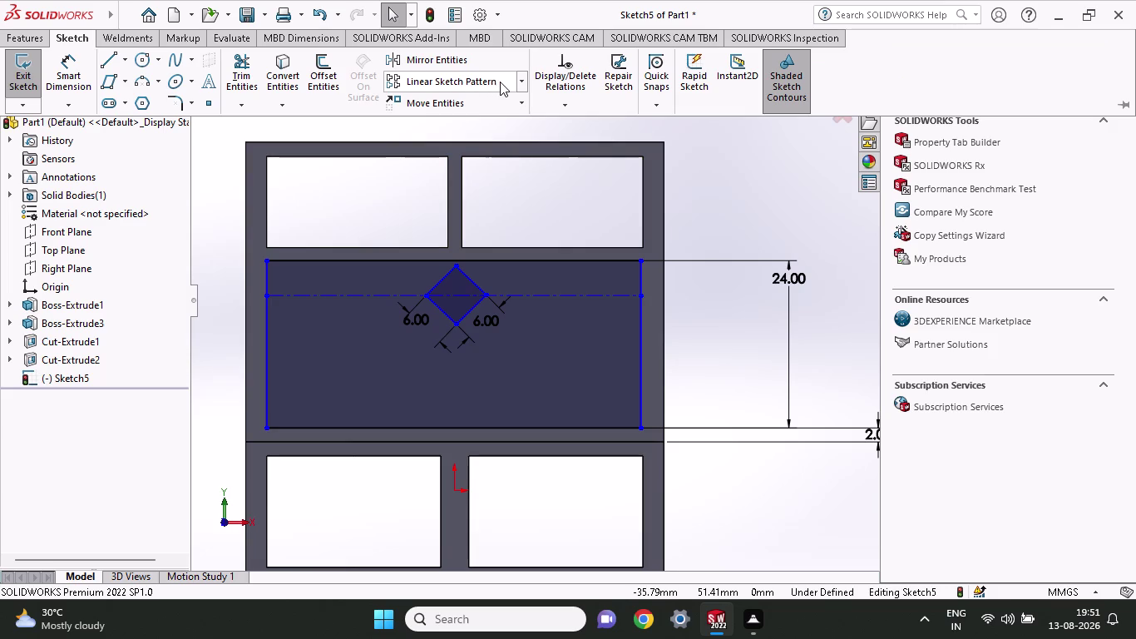
click(517, 77)
click(504, 101)
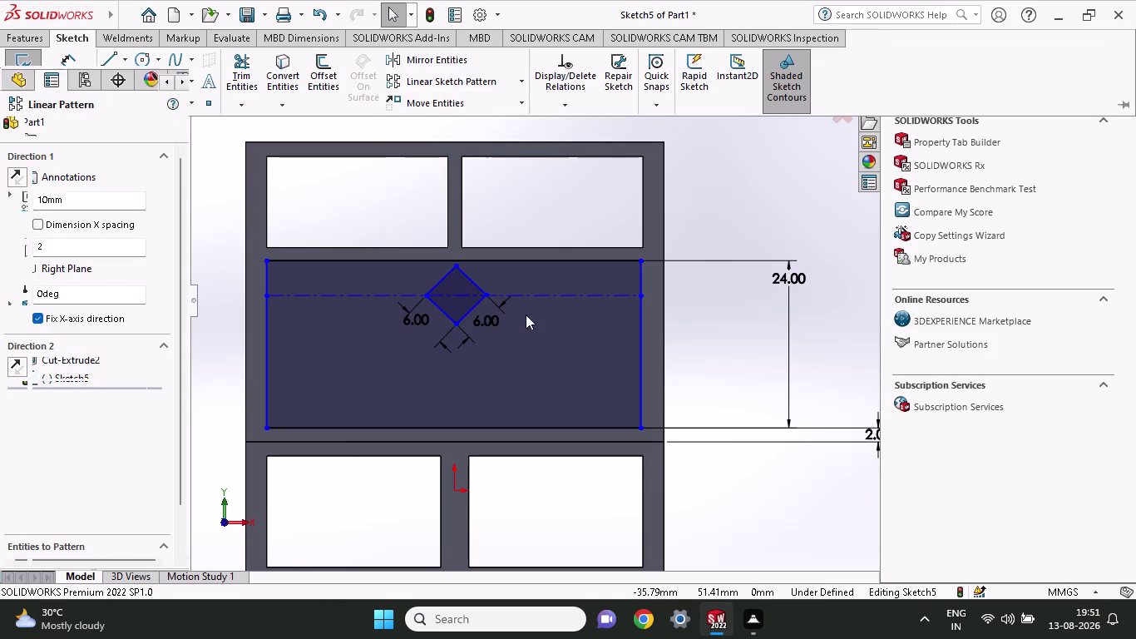
click(467, 318)
click(441, 309)
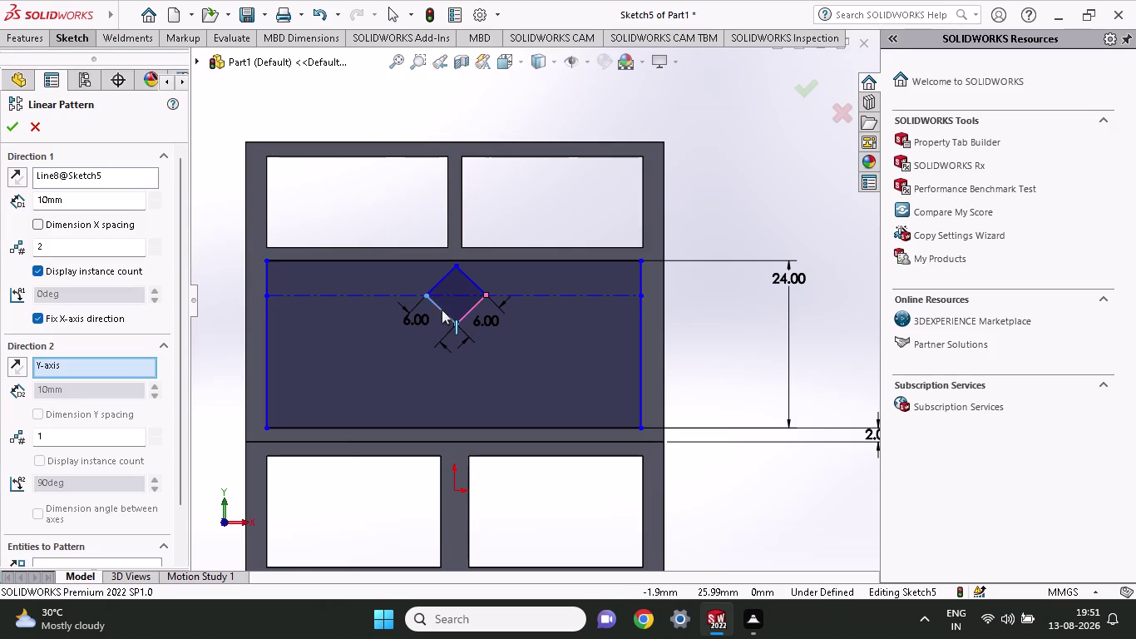
click(440, 281)
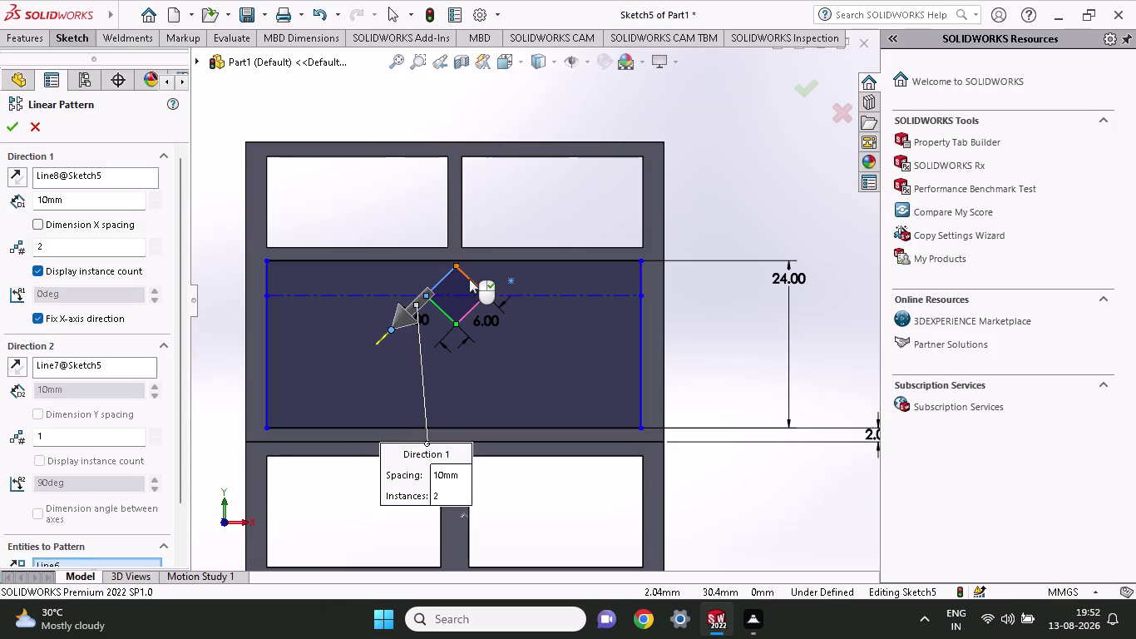
click(469, 279)
click(530, 294)
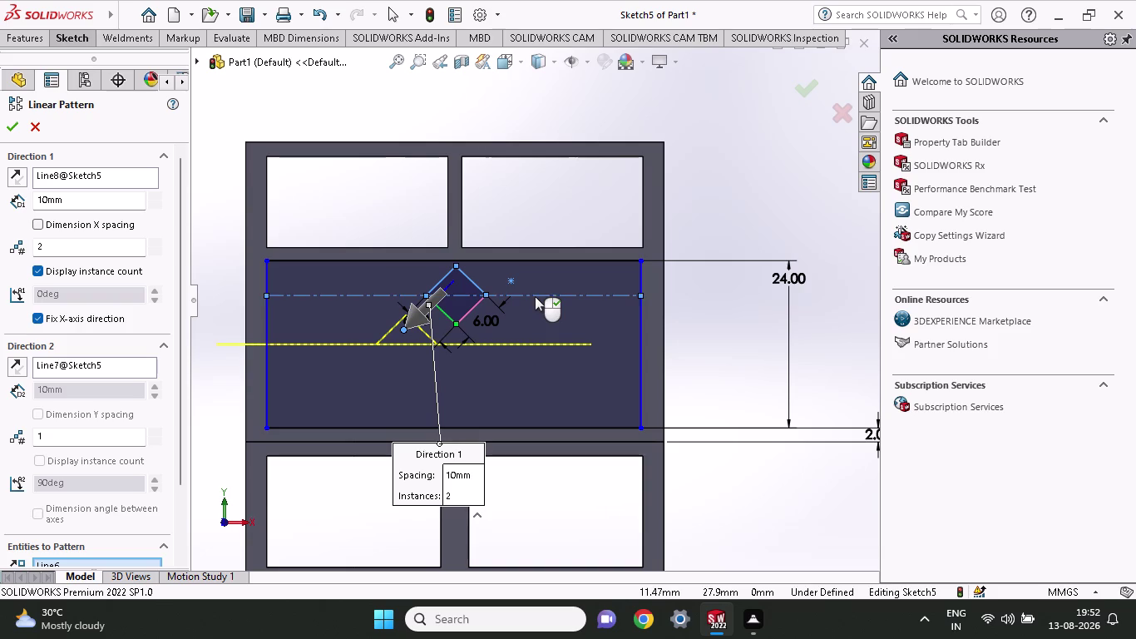
scroll(down, 3)
click(98, 499)
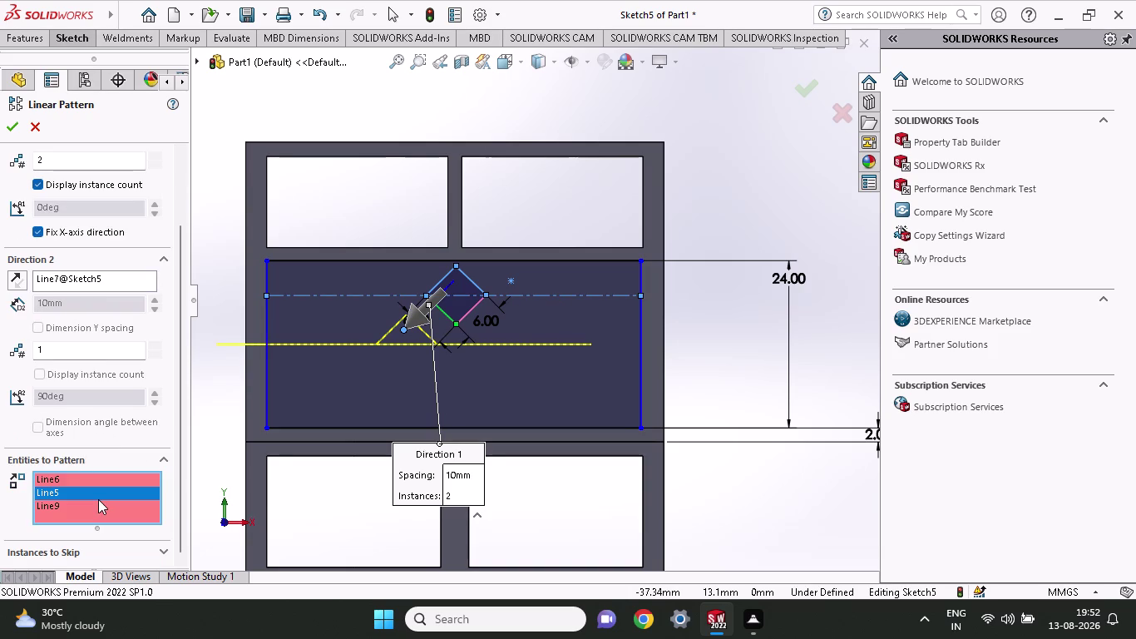
scroll(up, 3)
Use the construction line as pattern direction 1 and Line8 as direction 2.
click(103, 180)
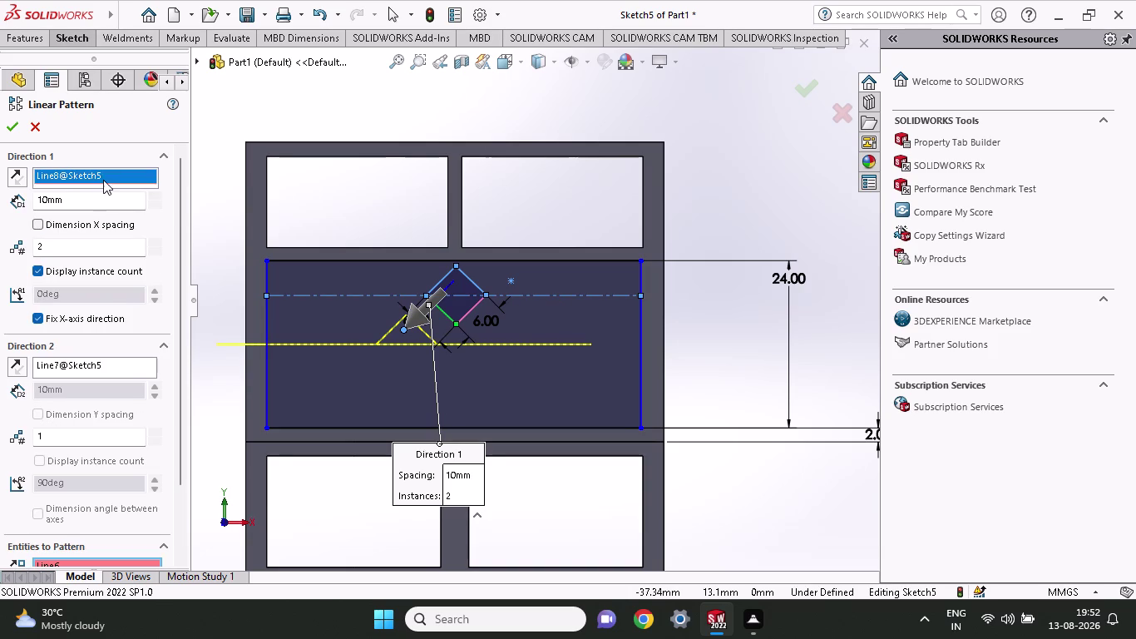
click(345, 293)
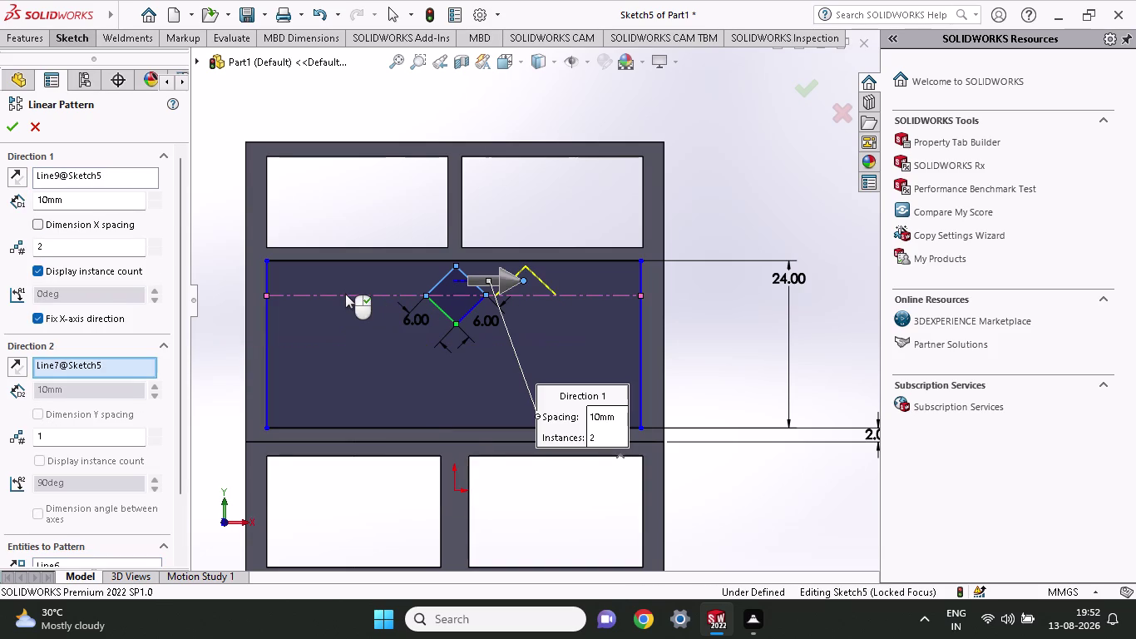
click(473, 312)
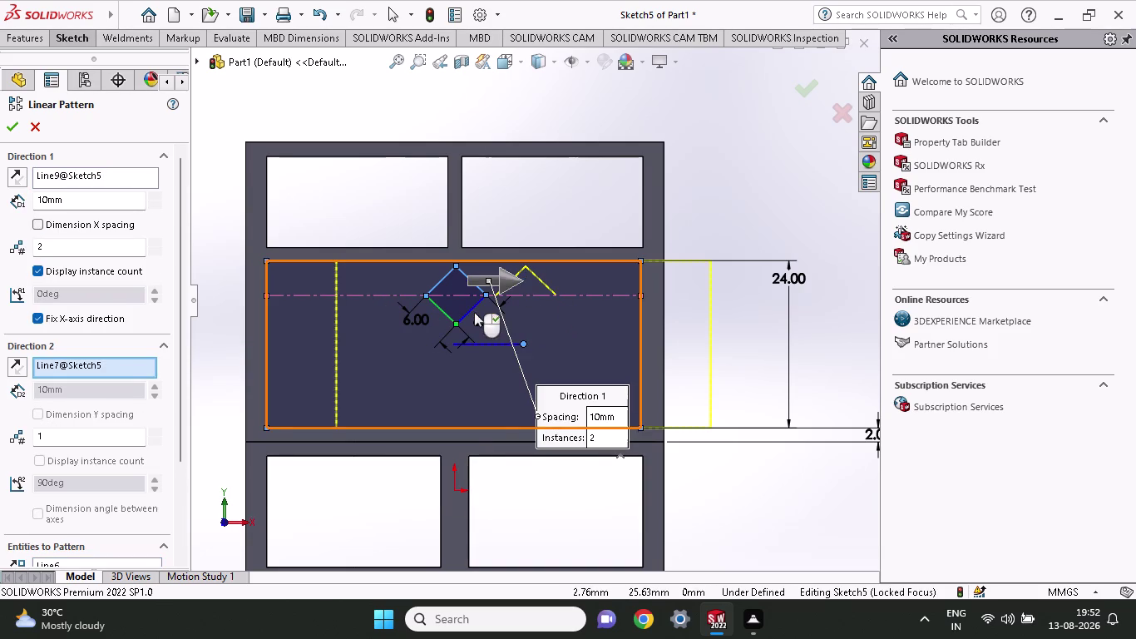
click(473, 312)
click(454, 316)
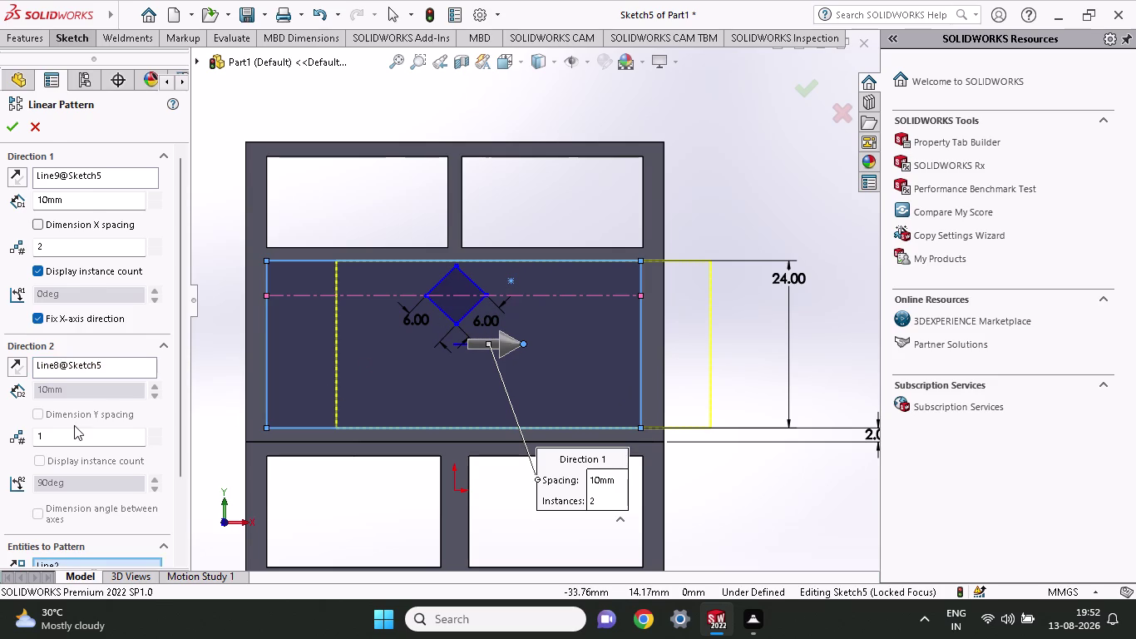
scroll(down, 3)
click(97, 491)
click(54, 520)
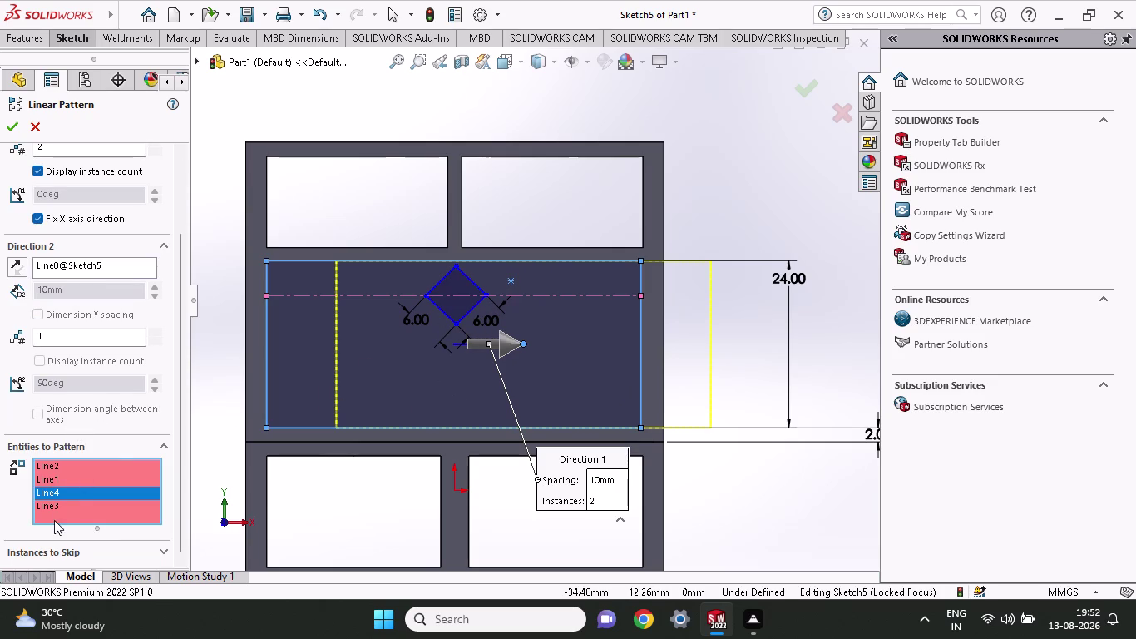
click(54, 513)
click(446, 314)
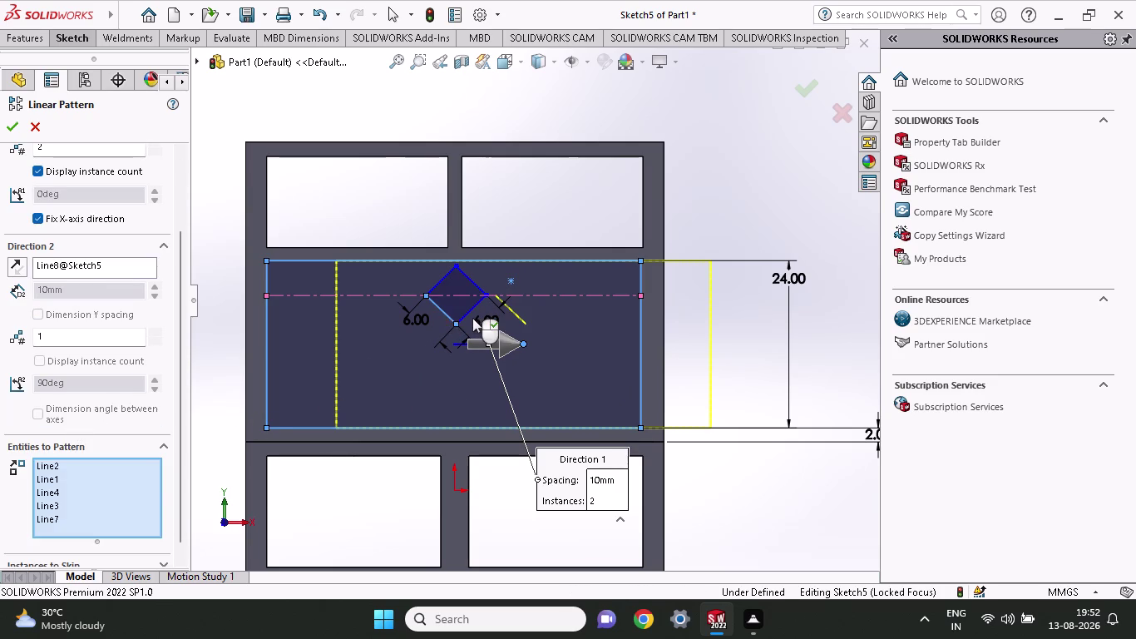
click(466, 315)
Reselect all diamond edges for the pattern, then cancel it, leaving no copies.
click(477, 285)
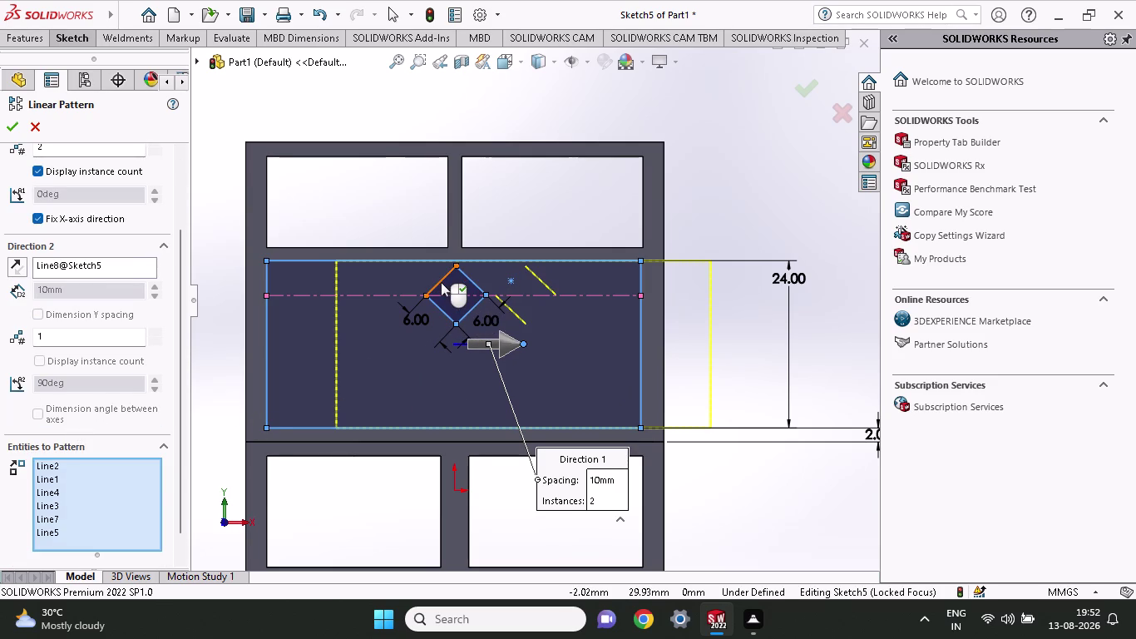
click(441, 282)
click(467, 315)
click(462, 312)
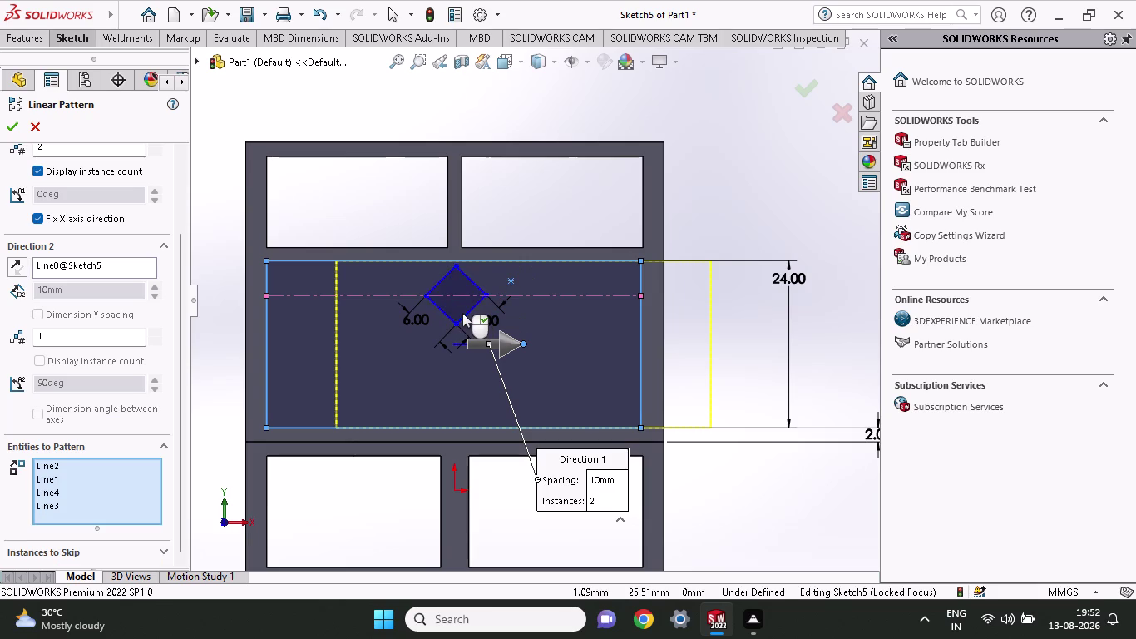
click(462, 311)
click(466, 312)
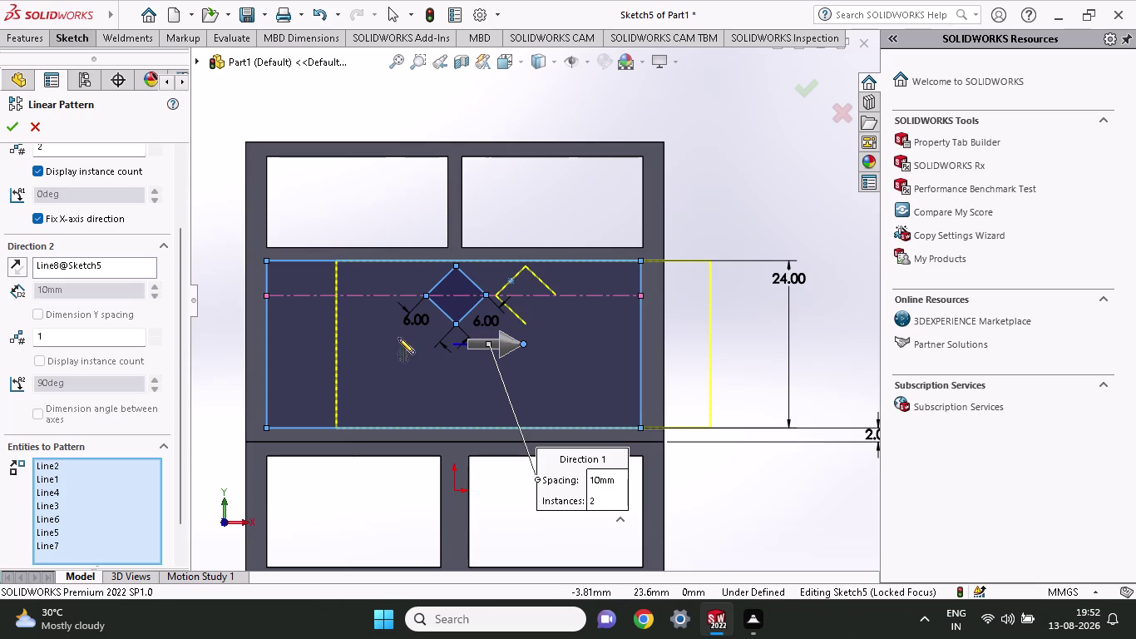
click(71, 554)
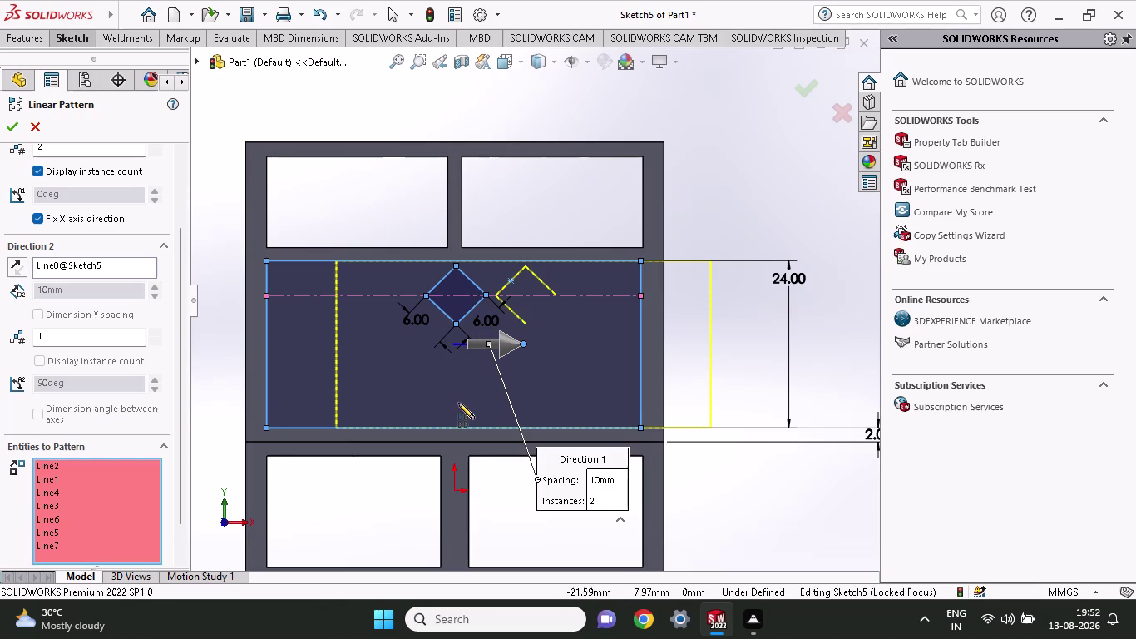
click(472, 309)
click(472, 308)
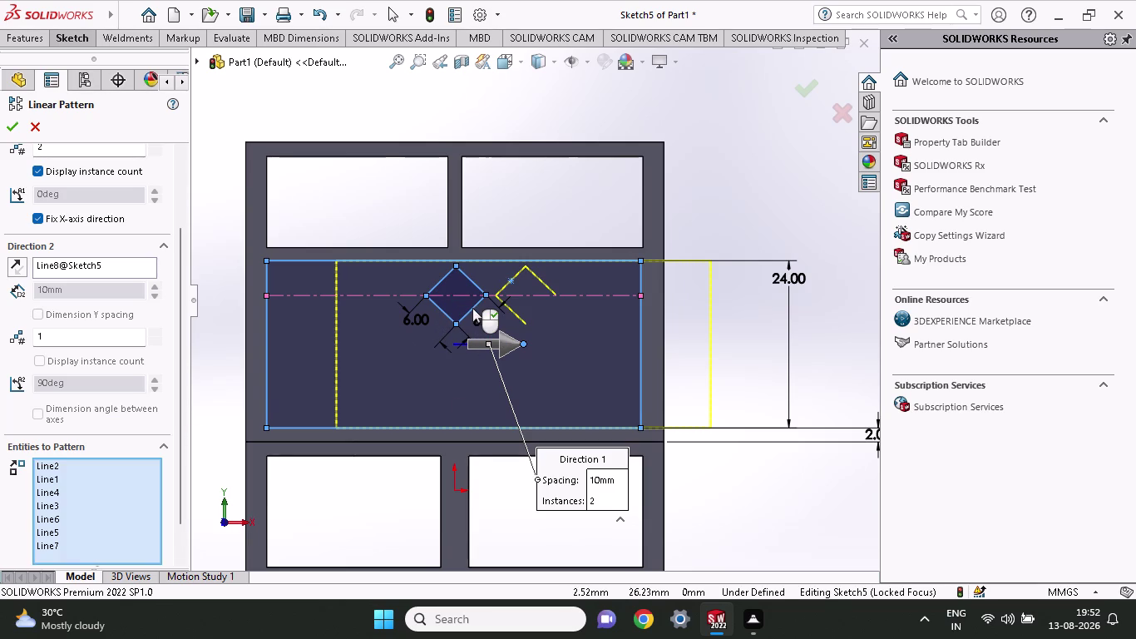
click(472, 304)
key(Escape)
scroll(down, 3)
scroll(down, 3)
scroll(up, 3)
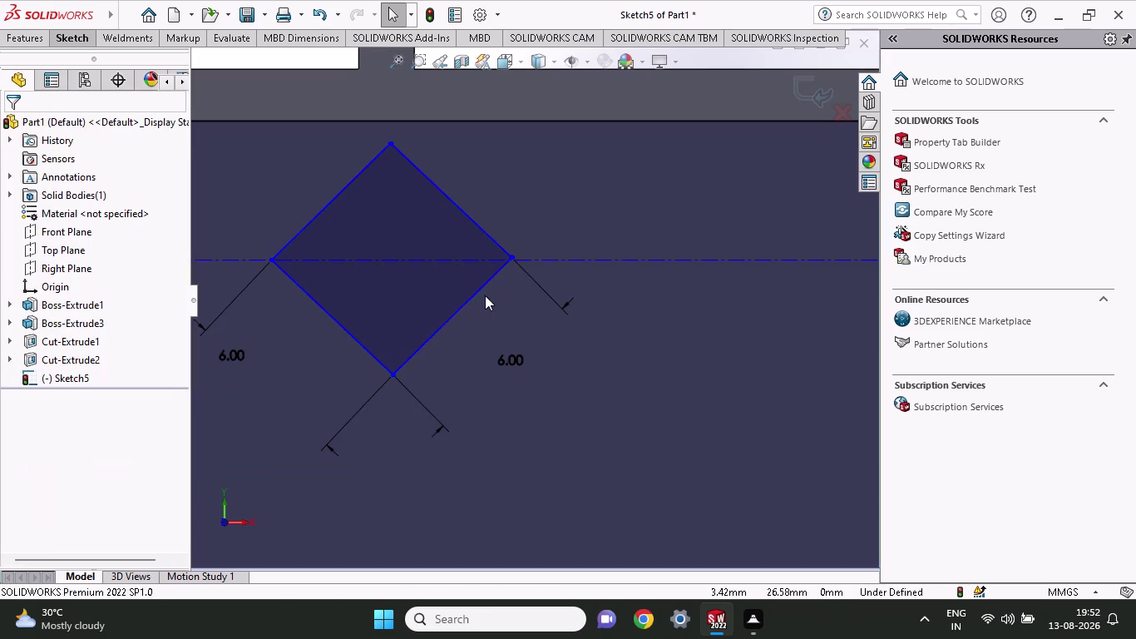
Start a Linear Sketch Pattern of the diamond with 3 instances.
scroll(up, 3)
scroll(up, 3)
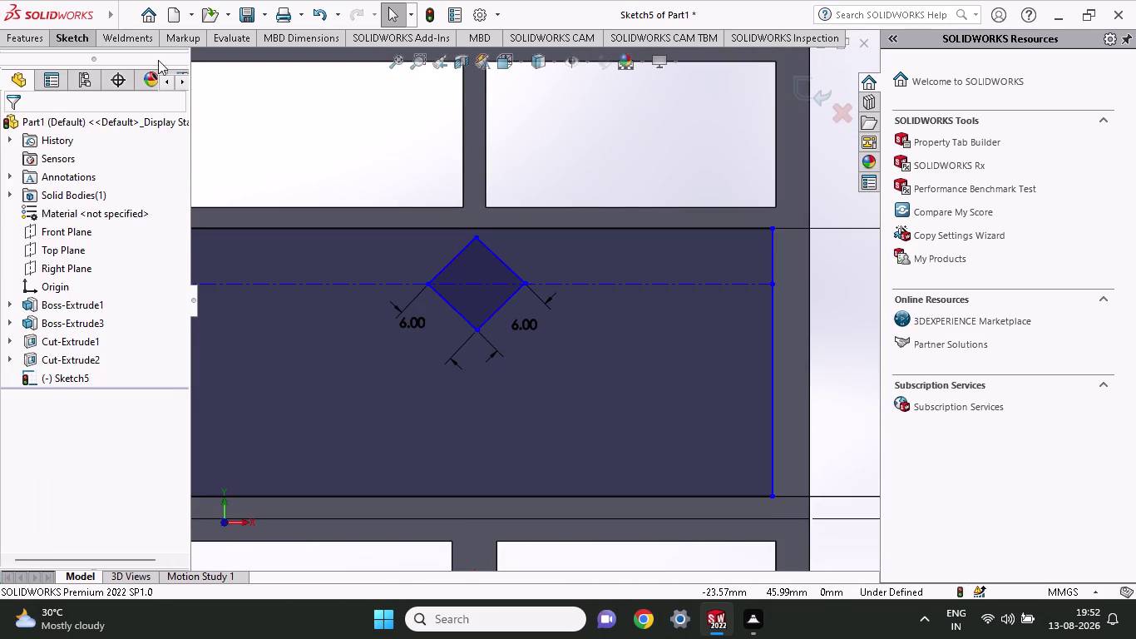
click(77, 35)
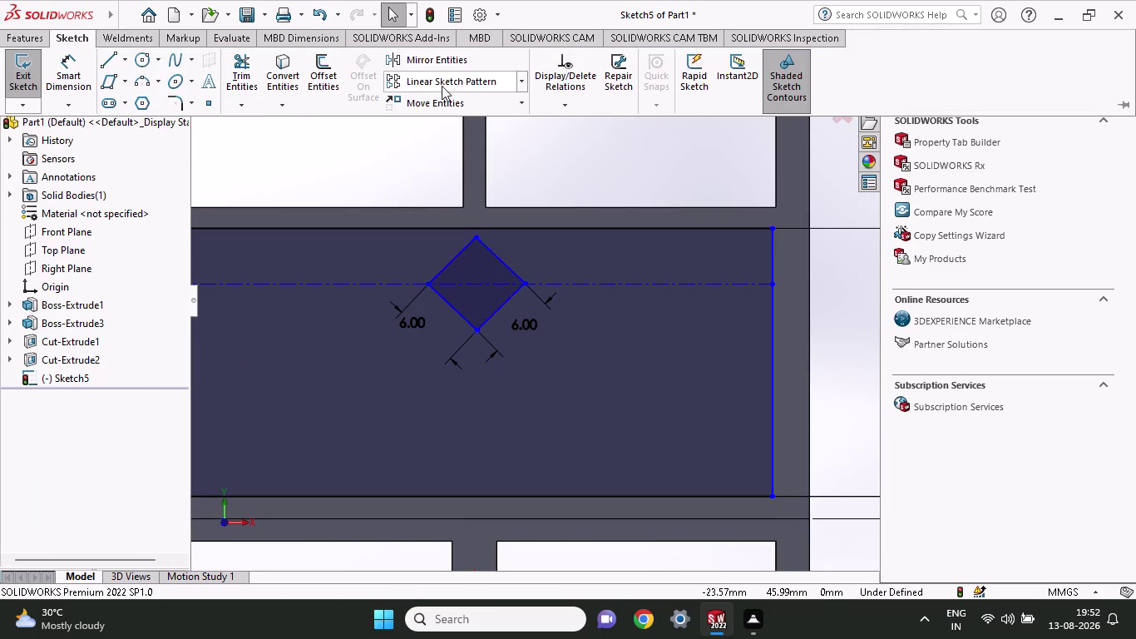
click(442, 86)
click(490, 295)
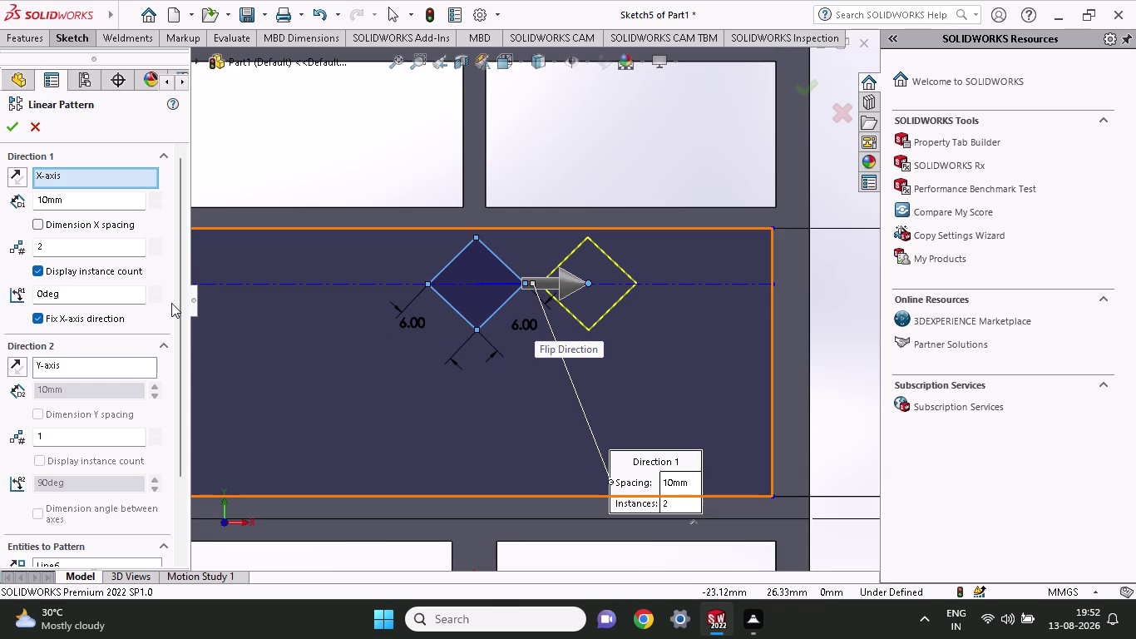
click(162, 347)
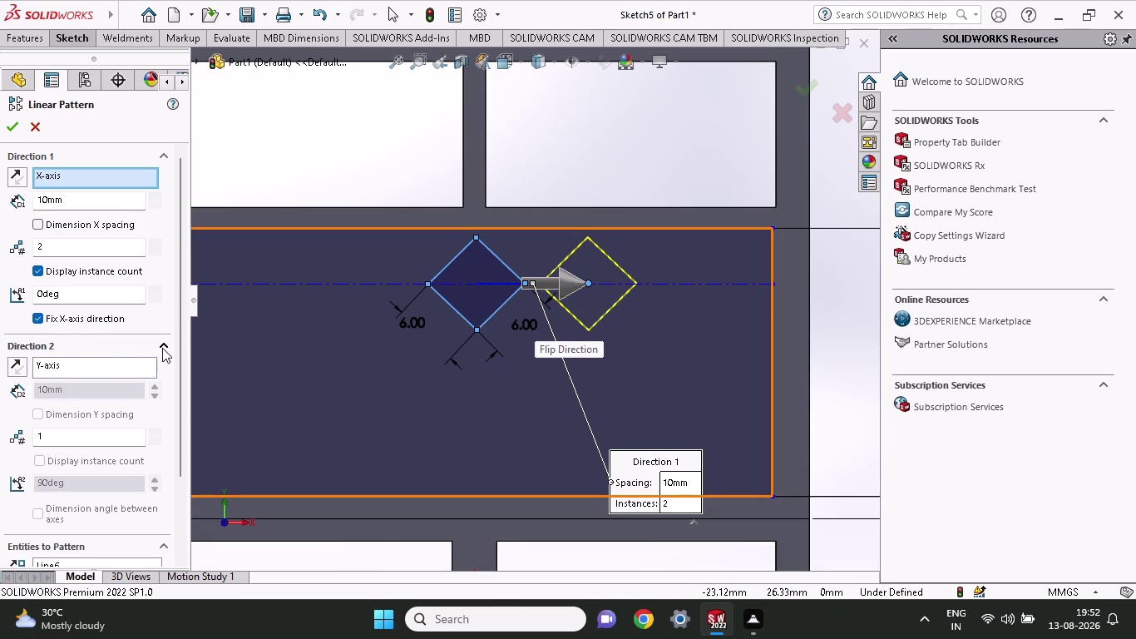
click(162, 348)
drag(61, 251, 24, 251)
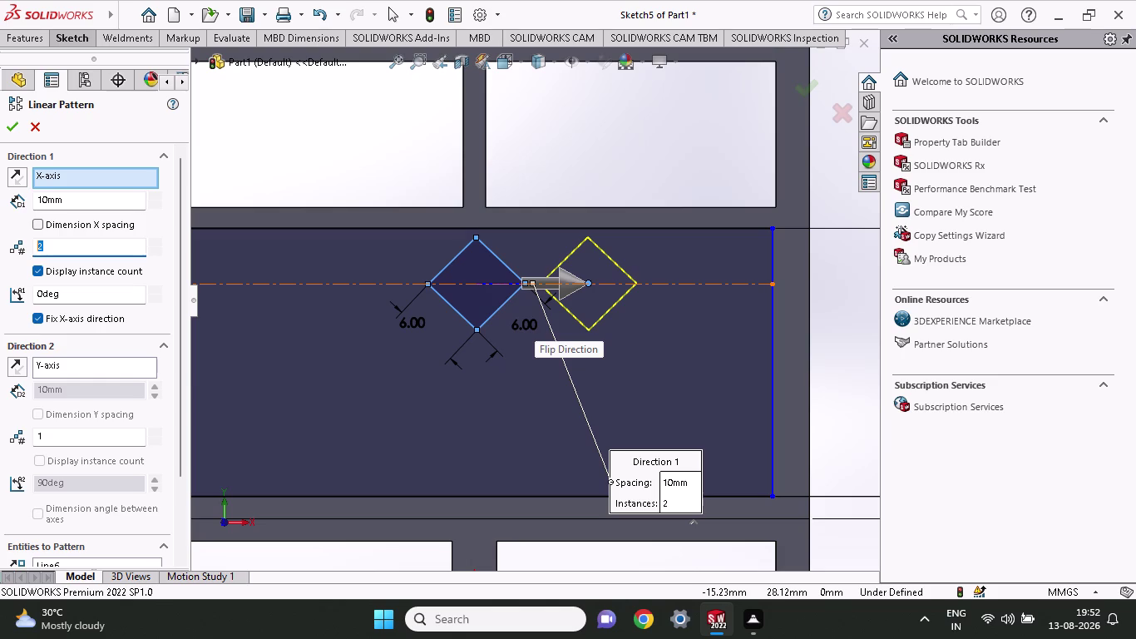
drag(24, 252, 0, 253)
key(3)
key(Return)
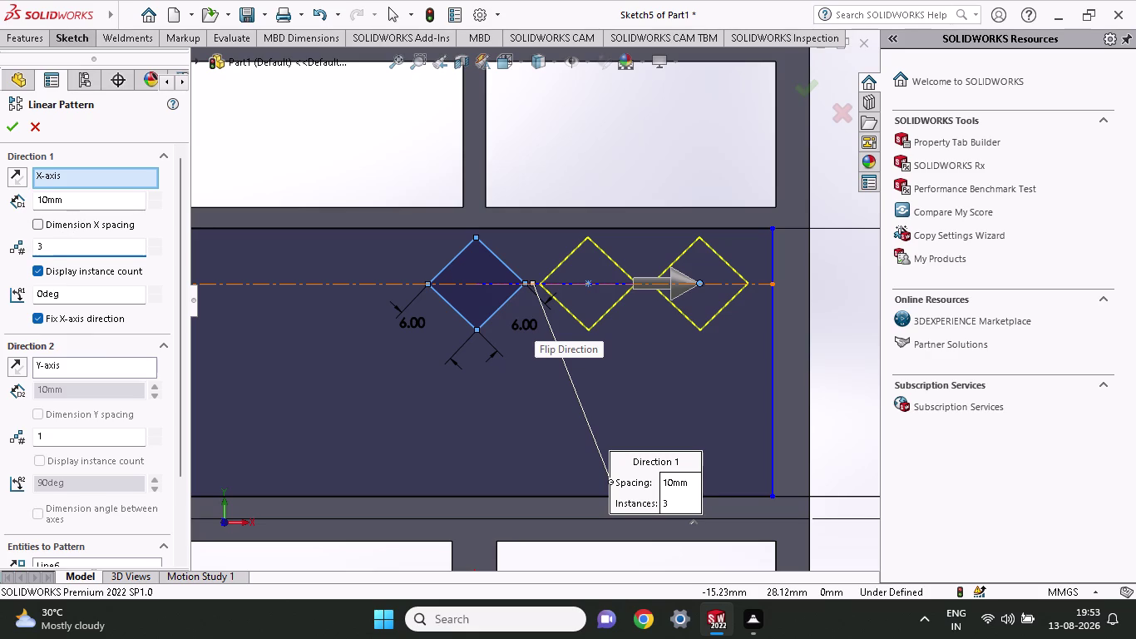
Try pattern spacings of 2, 10 and 13 mm.
drag(75, 197, 14, 207)
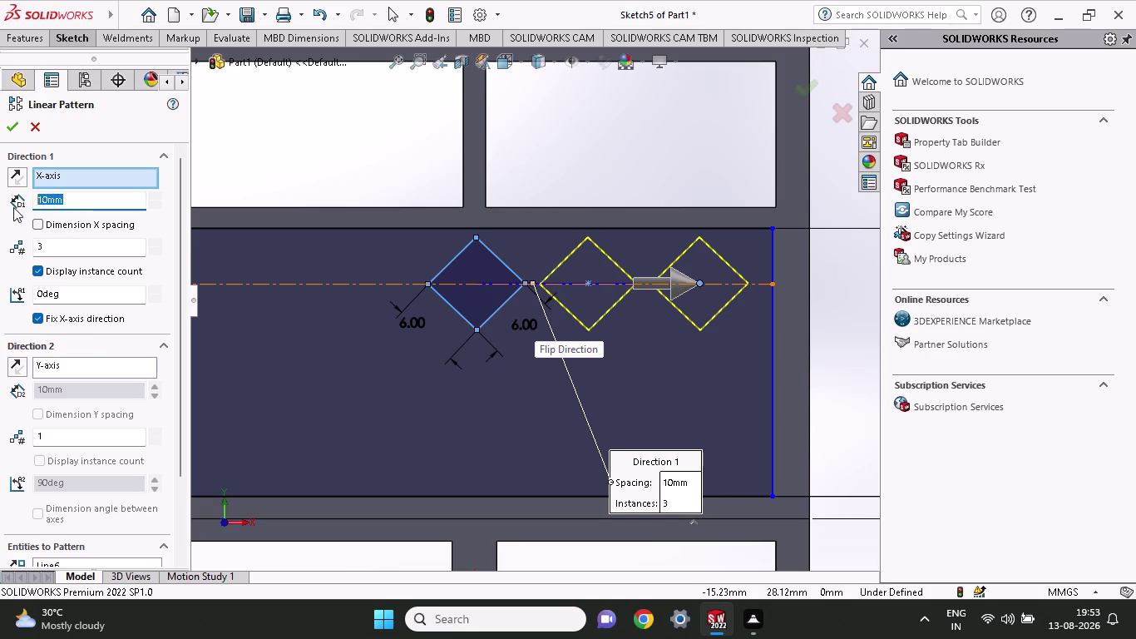
key(2)
key(Return)
key(Return)
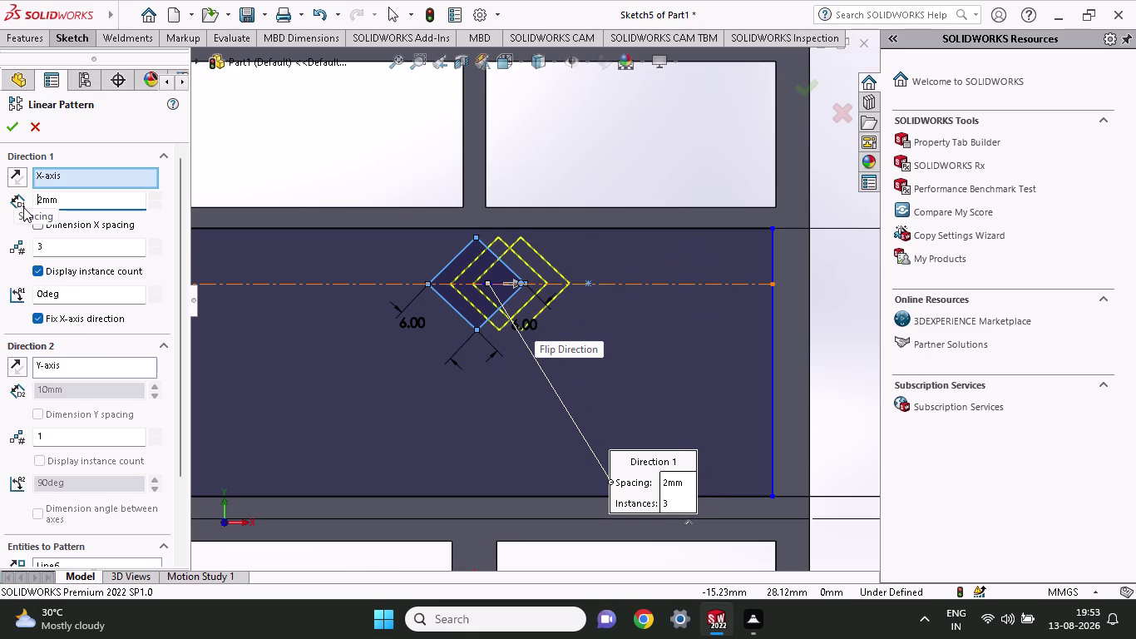
drag(81, 198, 21, 203)
text(10)
key(Return)
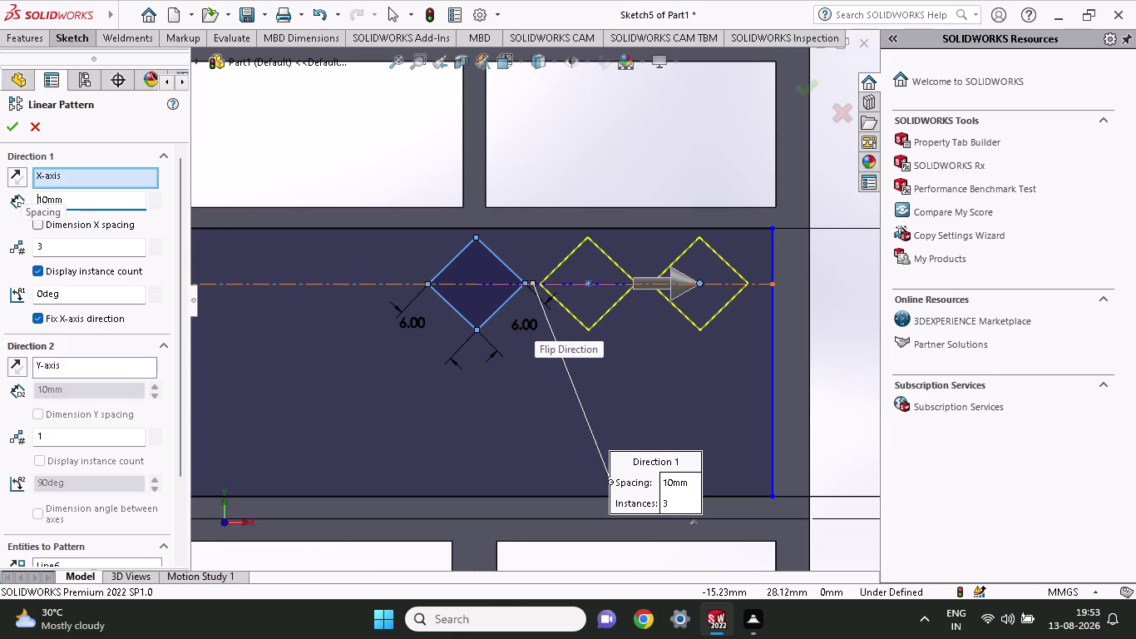
drag(93, 203, 0, 206)
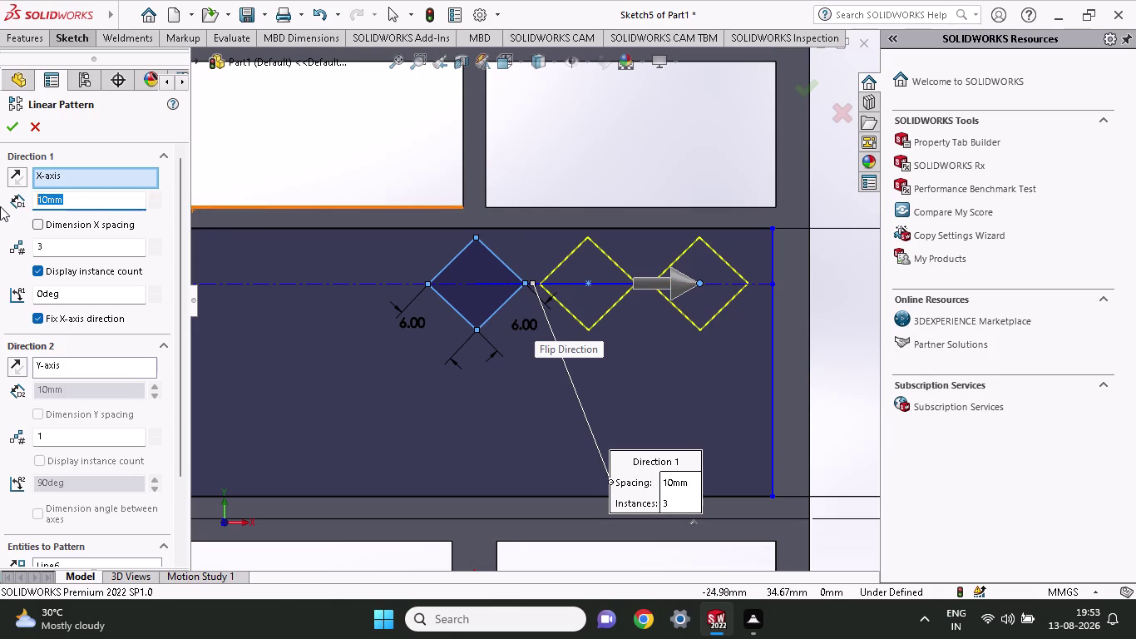
text(13)
key(Return)
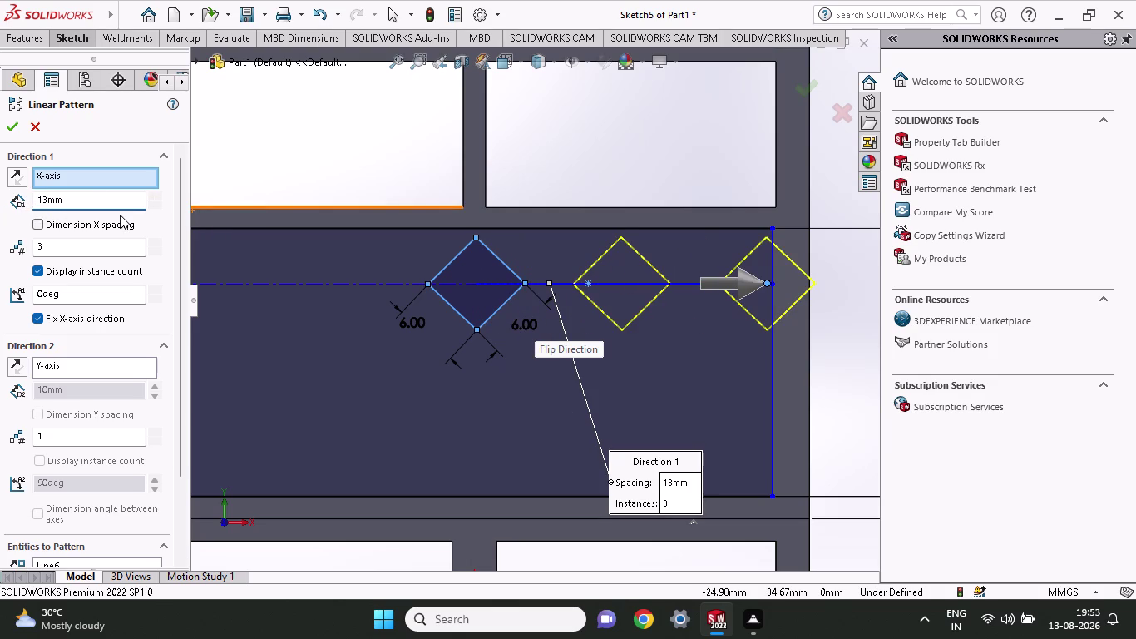
Set the spacing to 12 mm and accept the three-diamond row.
drag(97, 204, 95, 204)
drag(94, 204, 0, 206)
text(12)
key(Return)
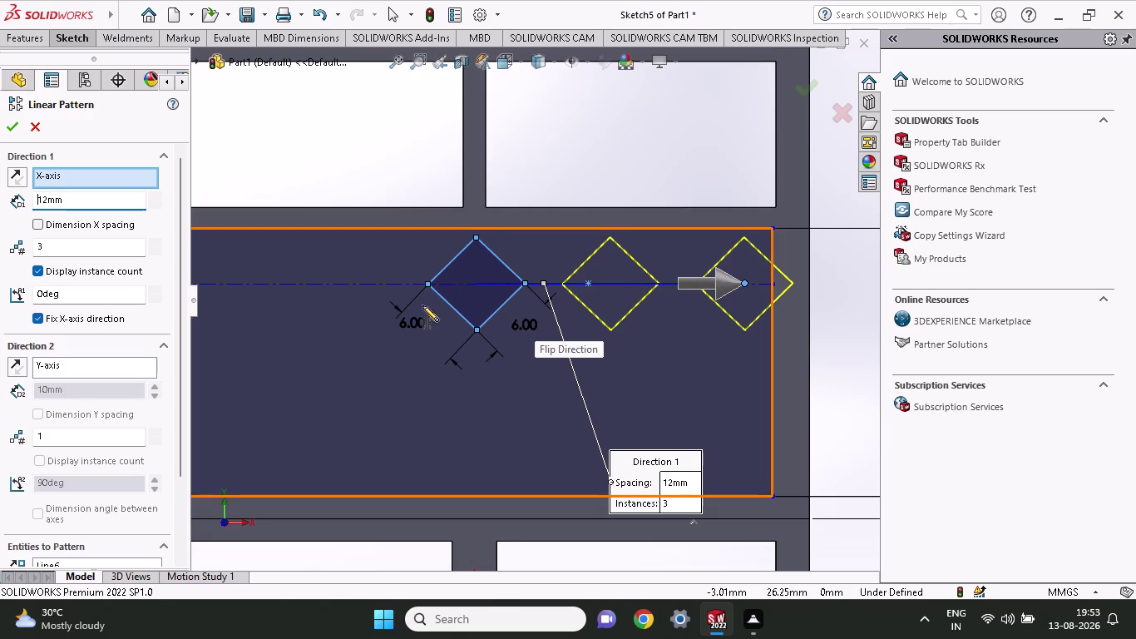
click(368, 323)
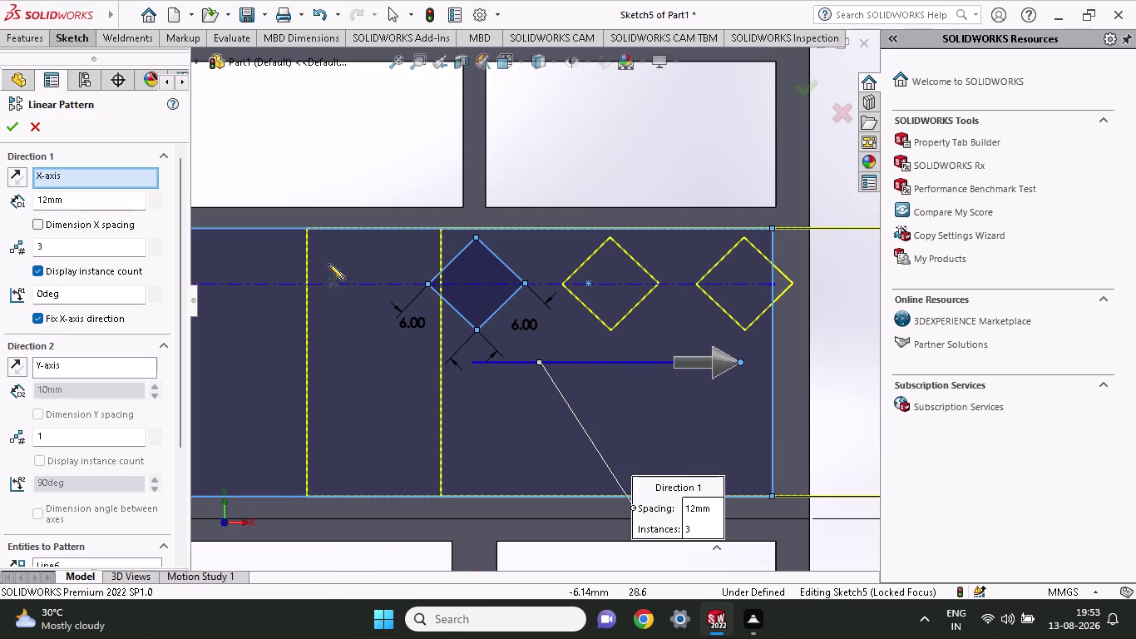
click(11, 131)
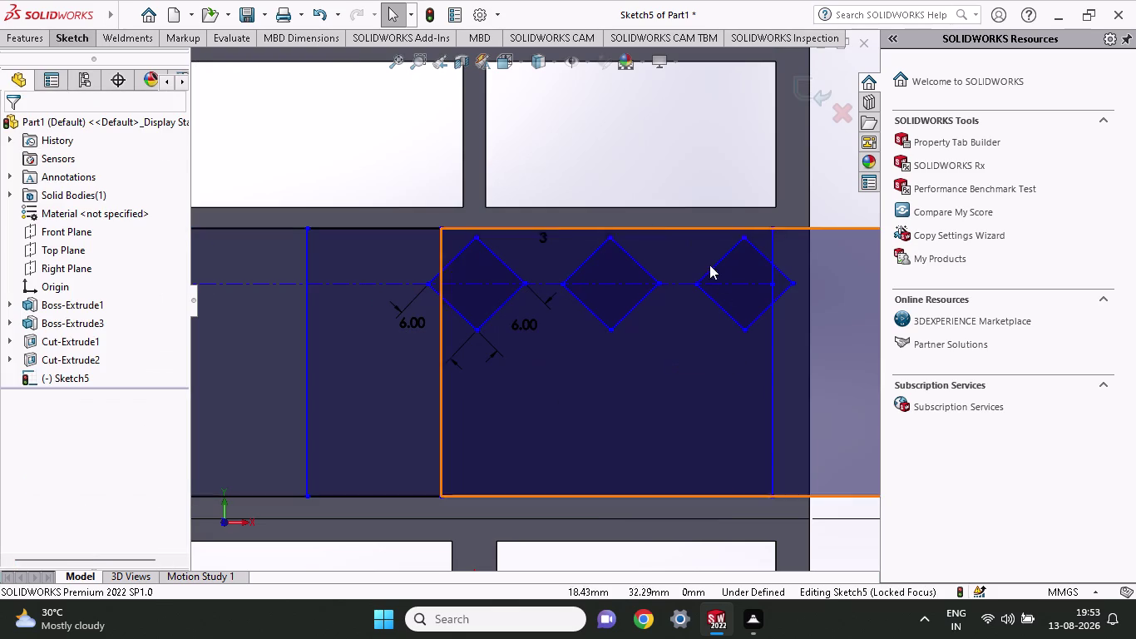
Undo the faulty pattern, returning to the single diamond.
scroll(up, 3)
scroll(up, 3)
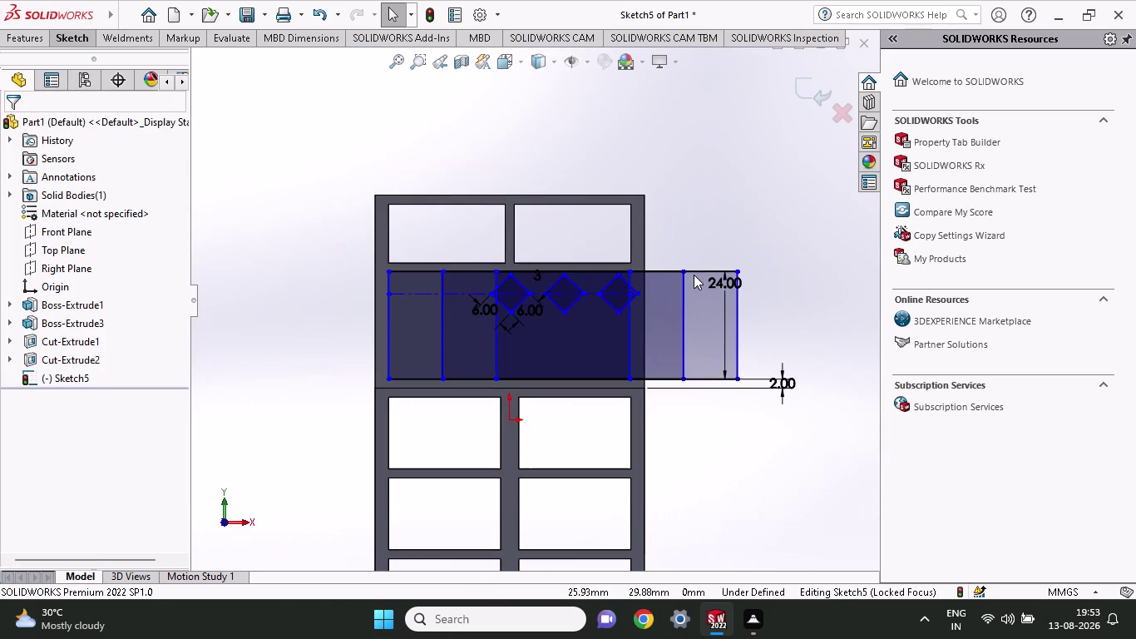
key(ctrl+z)
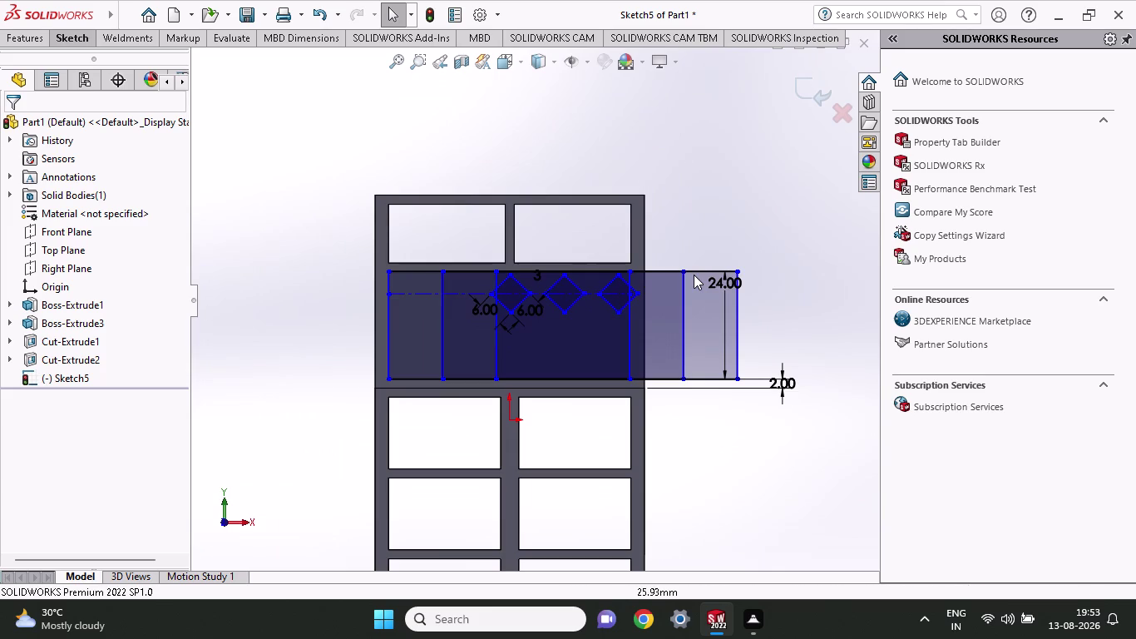
key(ctrl+z)
scroll(down, 3)
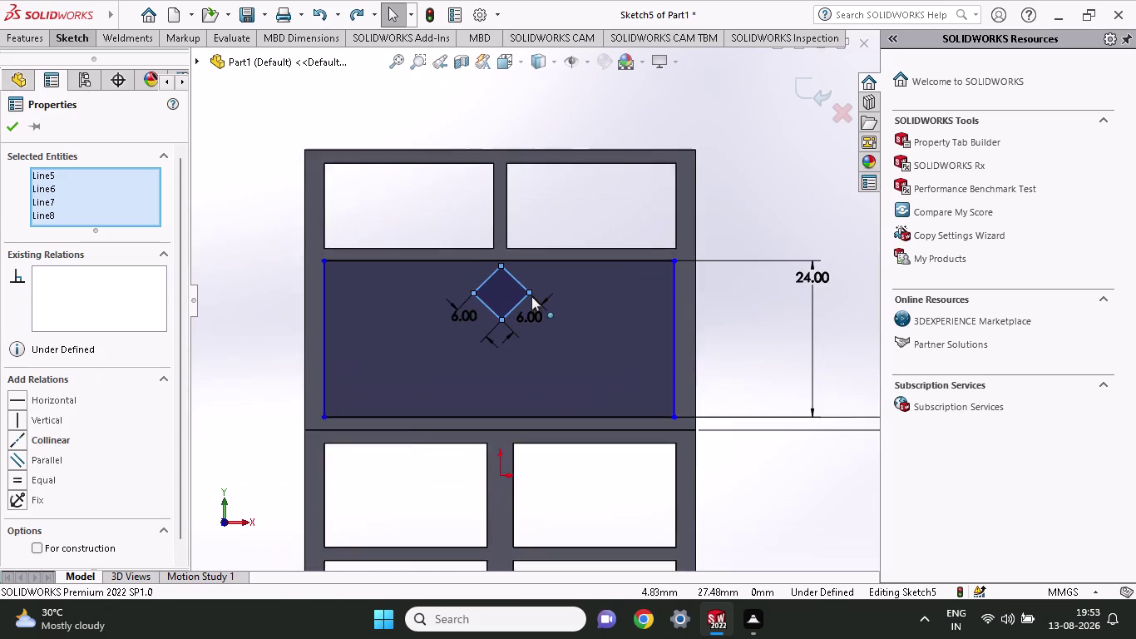
scroll(down, 3)
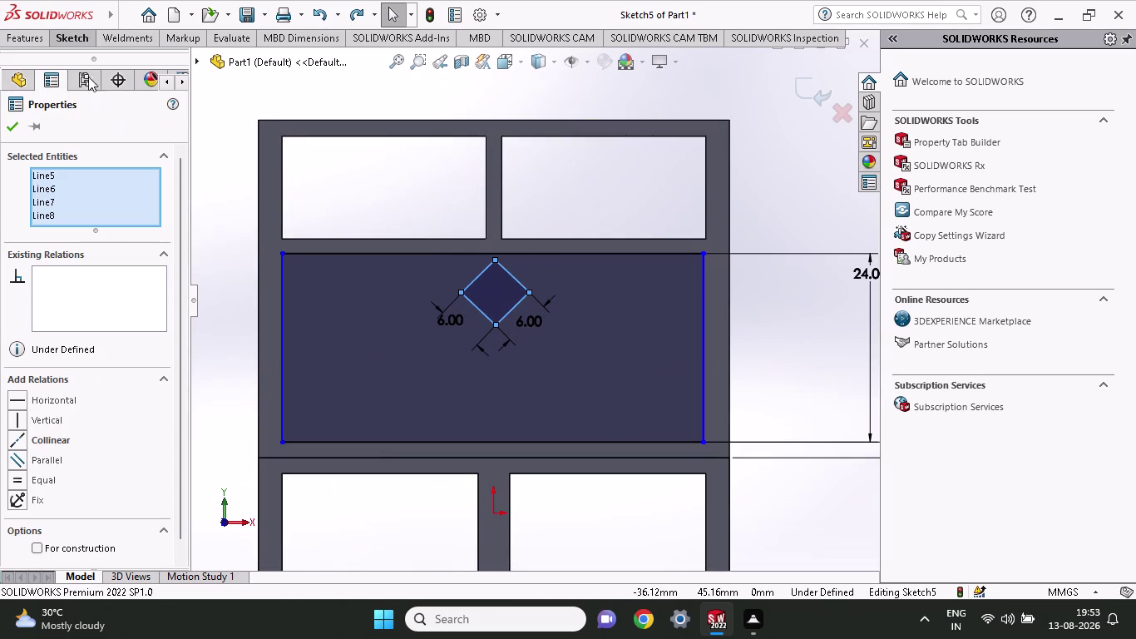
Recreate the linear sketch pattern with three diamonds and confirm it.
click(74, 44)
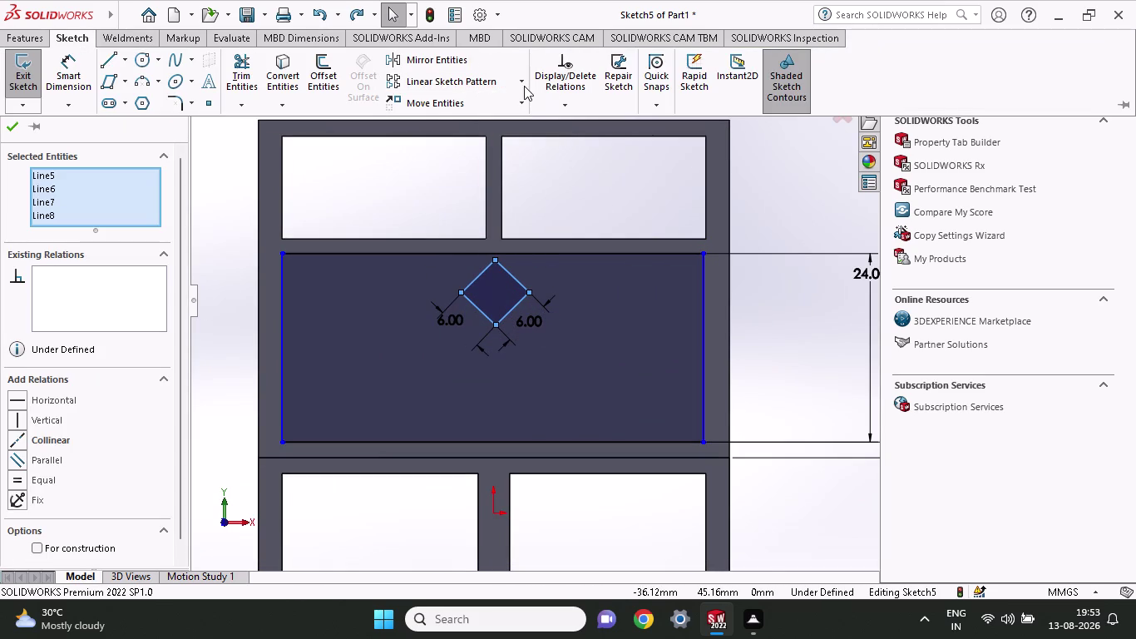
click(524, 86)
click(503, 99)
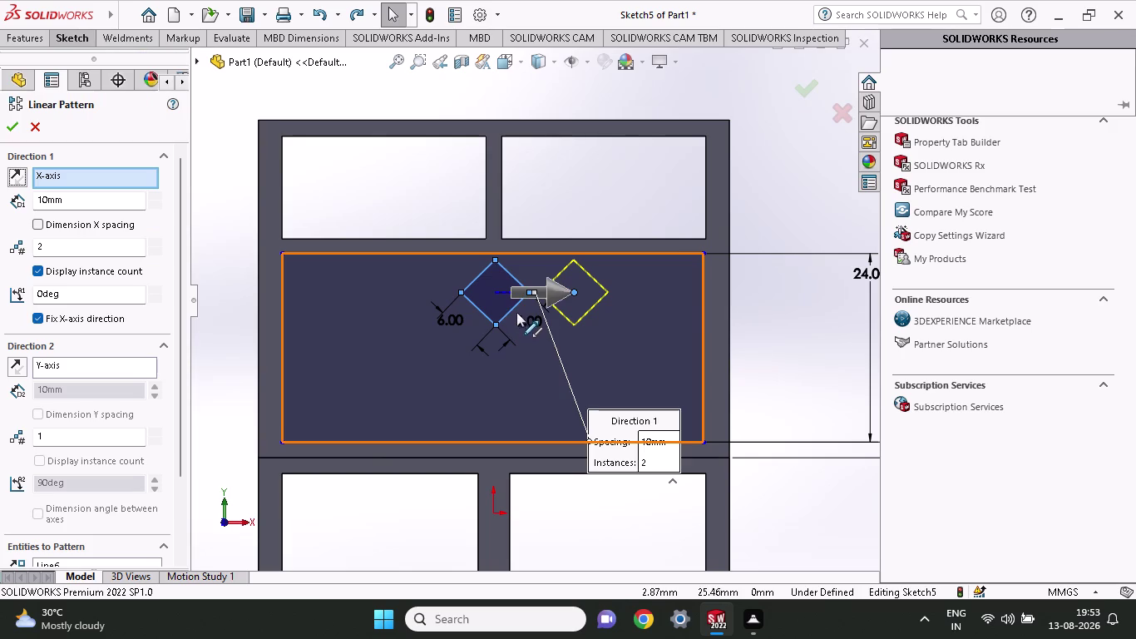
drag(65, 244, 60, 245)
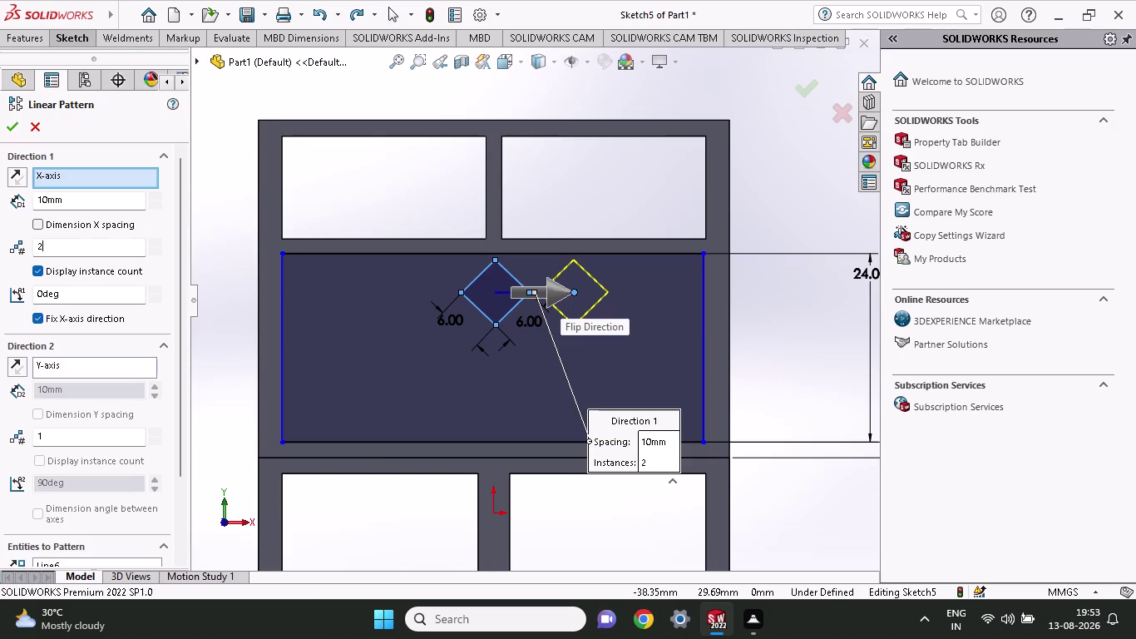
drag(59, 244, 0, 252)
key(3)
click(14, 128)
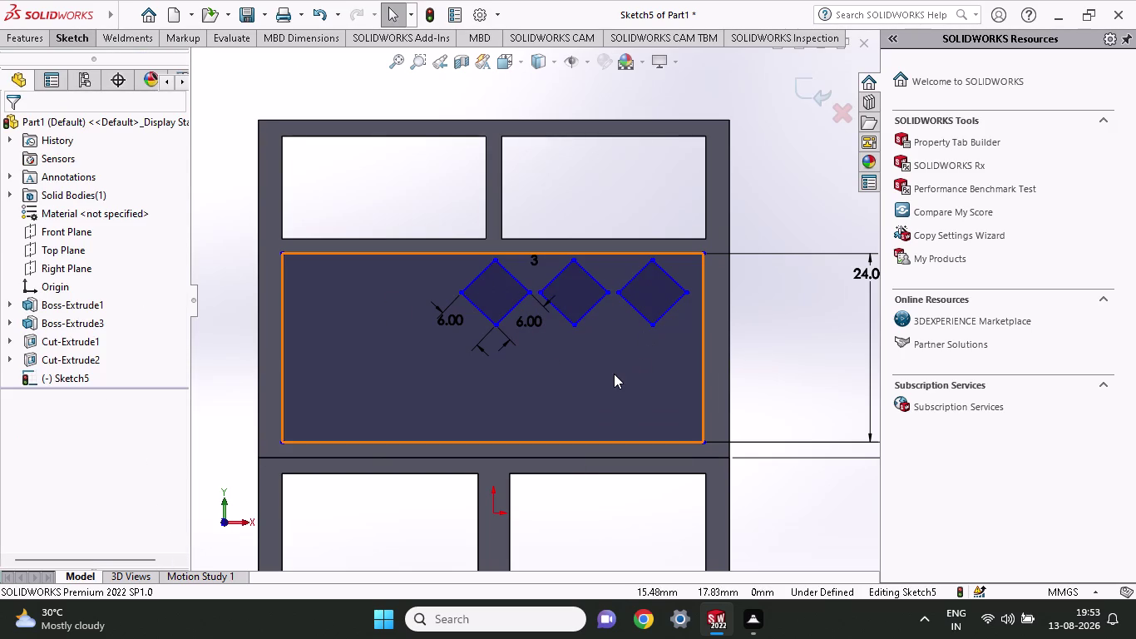
click(510, 379)
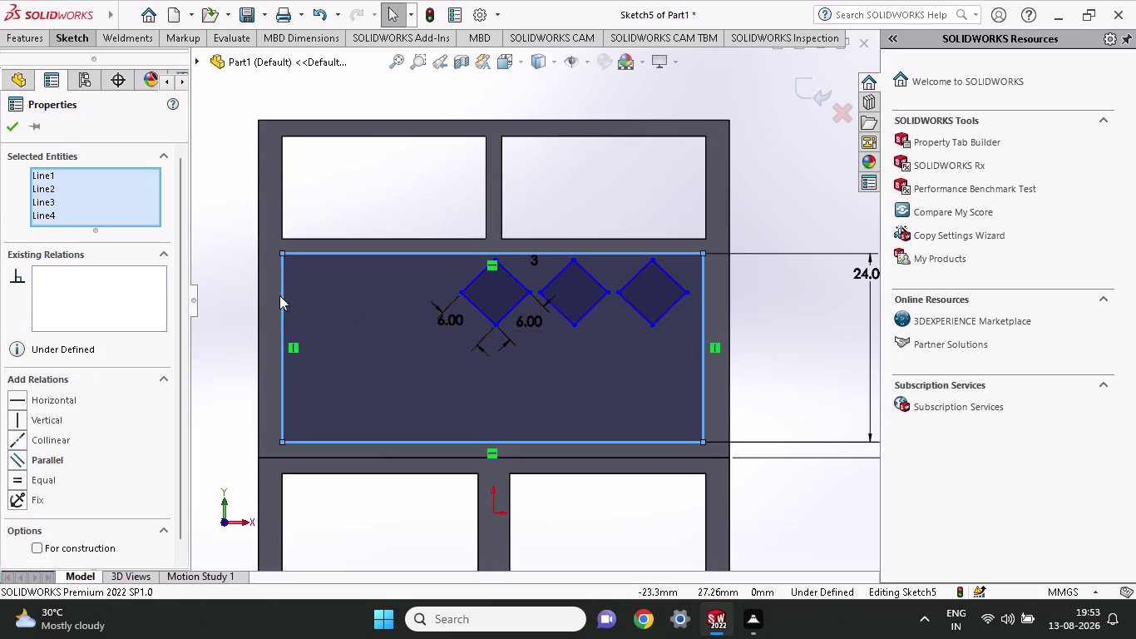
click(14, 130)
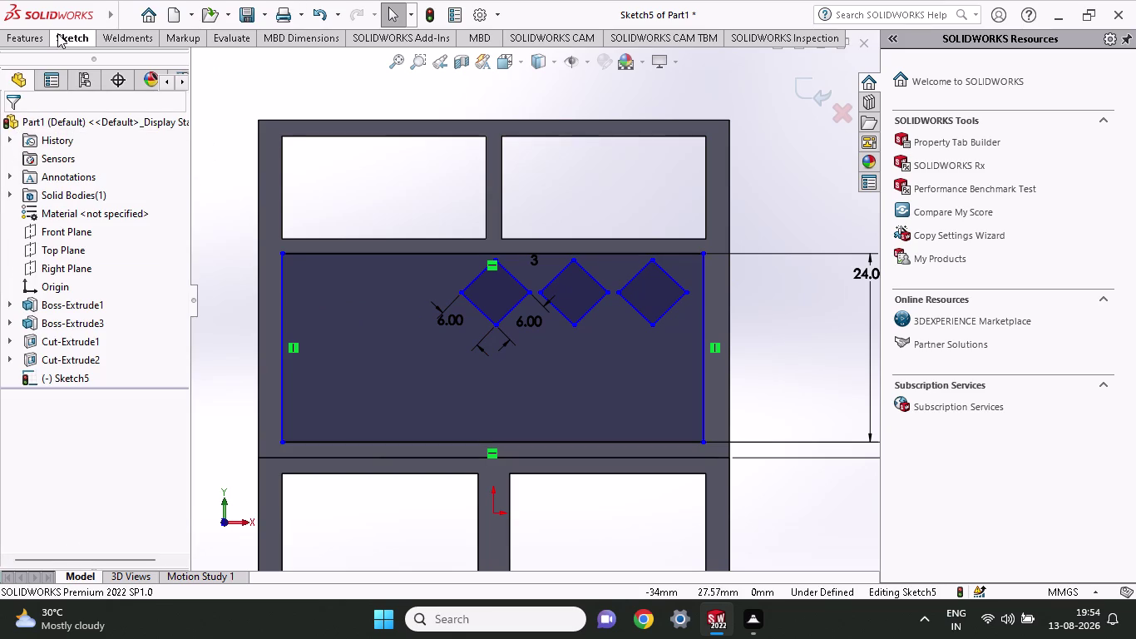
Add a leftward three-diamond pattern with re-entered spacing, then undo it.
click(58, 34)
click(396, 77)
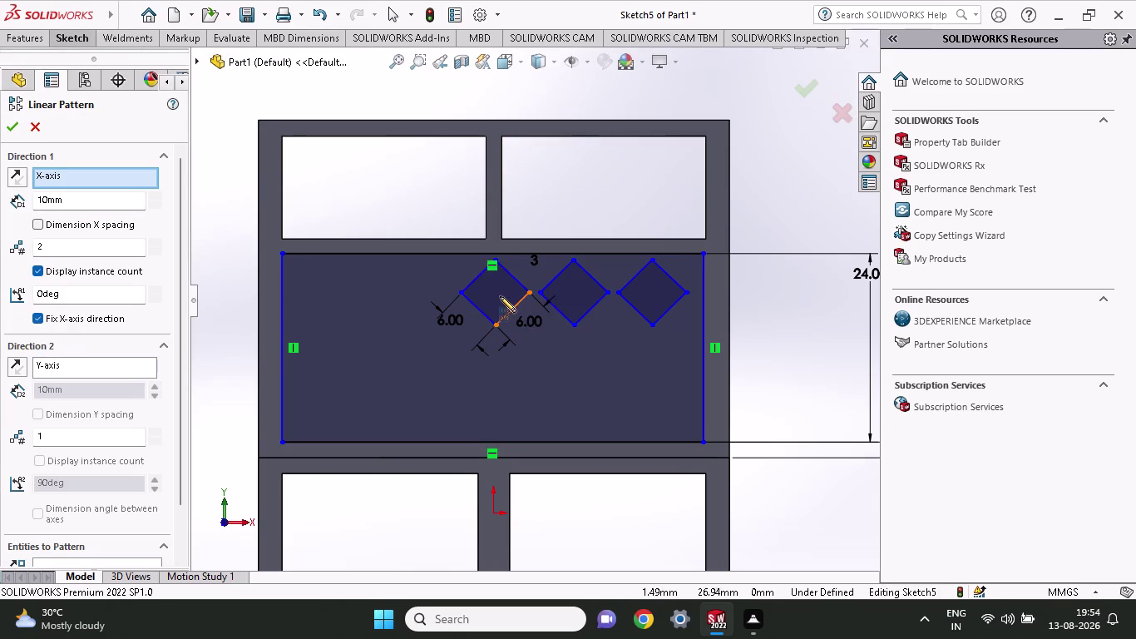
click(499, 296)
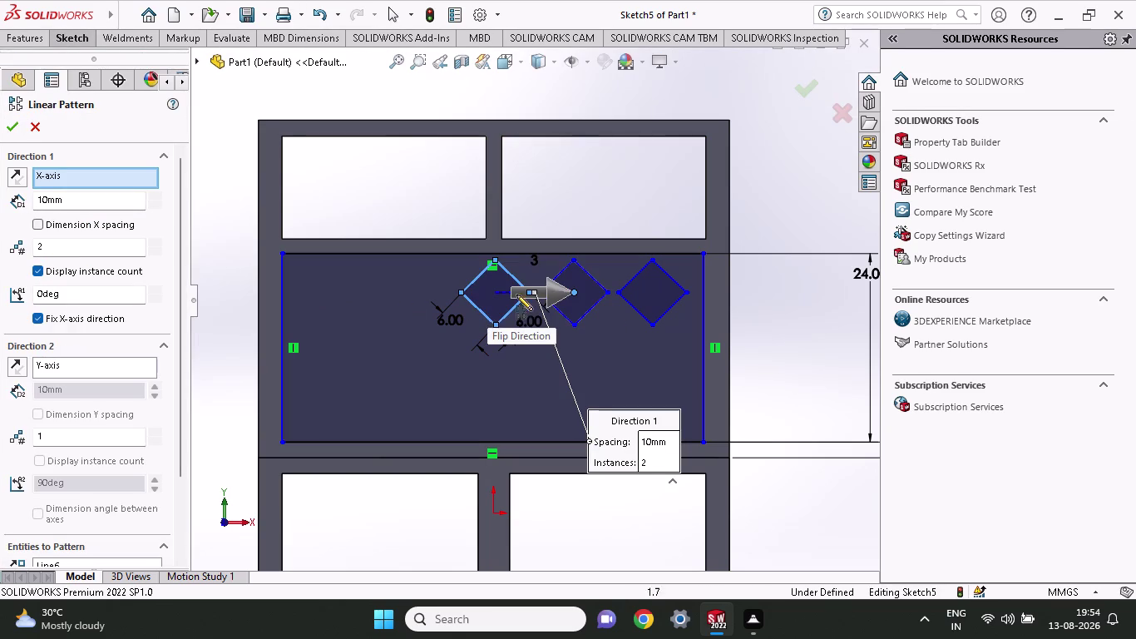
click(560, 292)
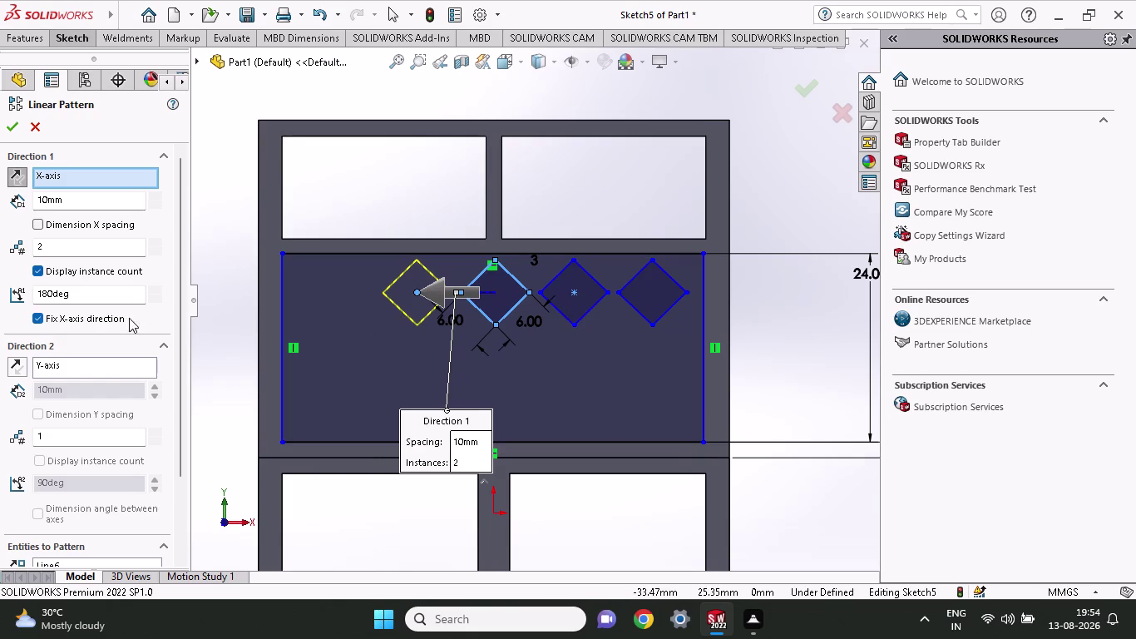
drag(55, 249, 0, 246)
key(3)
click(337, 316)
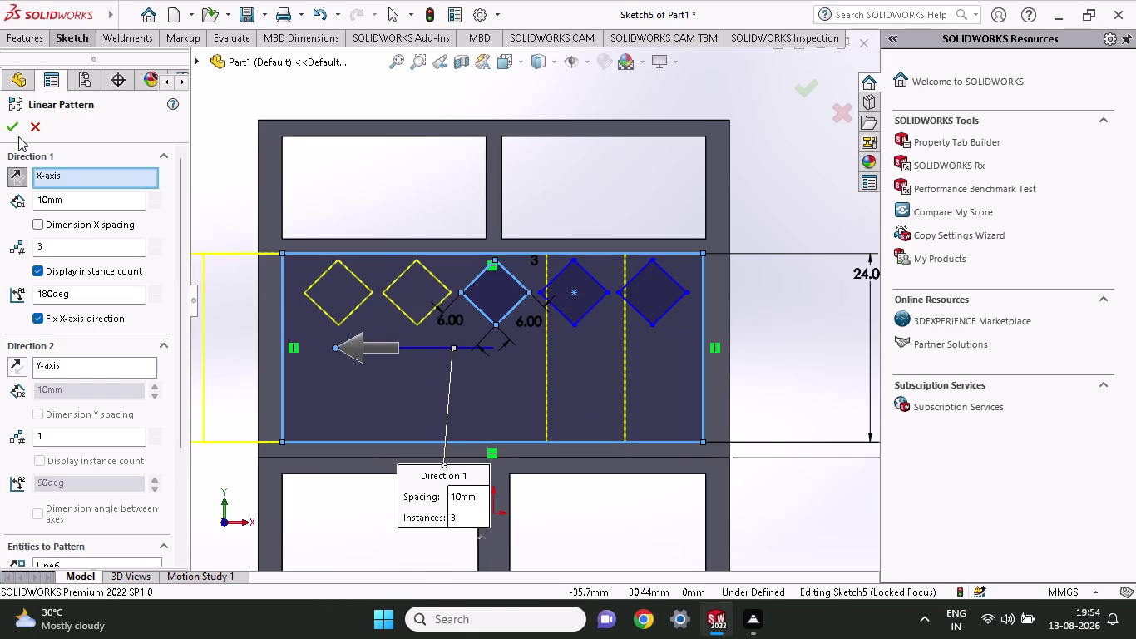
drag(49, 243, 20, 251)
drag(65, 201, 0, 201)
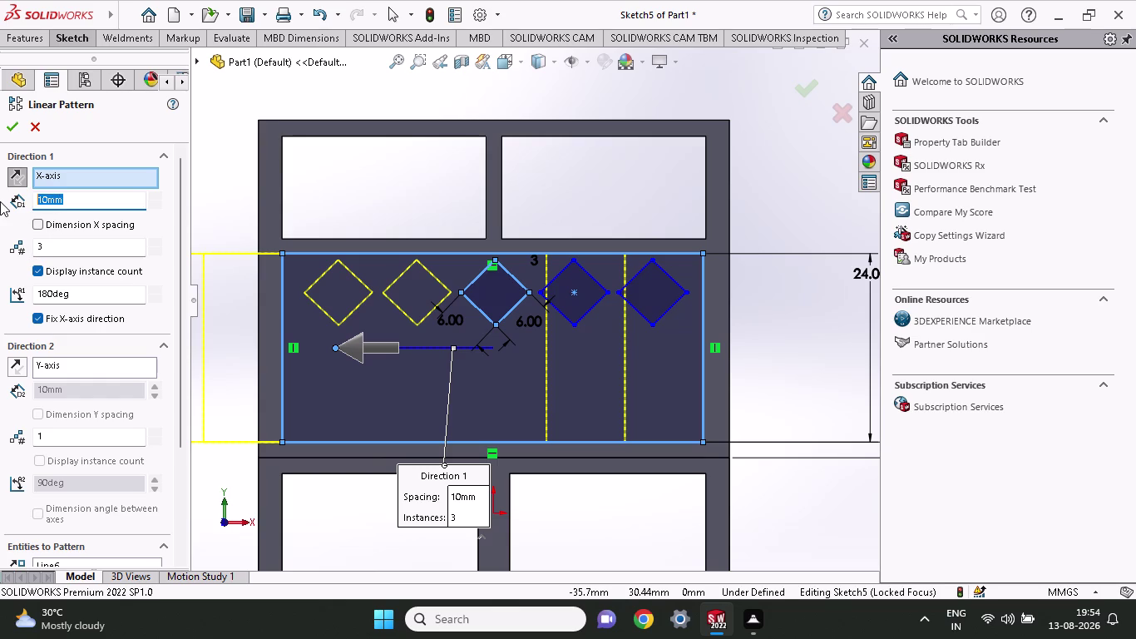
key(1)
key(BackSpace)
key(9)
click(13, 125)
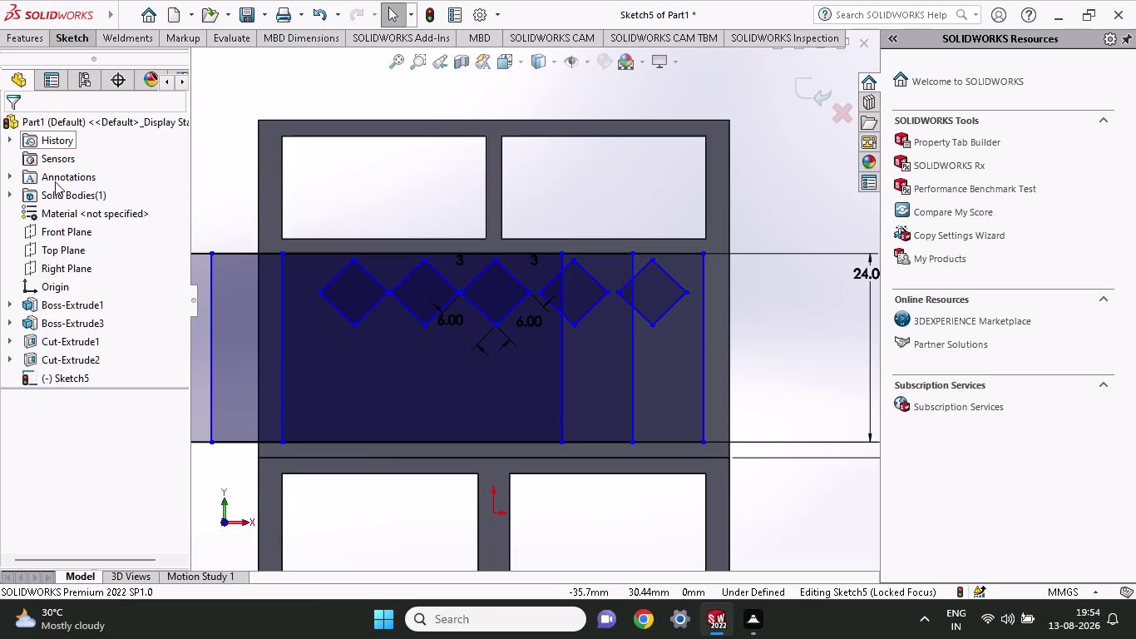
key(ctrl+z)
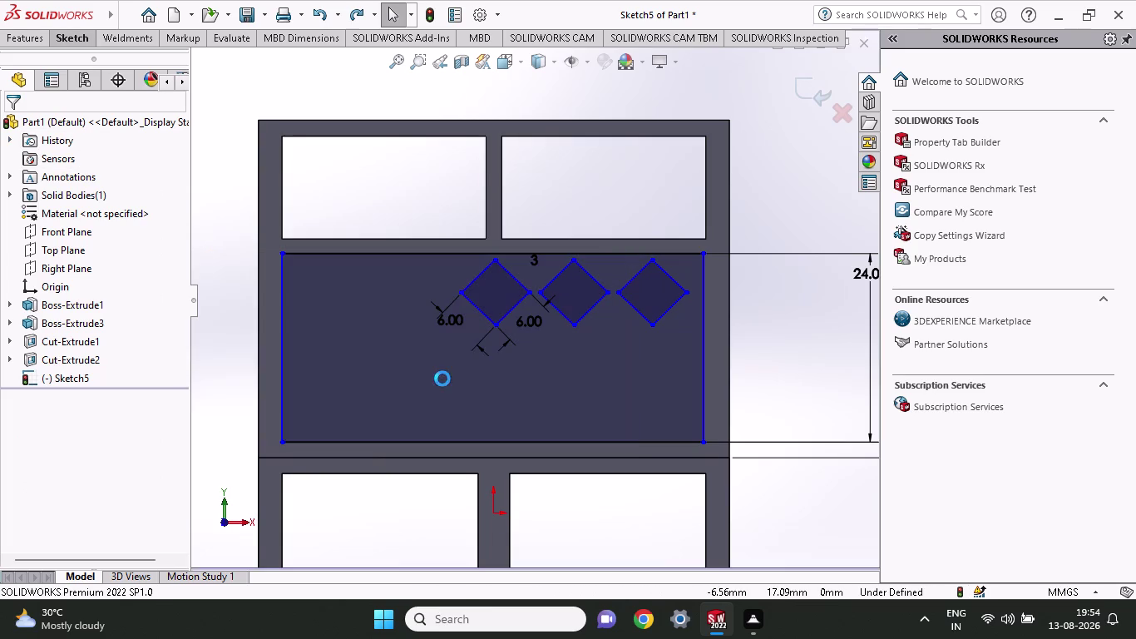
Start a linear sketch pattern and select the first diamond's edges.
click(82, 44)
click(415, 82)
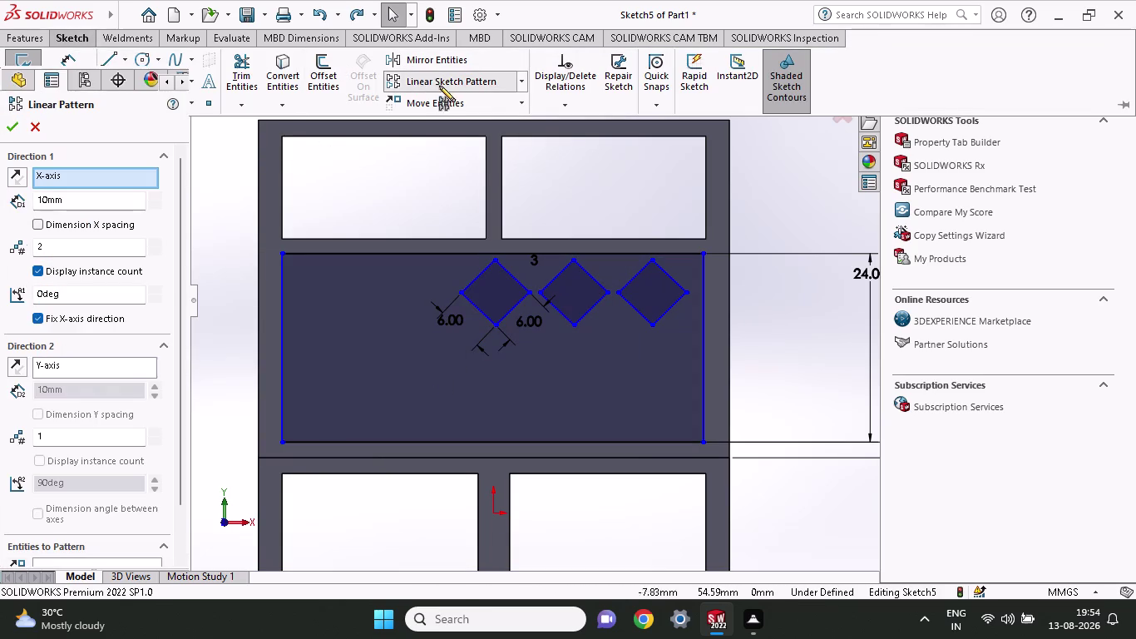
scroll(down, 3)
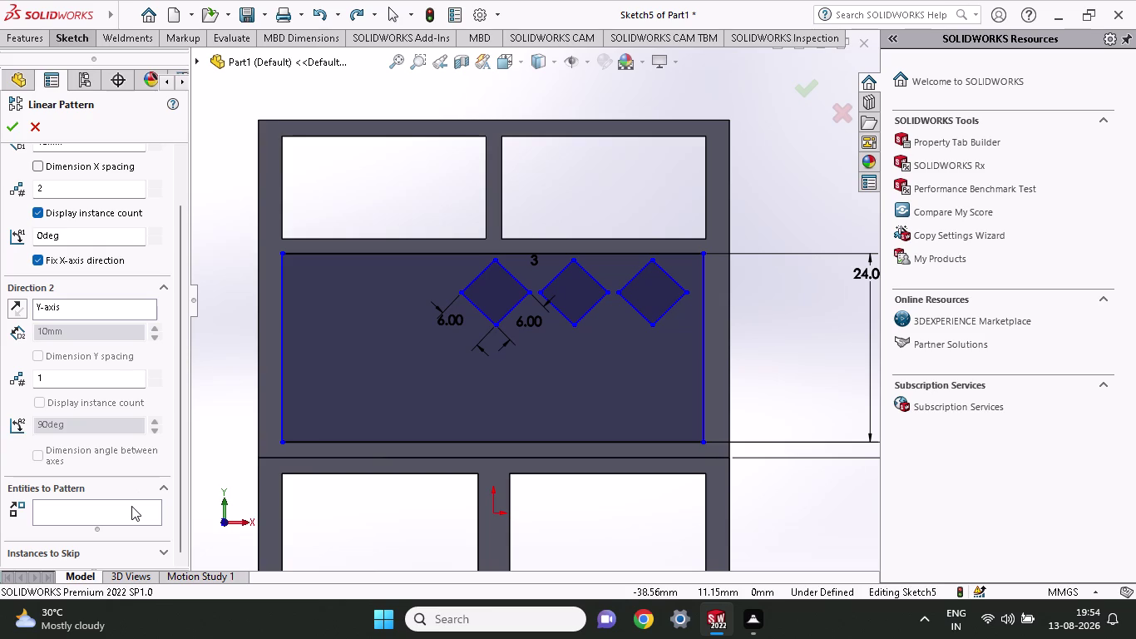
scroll(up, 3)
scroll(down, 3)
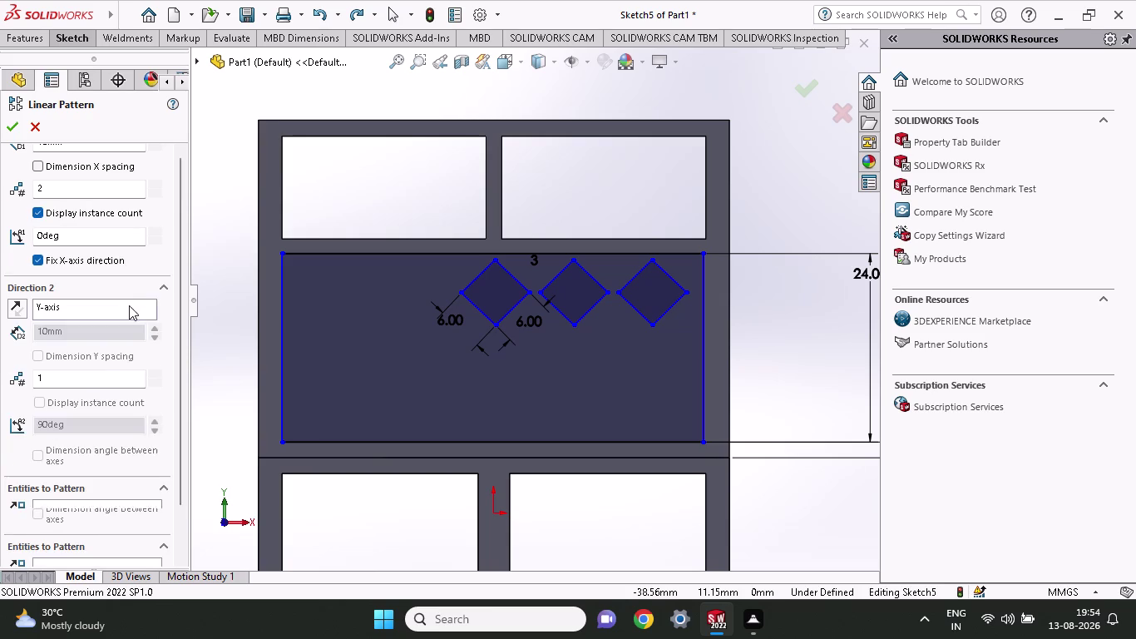
scroll(down, 3)
click(128, 509)
click(491, 306)
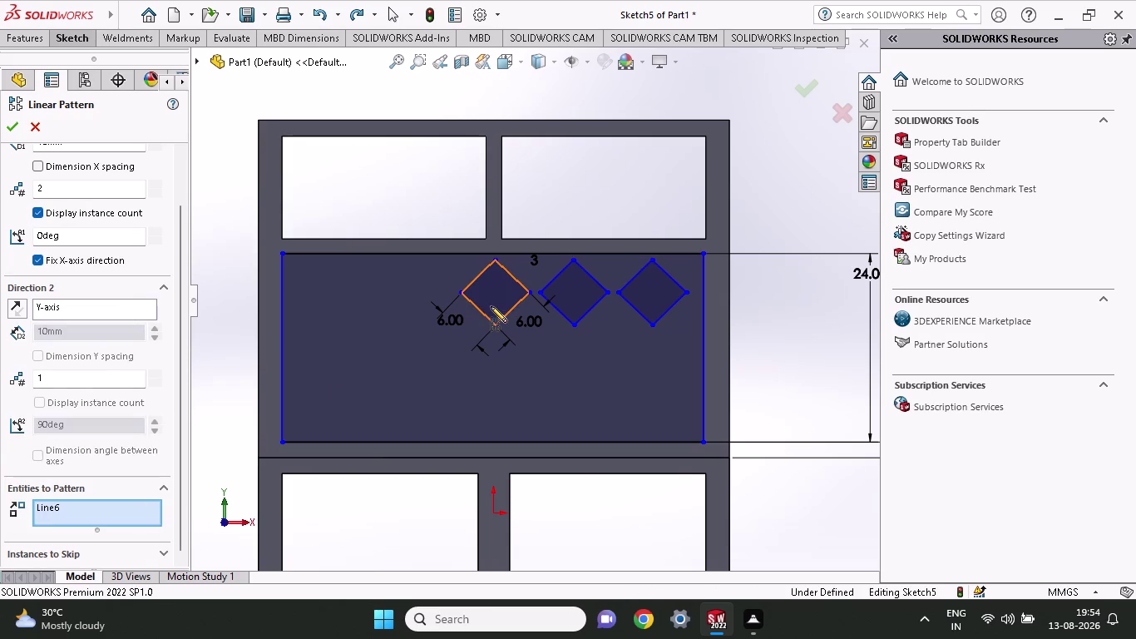
click(525, 291)
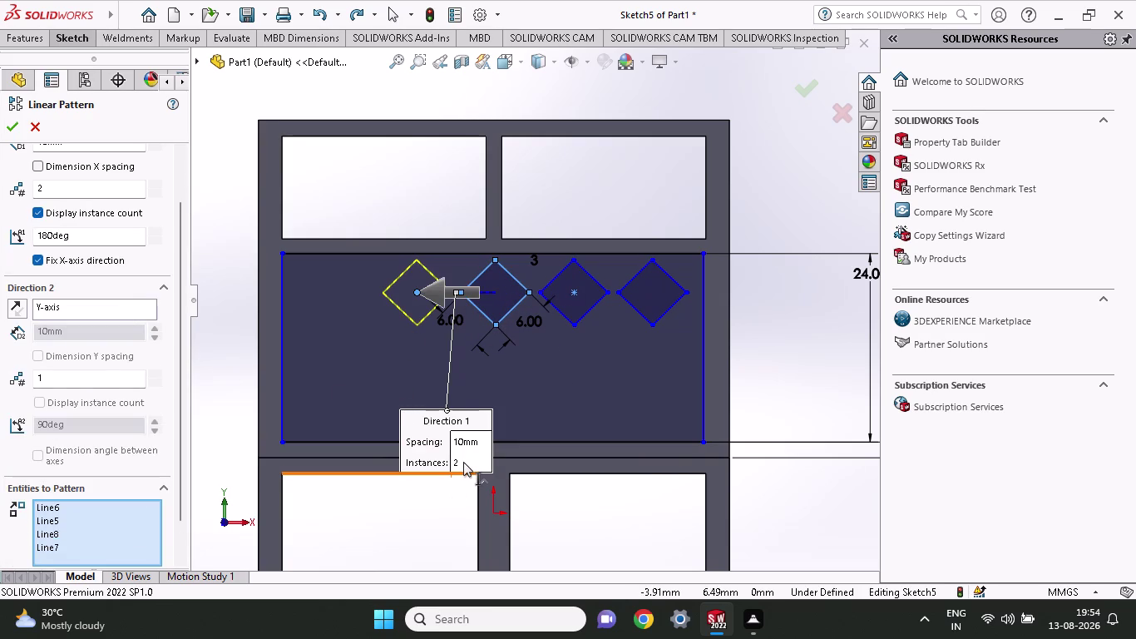
Set the pattern to 3 instances in the 180° direction and accept it.
drag(464, 460, 443, 459)
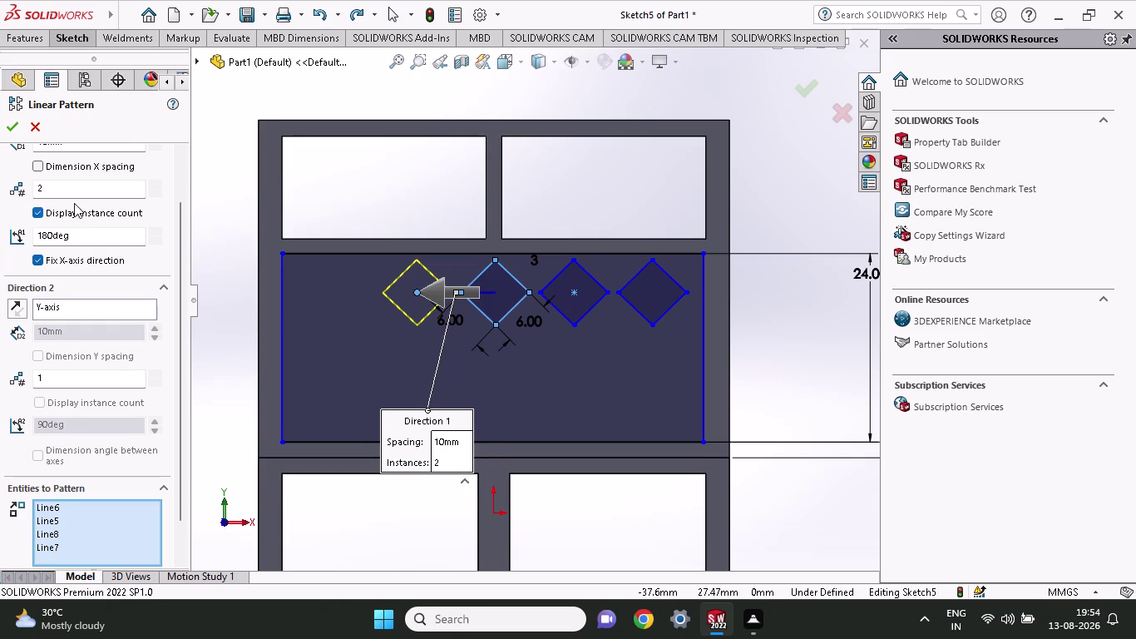
drag(70, 191, 0, 191)
key(3)
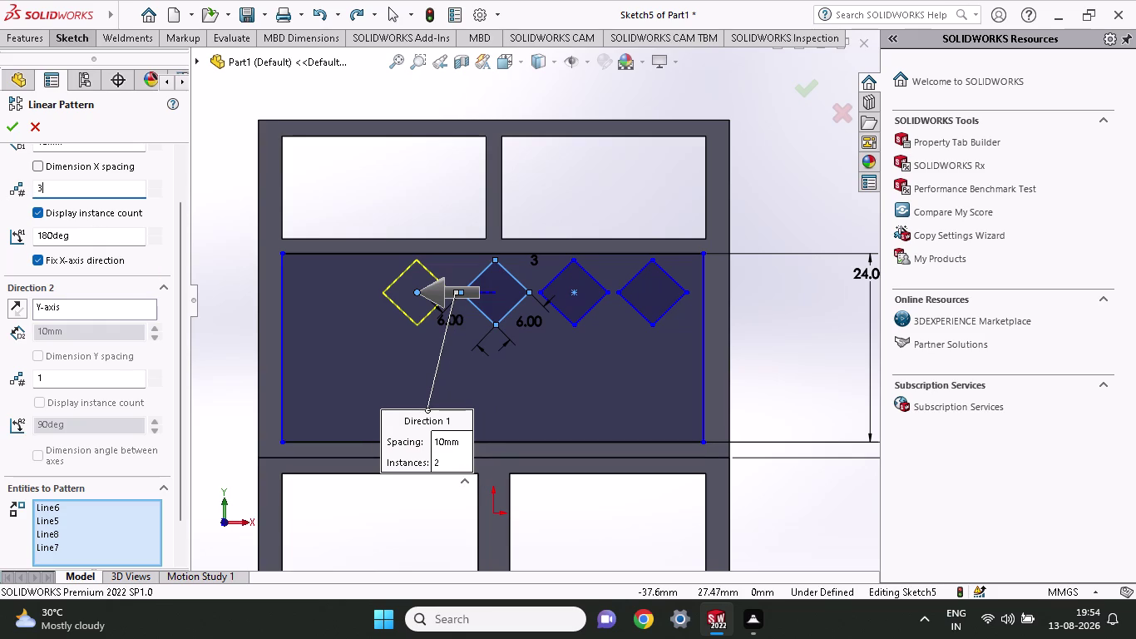
click(320, 356)
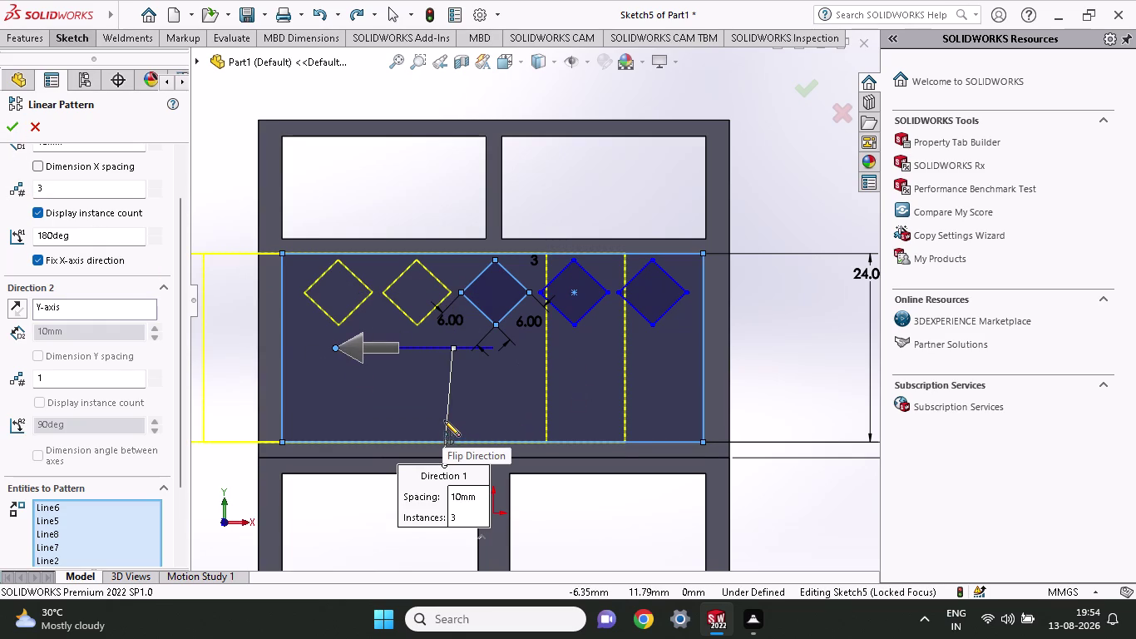
scroll(up, 3)
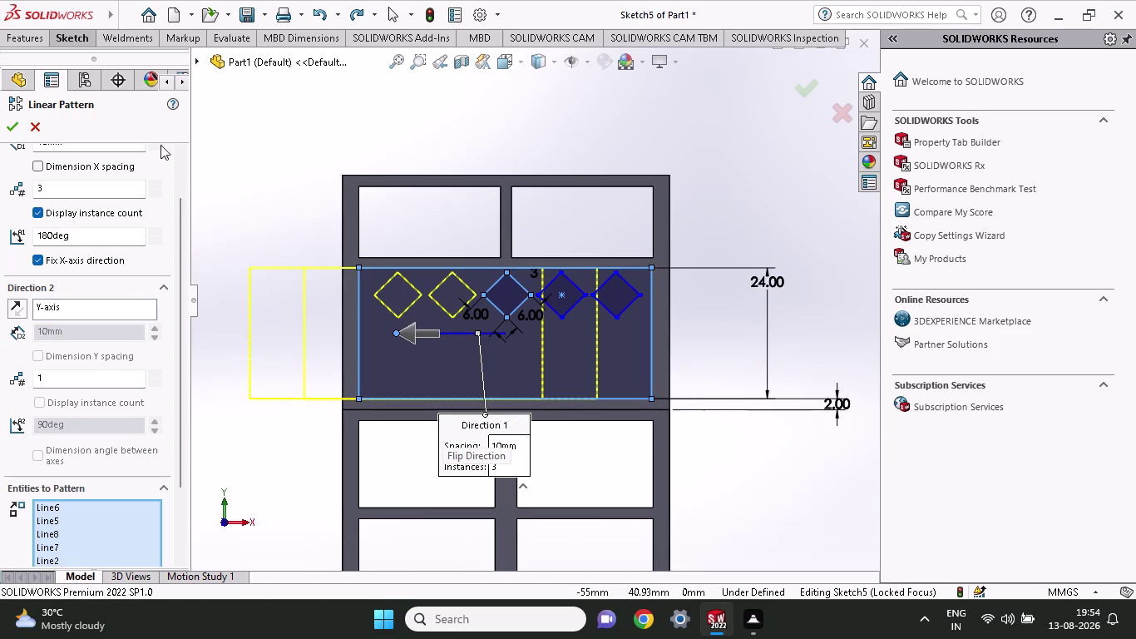
click(4, 125)
click(282, 396)
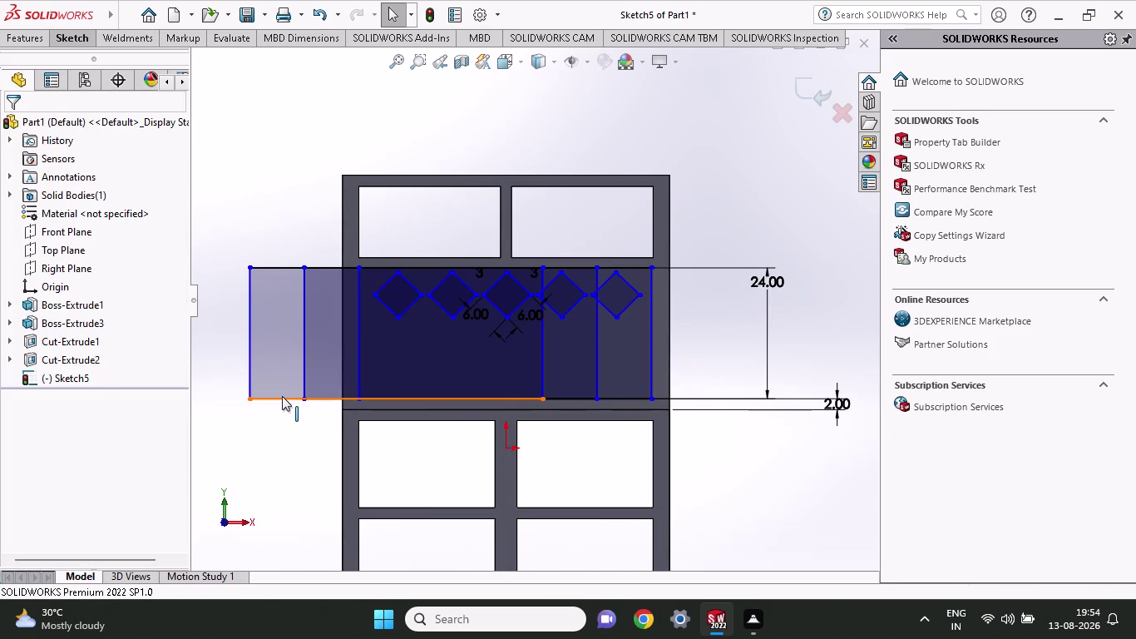
key(Escape)
key(Escape)
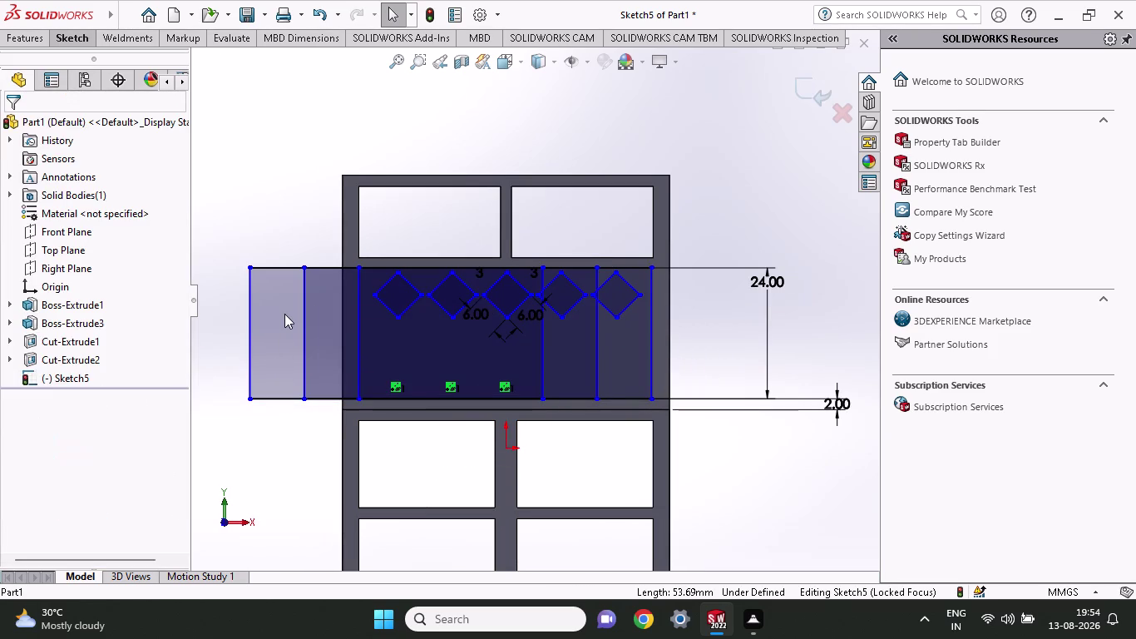
Delete the two unwanted copied panel outlines.
click(285, 313)
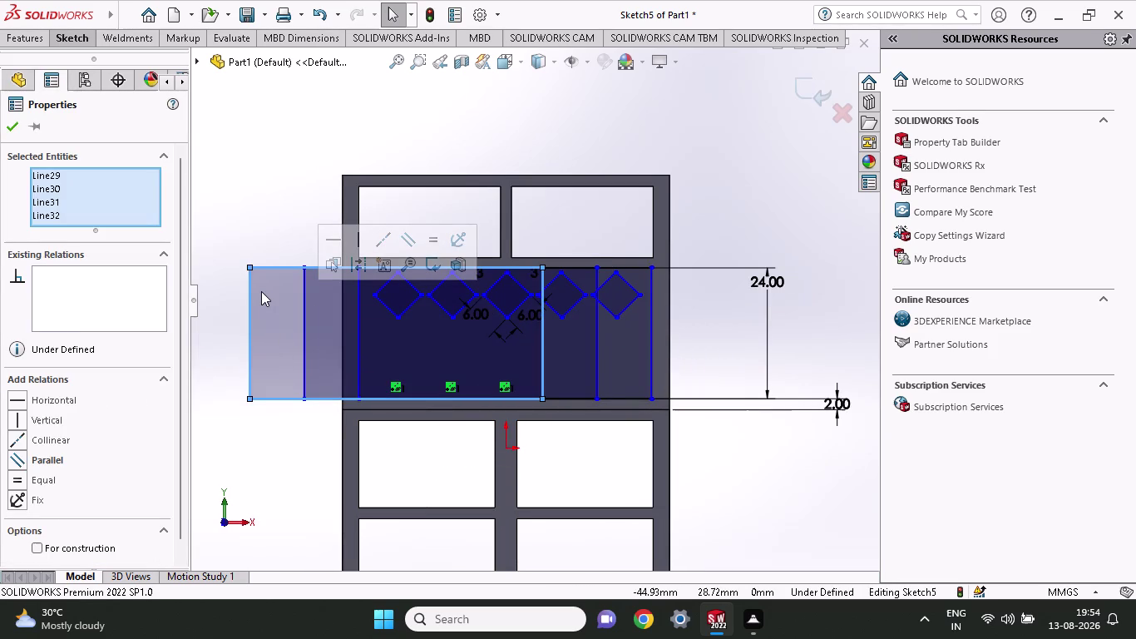
key(Delete)
click(322, 340)
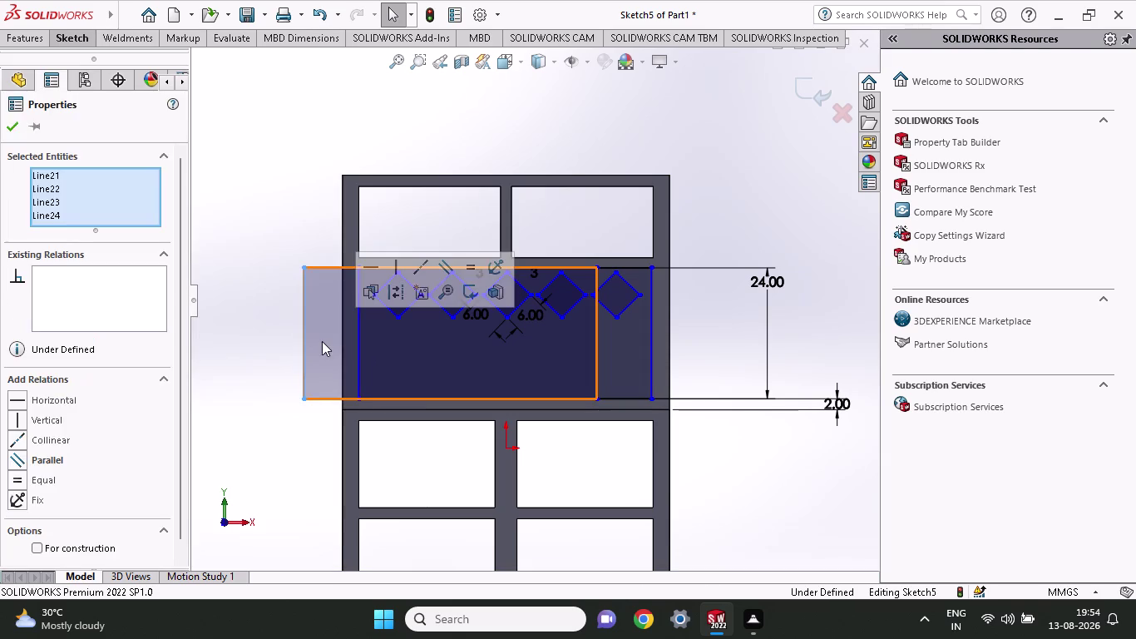
key(Delete)
scroll(down, 3)
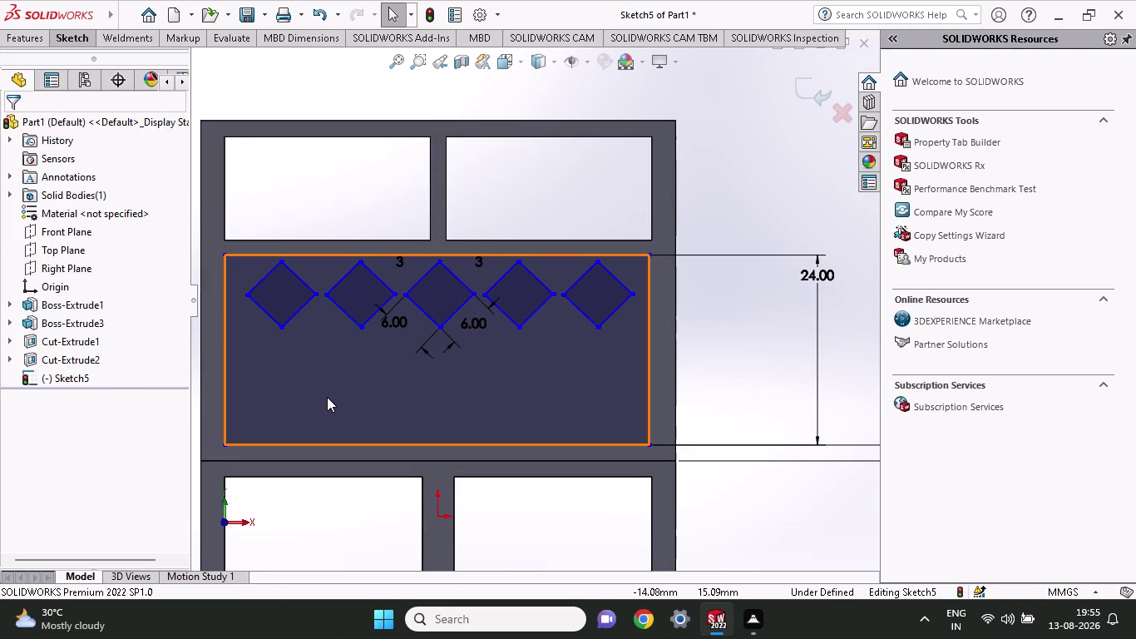
scroll(down, 3)
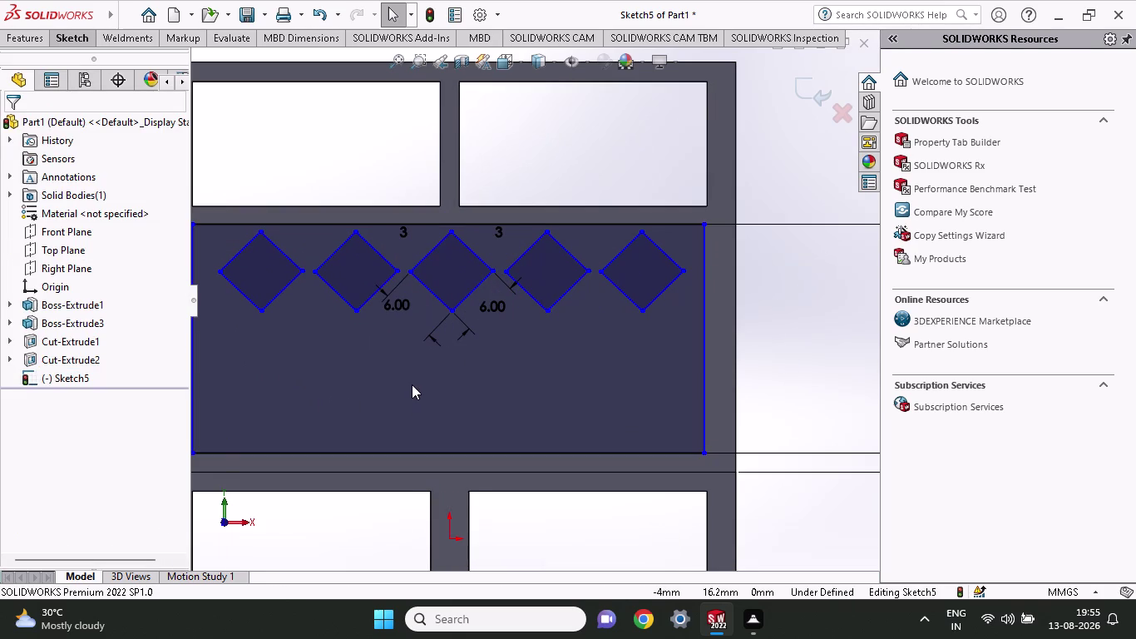
scroll(up, 3)
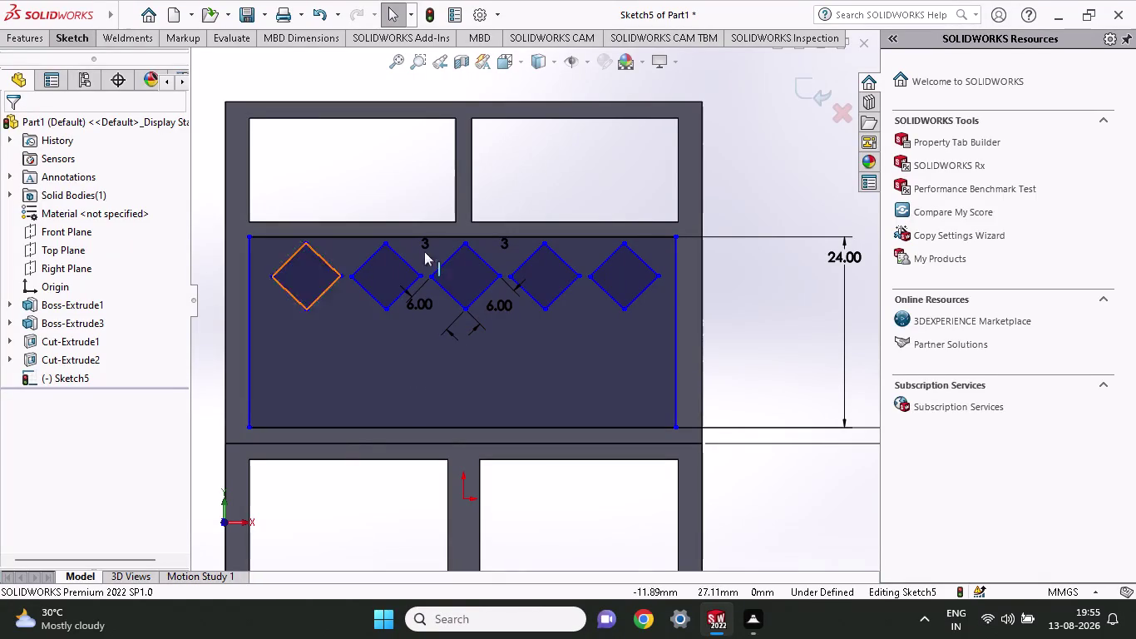
click(79, 34)
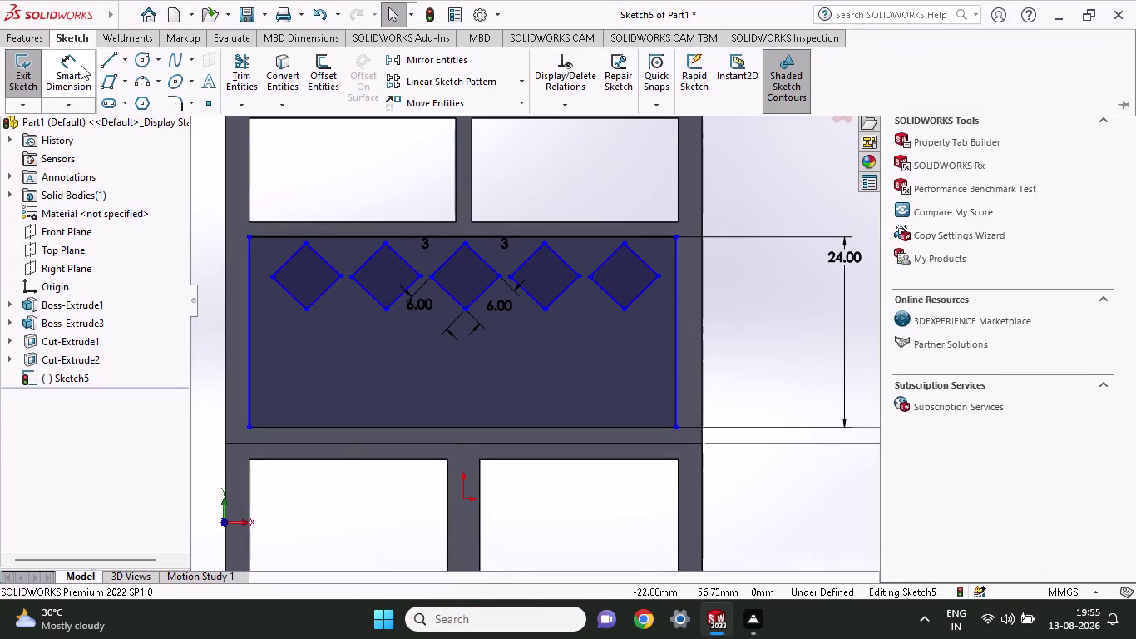
click(122, 65)
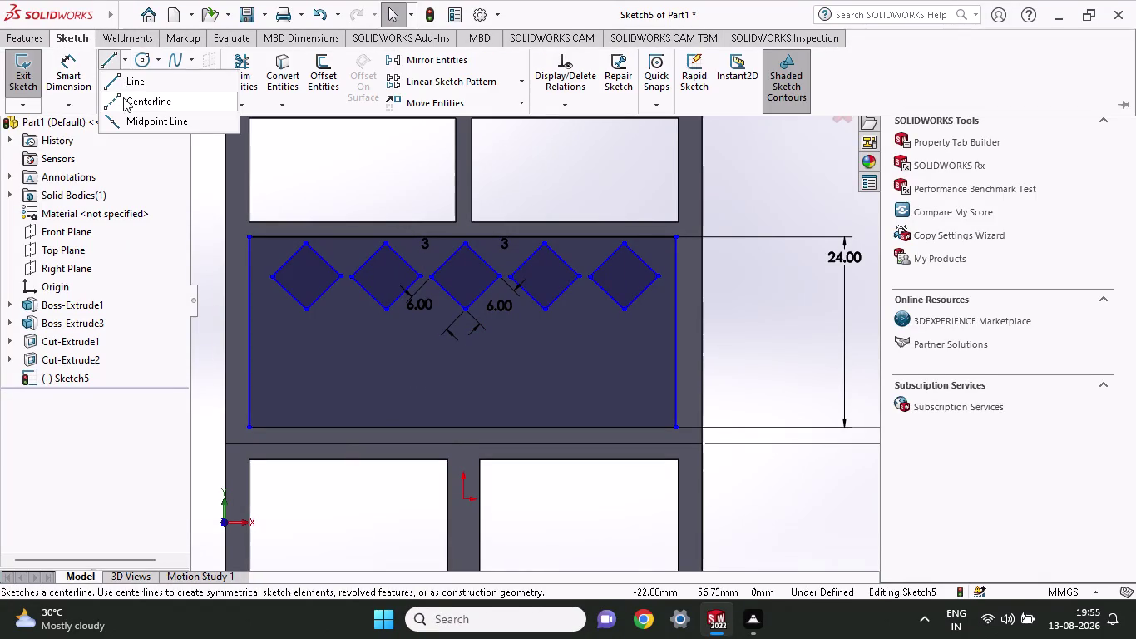
click(123, 97)
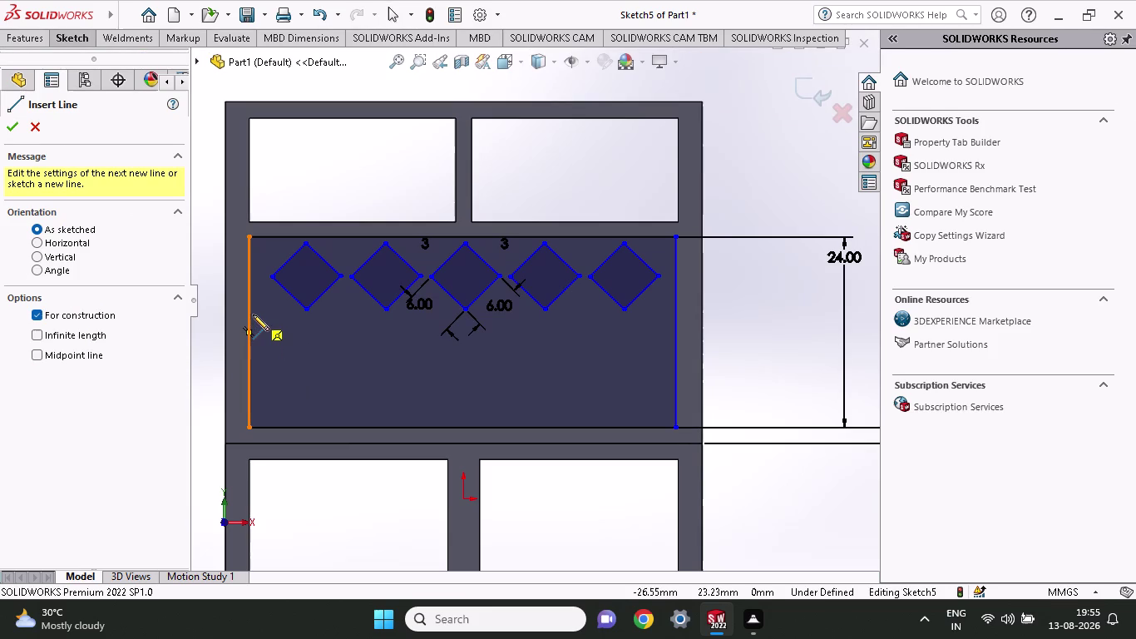
click(249, 332)
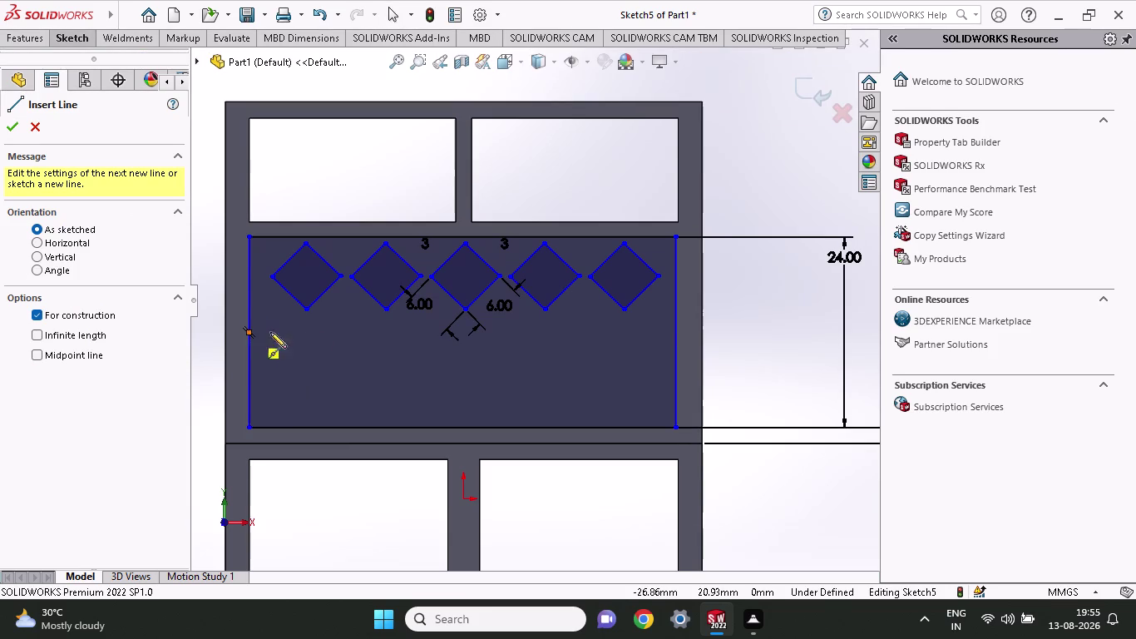
click(674, 330)
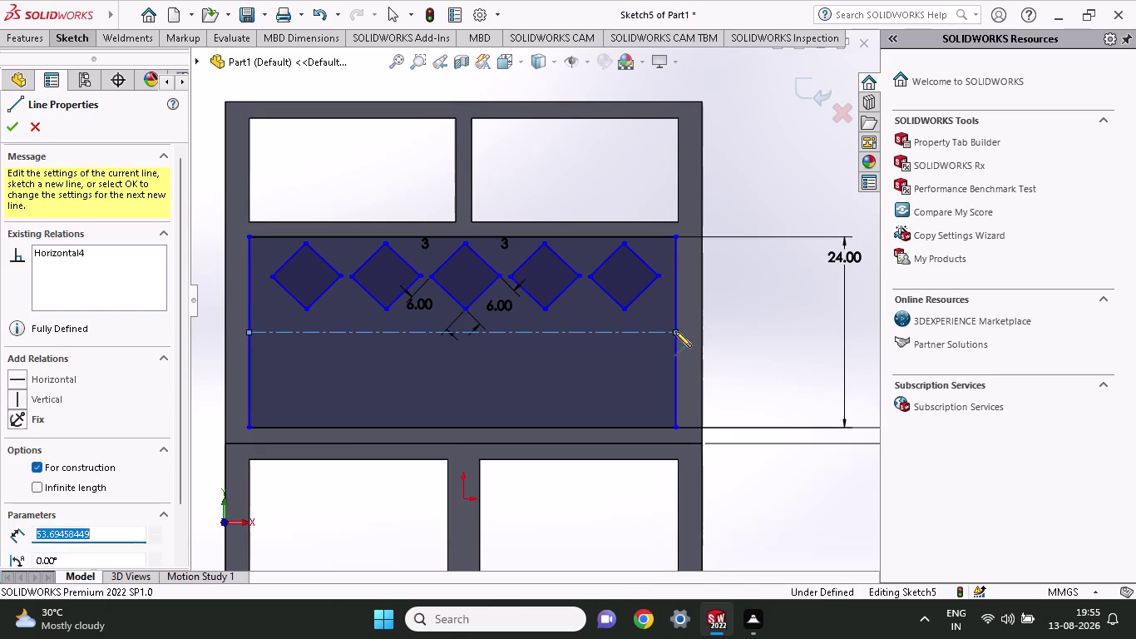
key(Escape)
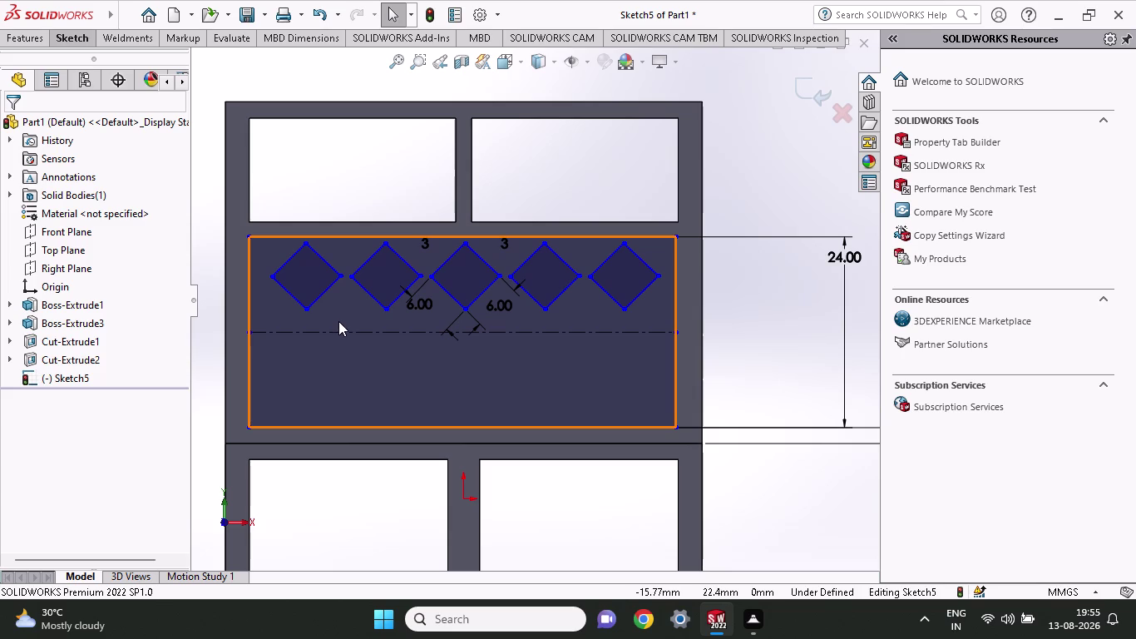
key(ctrl+z)
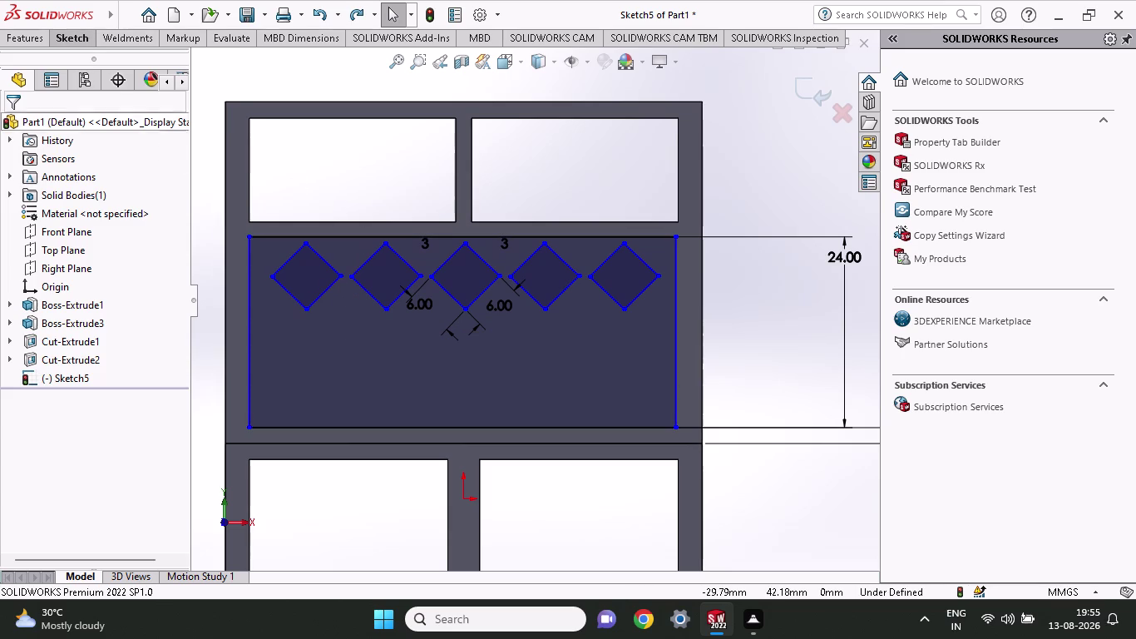
click(84, 40)
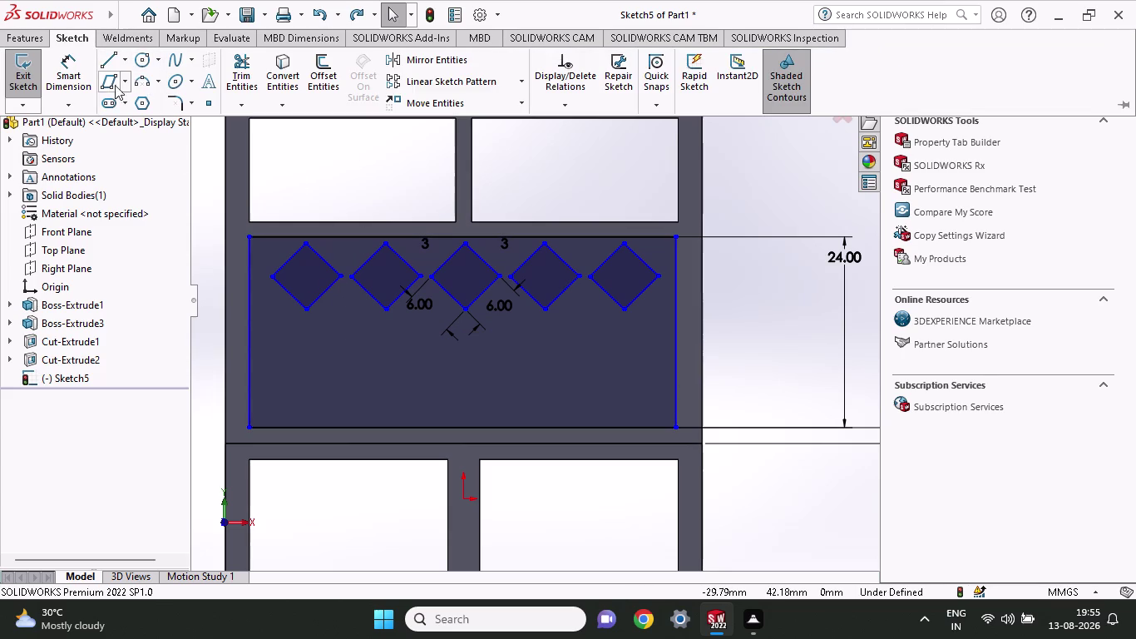
click(112, 83)
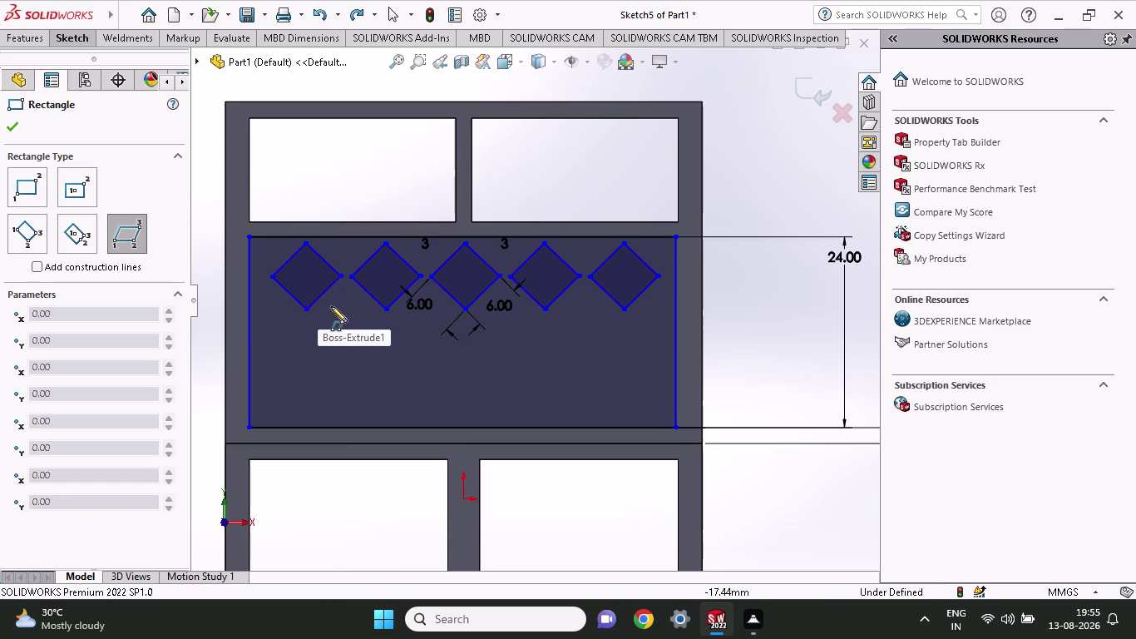
click(344, 296)
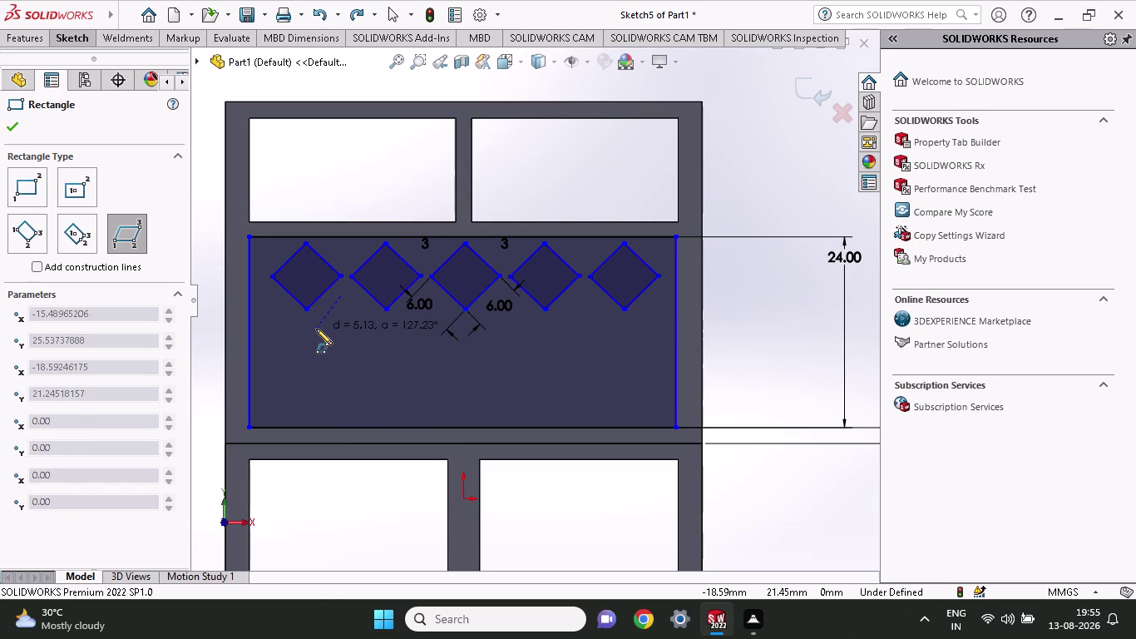
click(316, 328)
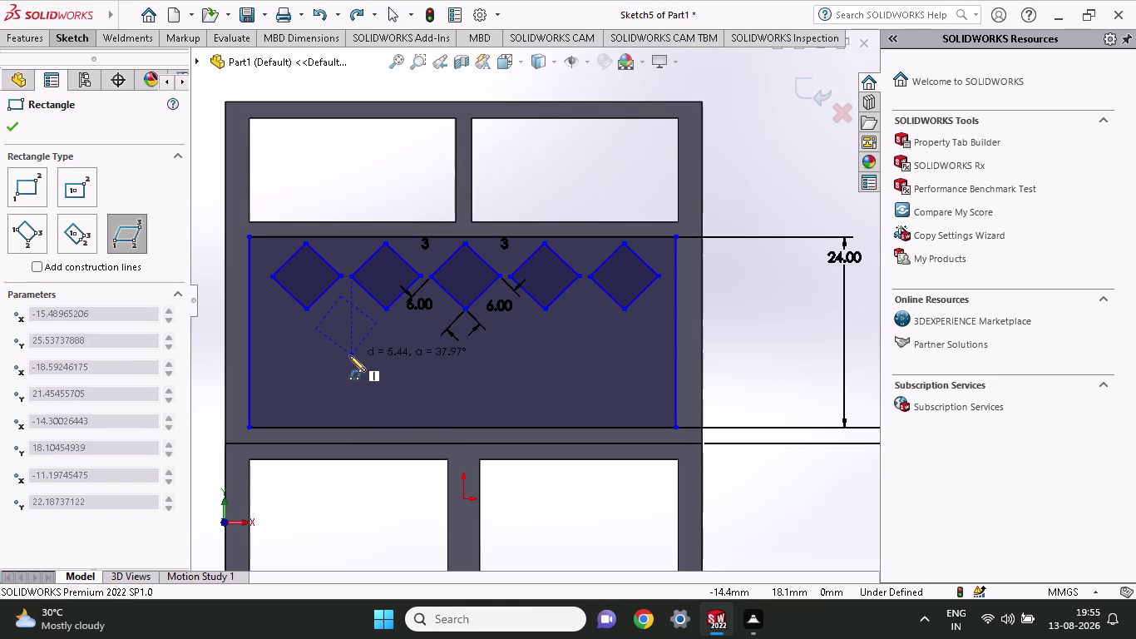
key(Escape)
click(72, 38)
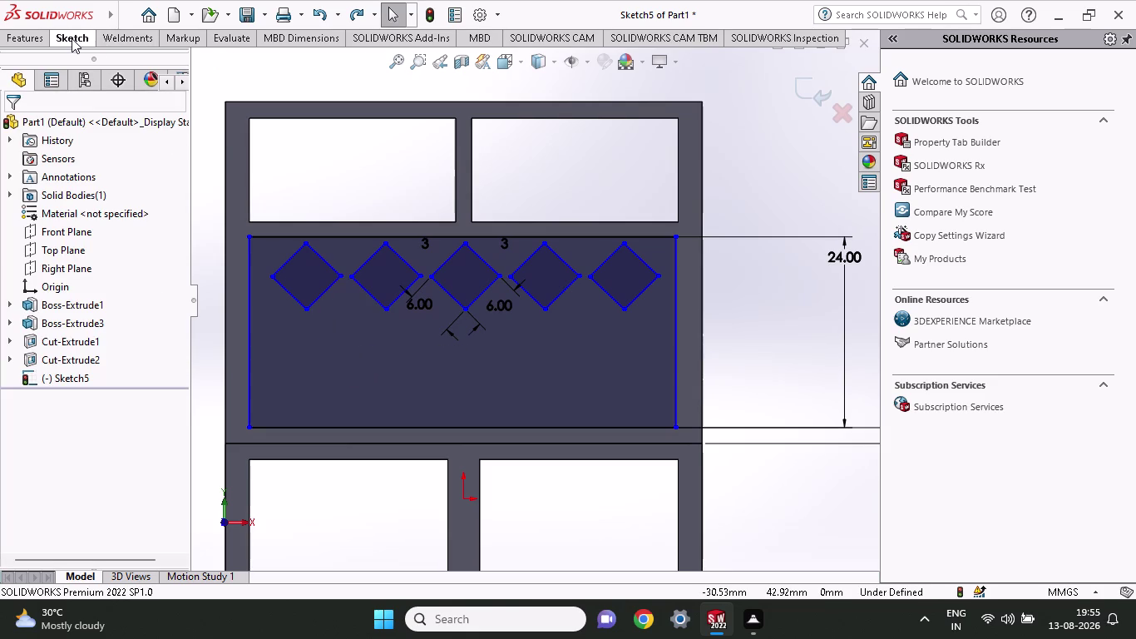
click(107, 75)
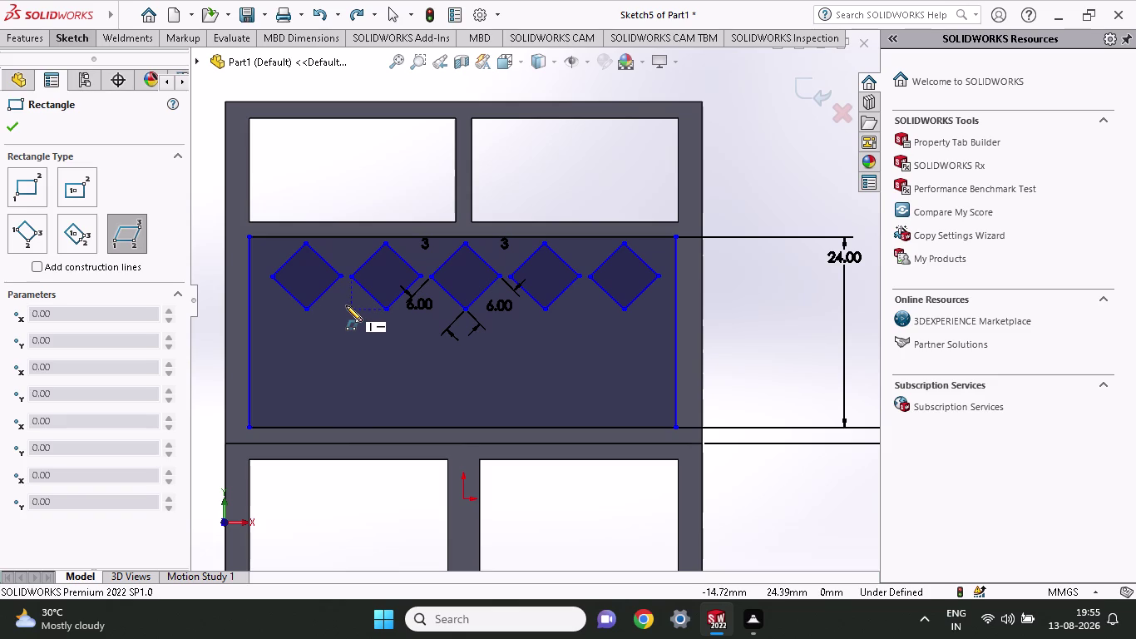
click(346, 305)
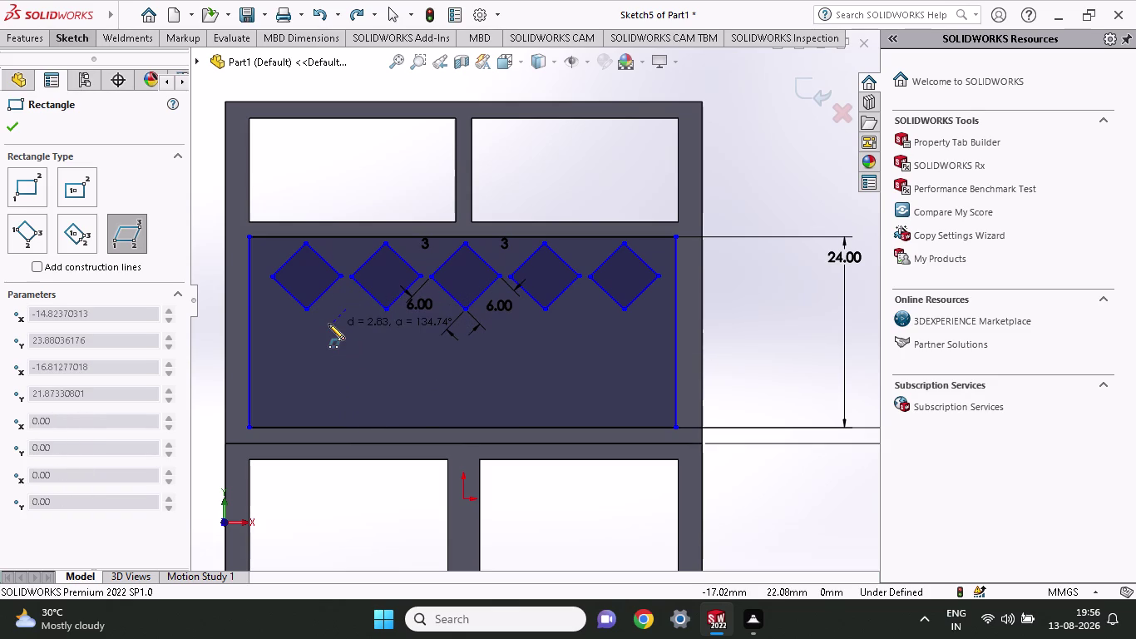
click(324, 325)
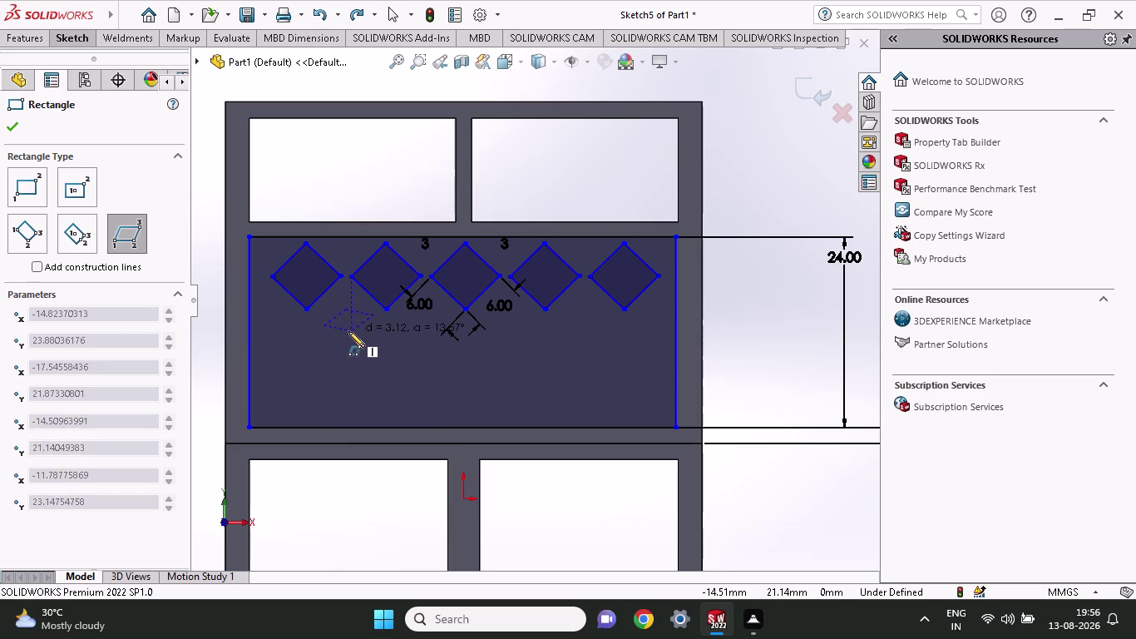
key(Escape)
click(77, 35)
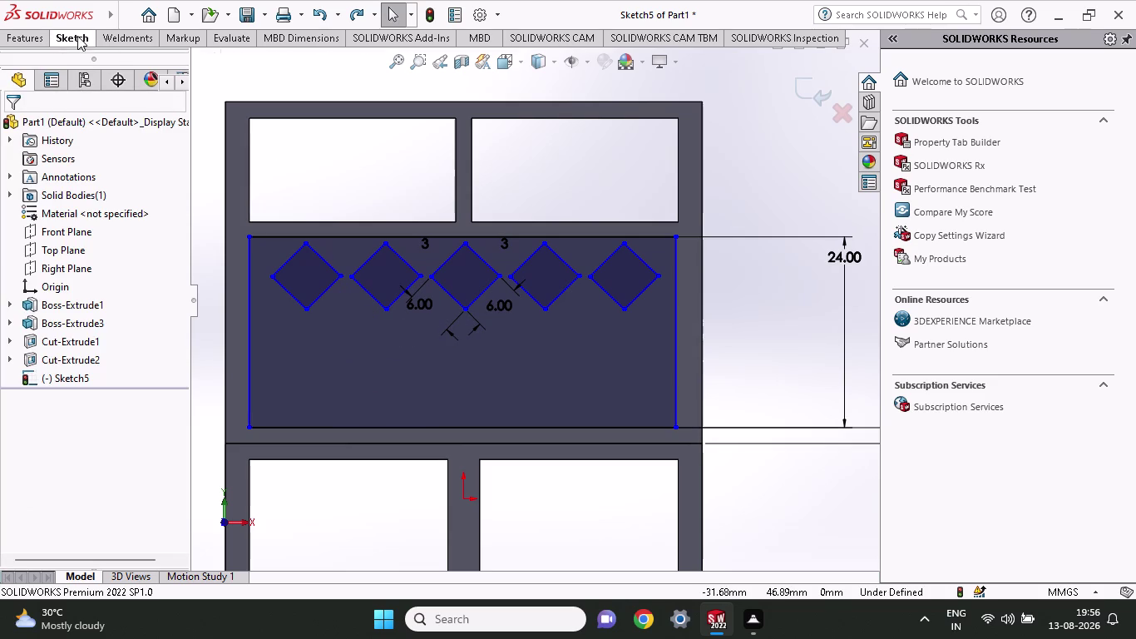
click(102, 83)
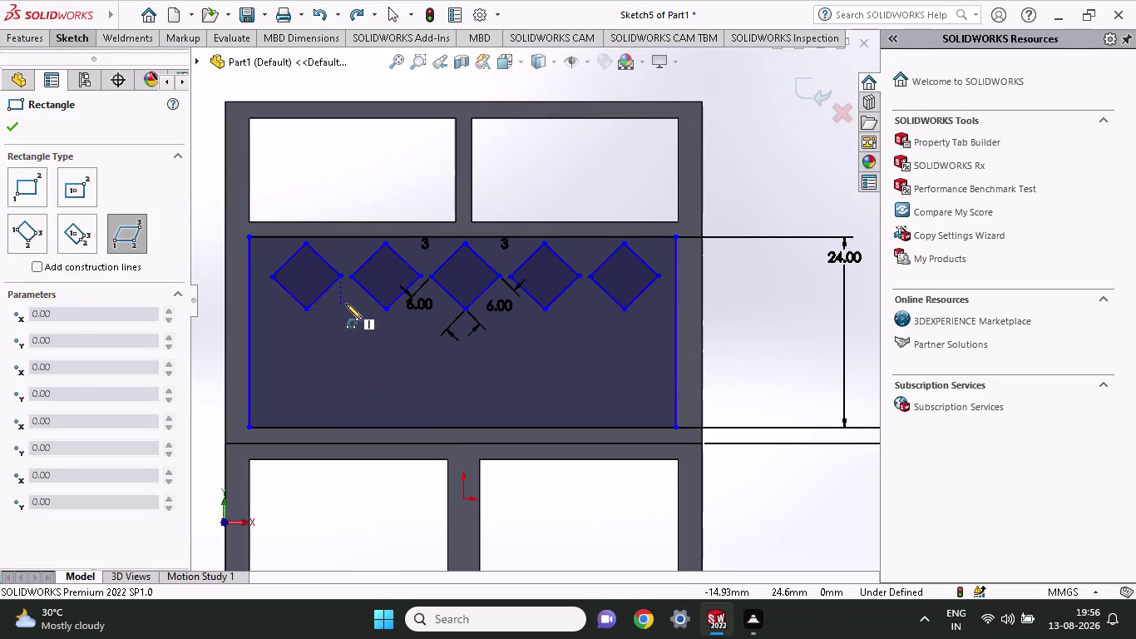
click(346, 304)
click(321, 320)
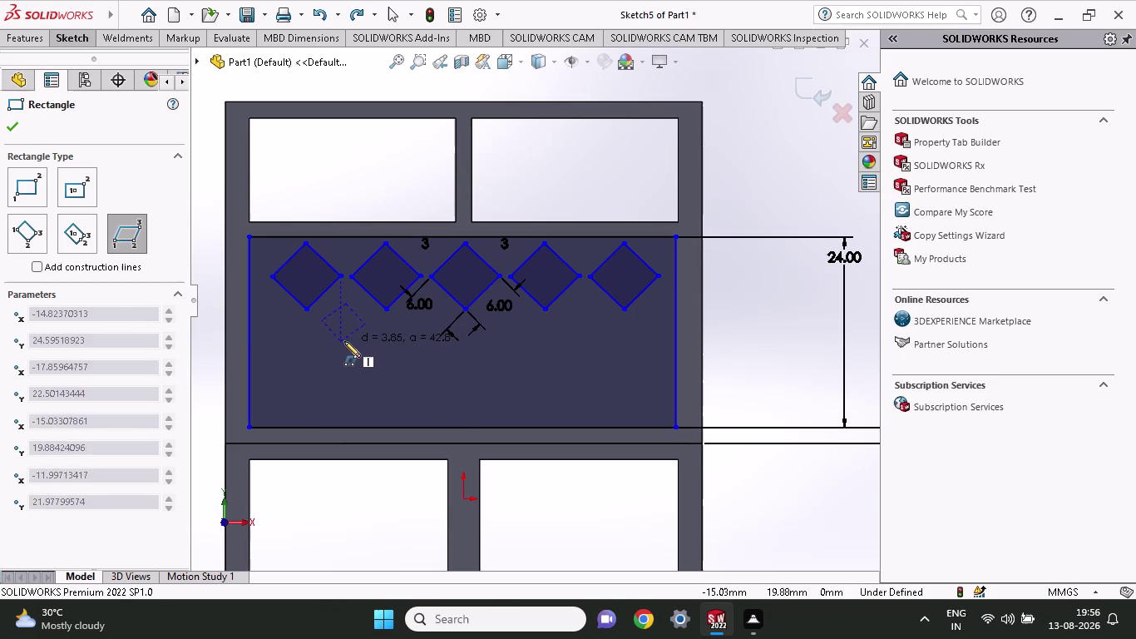
key(Escape)
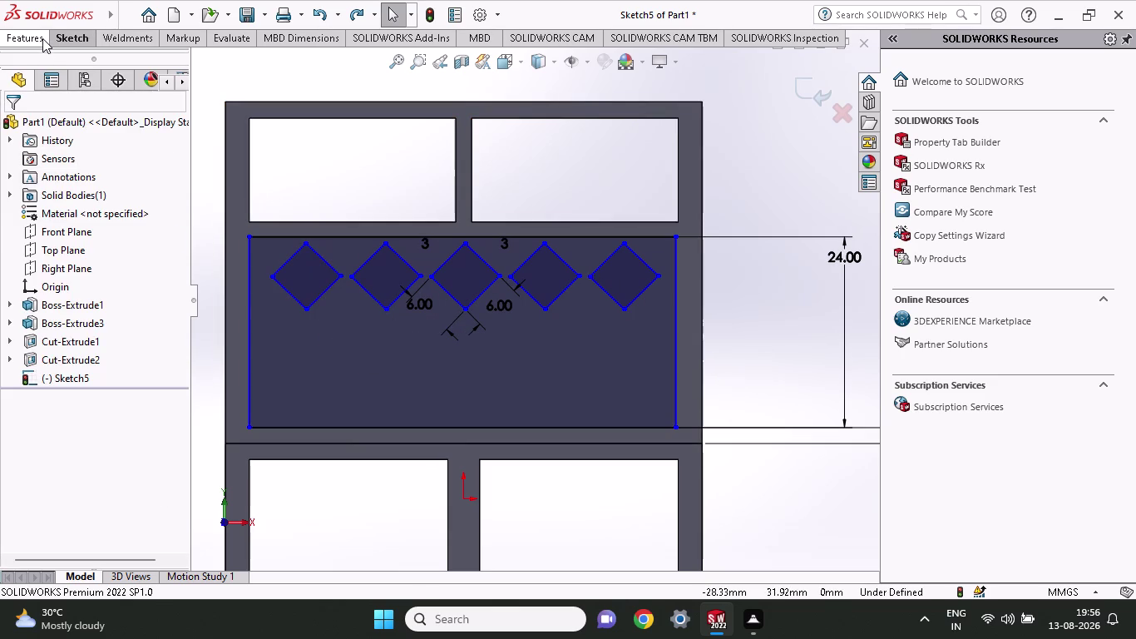
click(76, 38)
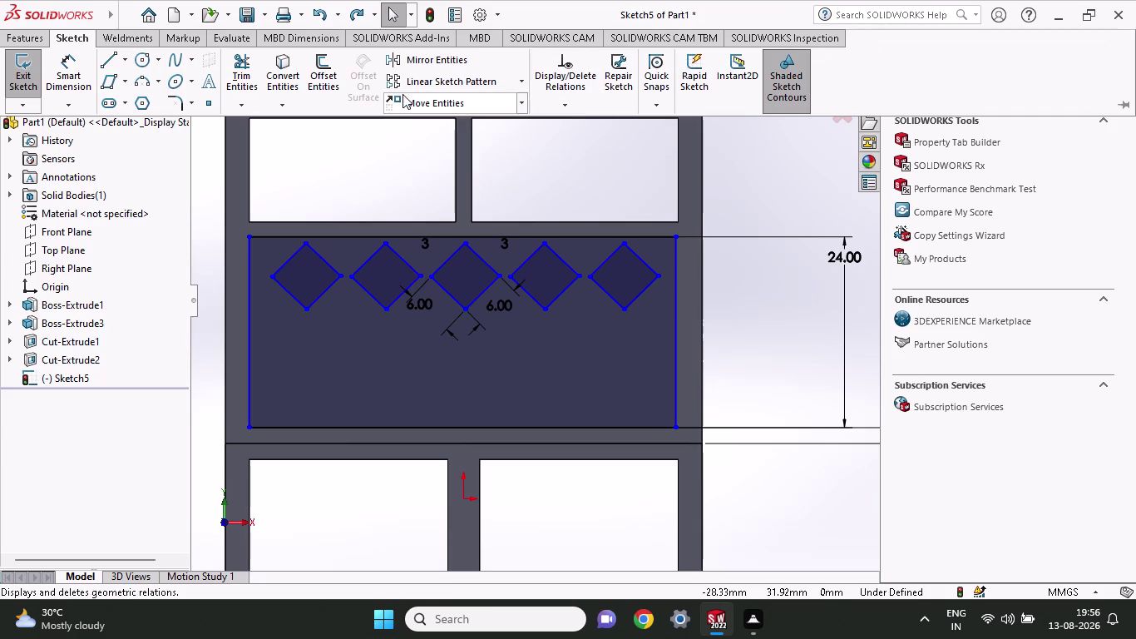
click(406, 63)
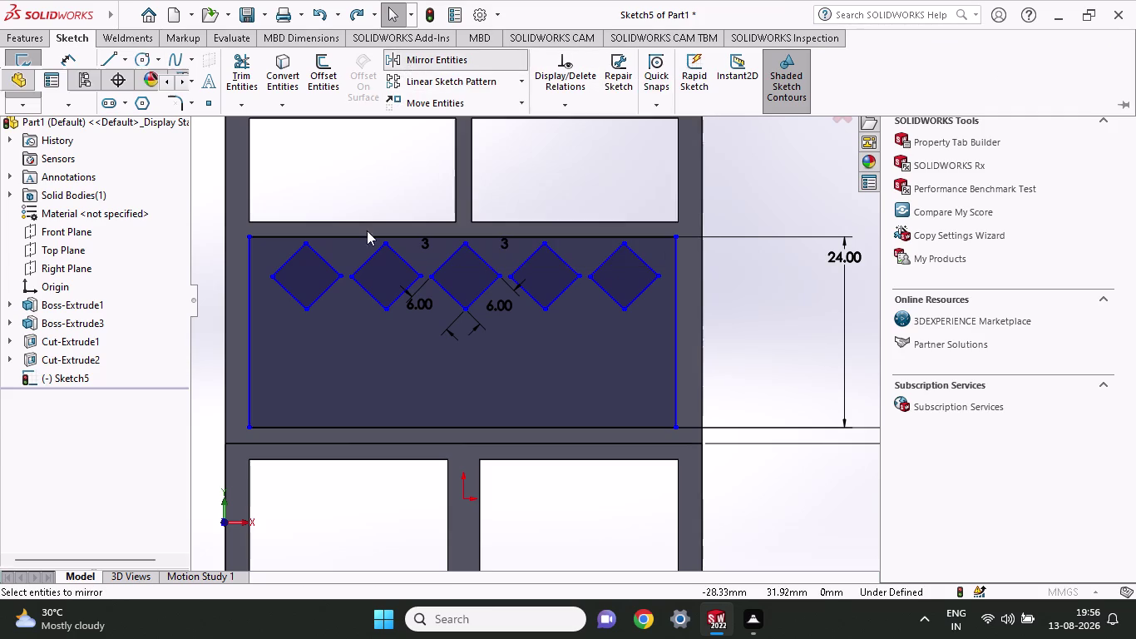
click(302, 280)
click(113, 371)
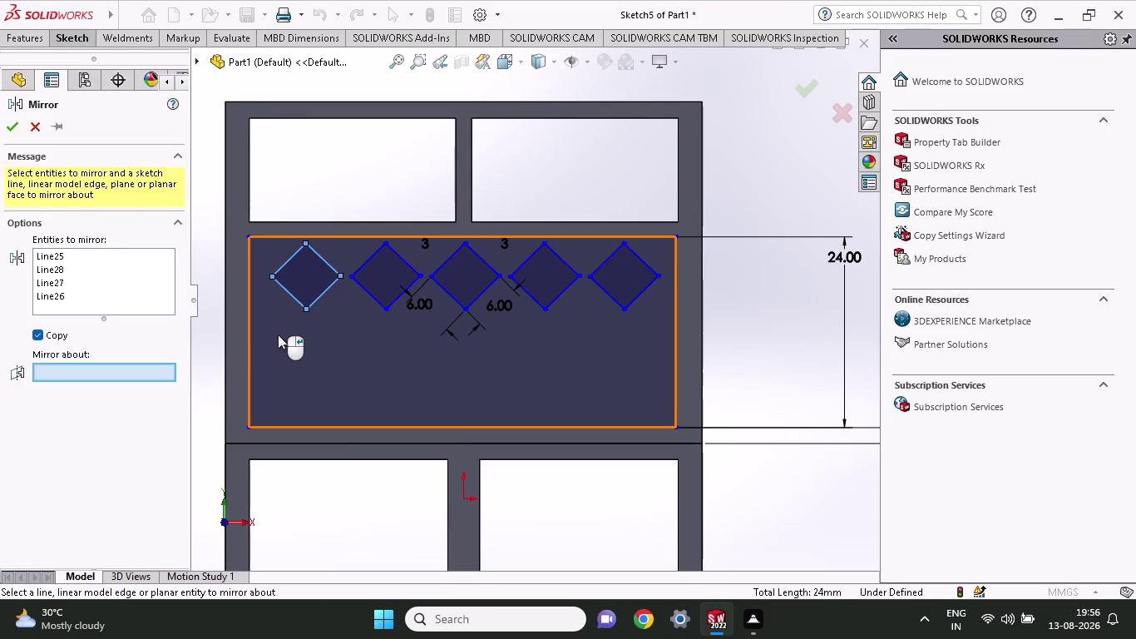
click(304, 308)
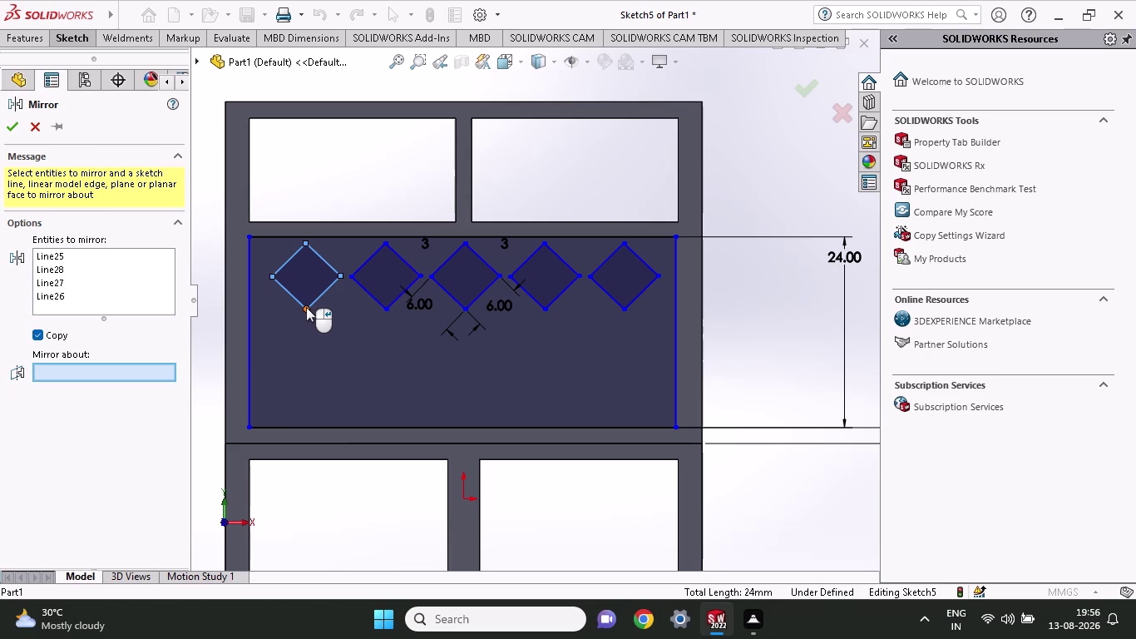
click(306, 307)
click(306, 306)
click(306, 307)
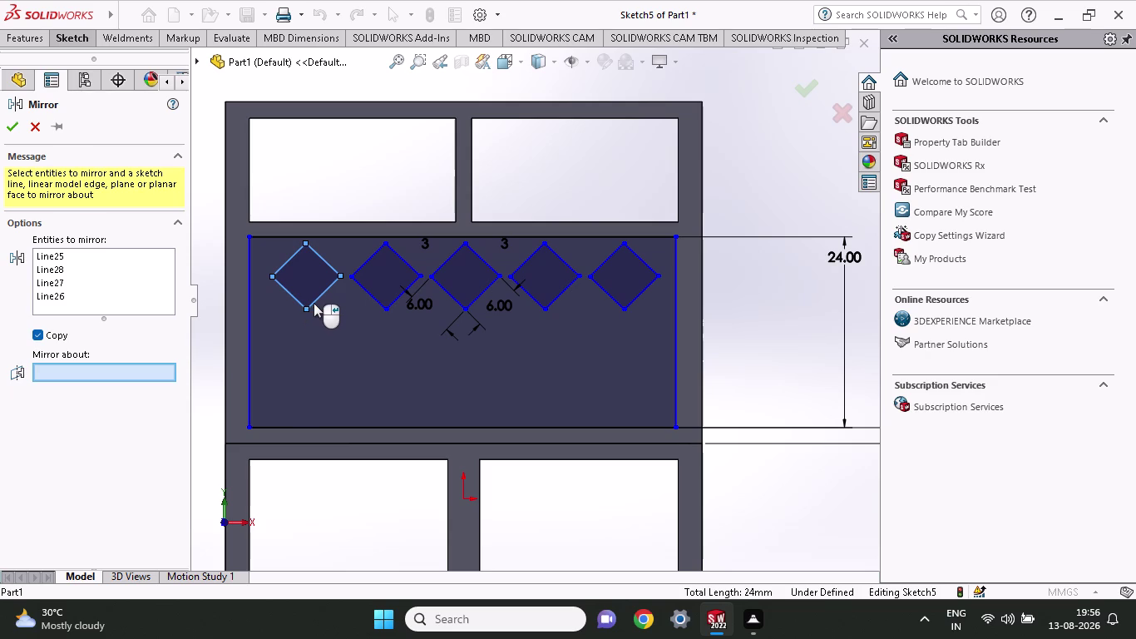
click(314, 303)
key(Escape)
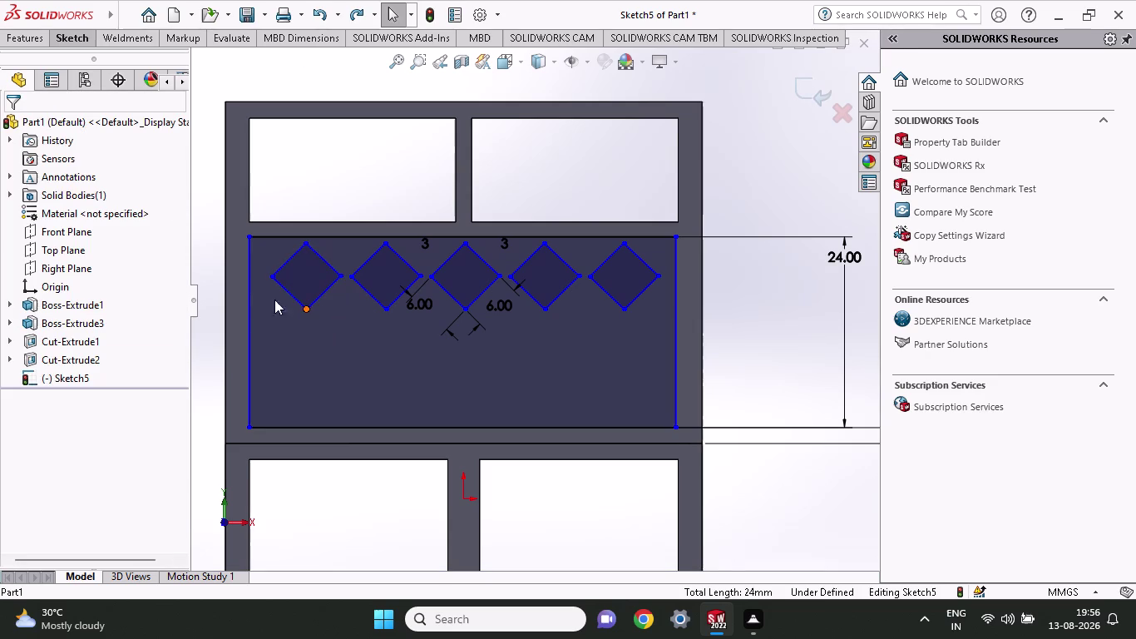
click(32, 43)
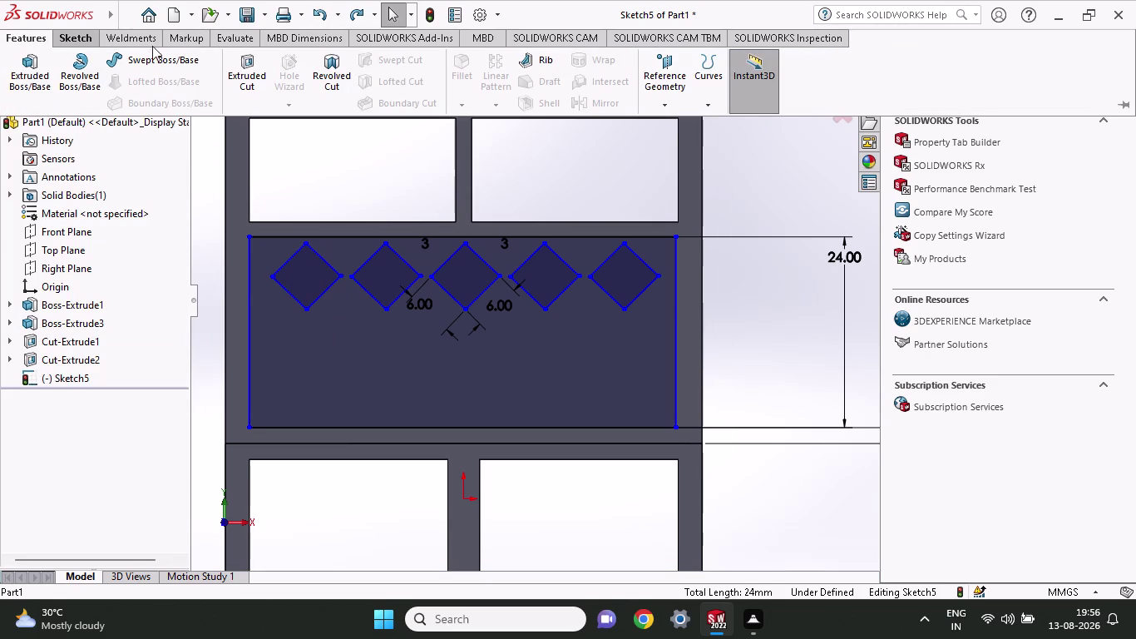
click(76, 39)
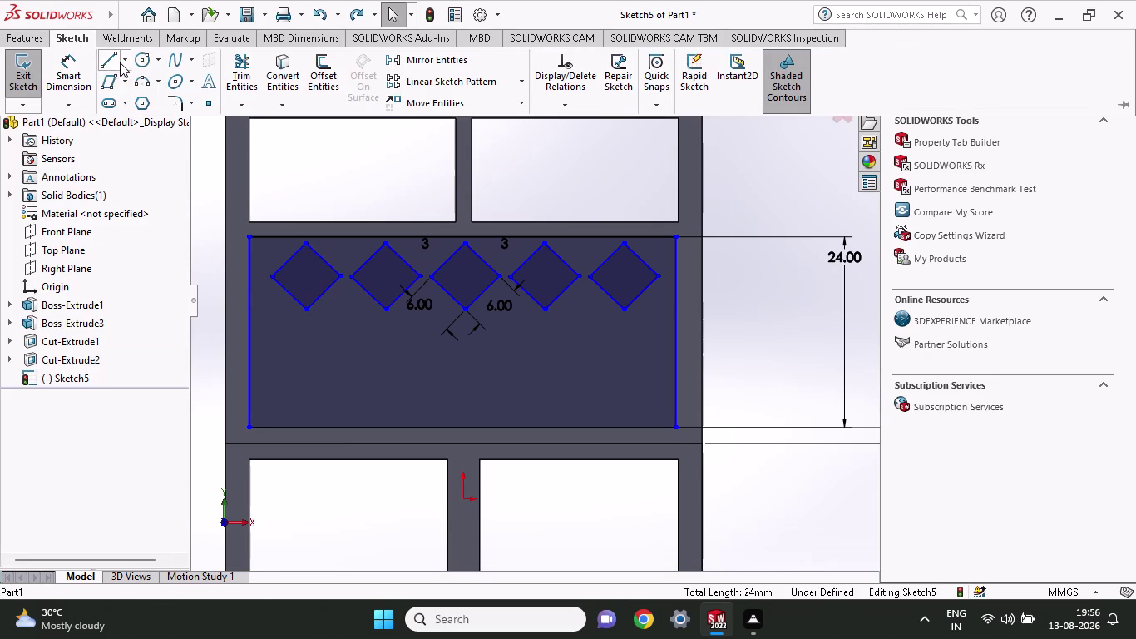
click(120, 63)
click(124, 100)
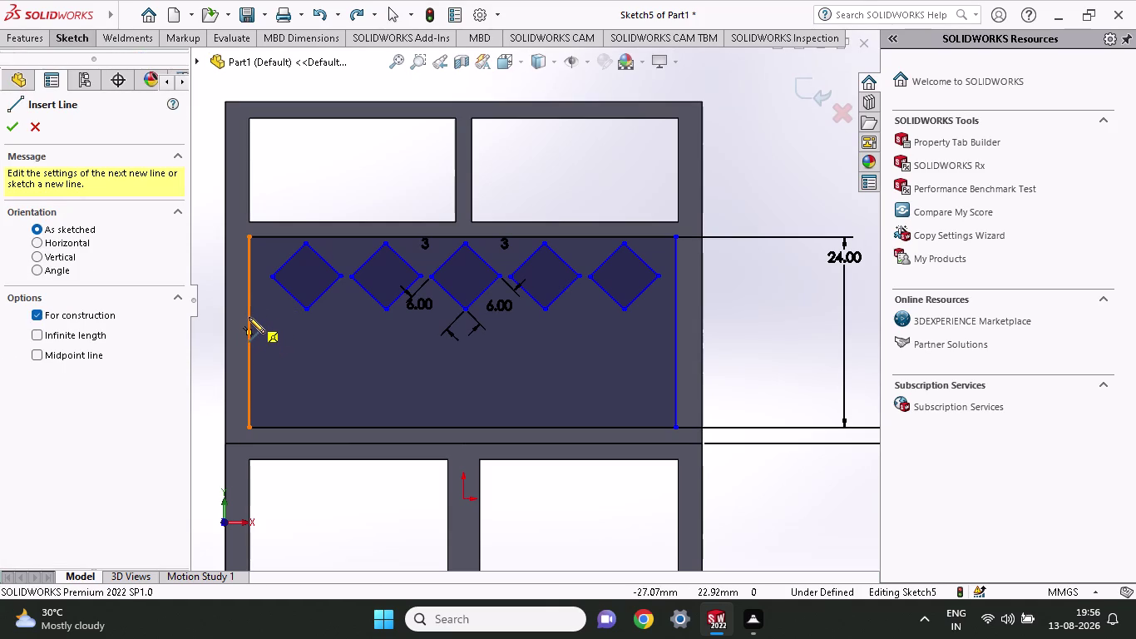
Draw a horizontal centerline from the panel's left edge to its right edge, below the diamonds.
click(249, 316)
click(675, 316)
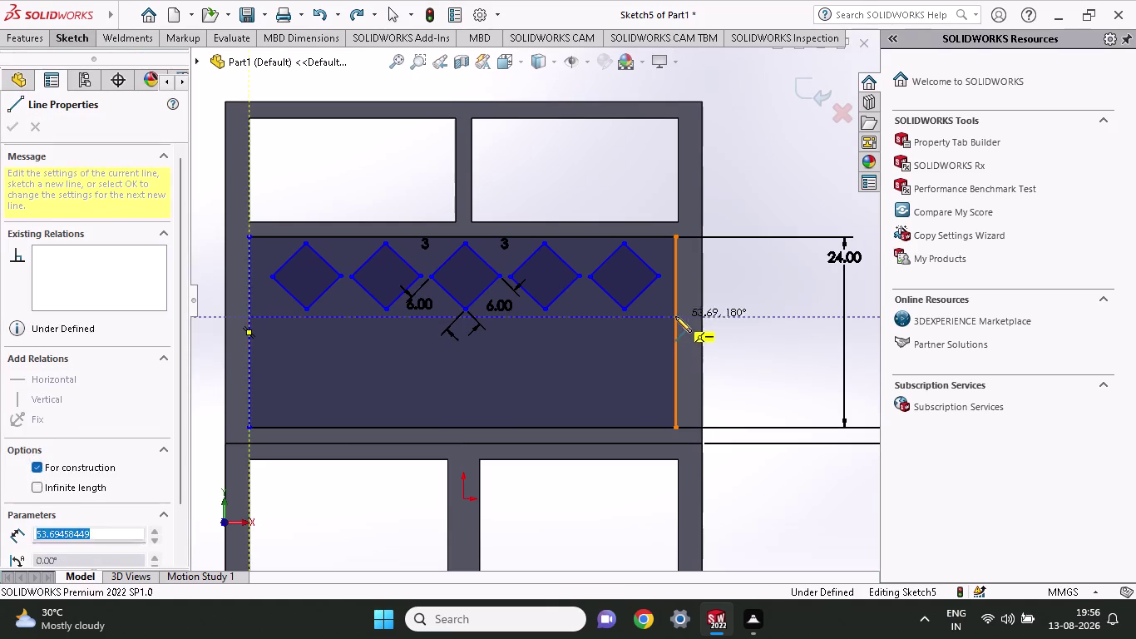
key(Escape)
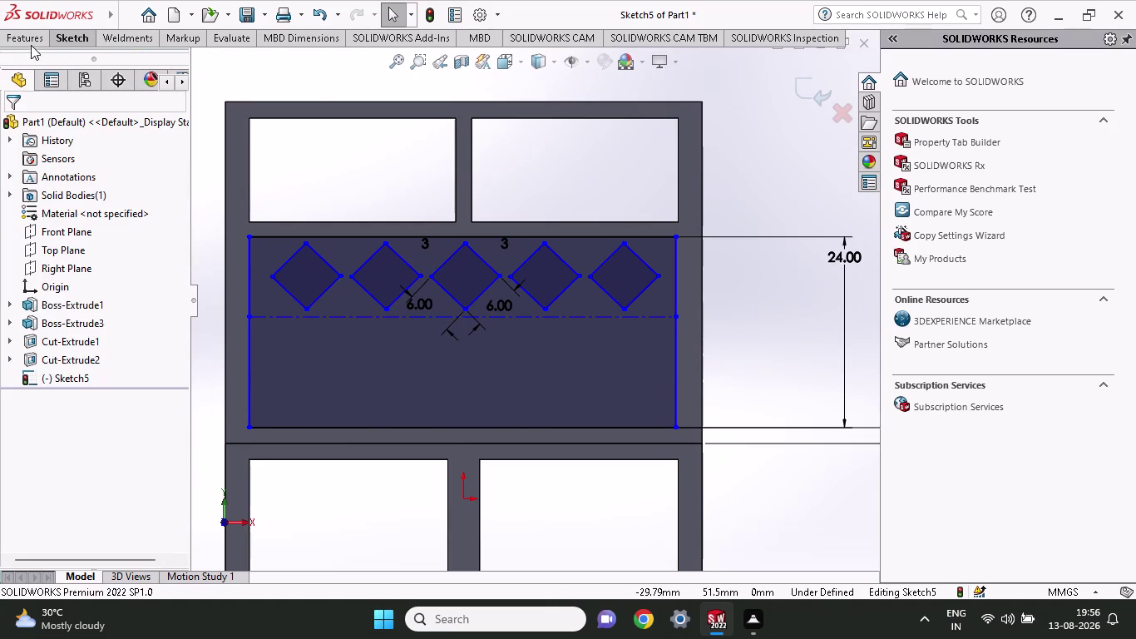
click(75, 33)
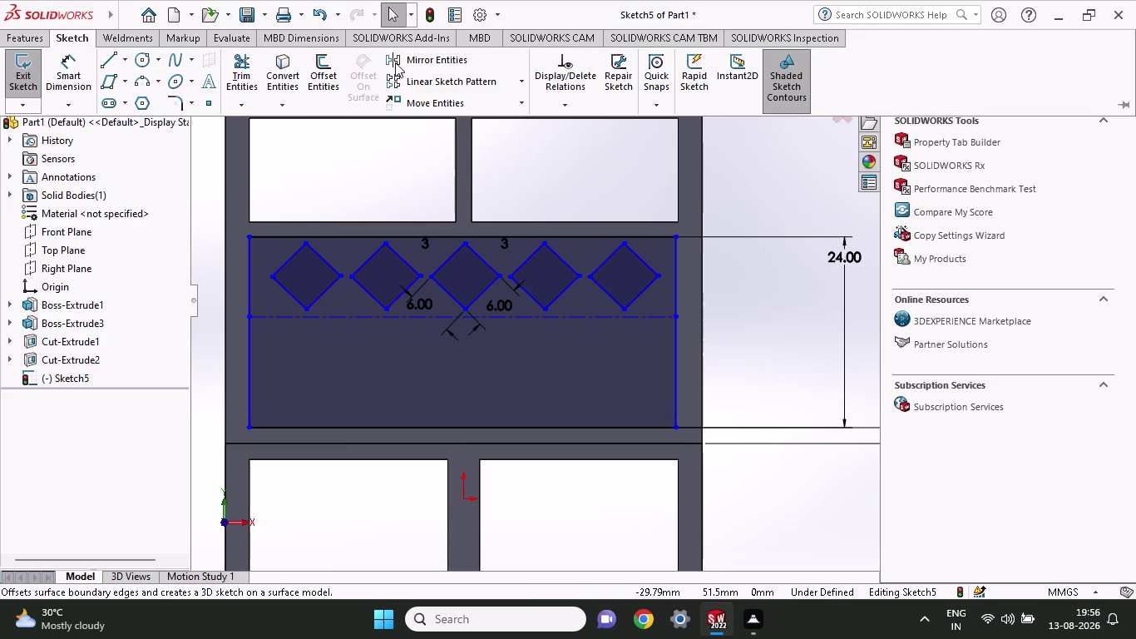
click(395, 62)
drag(259, 251, 279, 257)
key(Escape)
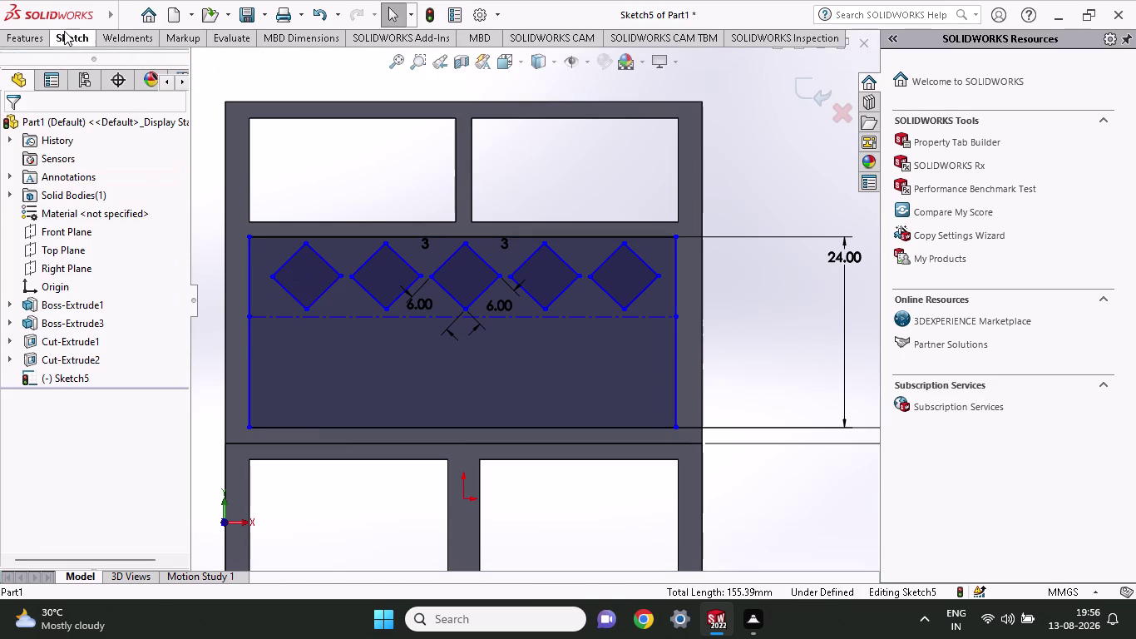
Mirror all five diamonds about the centerline as copies, making ten diamonds.
click(64, 31)
click(414, 56)
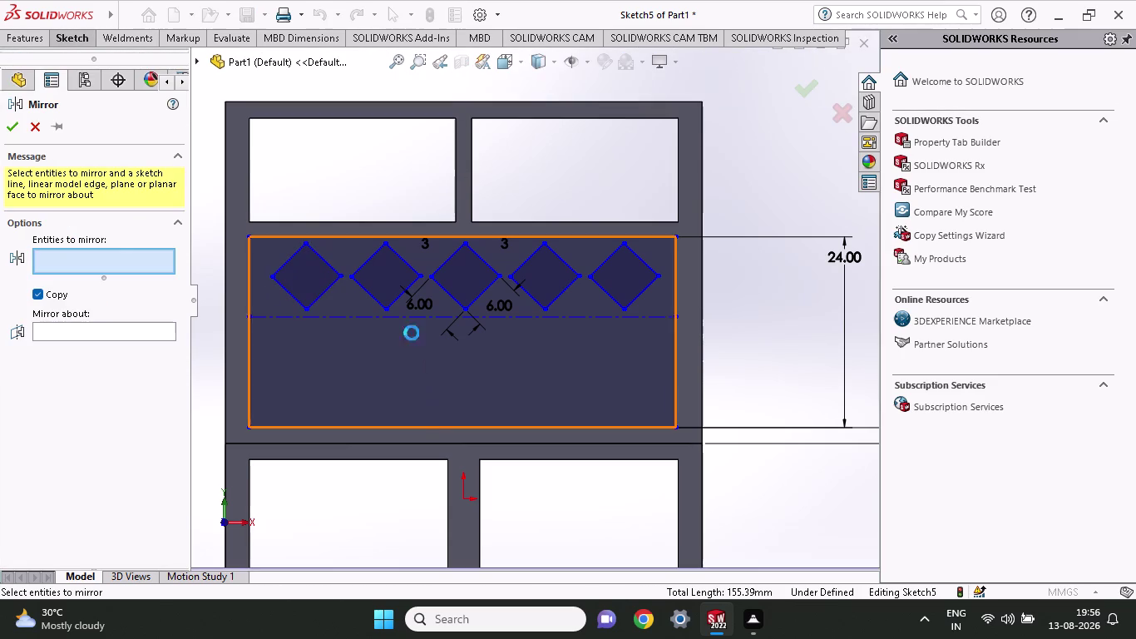
click(91, 329)
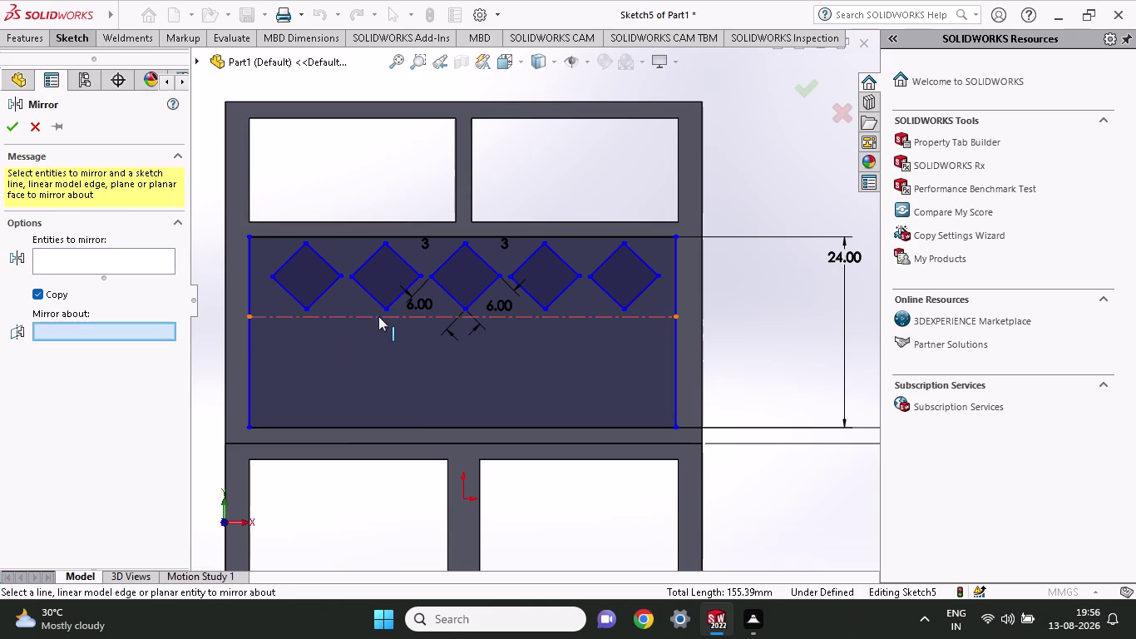
click(378, 316)
click(68, 258)
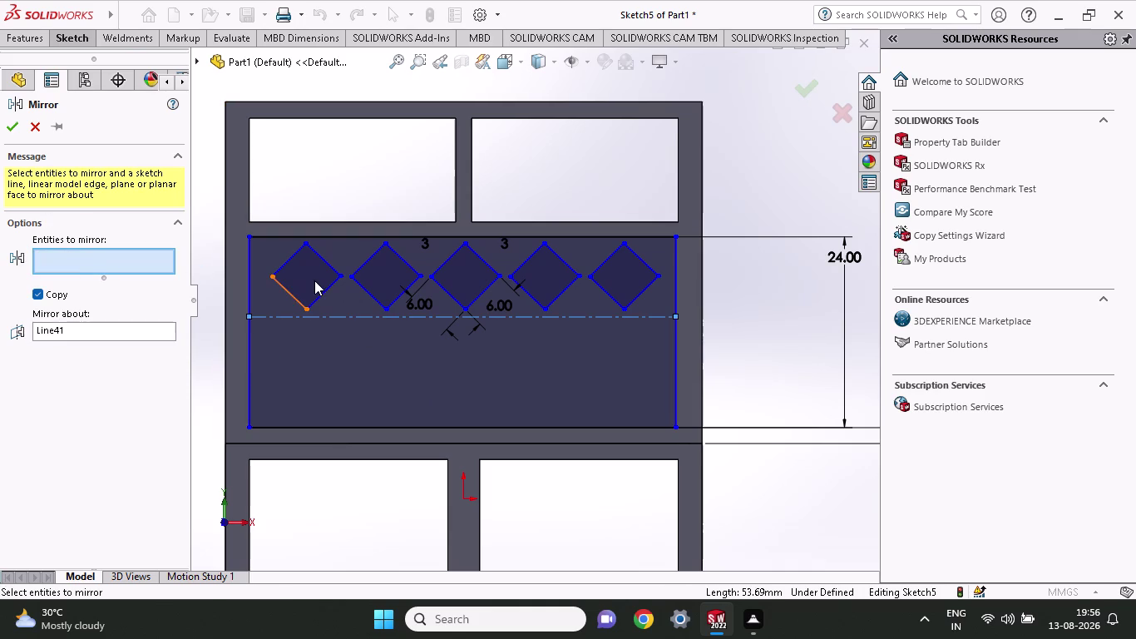
click(314, 280)
click(386, 273)
click(452, 282)
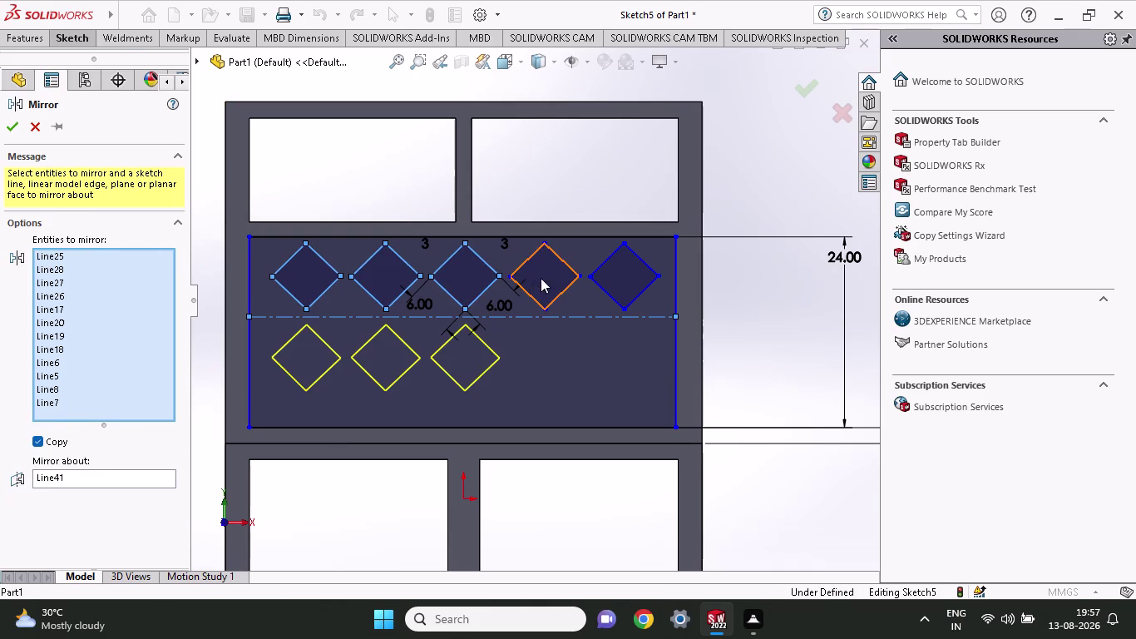
click(544, 276)
click(612, 279)
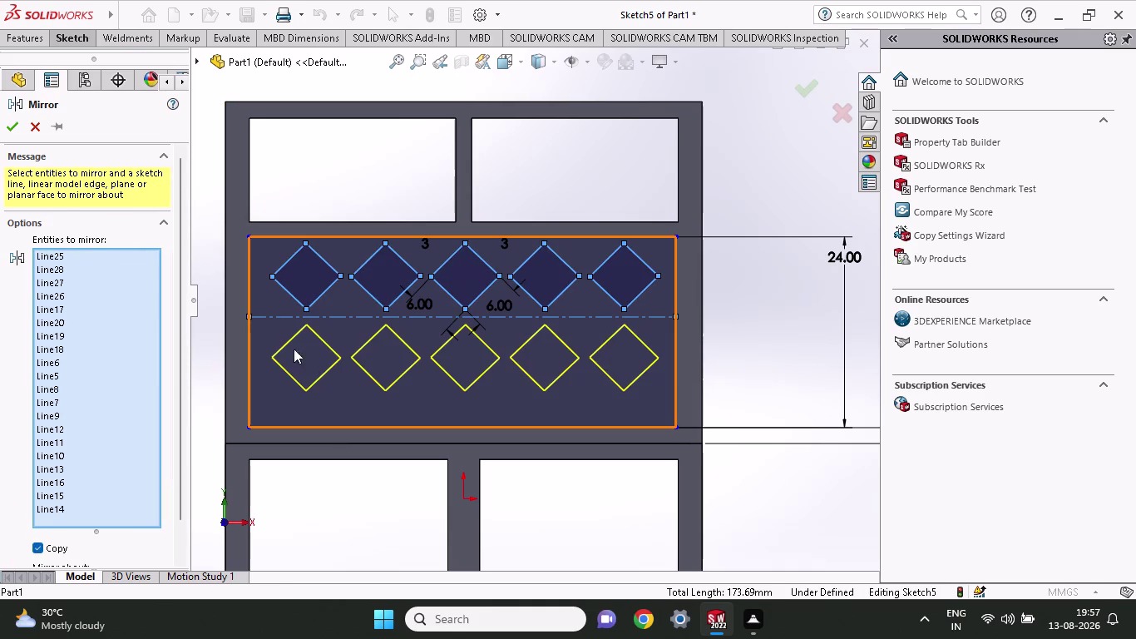
click(16, 123)
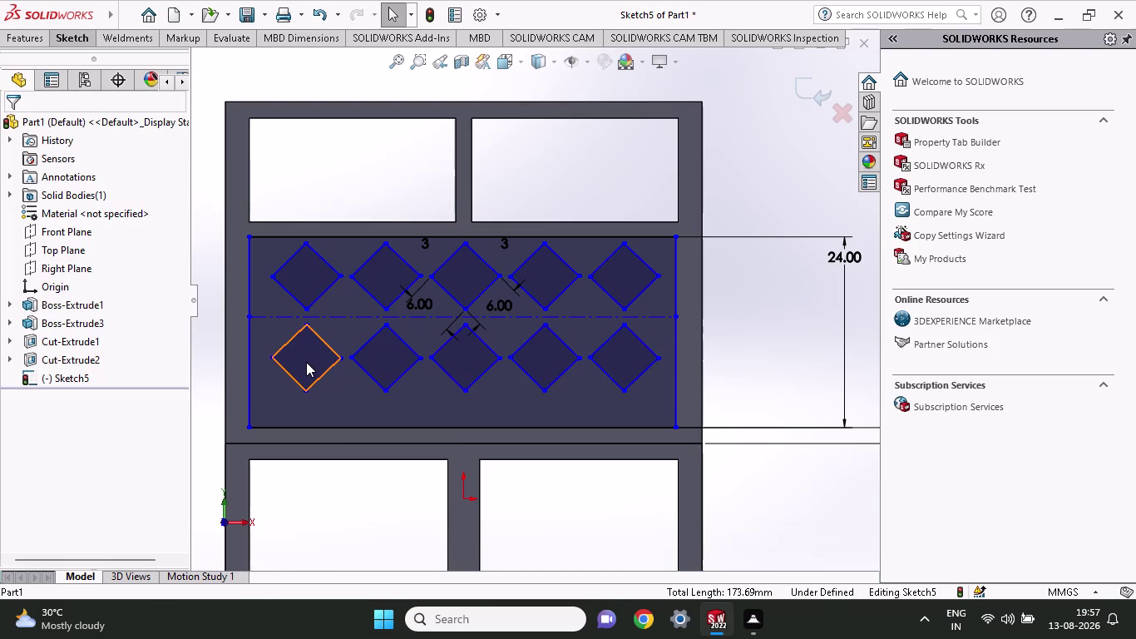
drag(306, 362, 303, 337)
Undo the stray selection and zoom in on the two diamond rows.
key(ctrl+z)
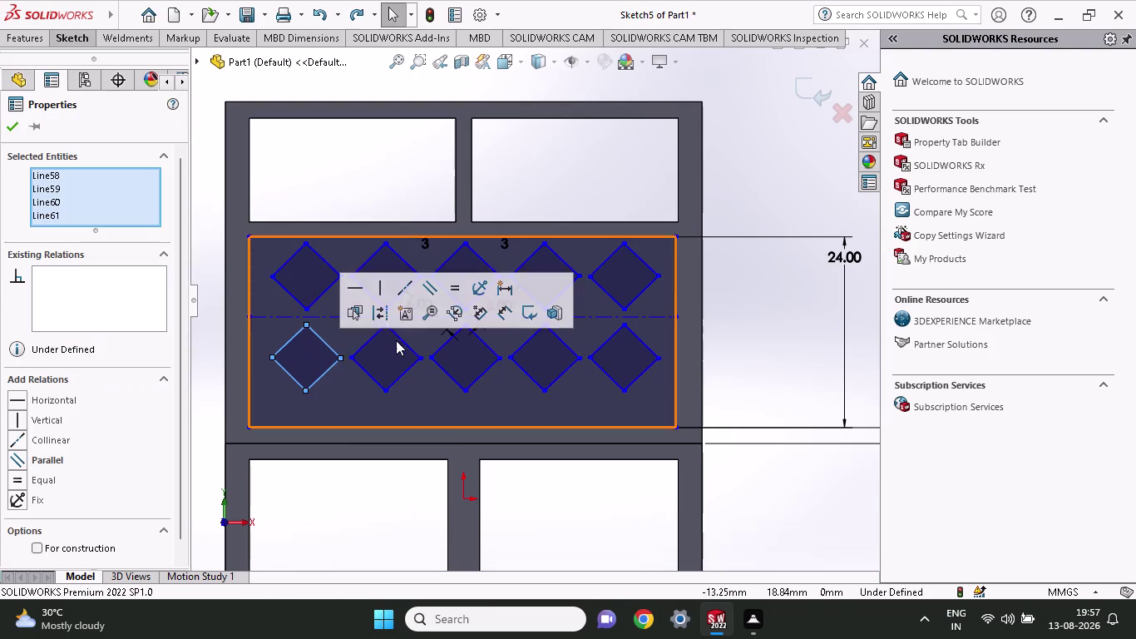
key(Escape)
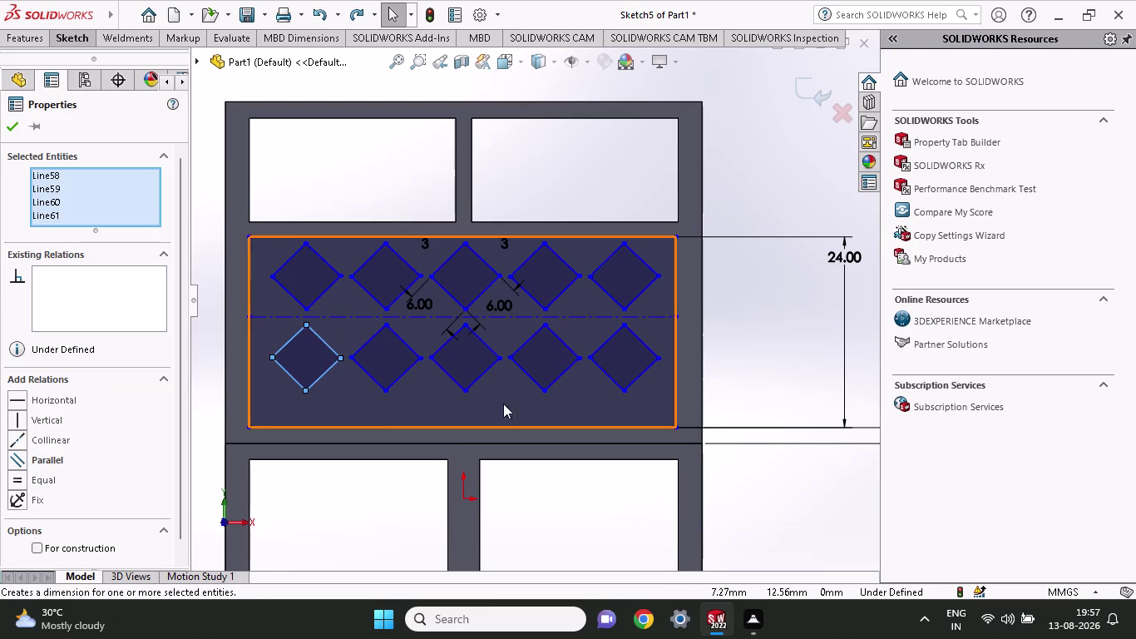
scroll(down, 3)
scroll(down, 3)
scroll(down, 3)
scroll(up, 3)
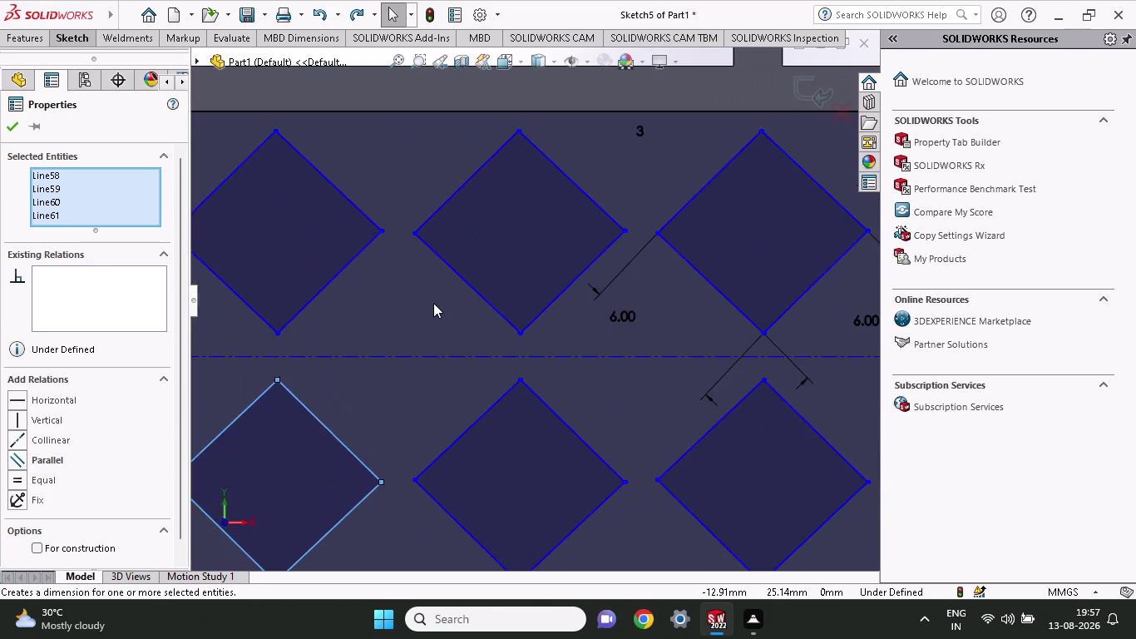
scroll(up, 3)
scroll(up, 3)
scroll(up, 3)
scroll(up, 3)
scroll(down, 3)
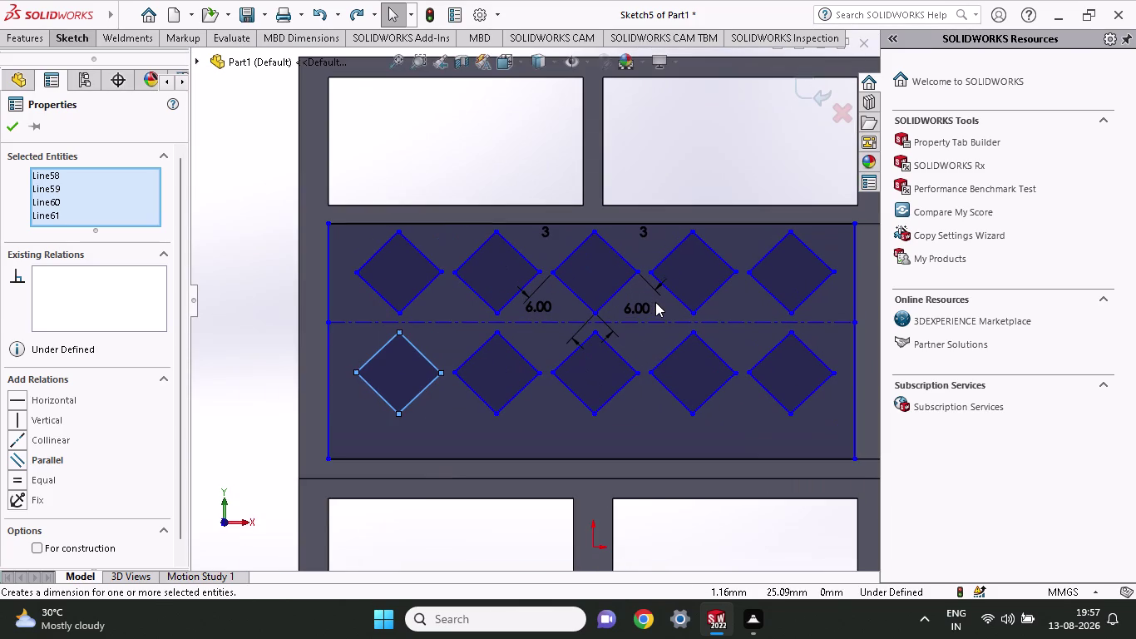
click(36, 43)
click(98, 33)
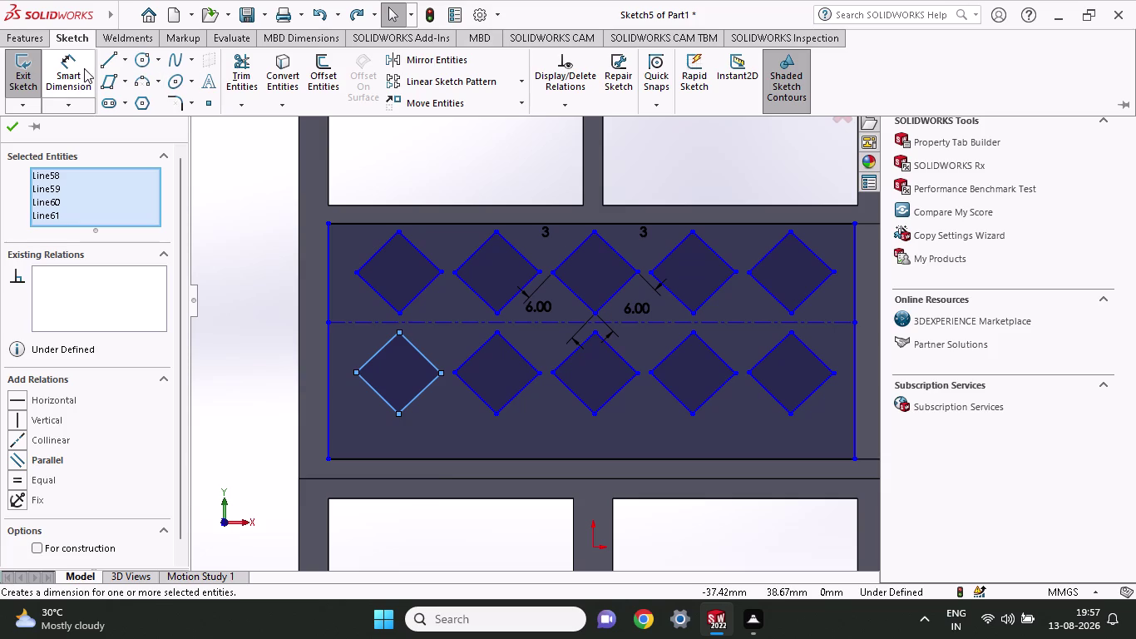
Dimension the gap between the leftmost upper and lower diamonds' facing corners to 2 mm.
click(84, 69)
click(400, 331)
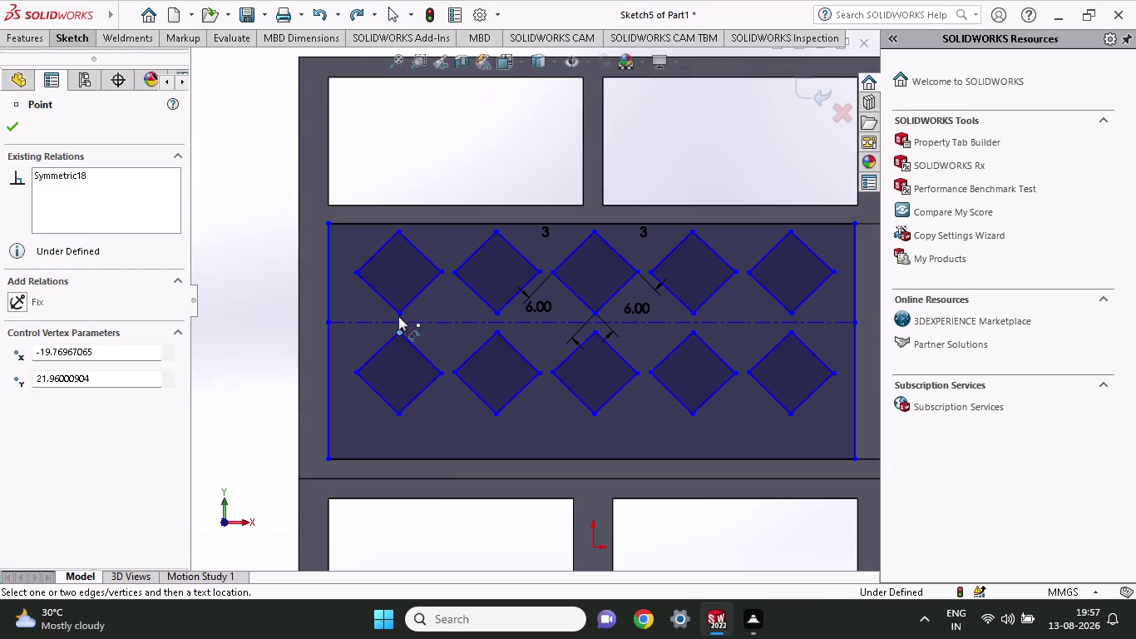
click(398, 315)
click(248, 326)
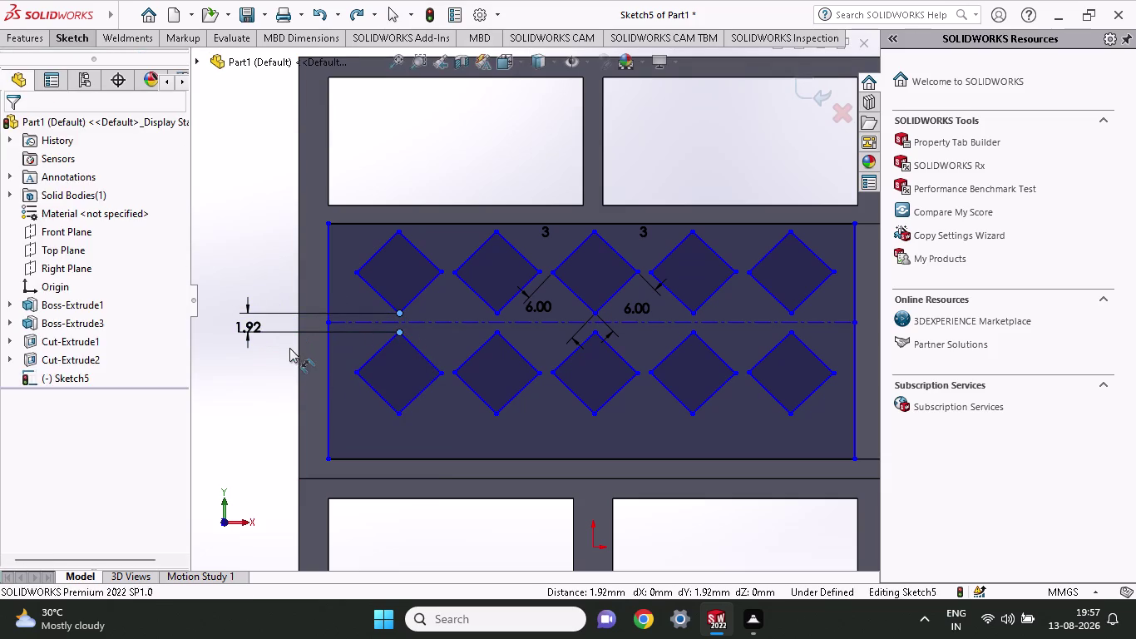
key(2)
click(177, 304)
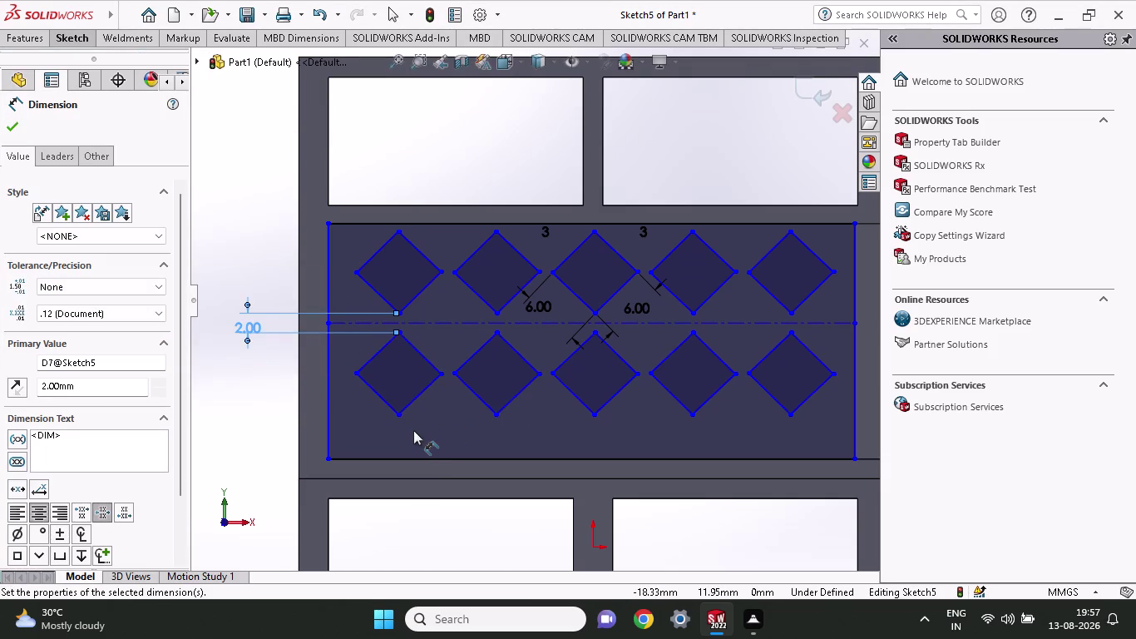
scroll(down, 3)
scroll(down, 3)
scroll(down, 3)
scroll(down, 3)
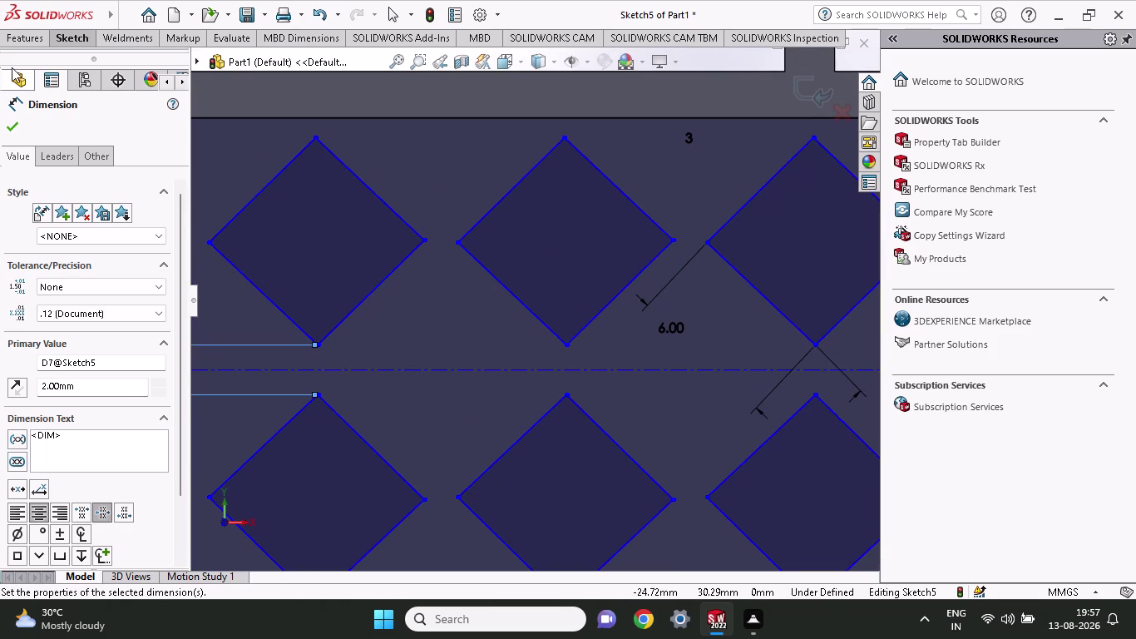
click(22, 37)
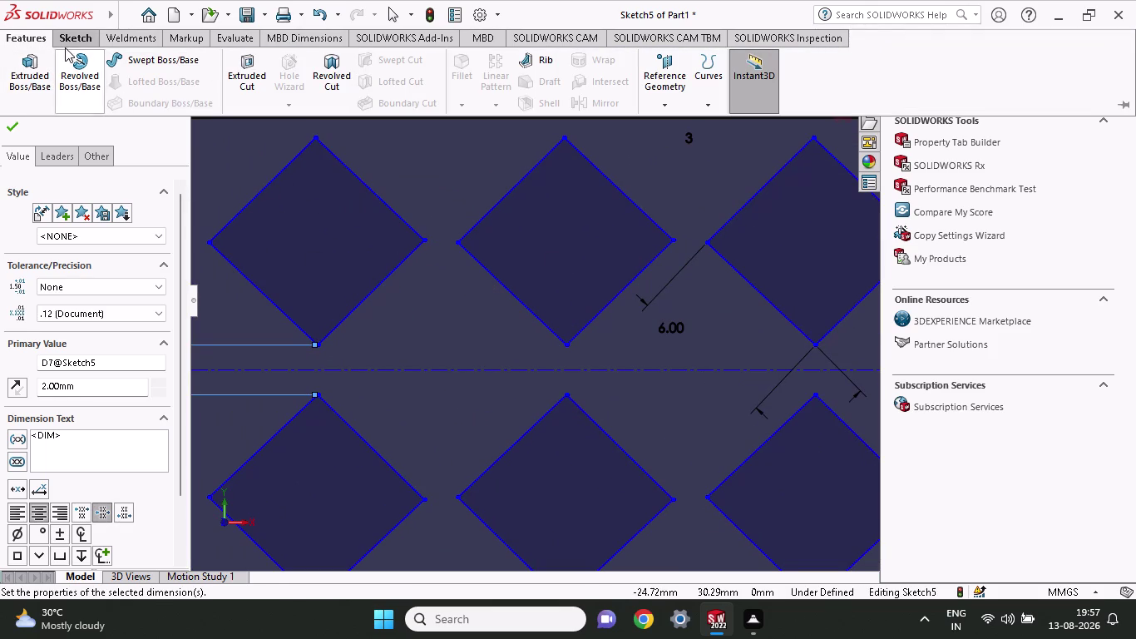
click(62, 42)
click(316, 75)
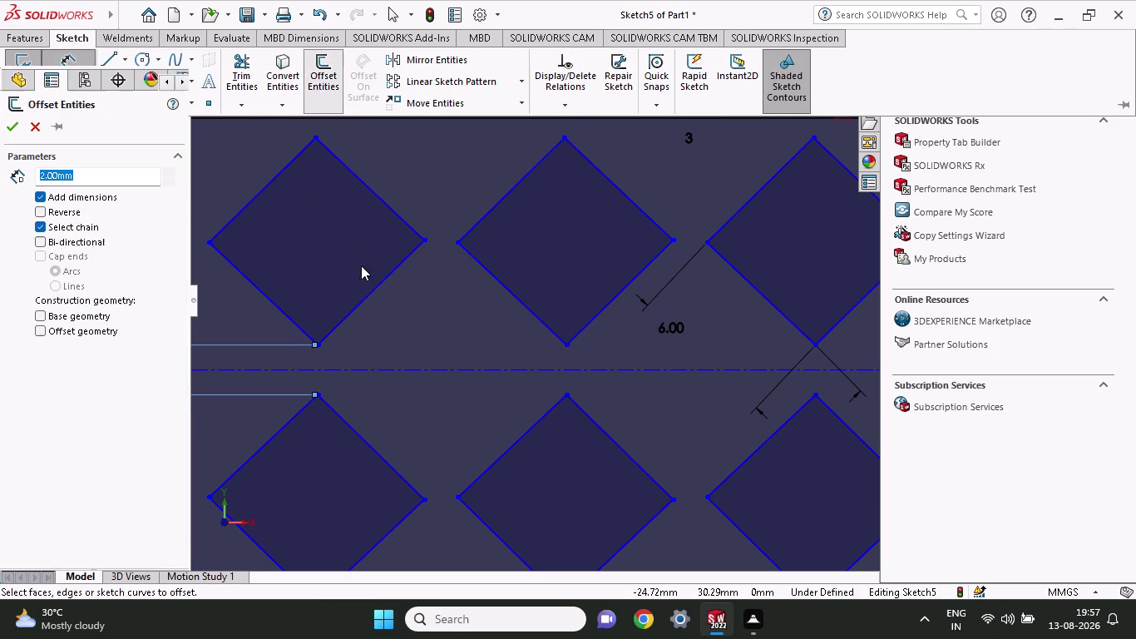
click(364, 302)
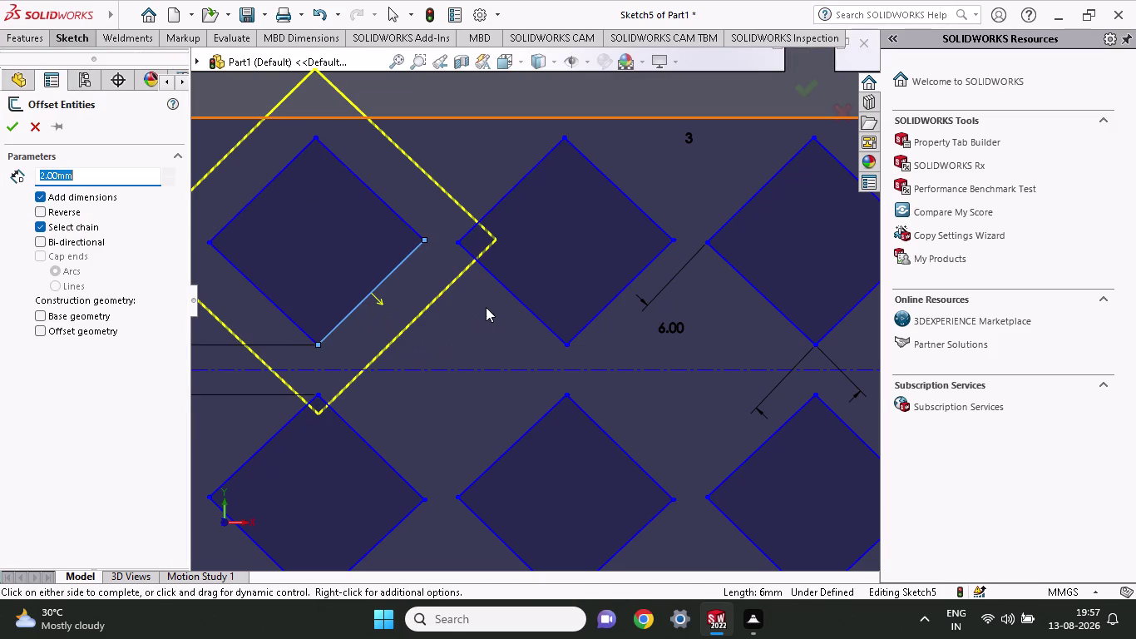
click(513, 287)
click(513, 292)
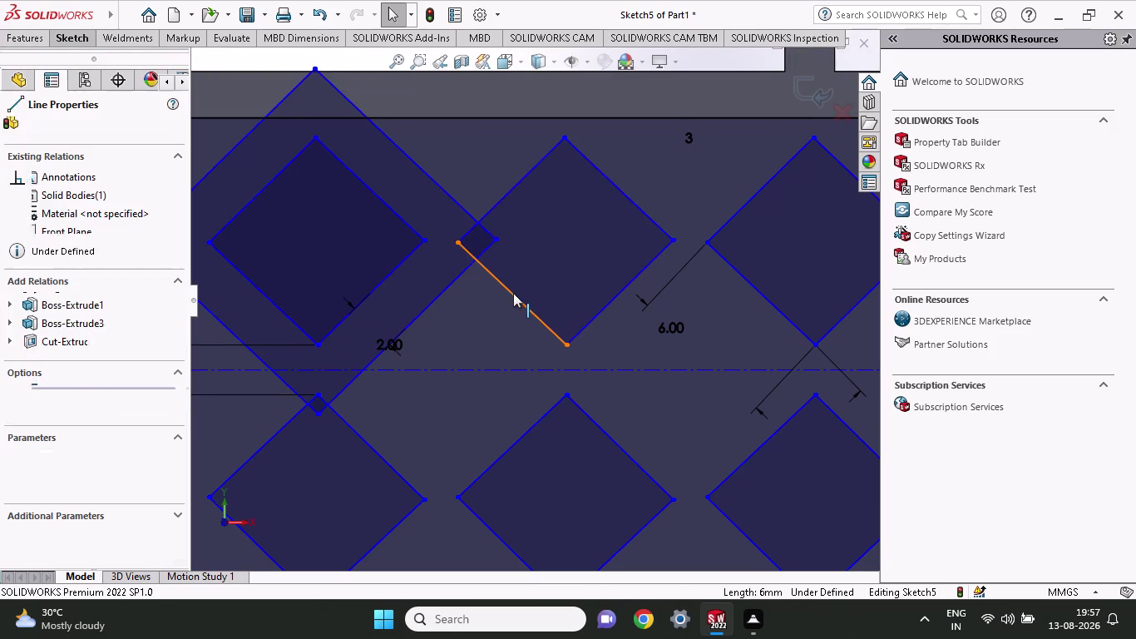
click(513, 293)
click(525, 303)
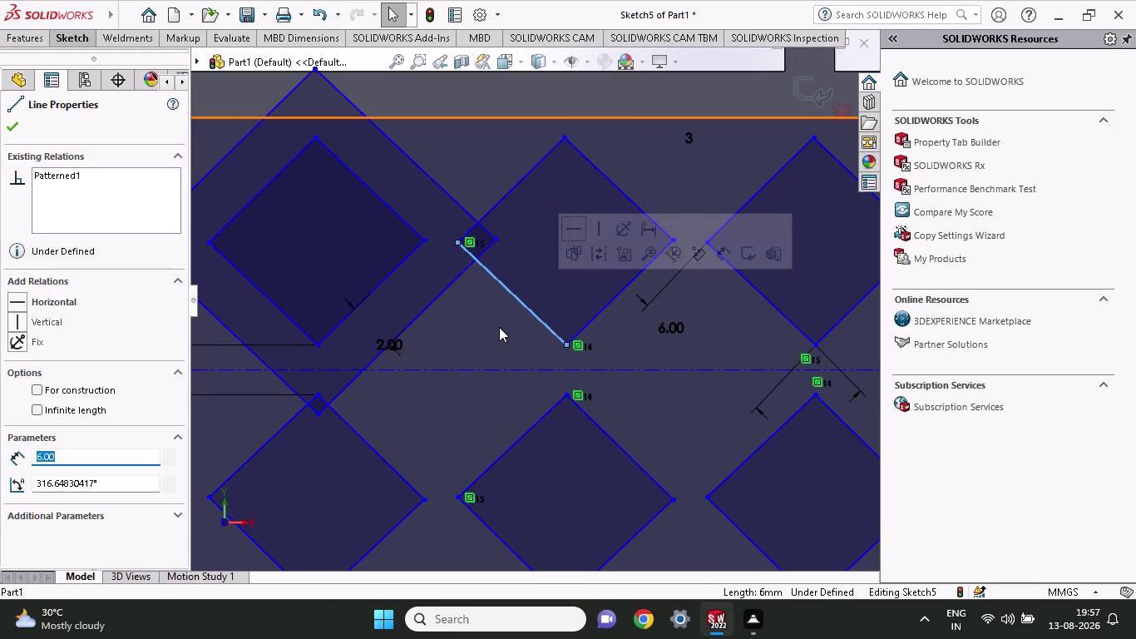
key(Escape)
key(Escape)
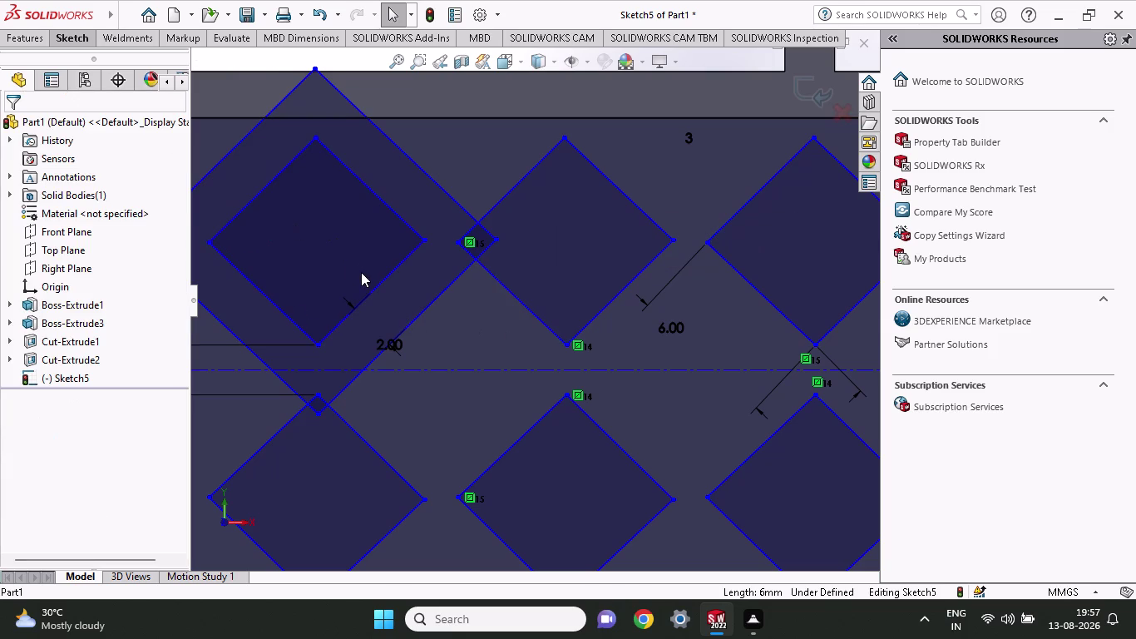
key(ctrl+z)
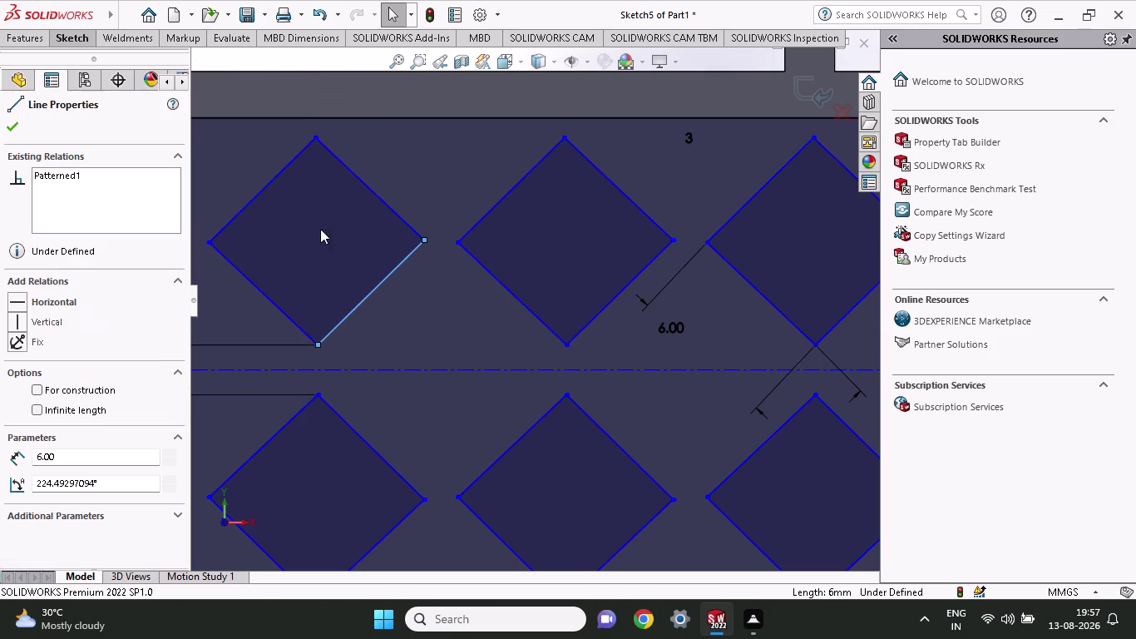
click(82, 40)
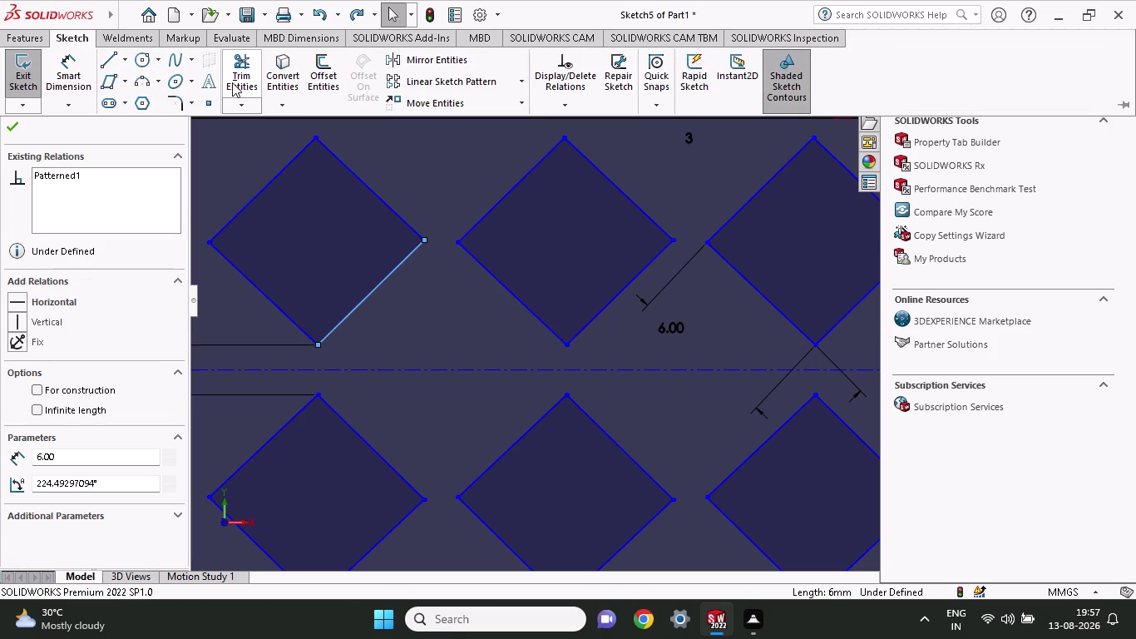
Sketch a small parallelogram diamond on the centreline between the leftmost upper and lower diamonds.
click(111, 81)
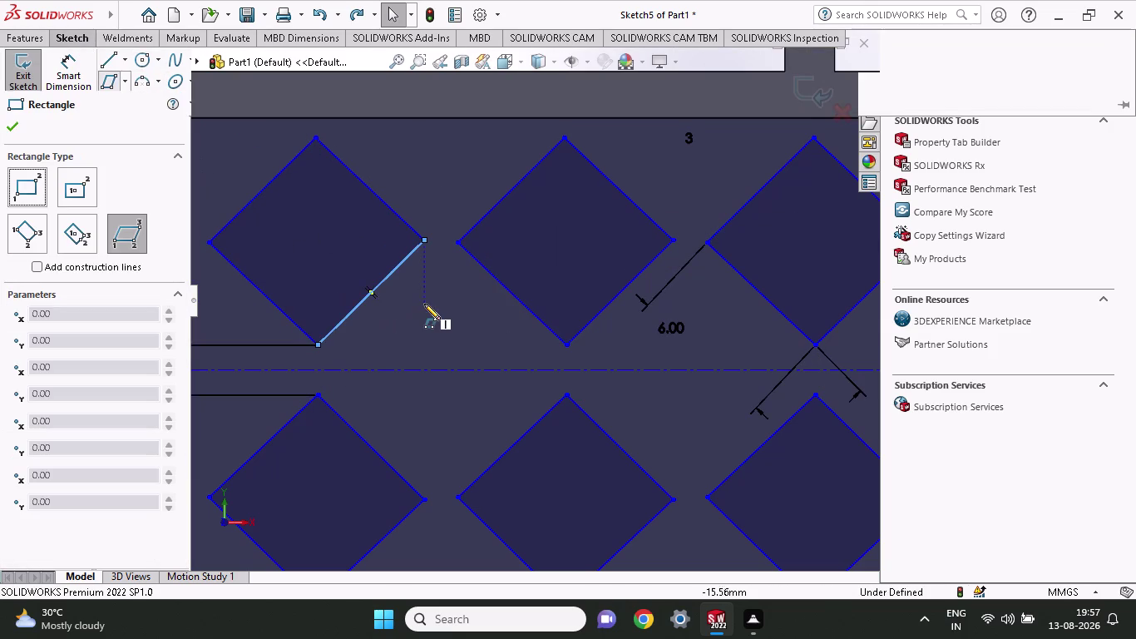
click(441, 294)
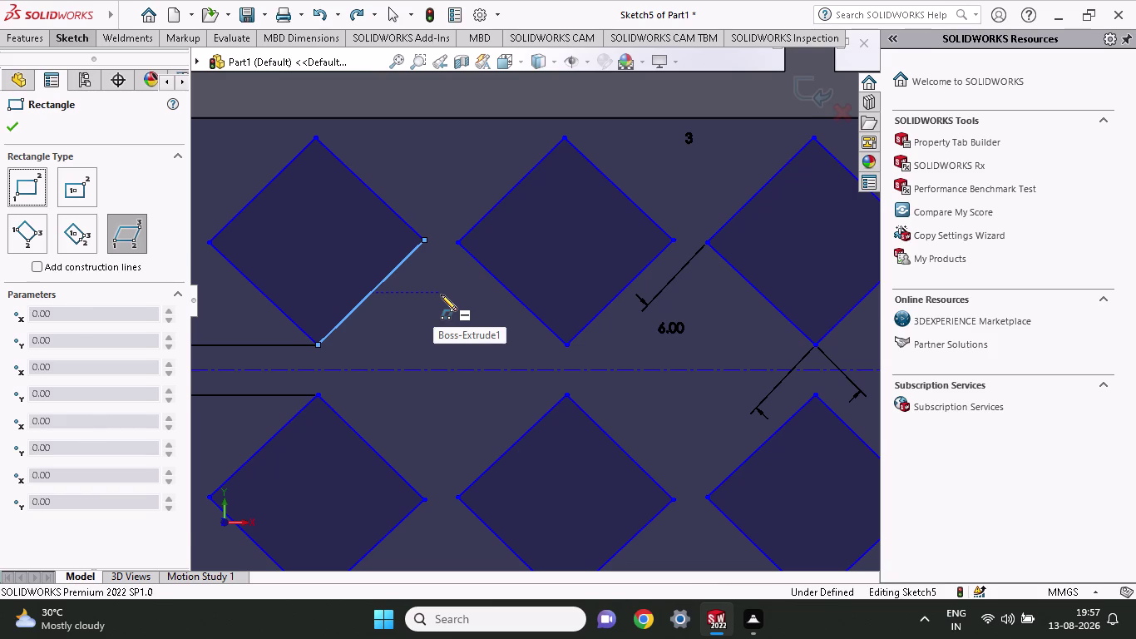
click(352, 374)
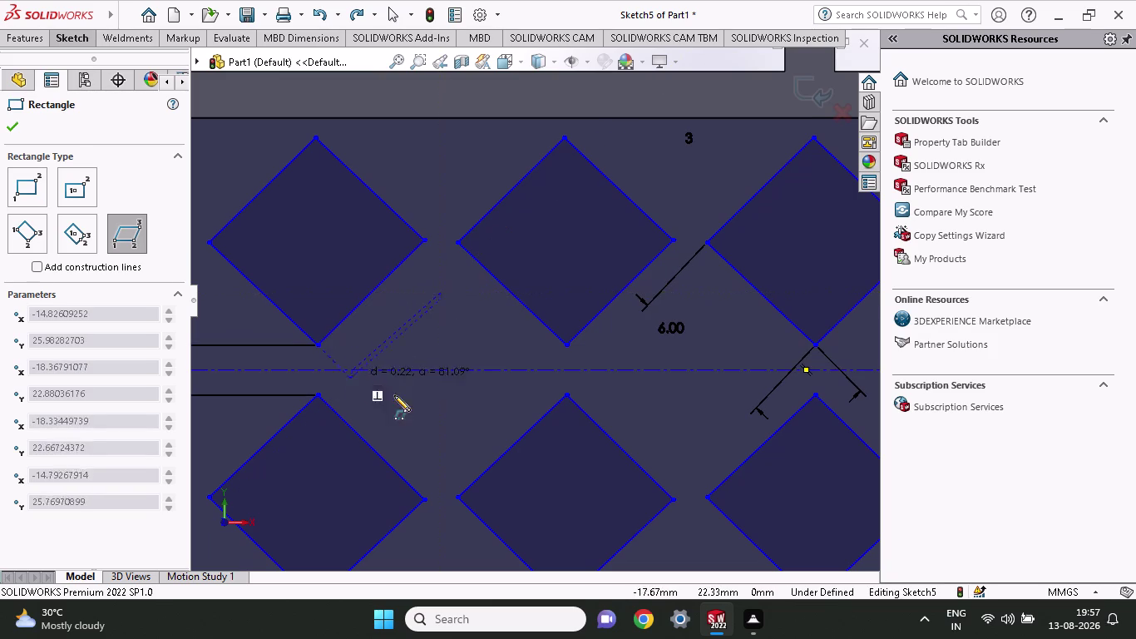
click(439, 455)
scroll(up, 3)
scroll(up, 3)
scroll(up, 3)
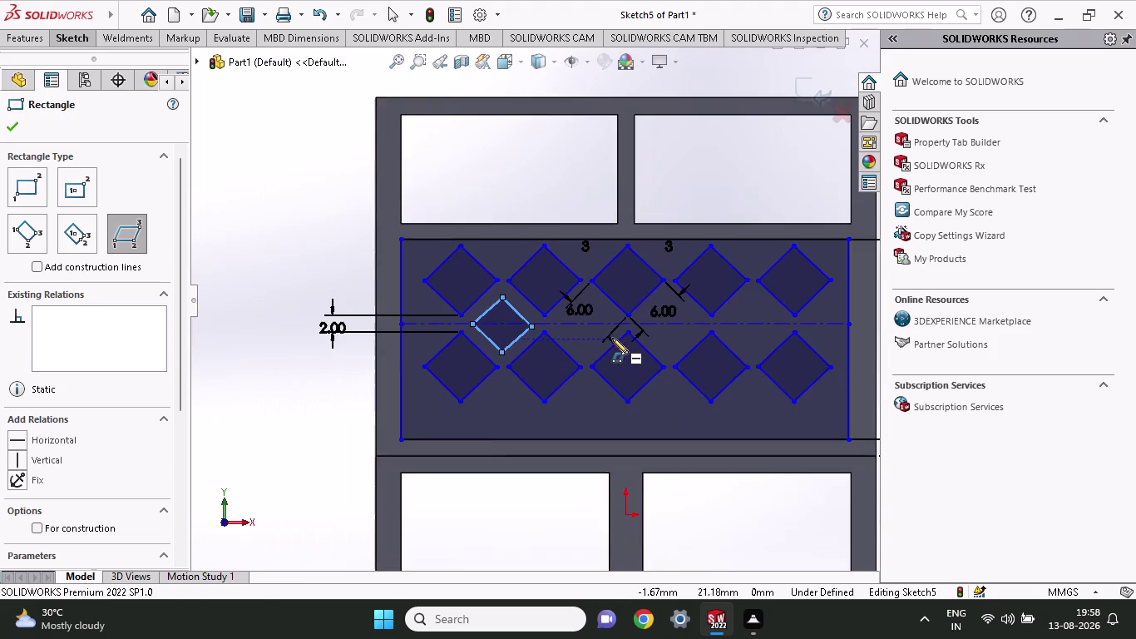
scroll(down, 3)
key(Escape)
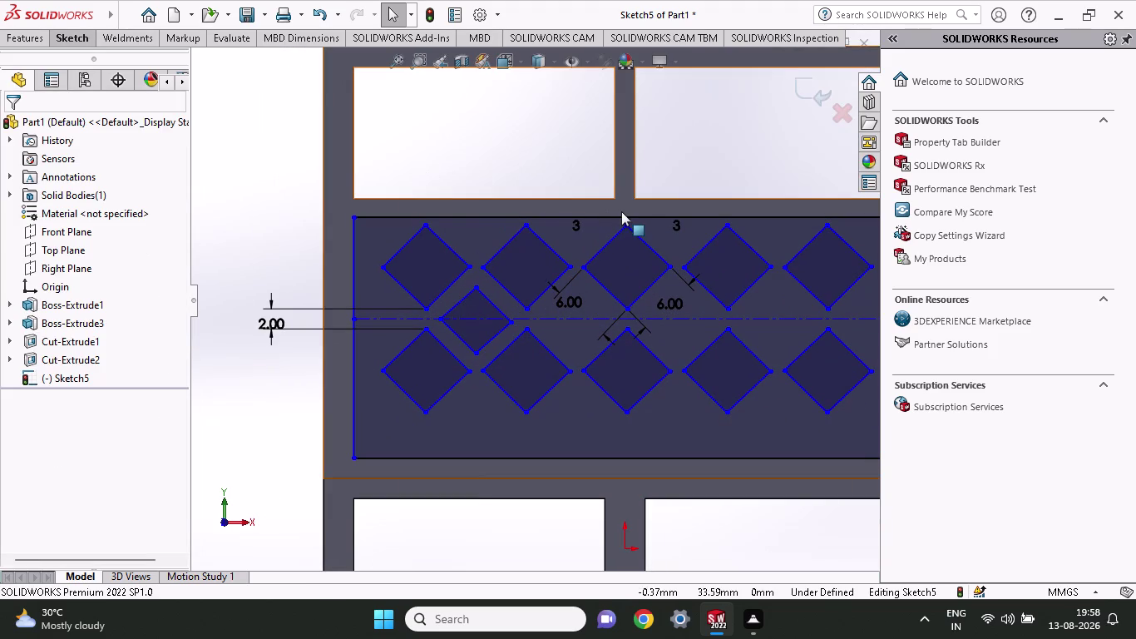
click(71, 39)
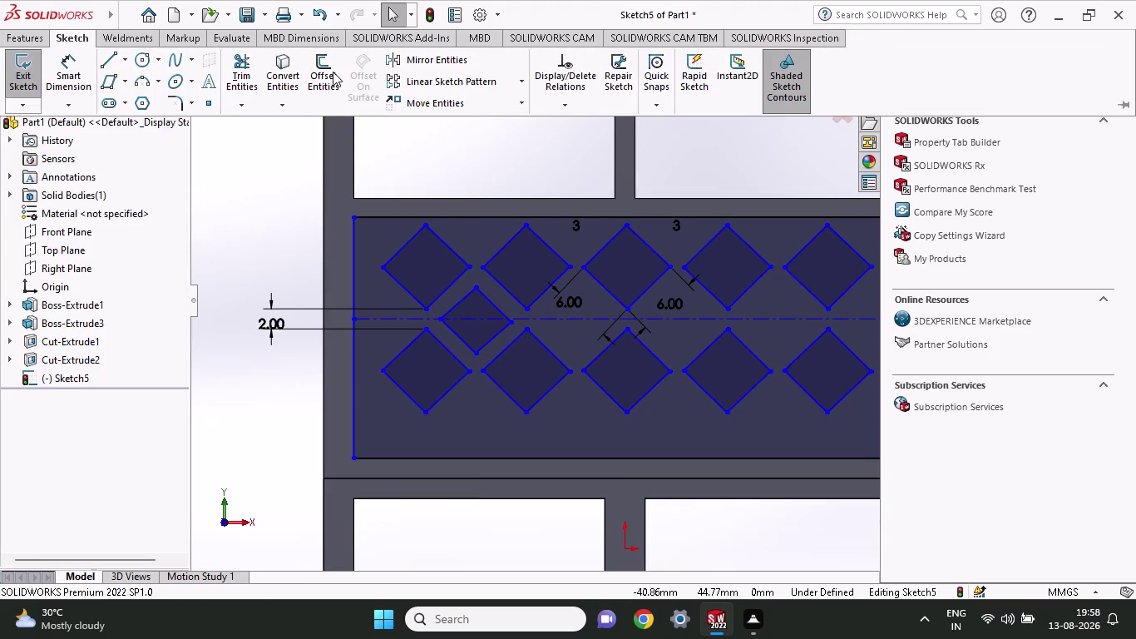
click(408, 78)
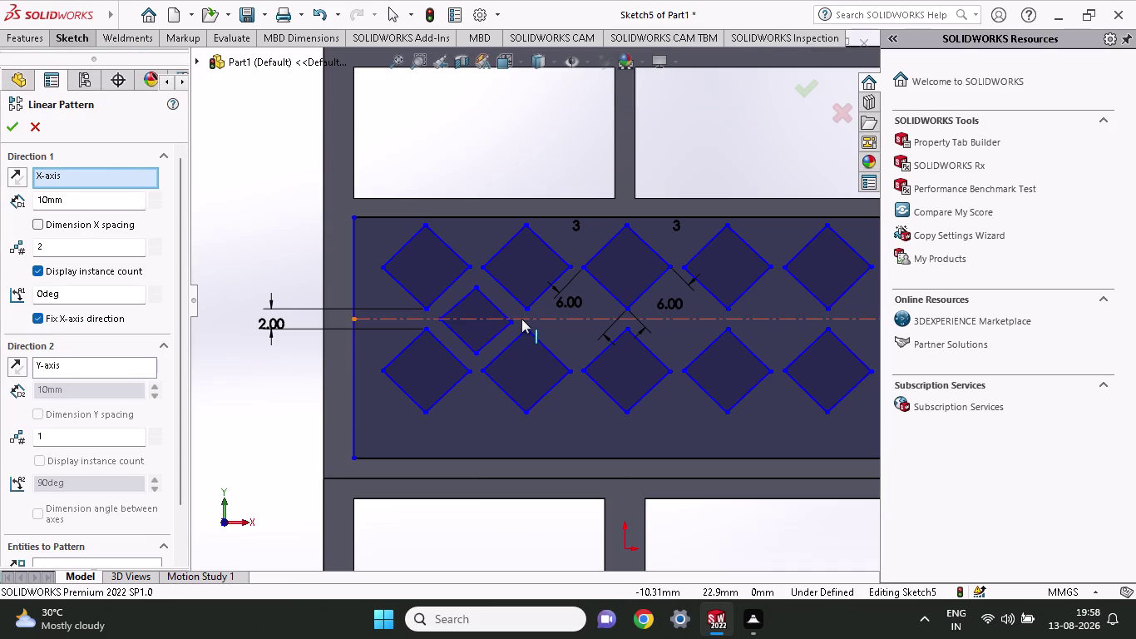
Pattern the small centreline diamond into 4 instances, 10 mm apart.
scroll(down, 3)
click(90, 513)
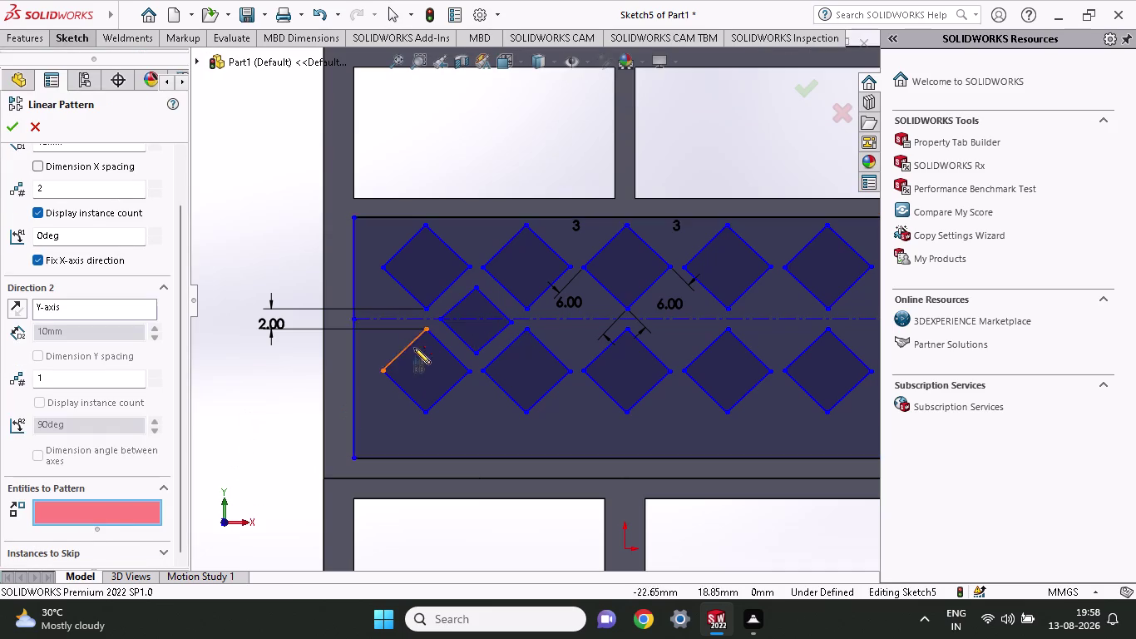
click(454, 324)
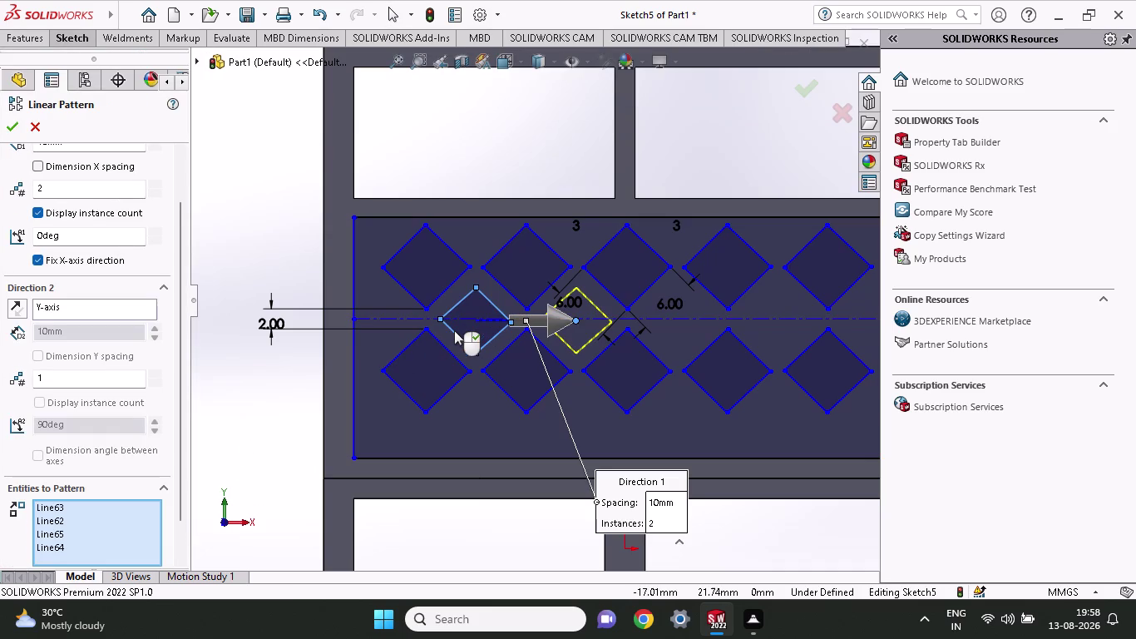
drag(60, 189, 0, 192)
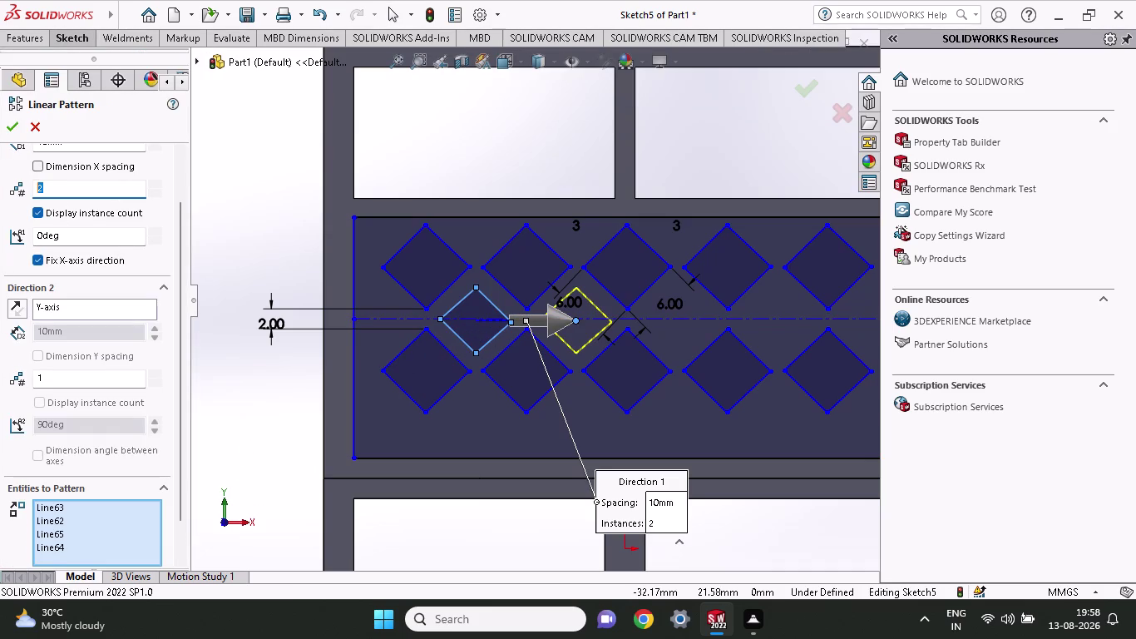
drag(0, 192, 0, 193)
key(4)
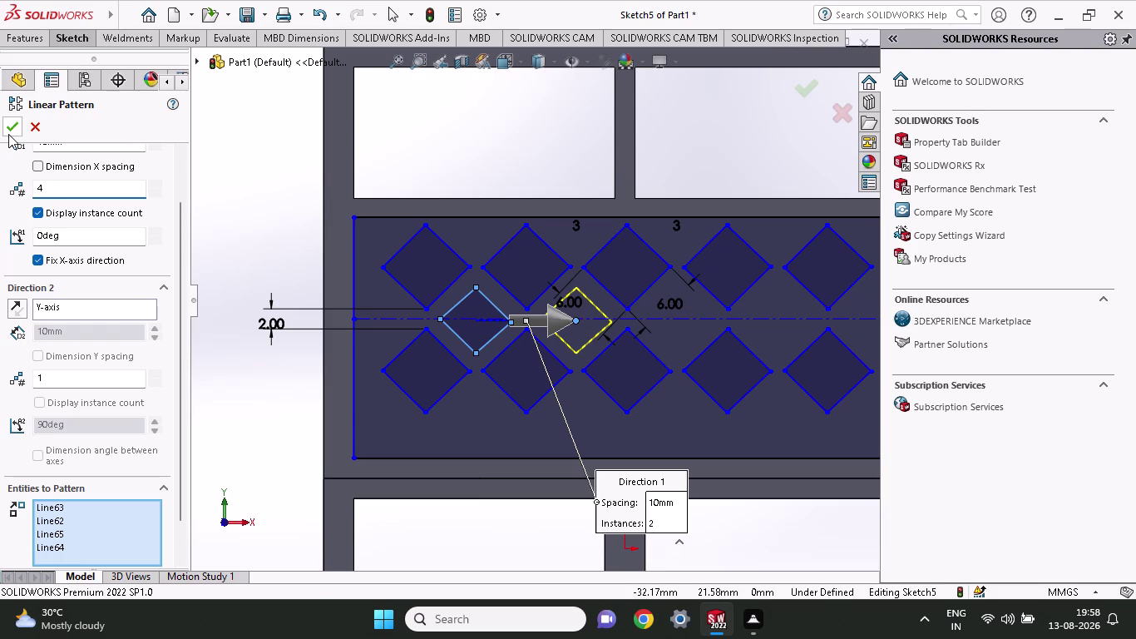
click(8, 134)
scroll(up, 3)
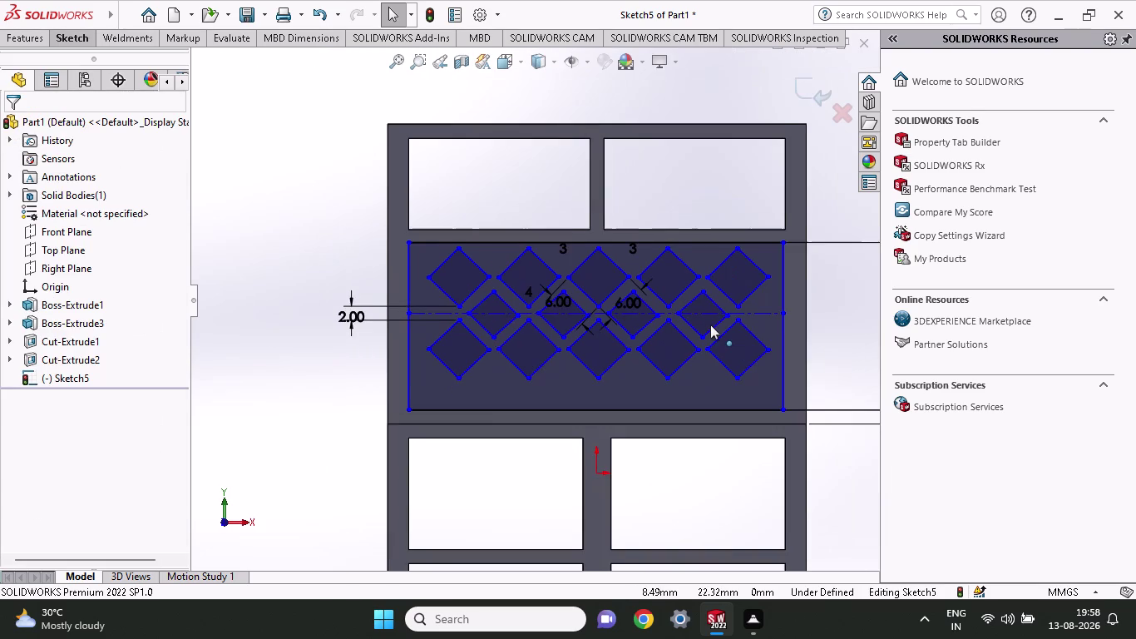
scroll(down, 3)
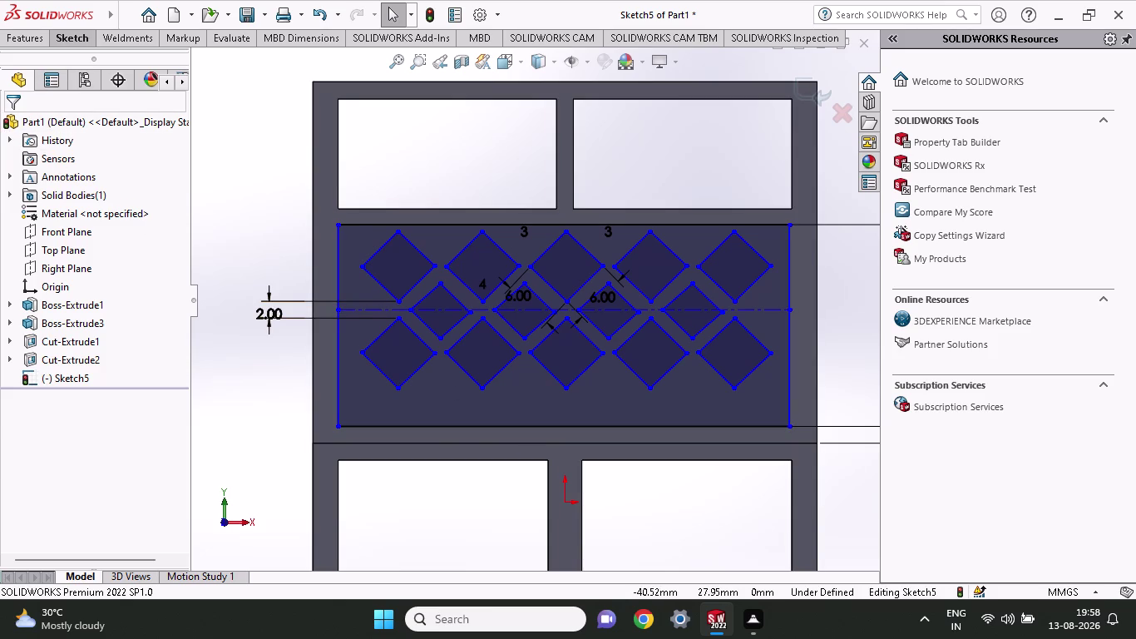
Draw a small diamond below the lower row, then undo the misplaced result.
click(85, 40)
click(111, 88)
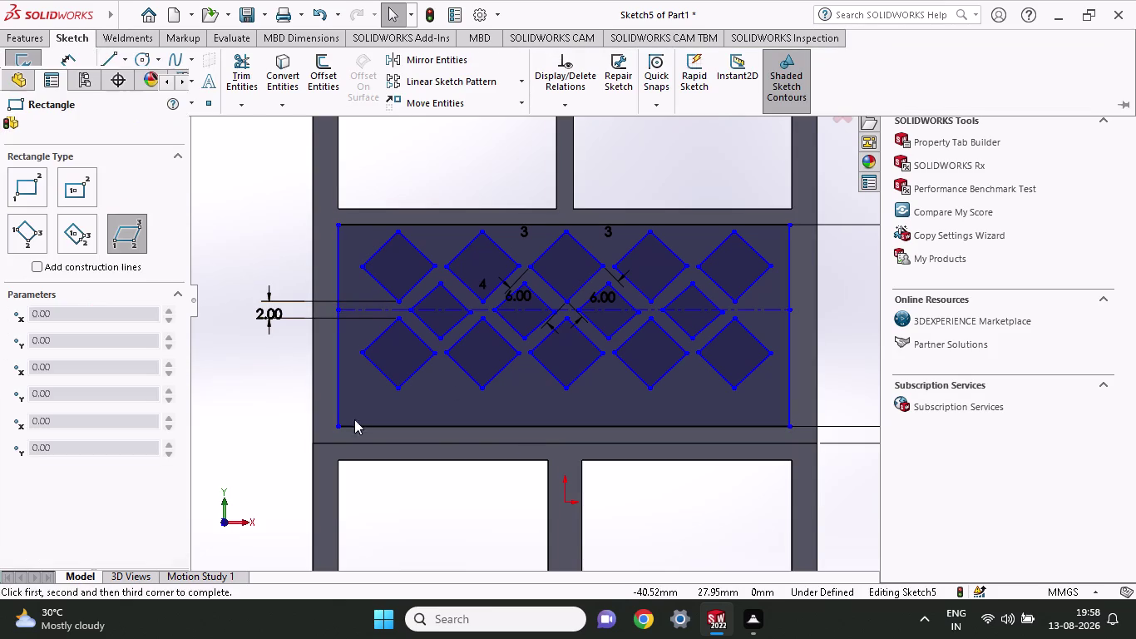
click(438, 377)
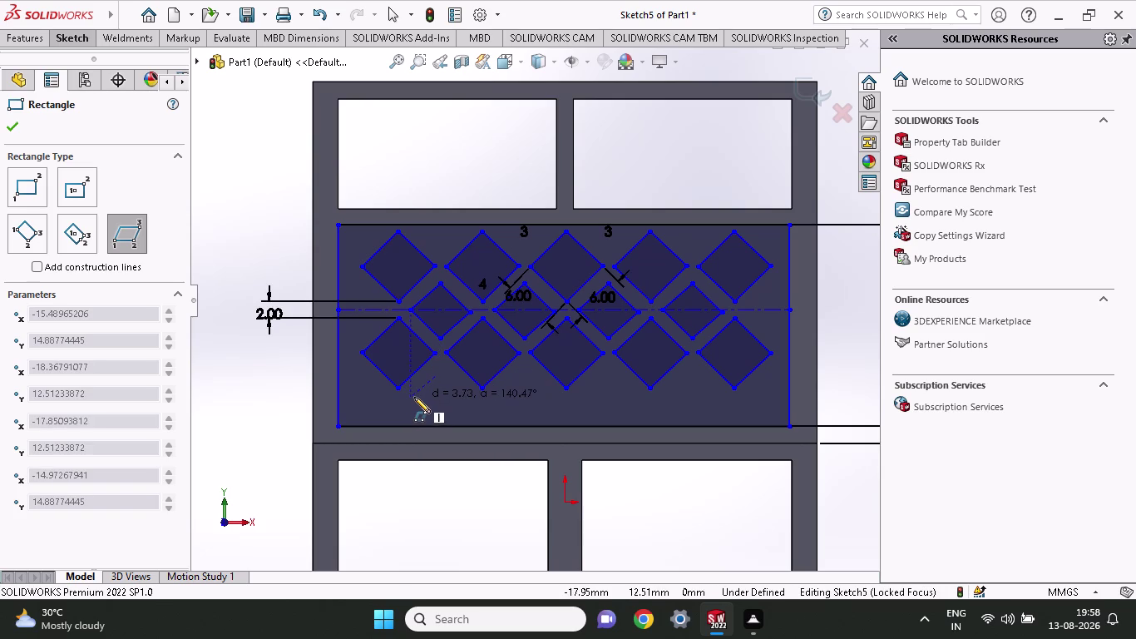
click(414, 396)
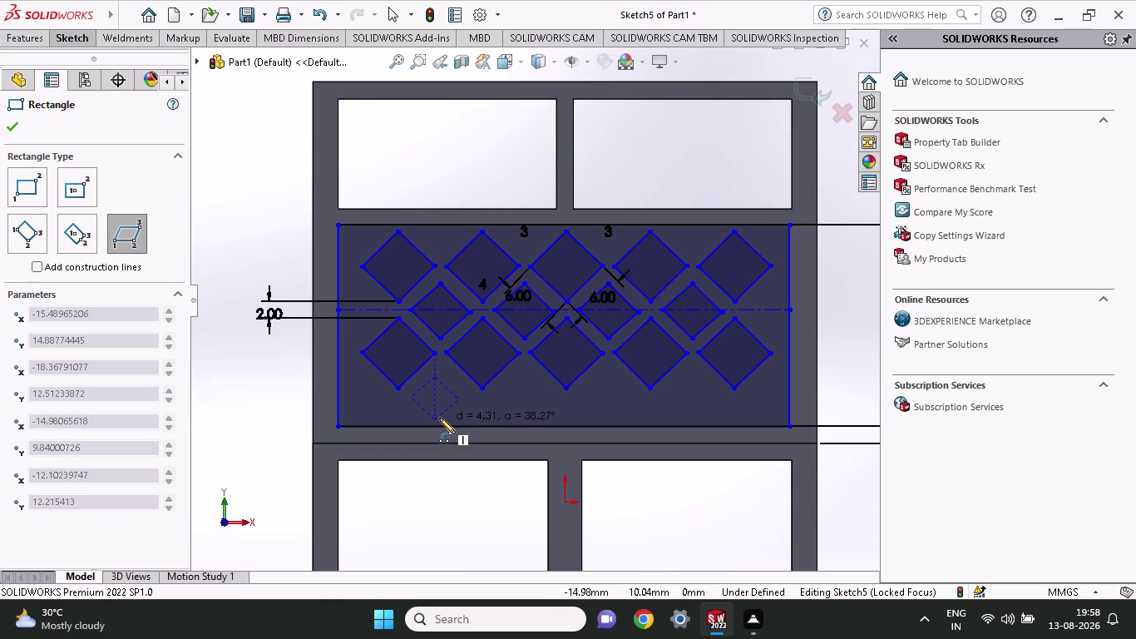
click(439, 417)
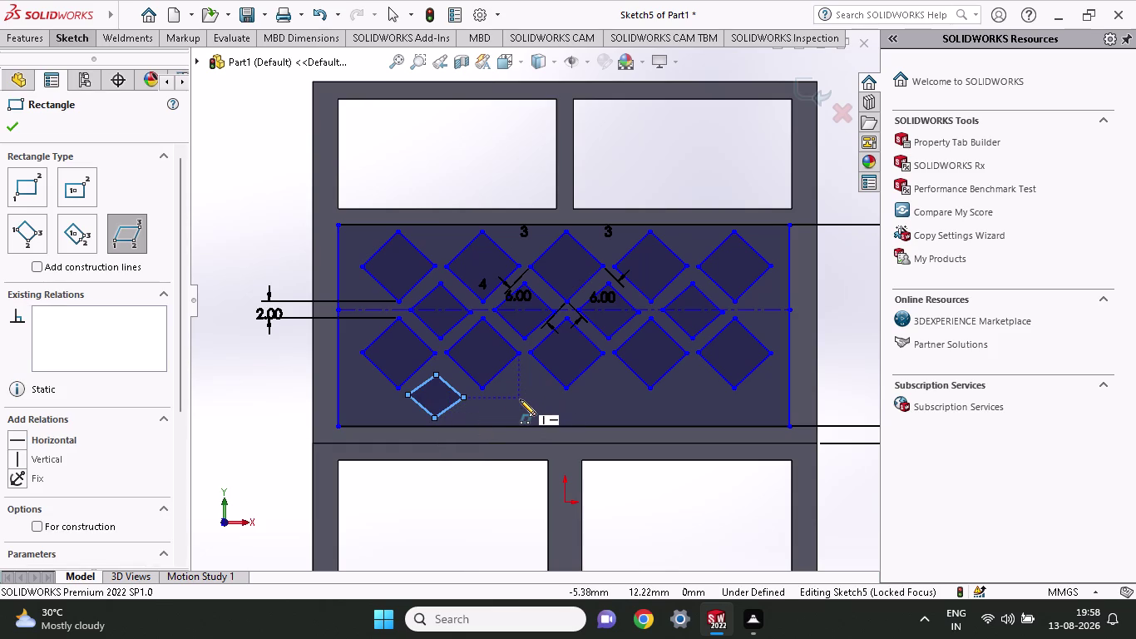
key(ctrl+z)
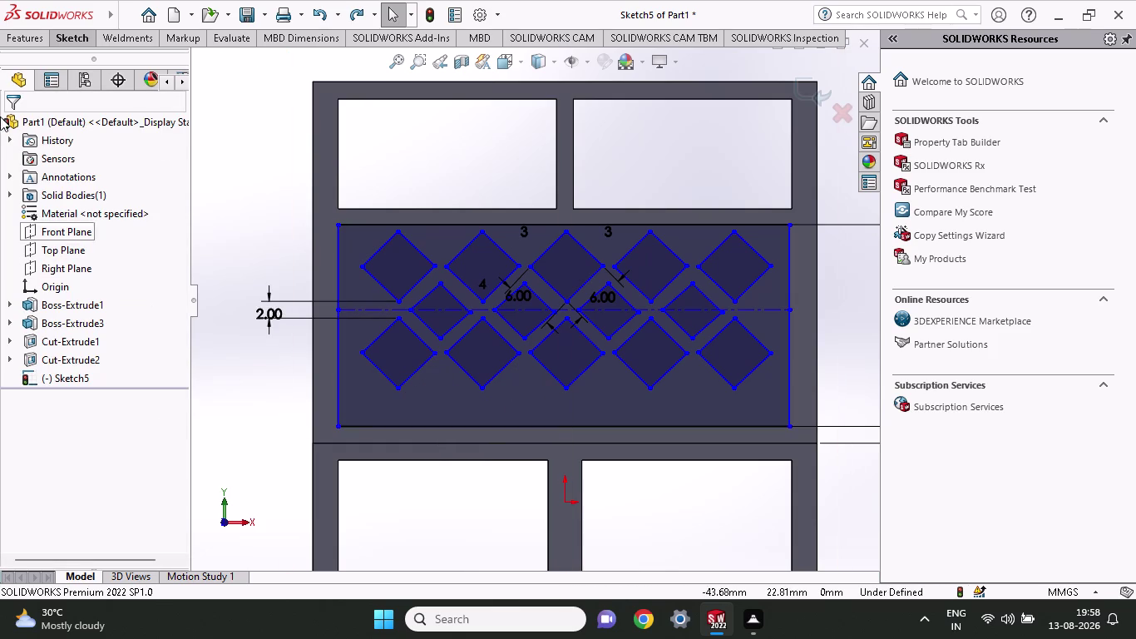
Redraw the small diamond beneath the first lower-row diamond with the parallelogram tool.
click(66, 38)
click(116, 81)
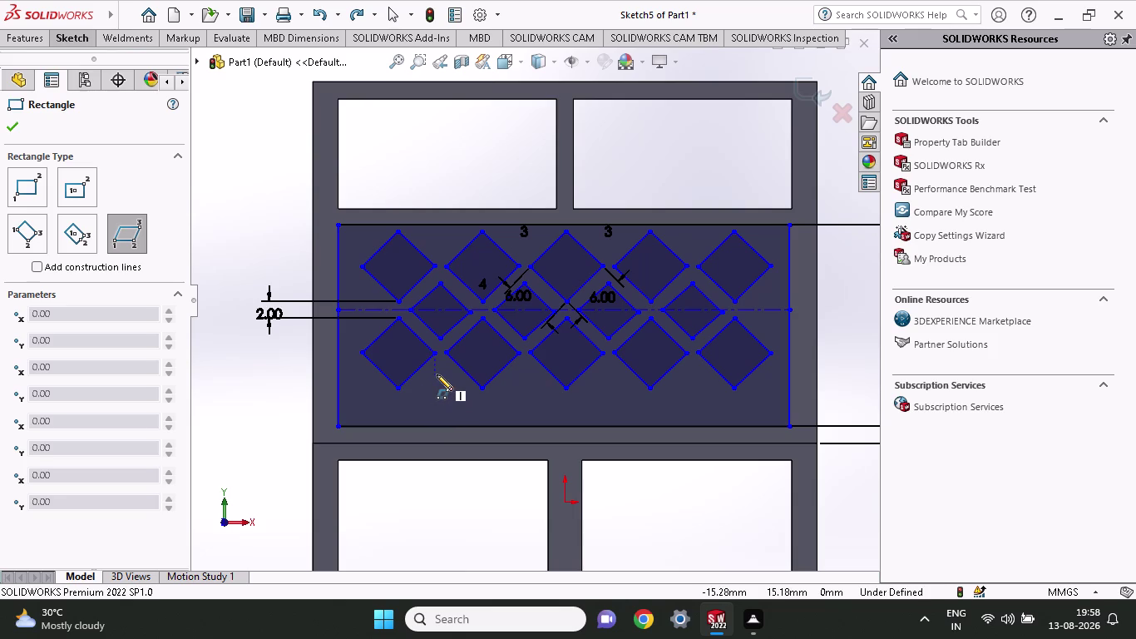
click(438, 372)
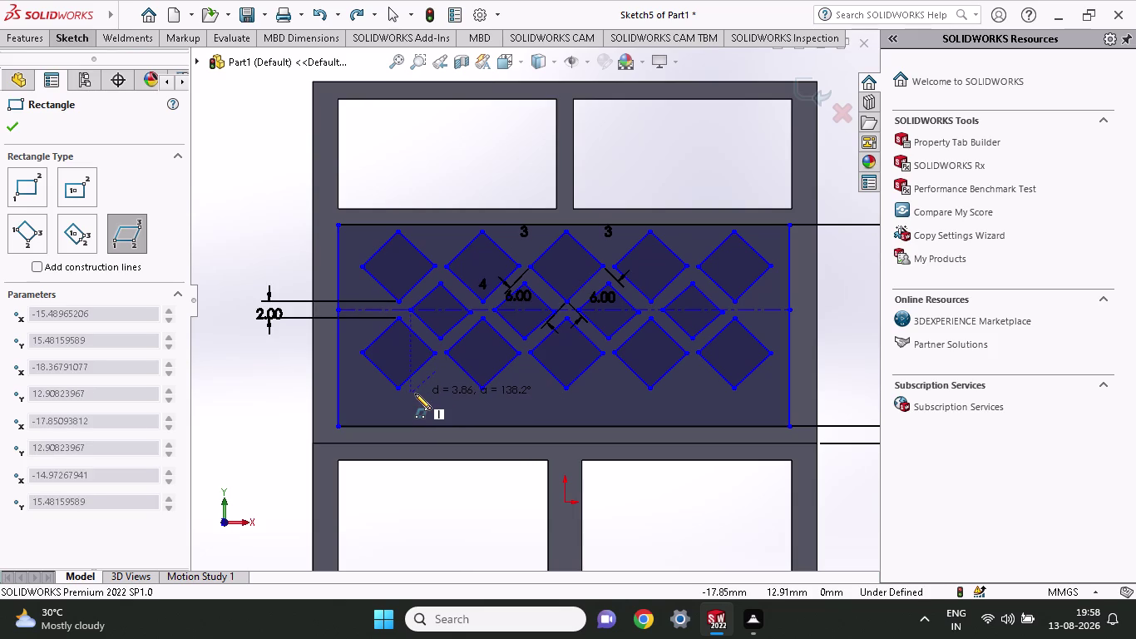
click(415, 393)
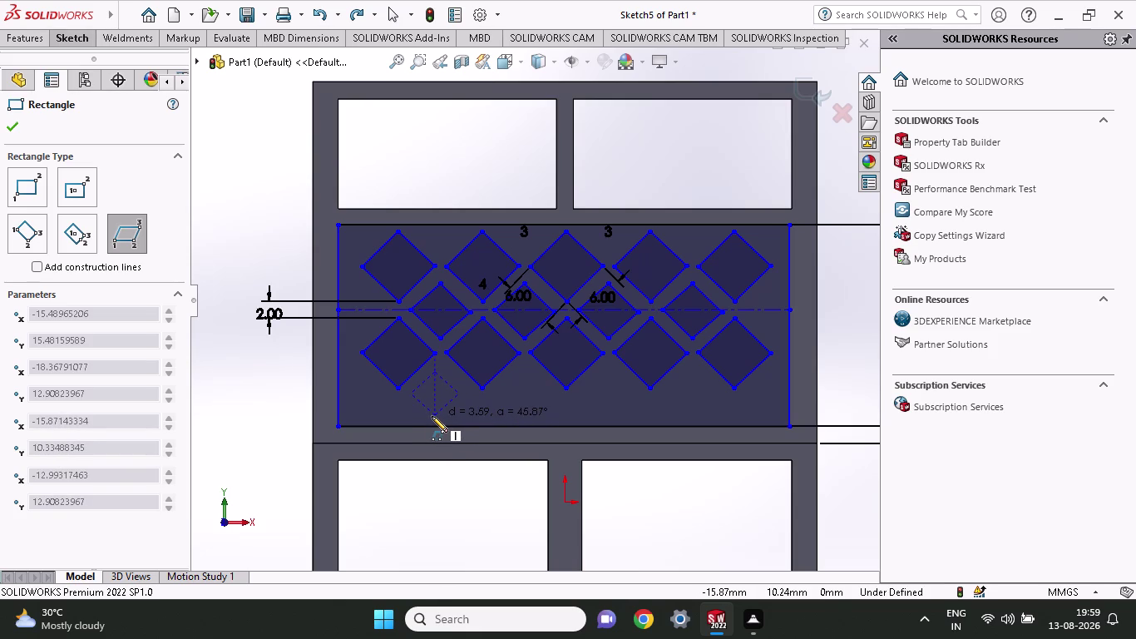
click(432, 418)
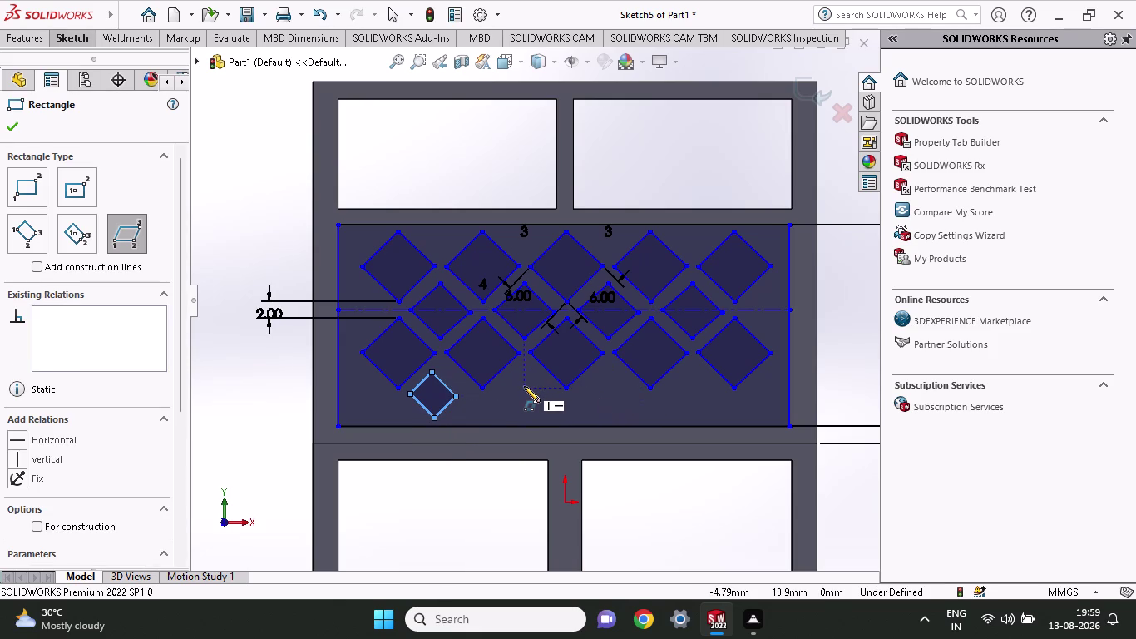
key(Escape)
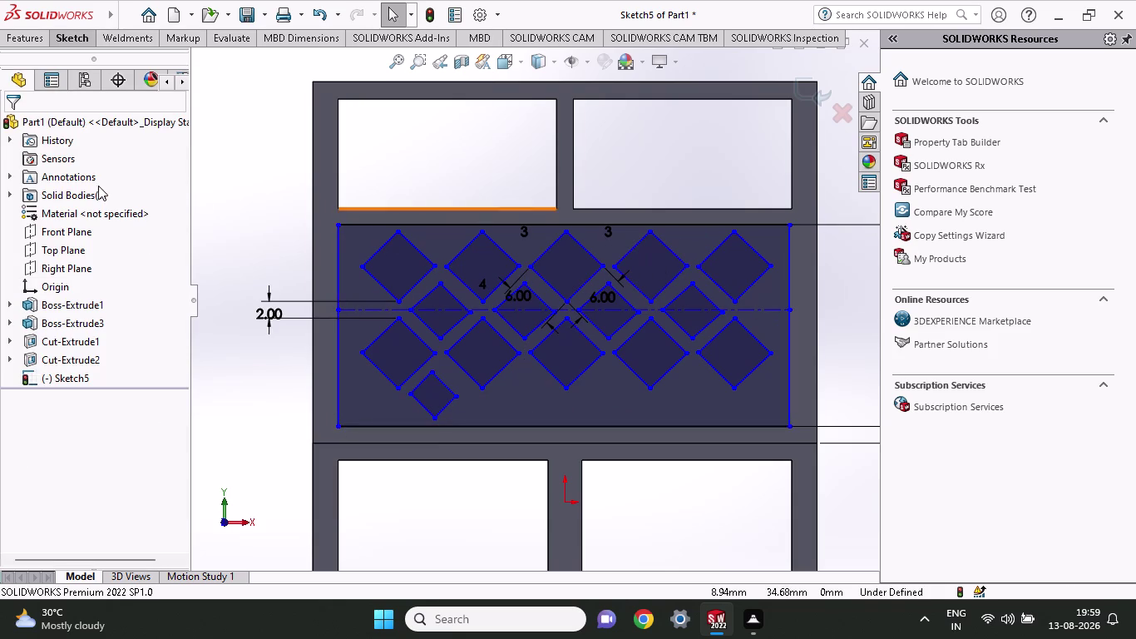
click(70, 36)
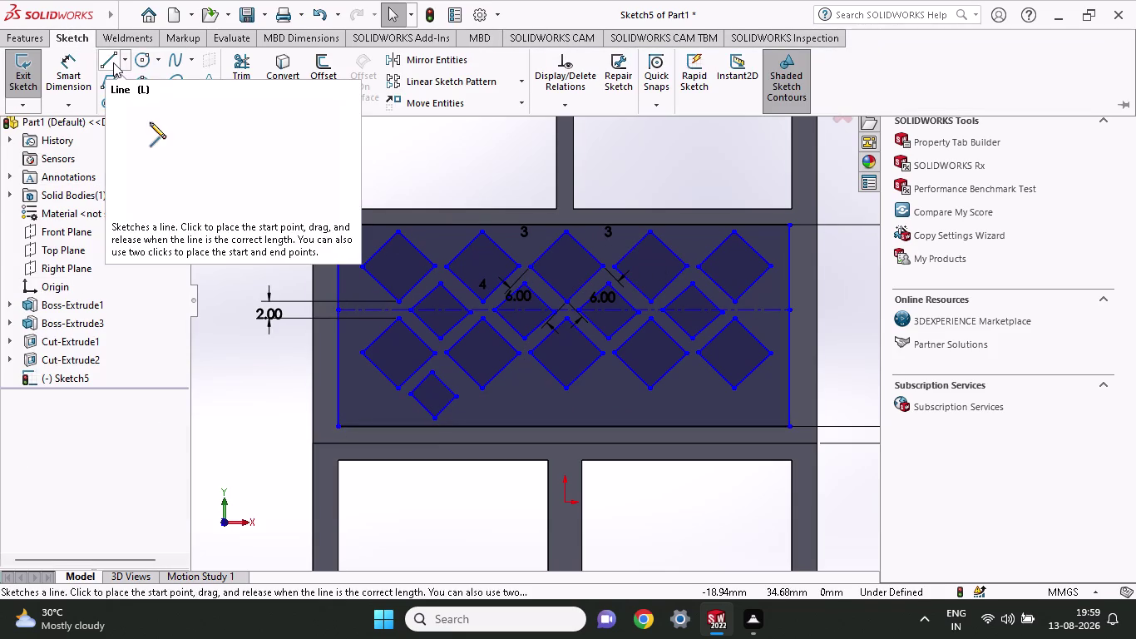
Draw a construction line across the panel width through the lone lower diamond.
click(121, 64)
click(120, 98)
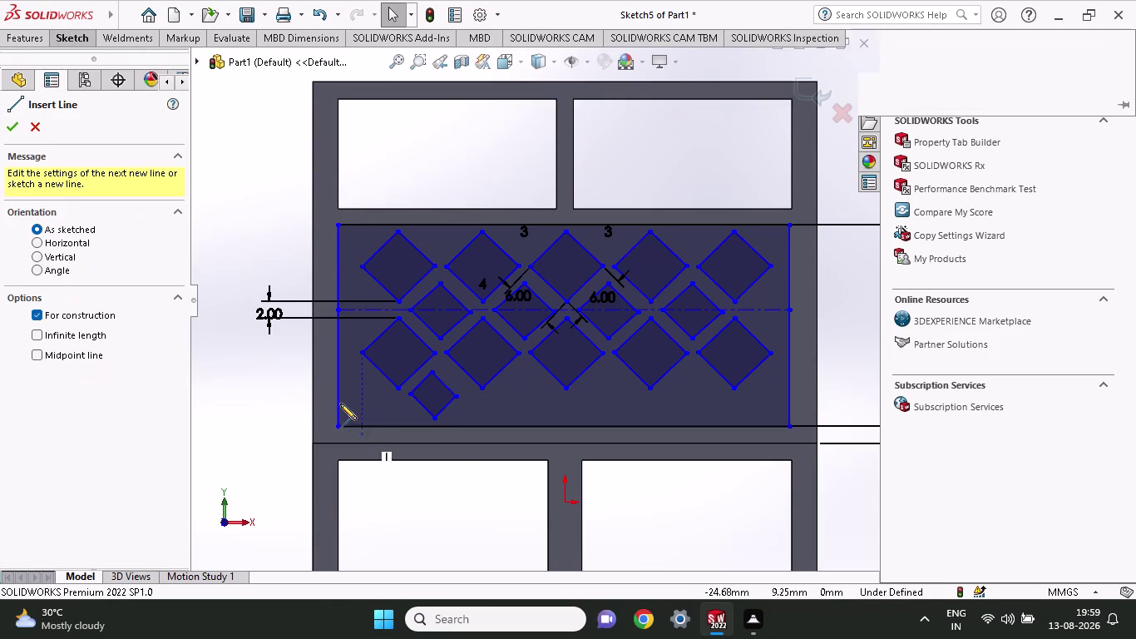
click(337, 394)
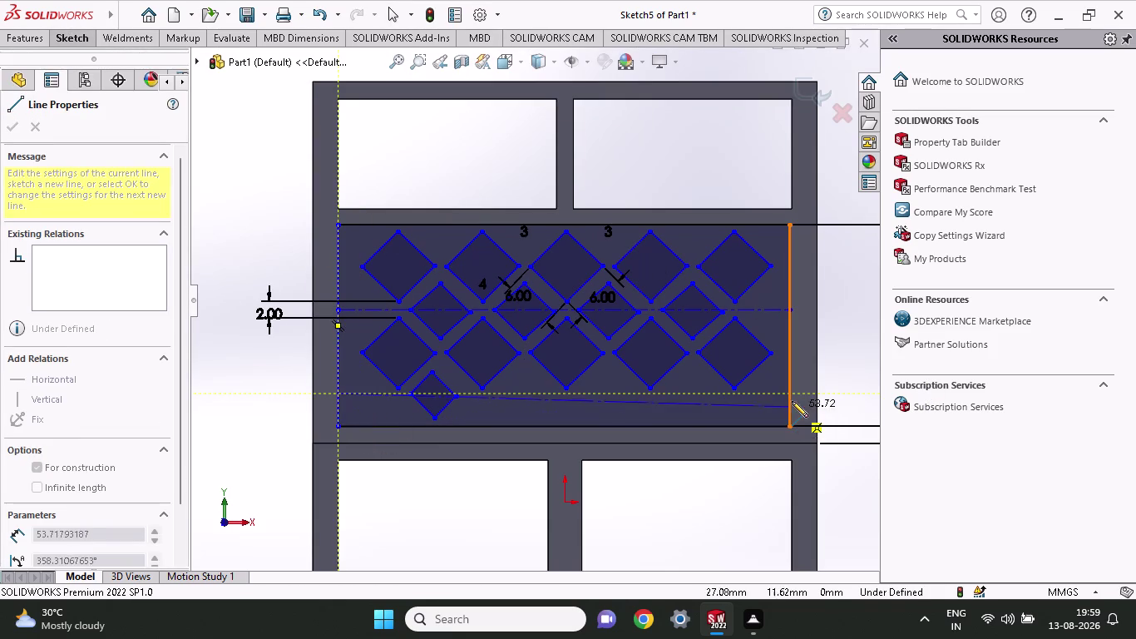
click(785, 401)
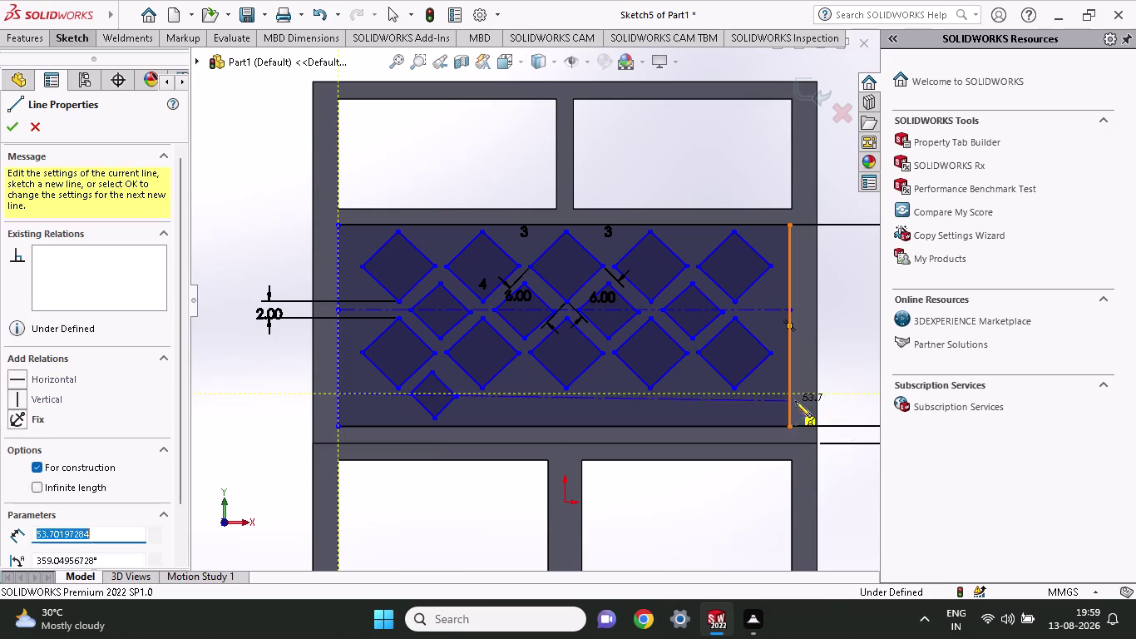
key(Escape)
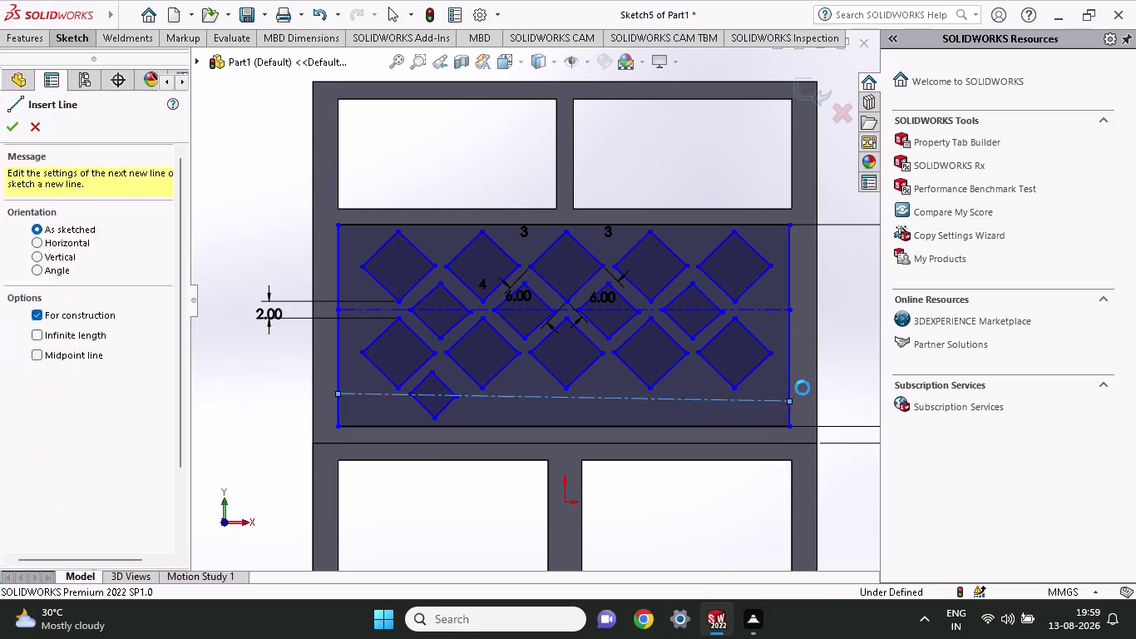
click(55, 40)
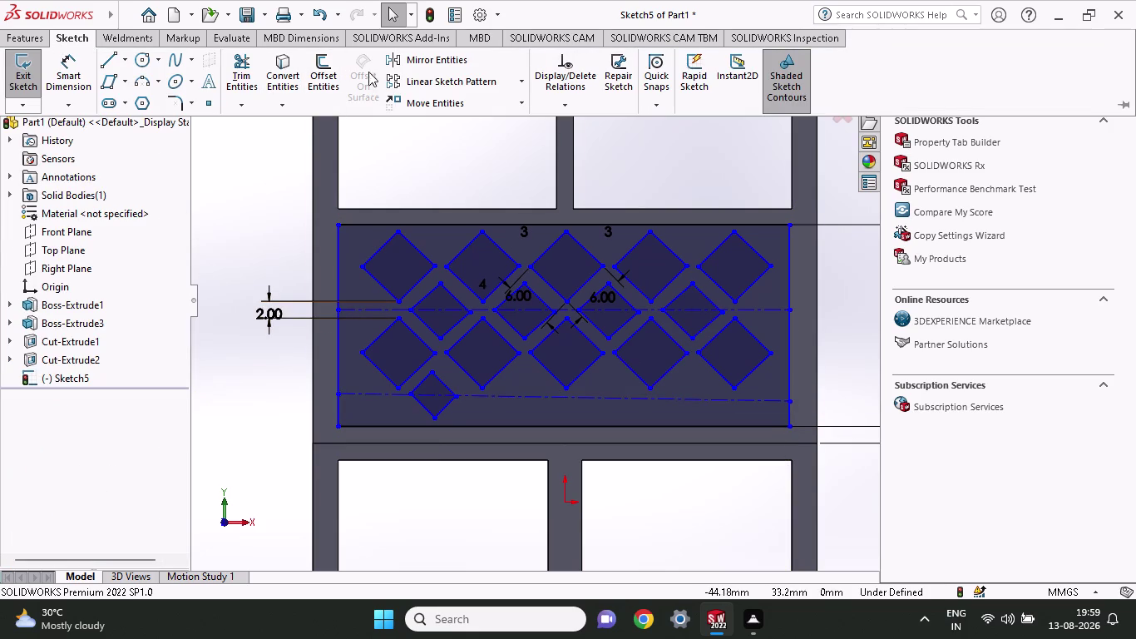
click(400, 62)
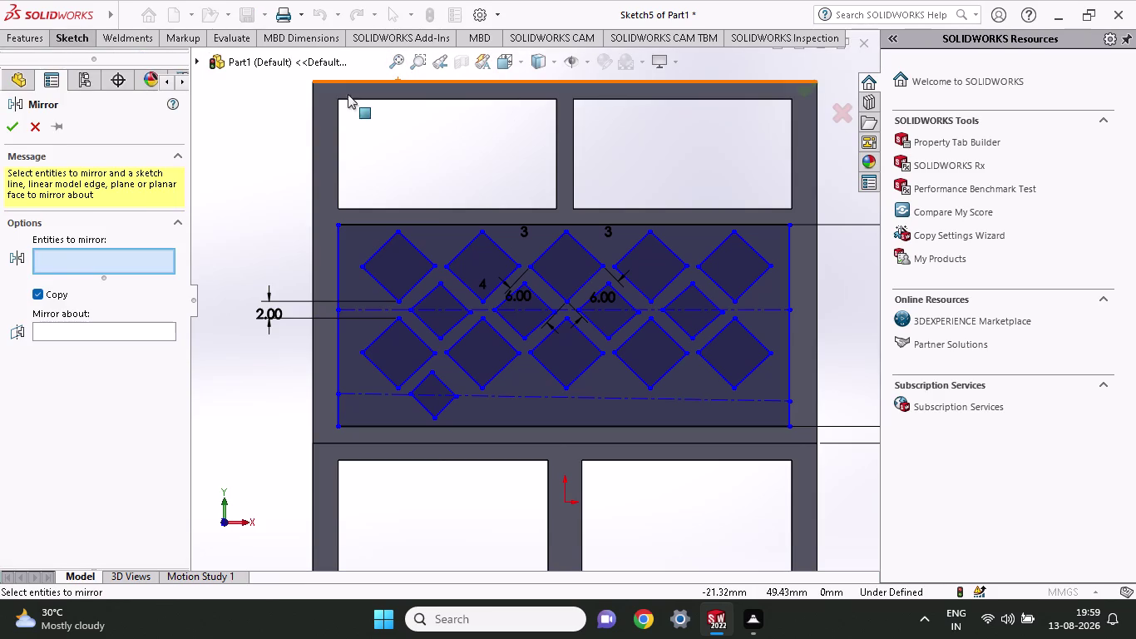
key(Escape)
click(55, 39)
click(436, 84)
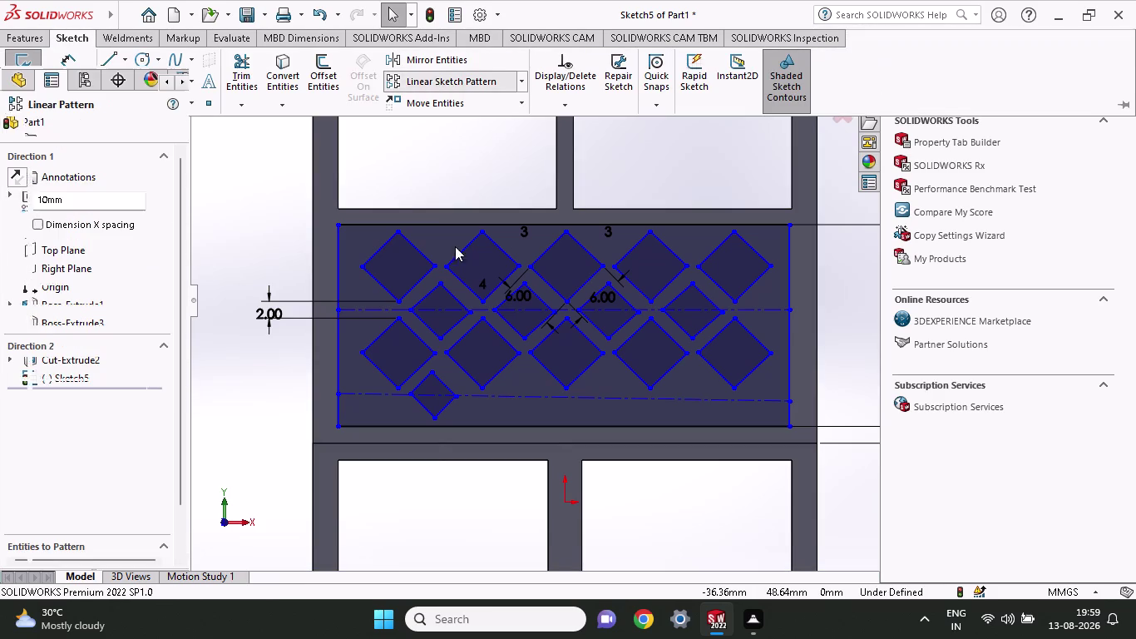
click(432, 387)
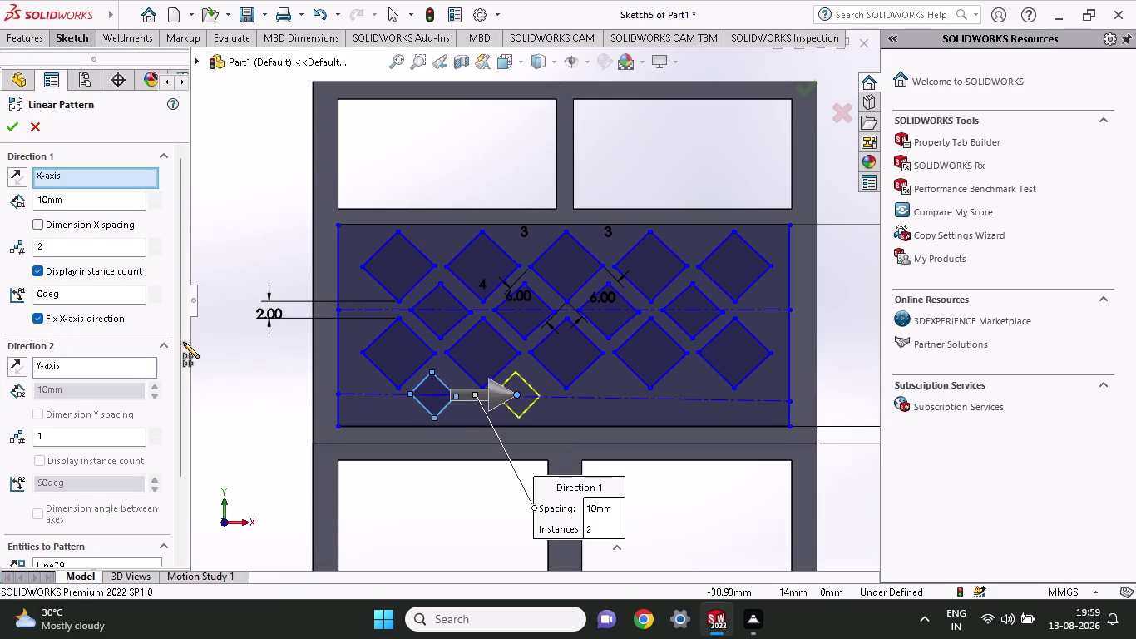
drag(68, 243, 0, 260)
key(5)
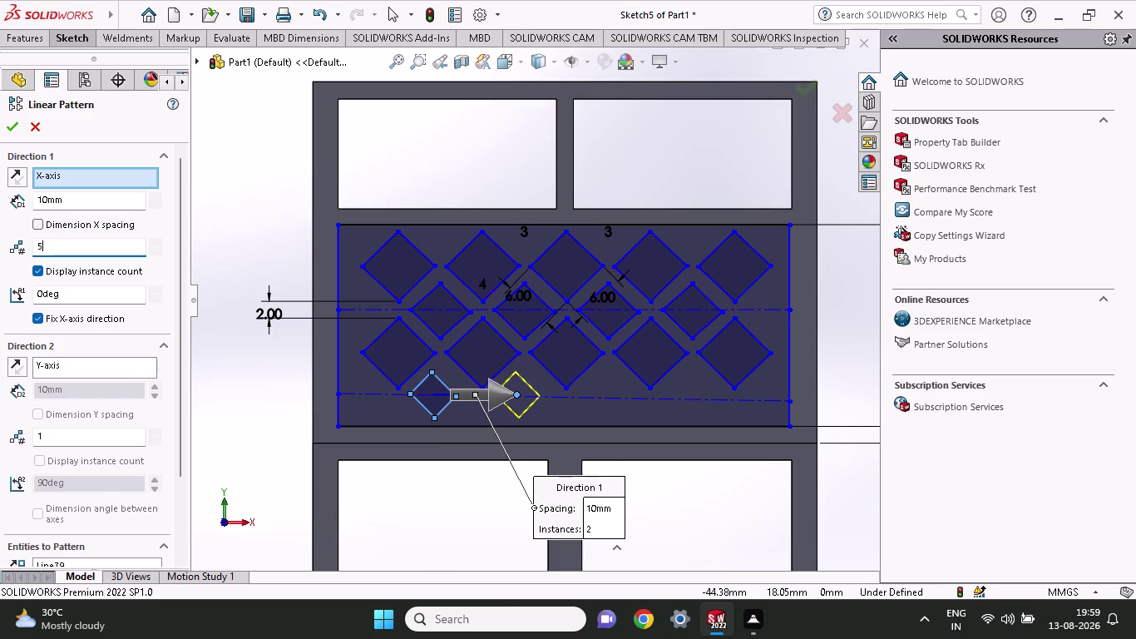
click(12, 128)
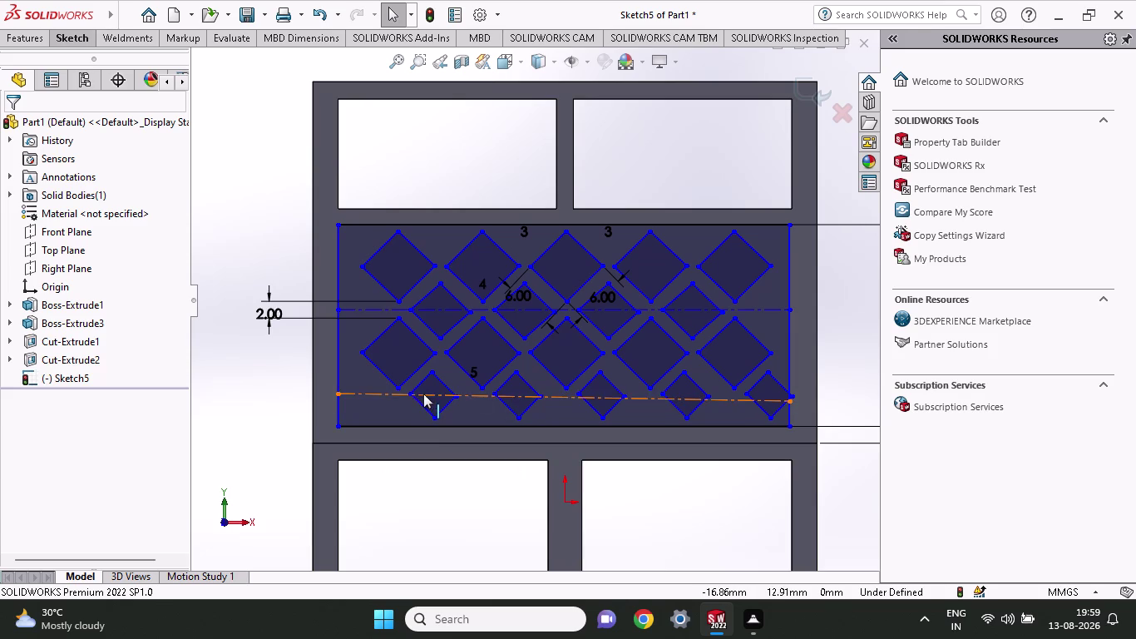
key(ctrl+z)
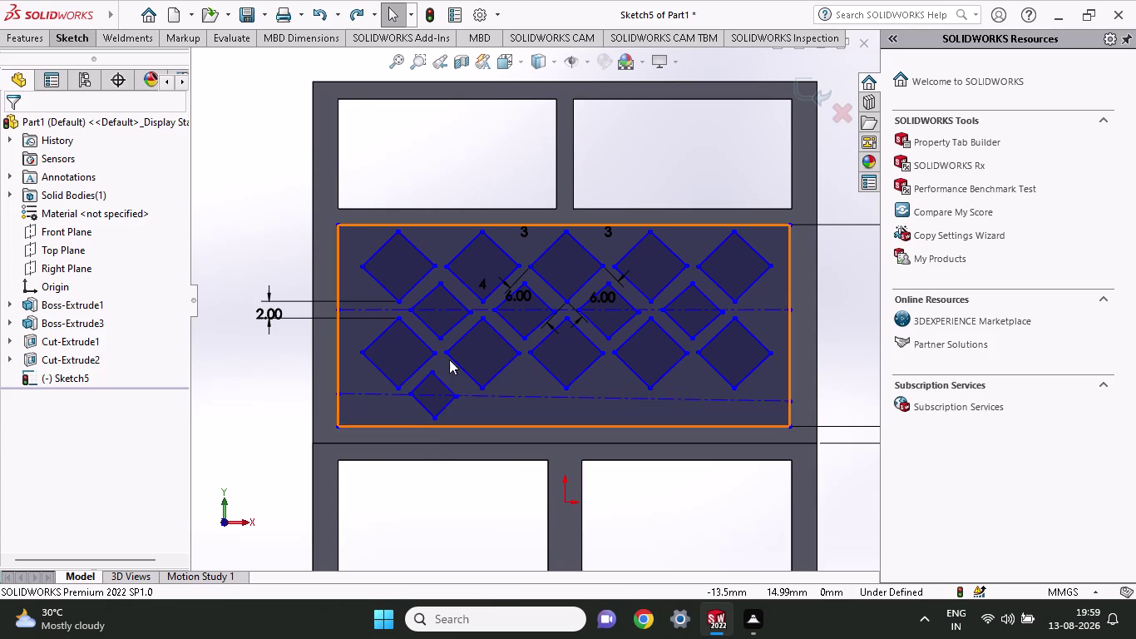
click(70, 33)
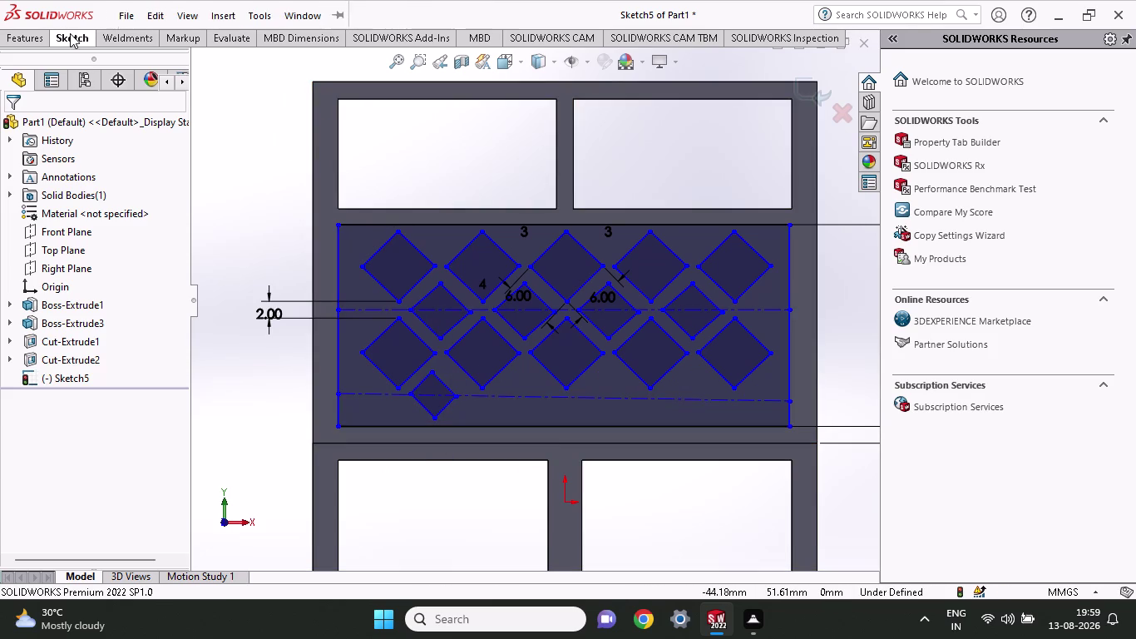
click(402, 77)
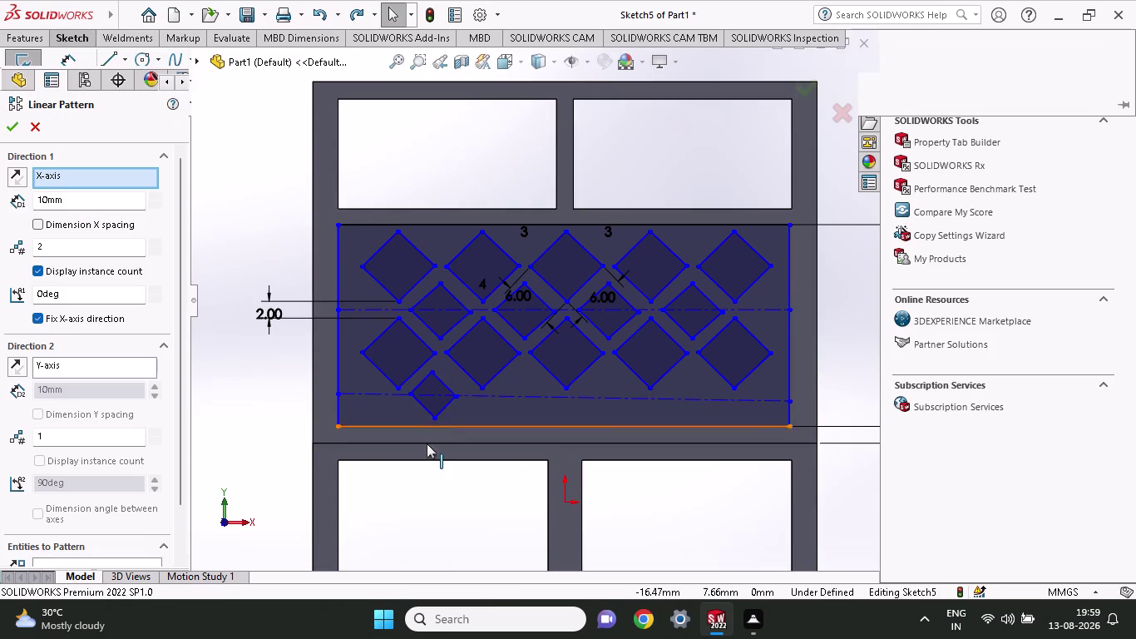
click(434, 386)
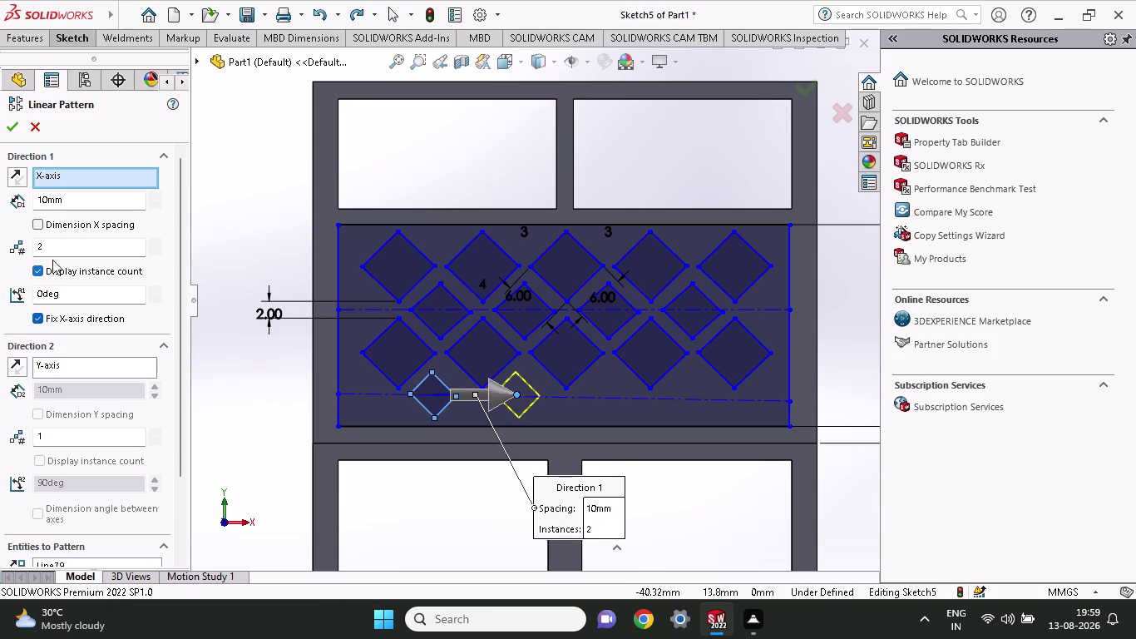
drag(51, 246, 0, 246)
key(5)
drag(63, 201, 0, 201)
key(5)
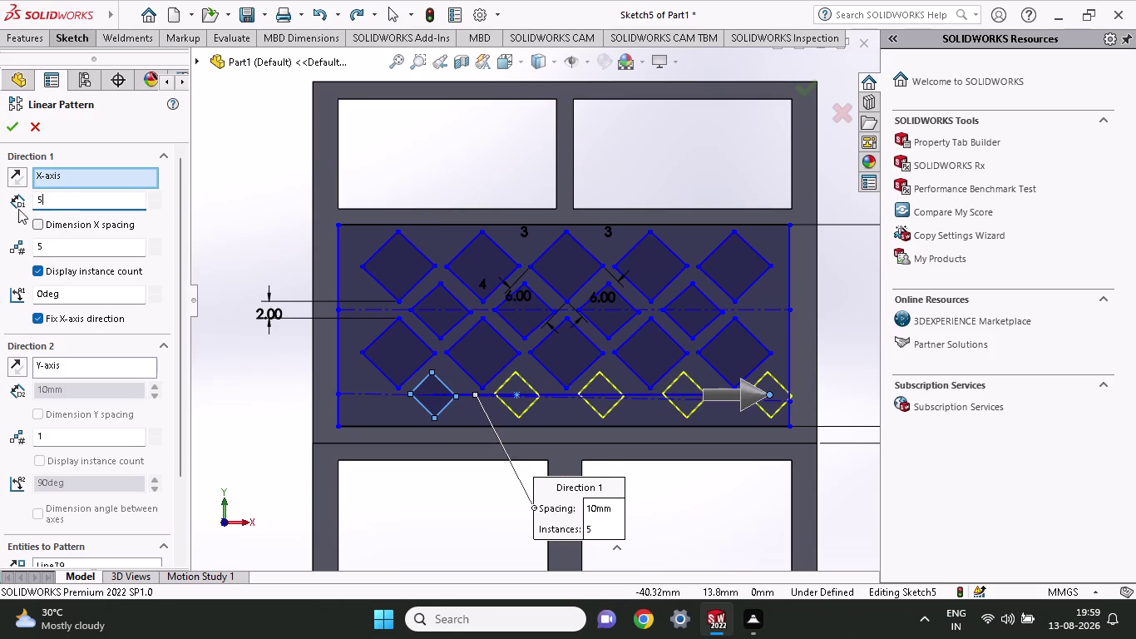
click(11, 128)
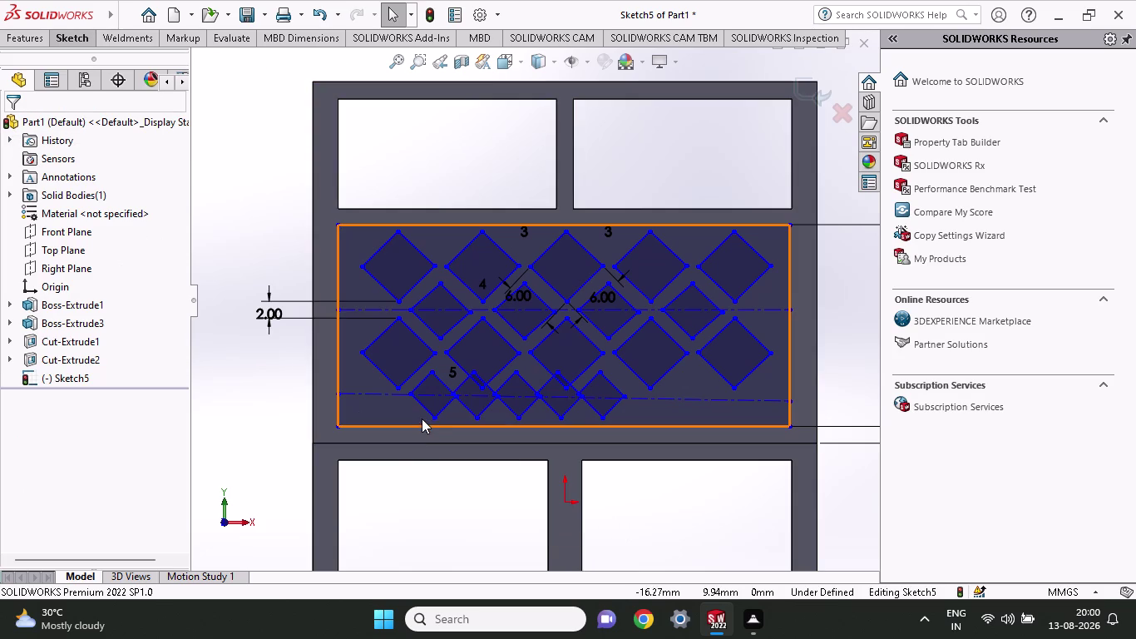
key(ctrl+z)
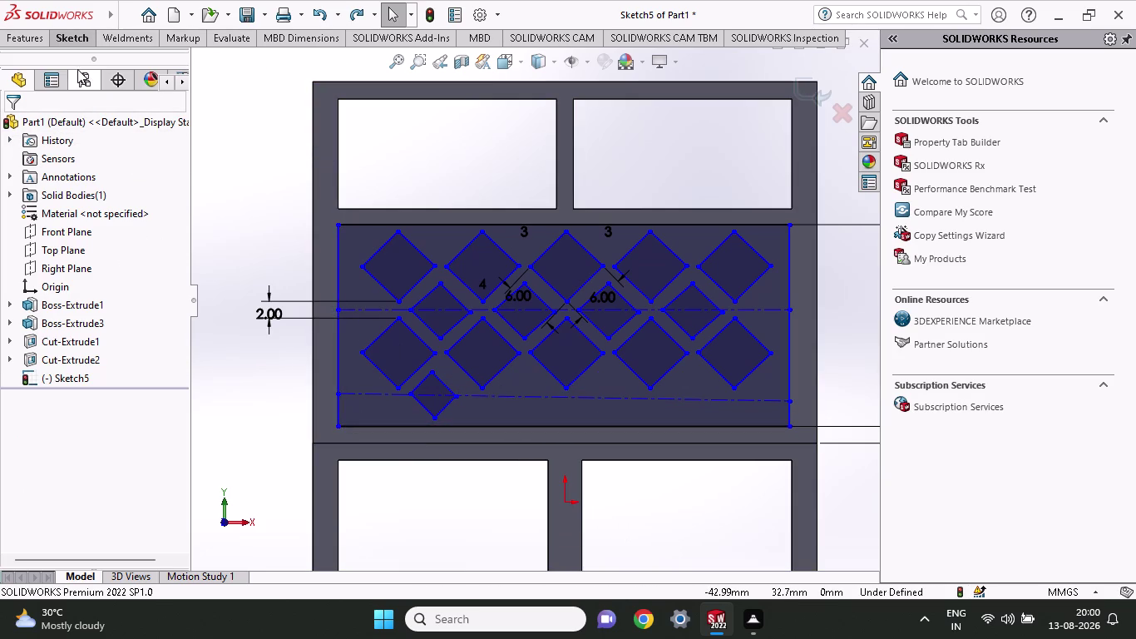
click(73, 38)
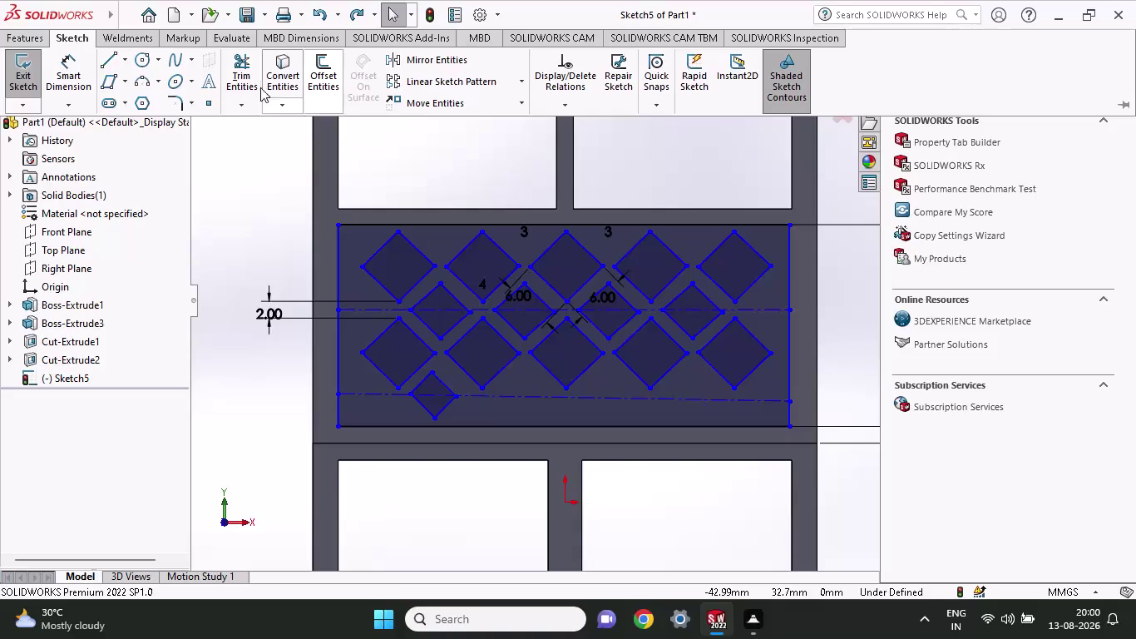
Trial-pattern the lower diamond with 5 instances at 5 mm spacing.
click(419, 76)
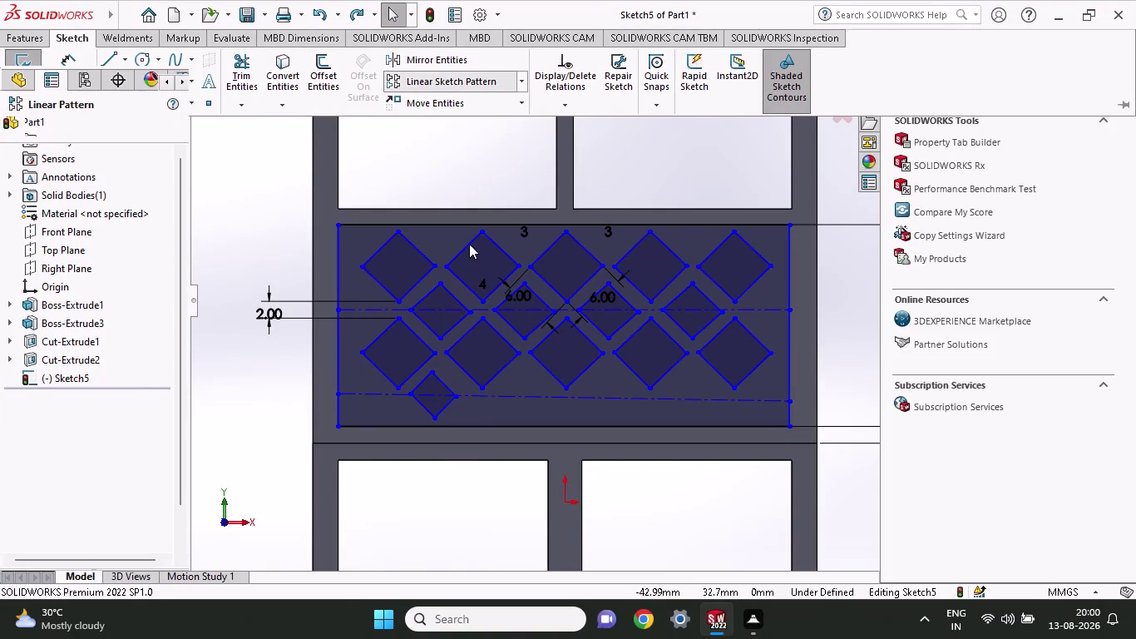
click(434, 409)
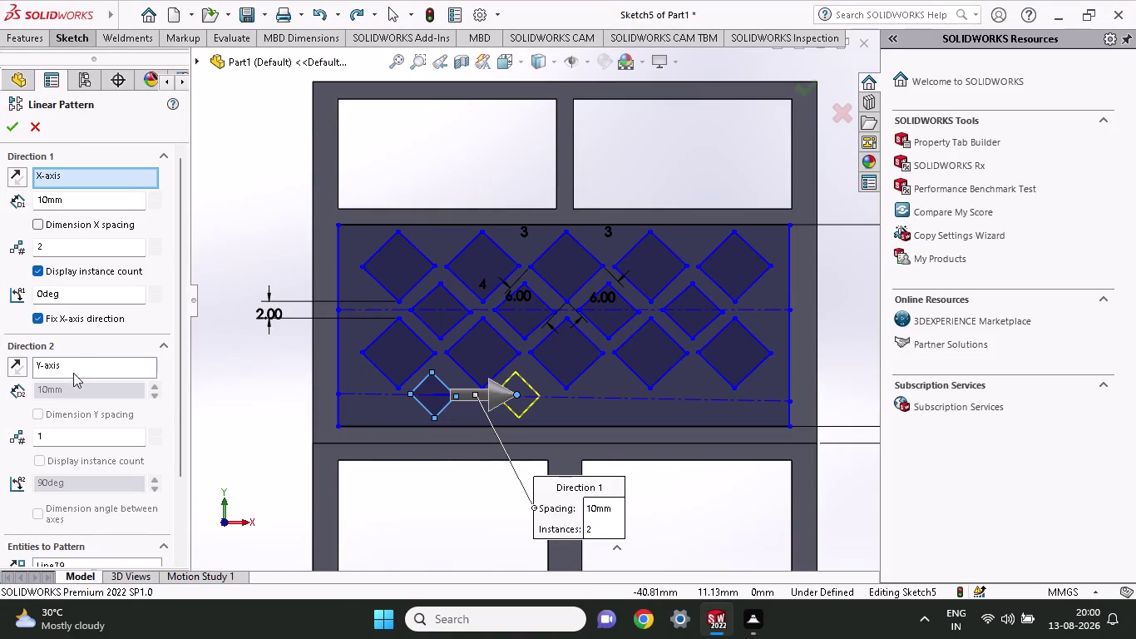
drag(64, 240, 0, 251)
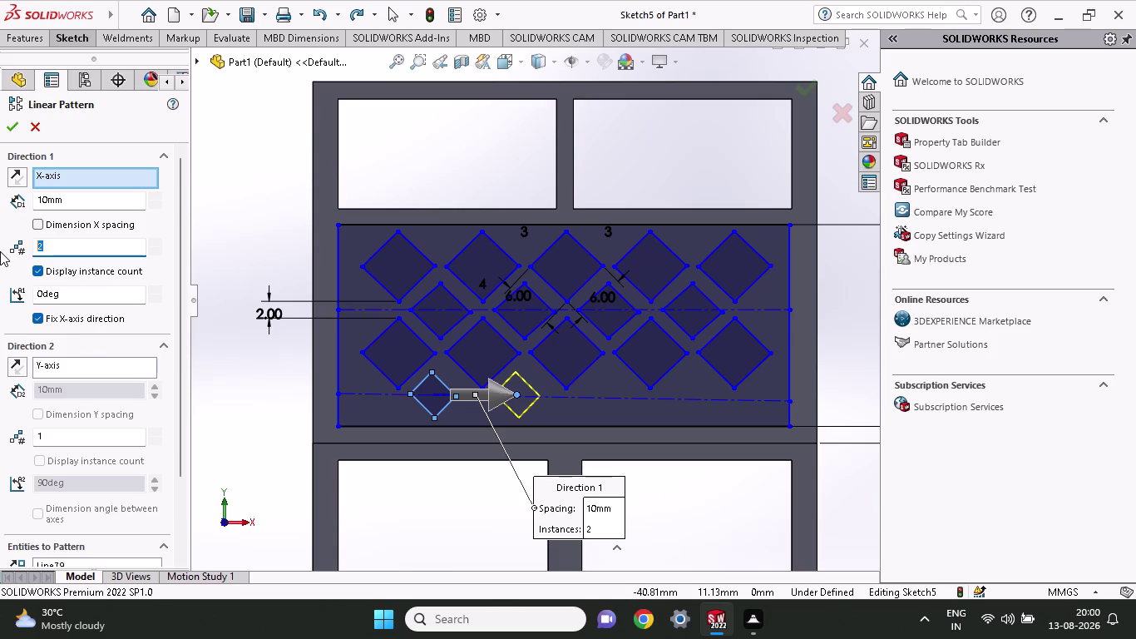
key(5)
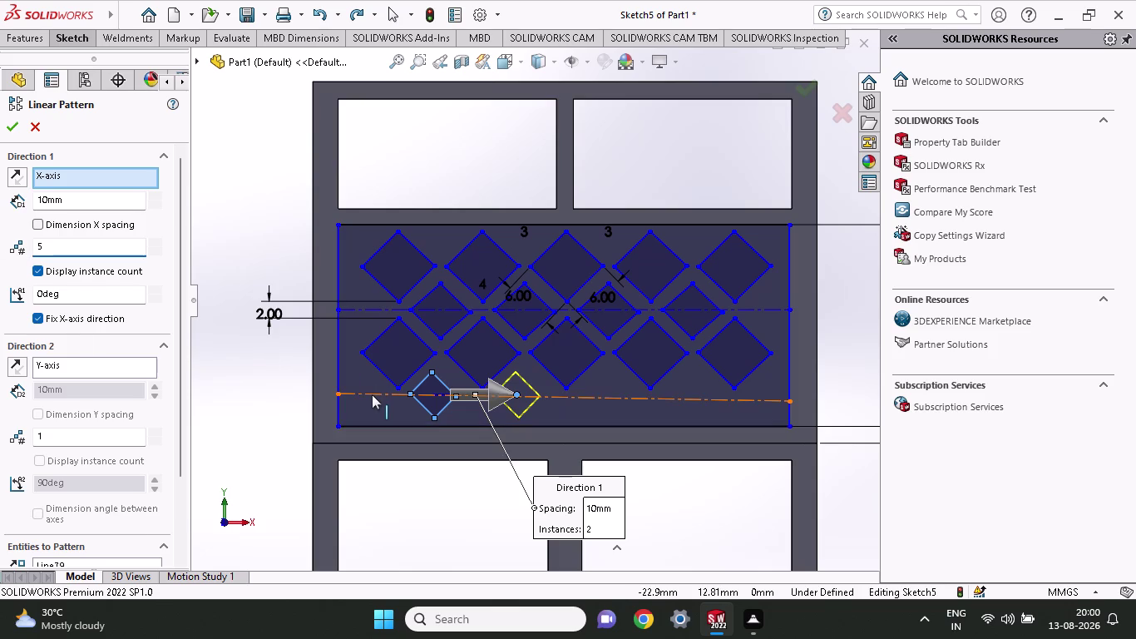
click(252, 365)
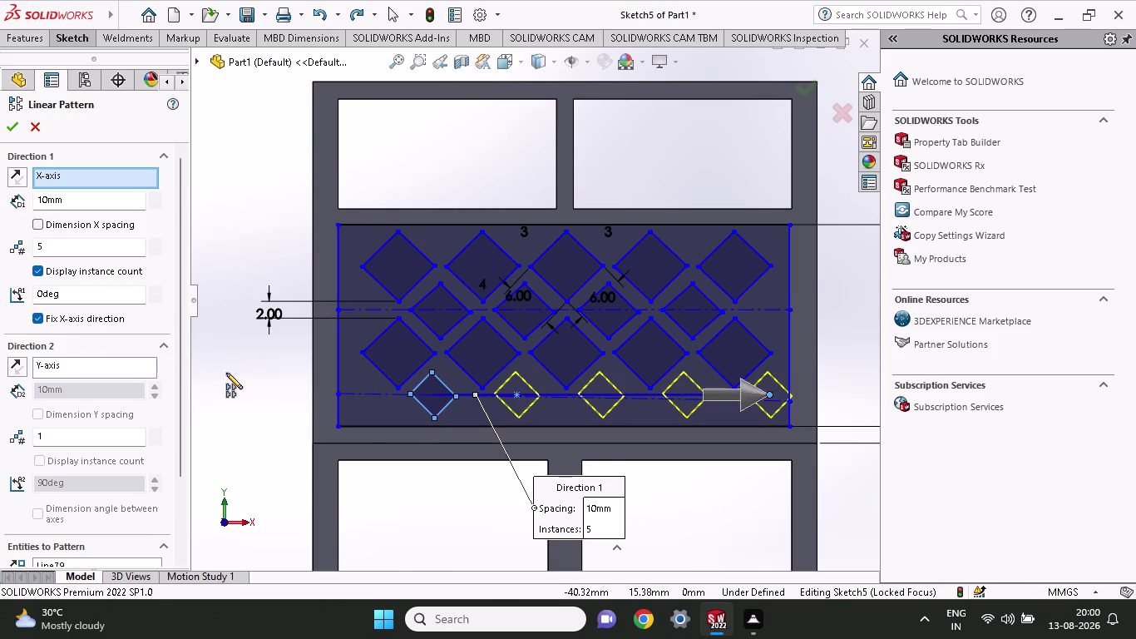
drag(64, 199, 62, 199)
drag(62, 199, 36, 206)
key(5)
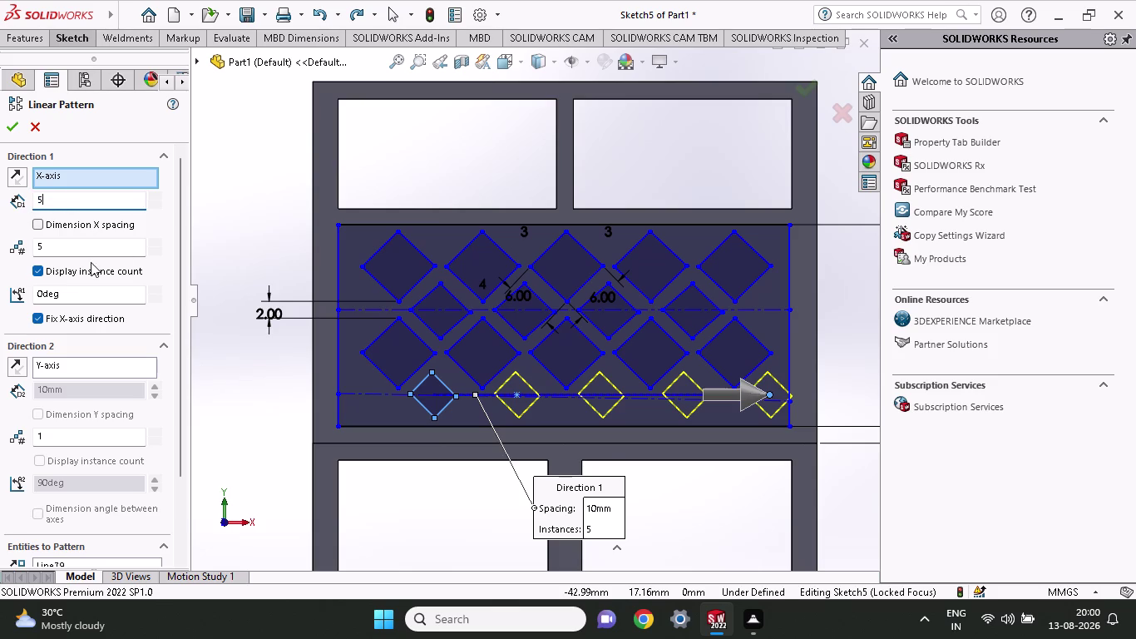
click(236, 276)
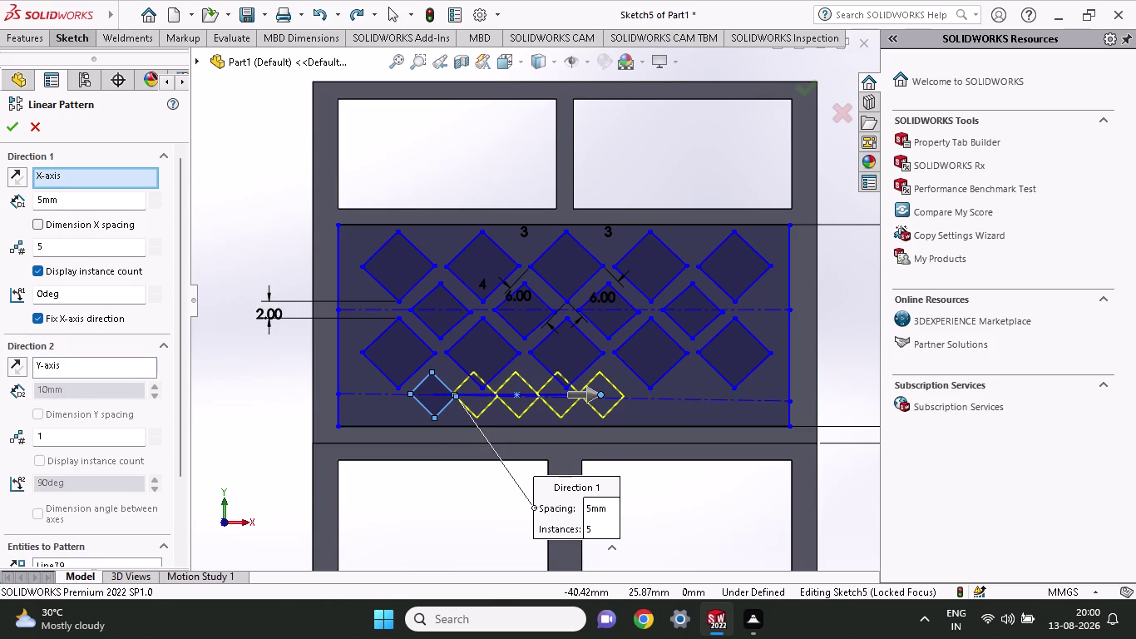
Try 12 mm and 9 mm spacings, cancel the pattern, and select the leftover diamond.
drag(71, 201, 25, 204)
text(12)
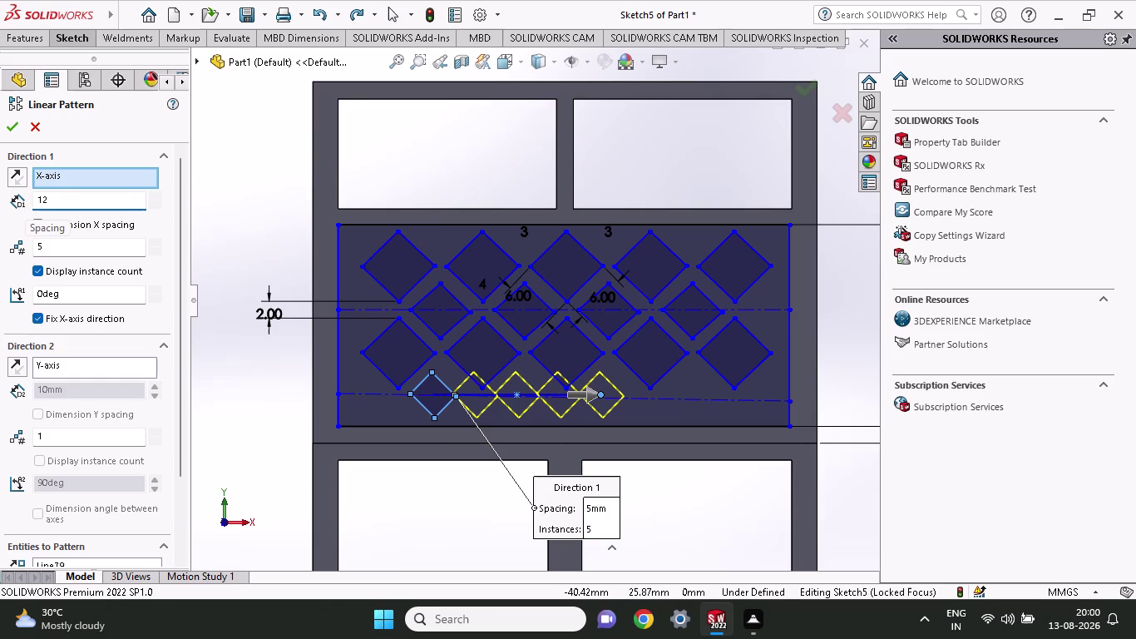
click(223, 278)
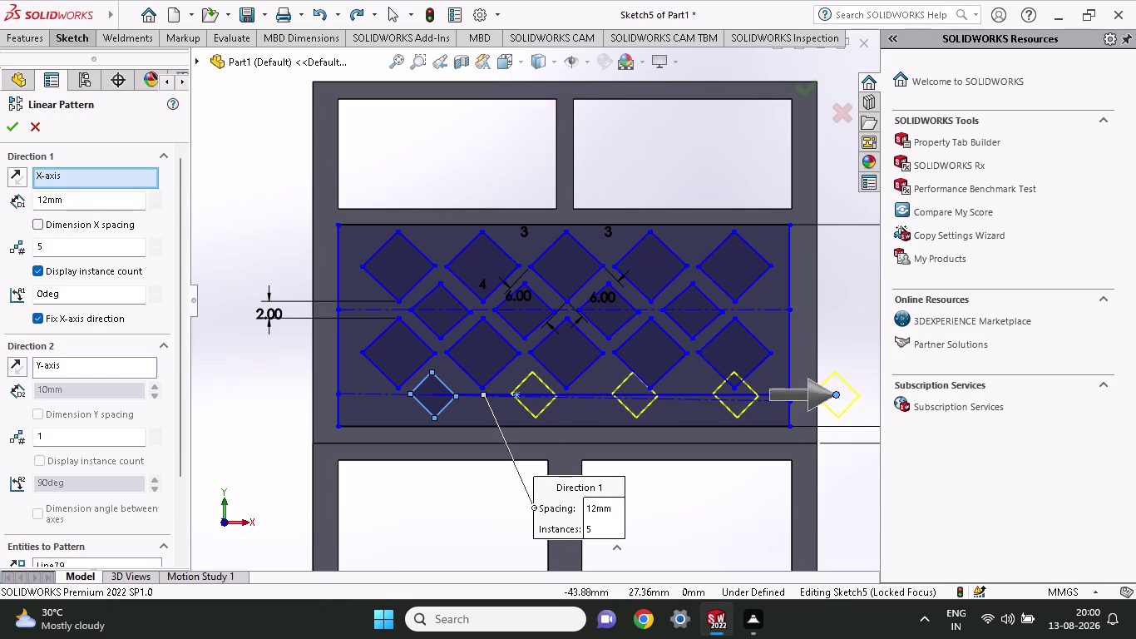
drag(78, 203, 9, 206)
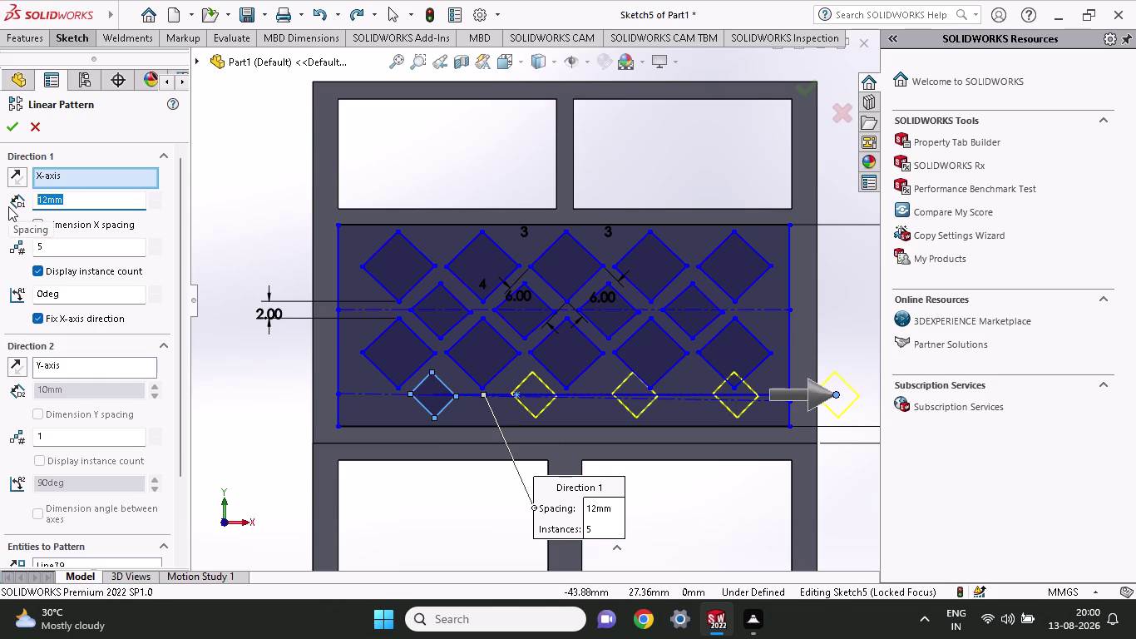
key(9)
click(202, 258)
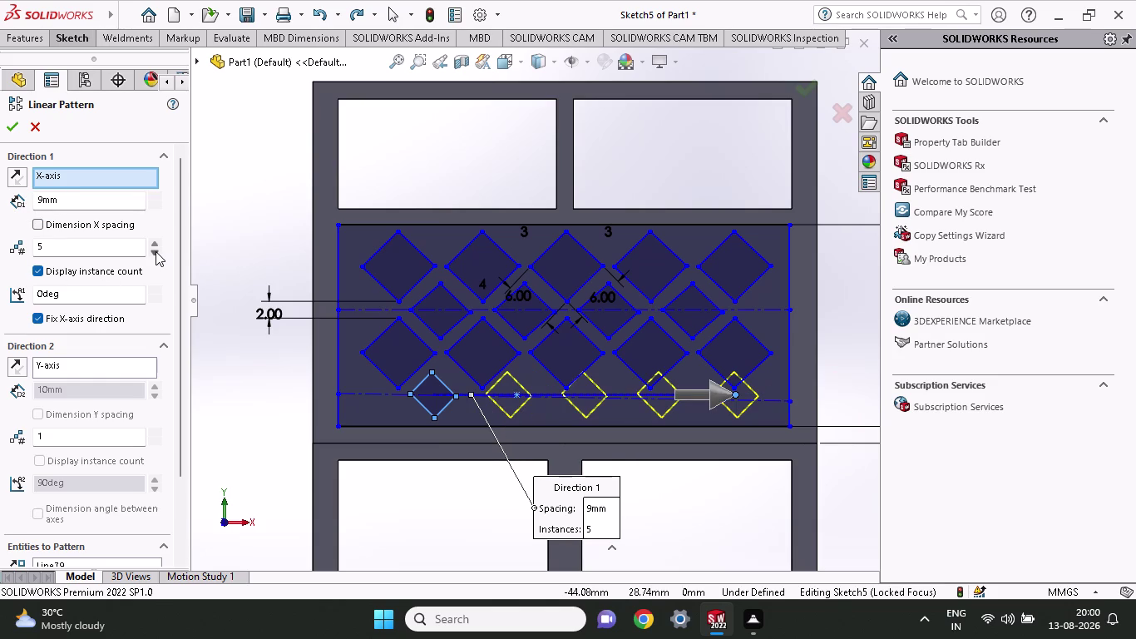
key(Escape)
key(ctrl+z)
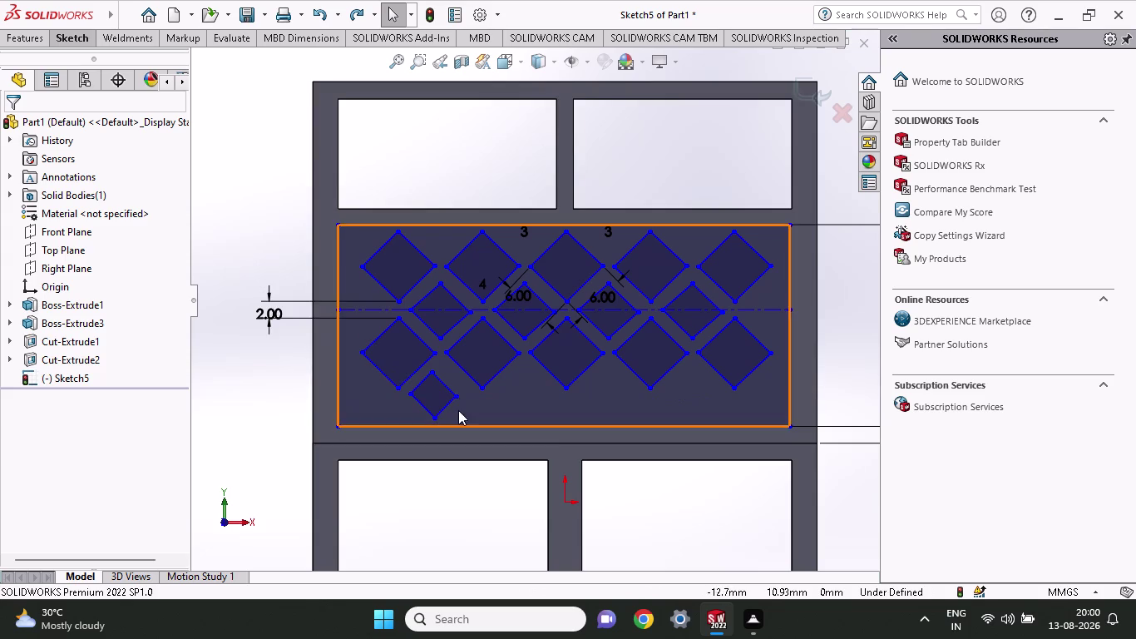
click(435, 399)
Delete the leftover diamond and sketch a new small diamond below the lower row.
key(Delete)
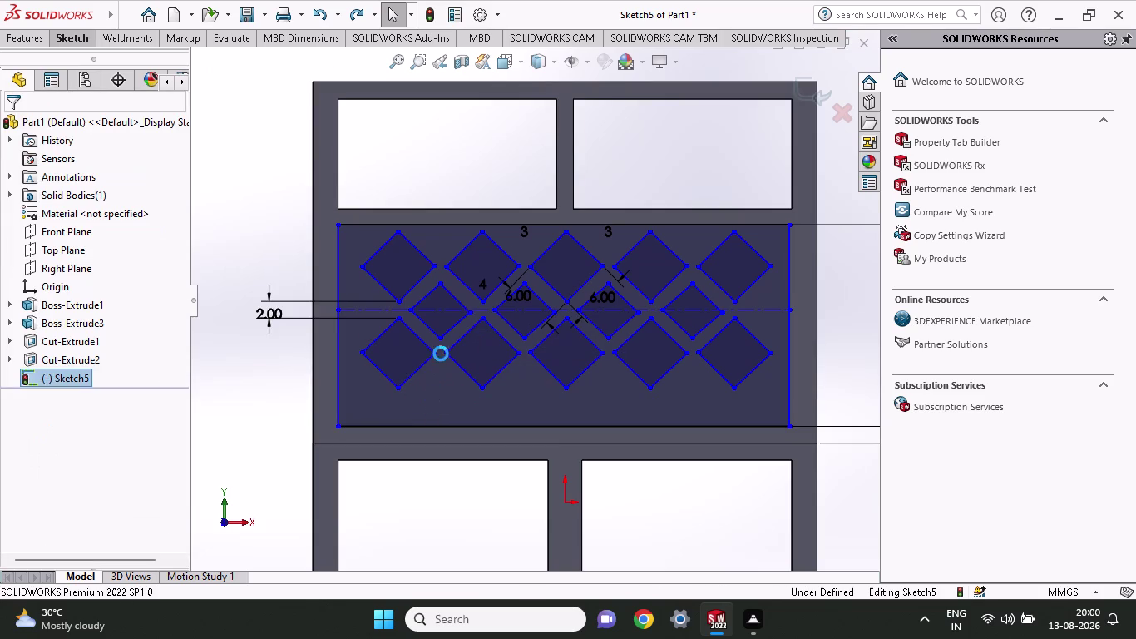
click(68, 43)
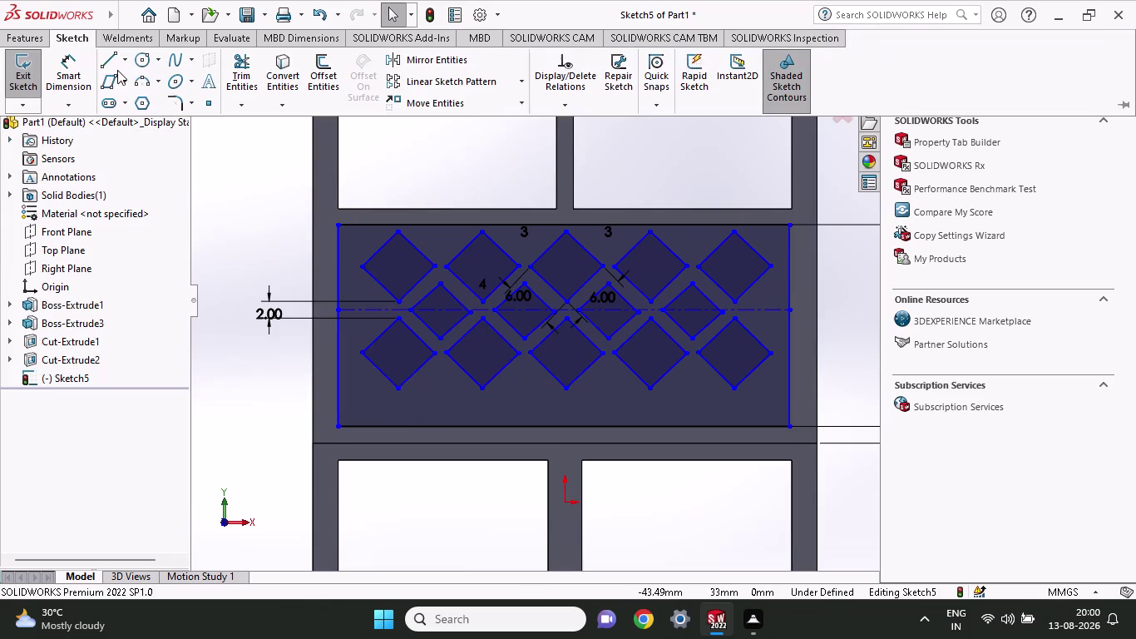
click(117, 84)
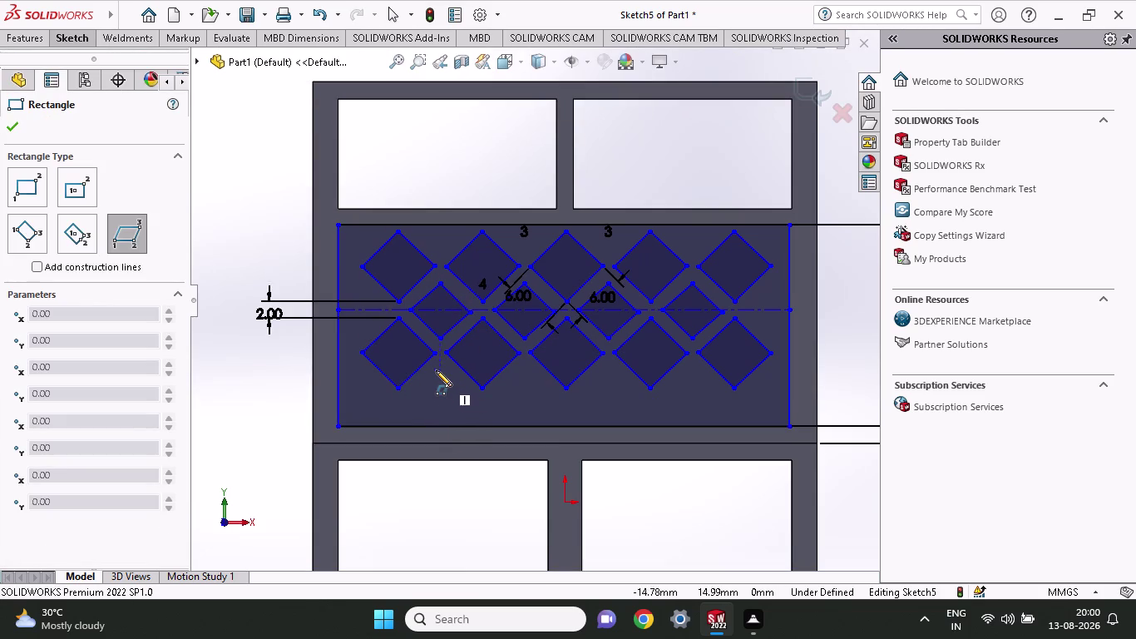
click(441, 373)
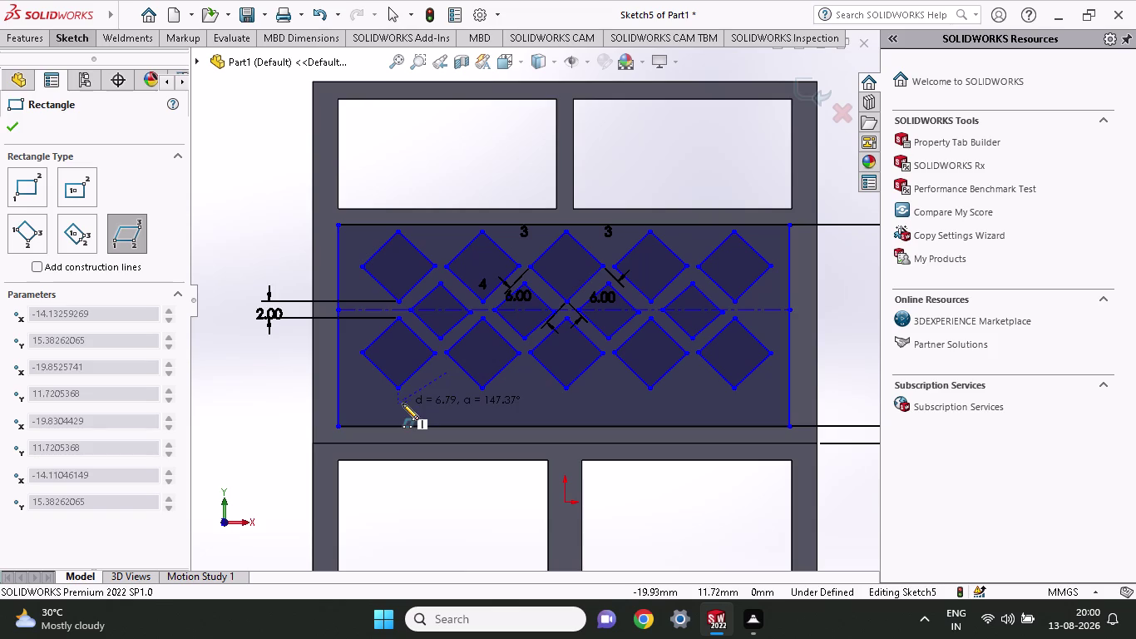
click(414, 402)
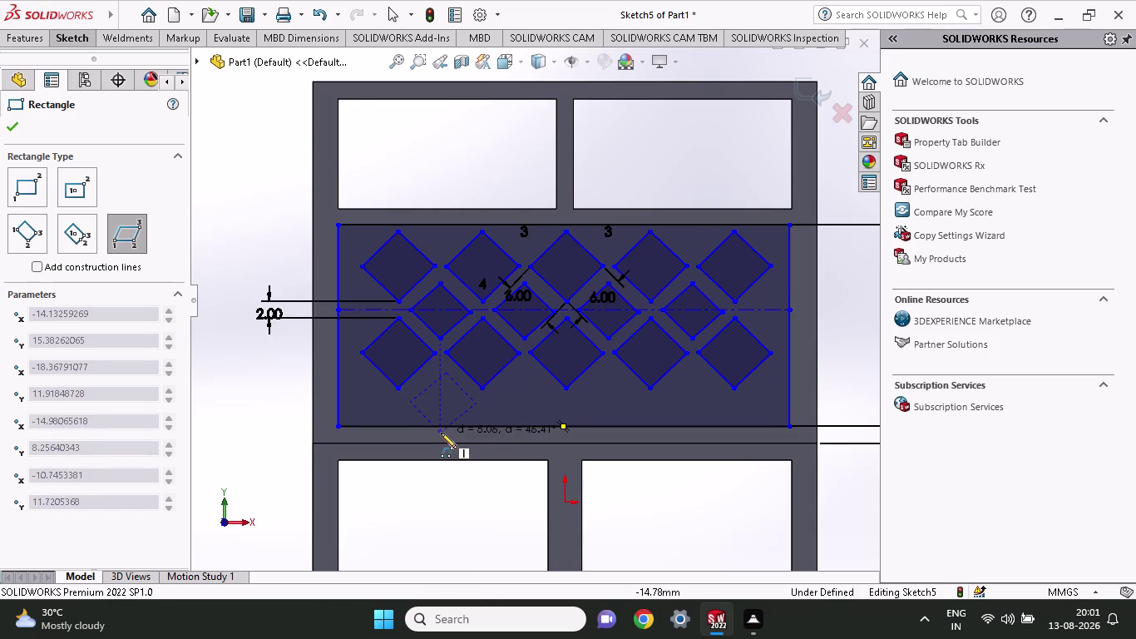
click(441, 432)
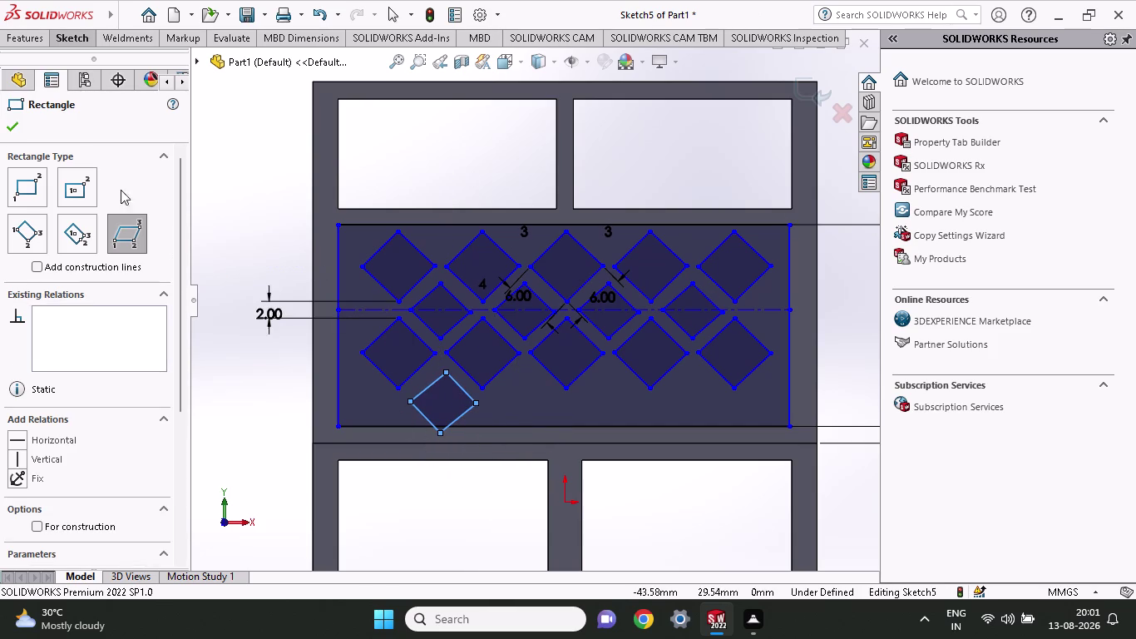
click(64, 38)
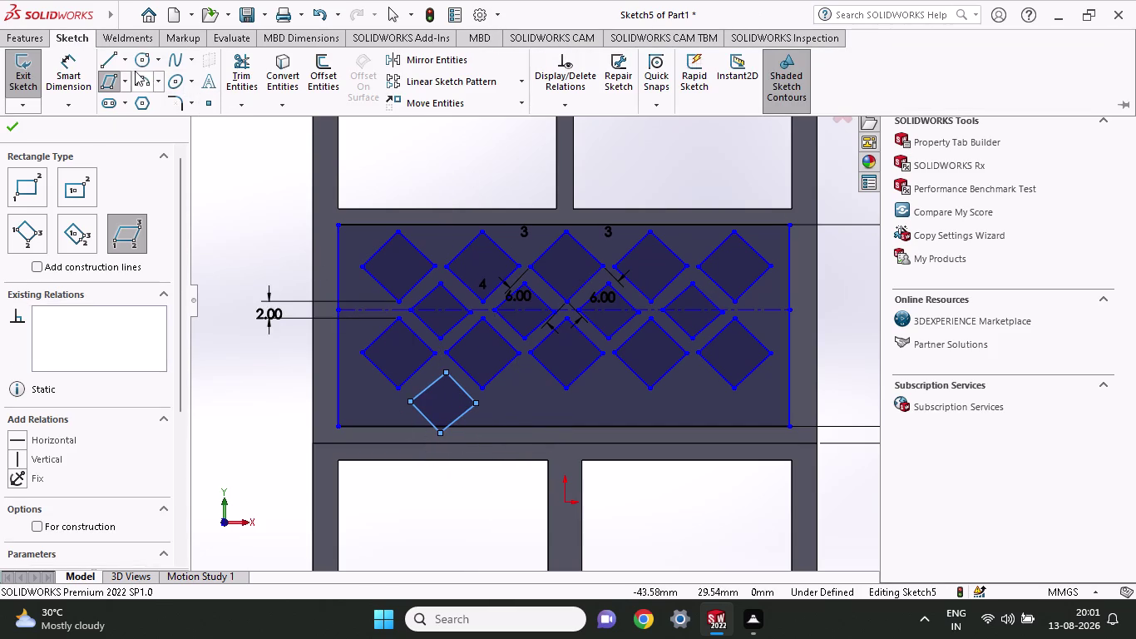
Draw a construction line through the diamond from the panel's left edge to its right edge.
click(128, 65)
click(130, 95)
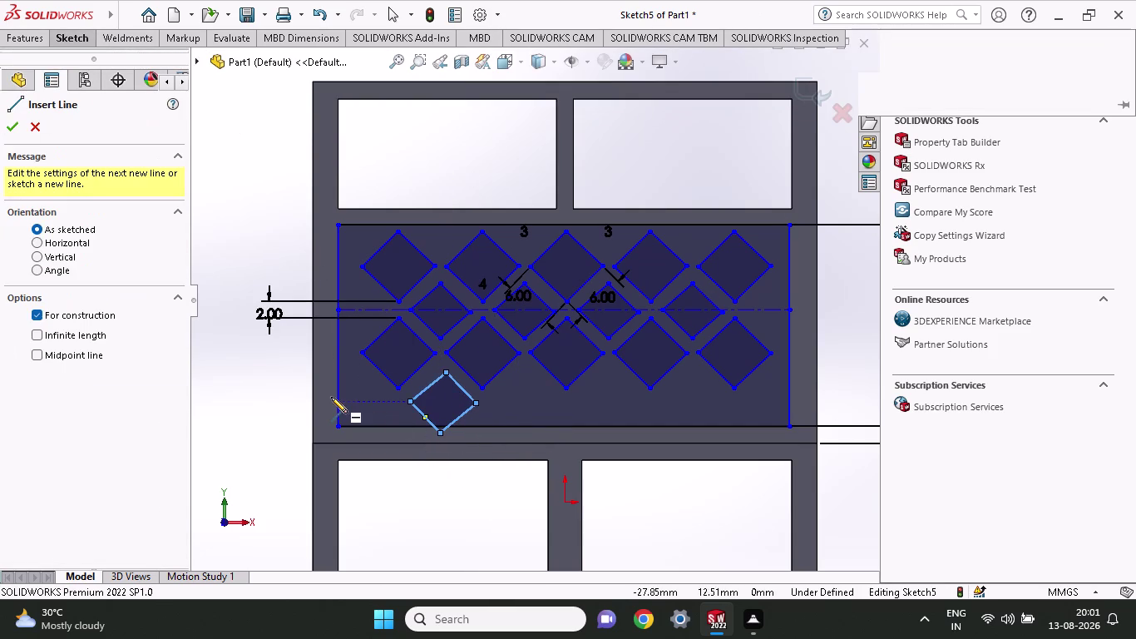
click(339, 399)
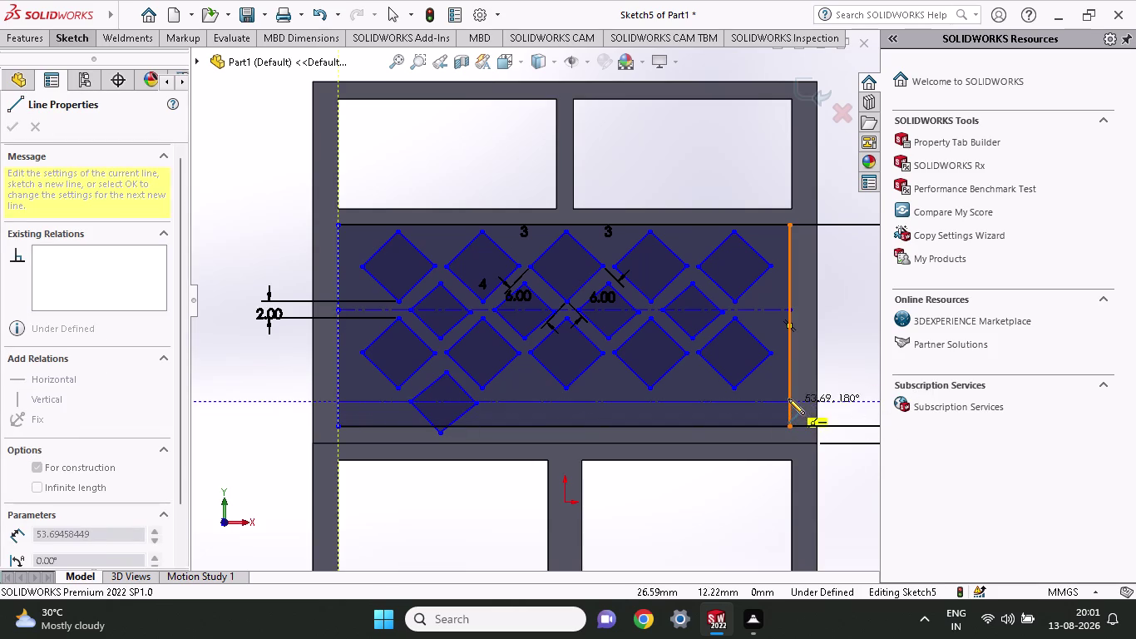
click(788, 405)
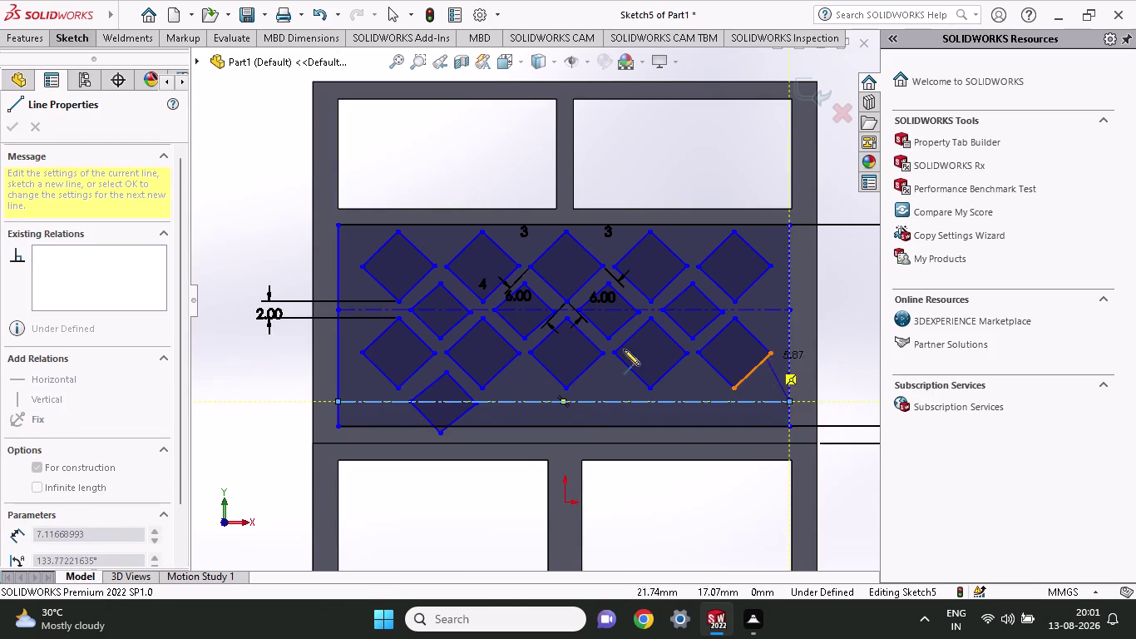
right_click(221, 215)
click(244, 233)
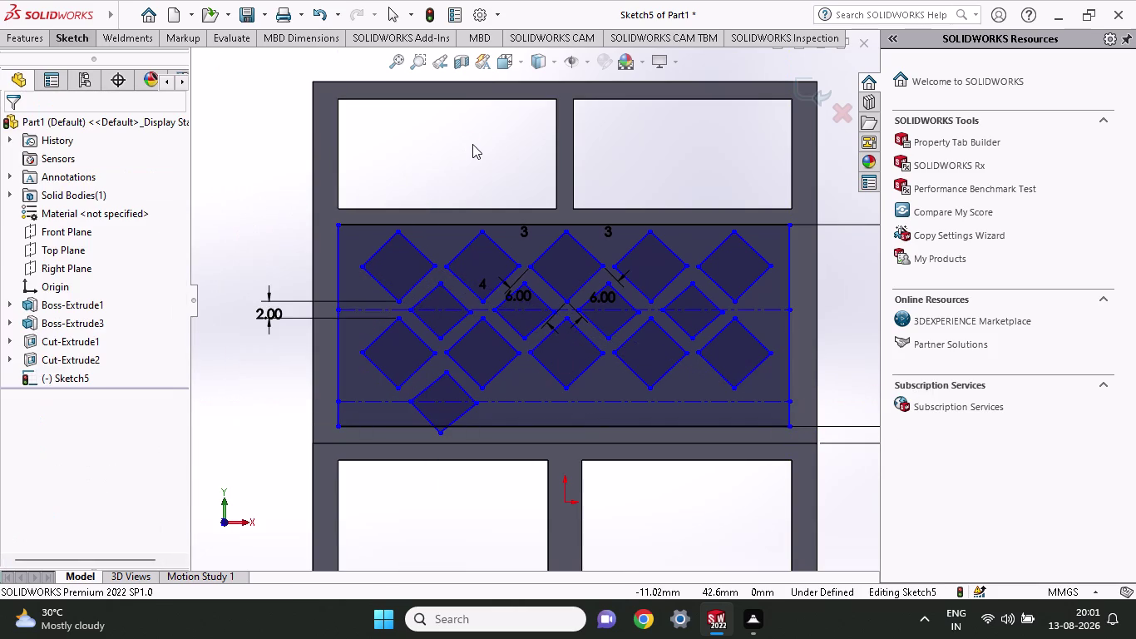
Pattern the new diamond into a row of five along the bottom construction line, 10 mm apart.
click(73, 35)
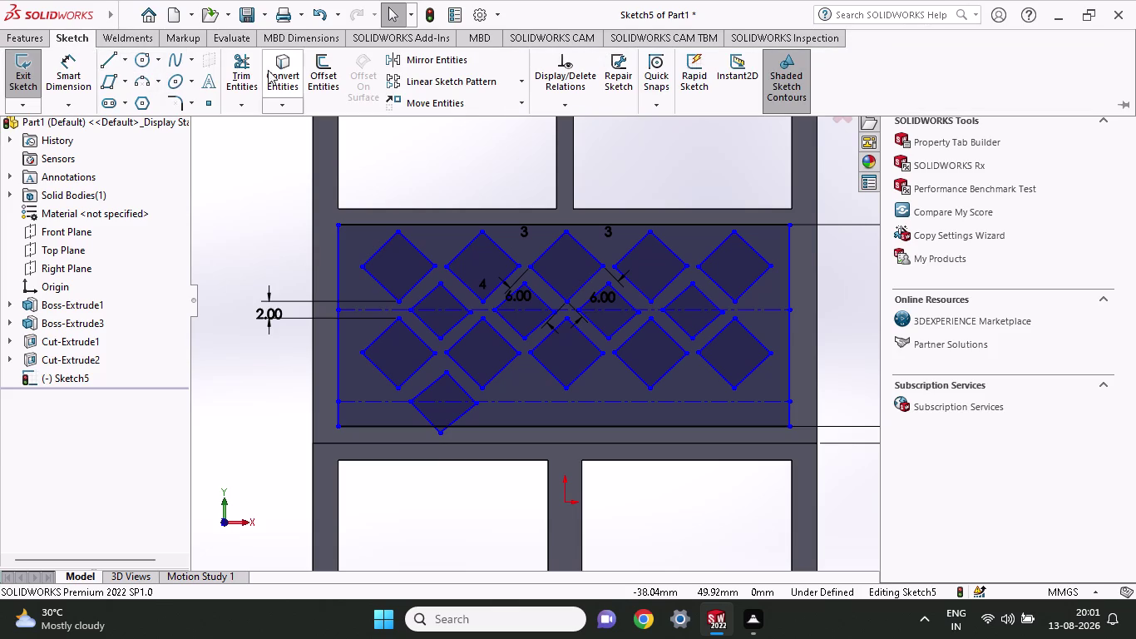
click(452, 78)
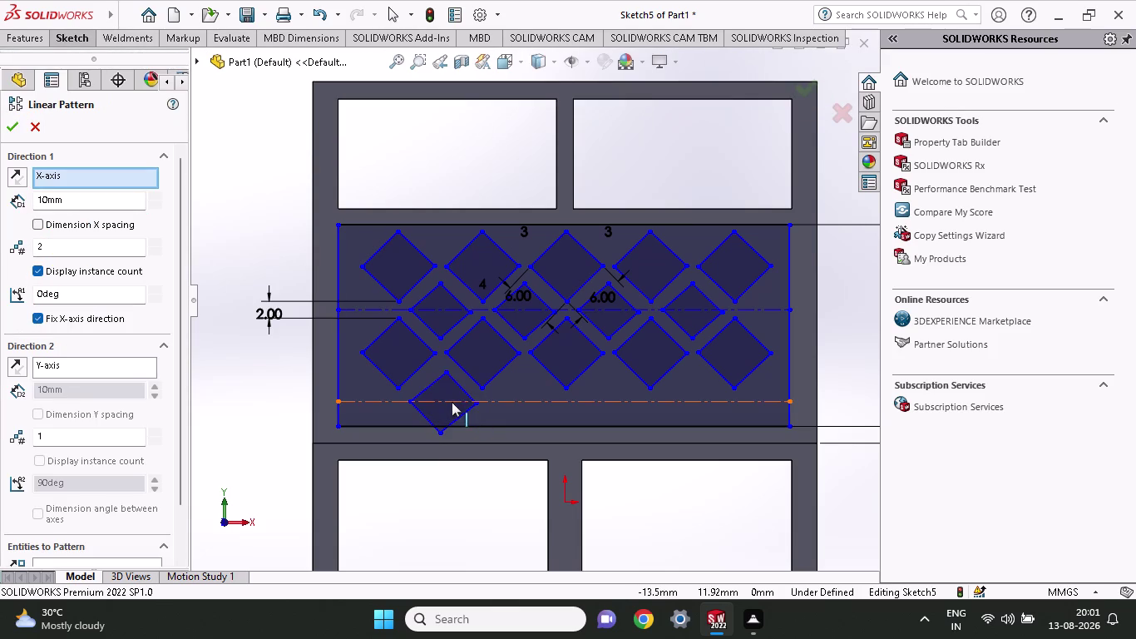
click(443, 396)
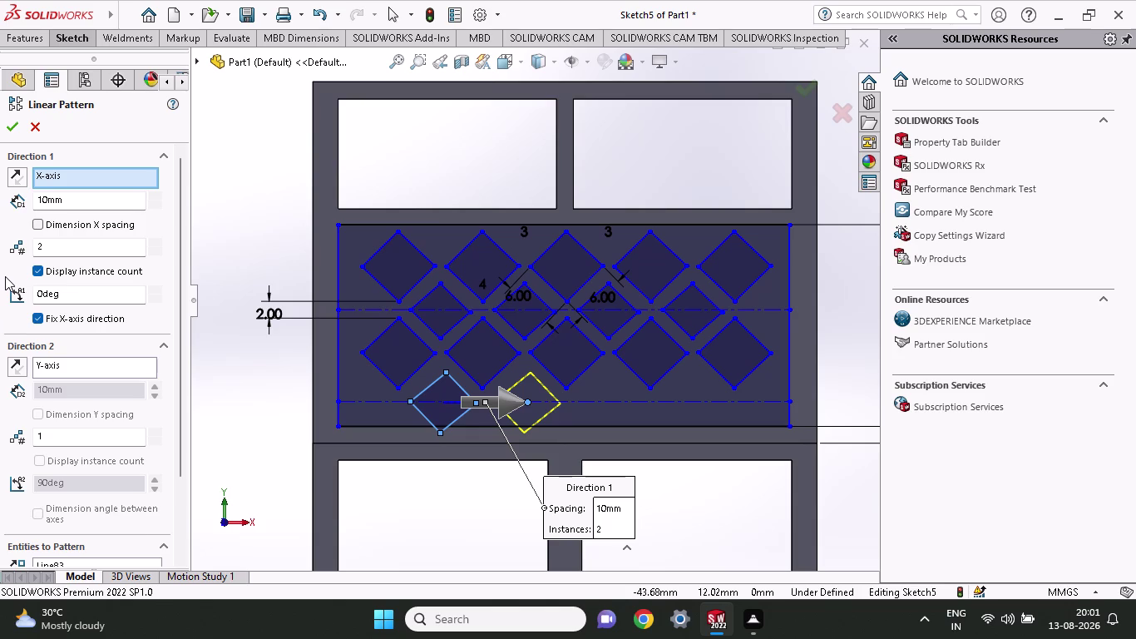
drag(59, 245, 0, 248)
key(5)
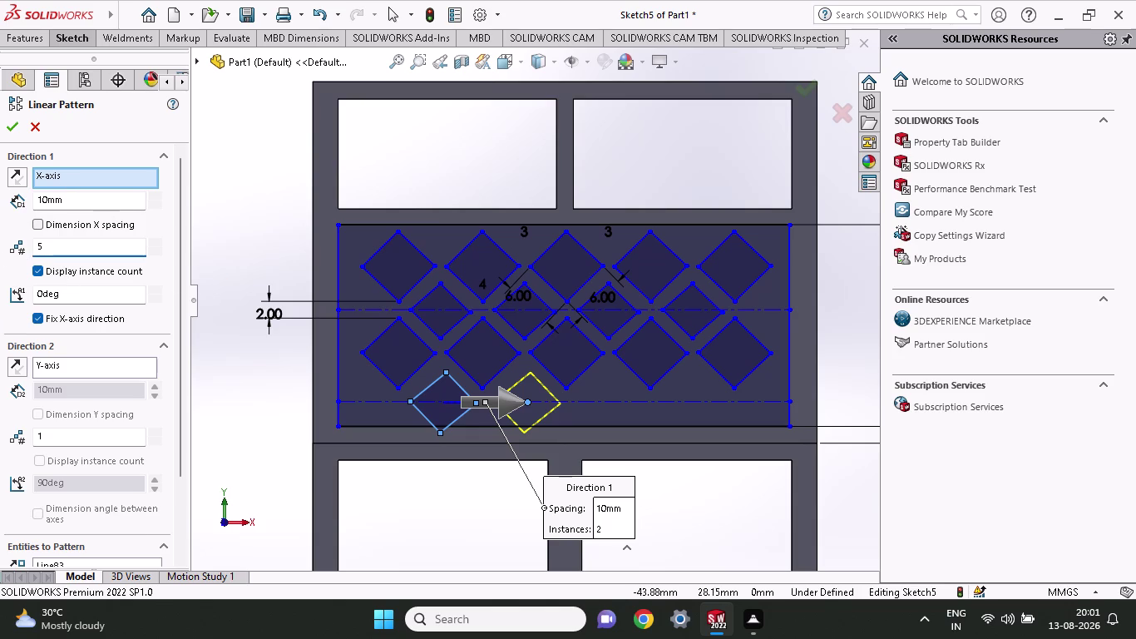
click(198, 366)
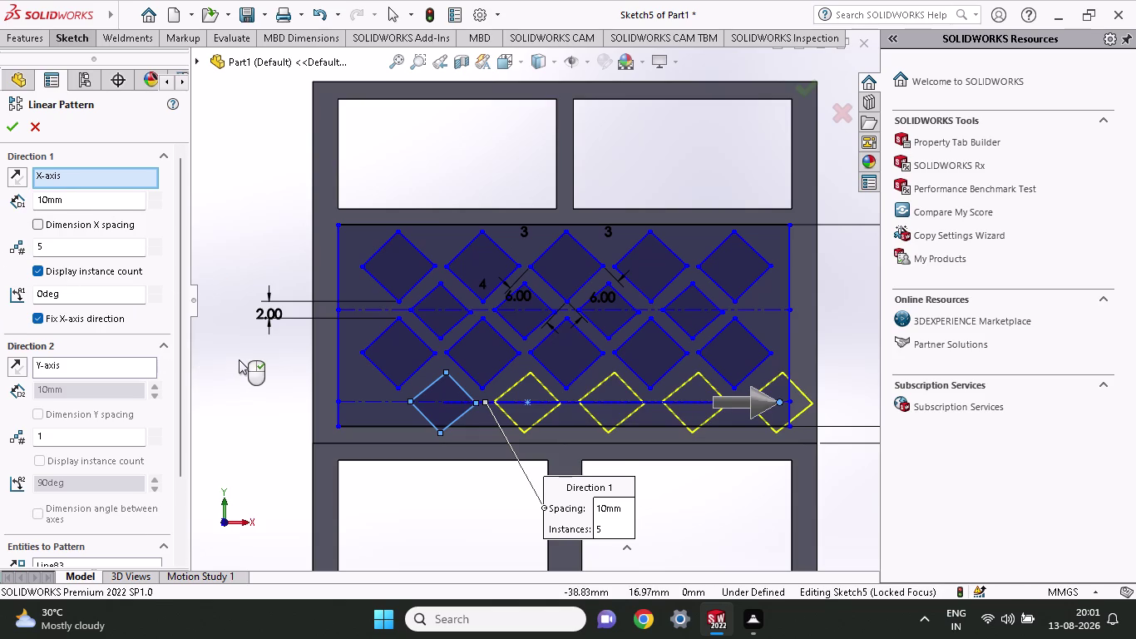
click(11, 121)
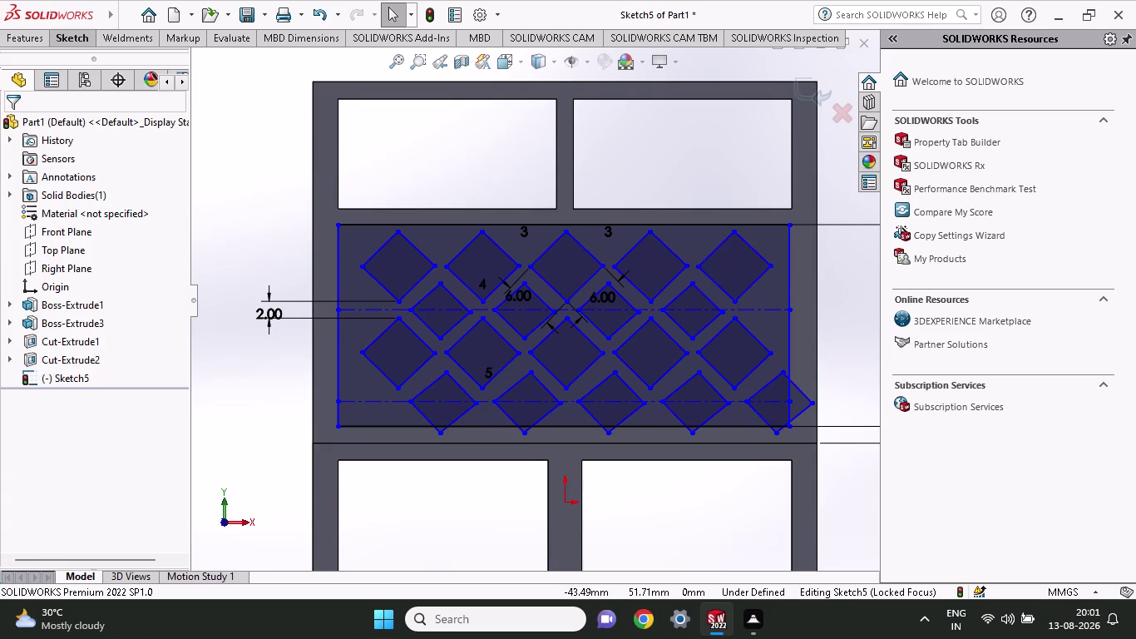
click(73, 34)
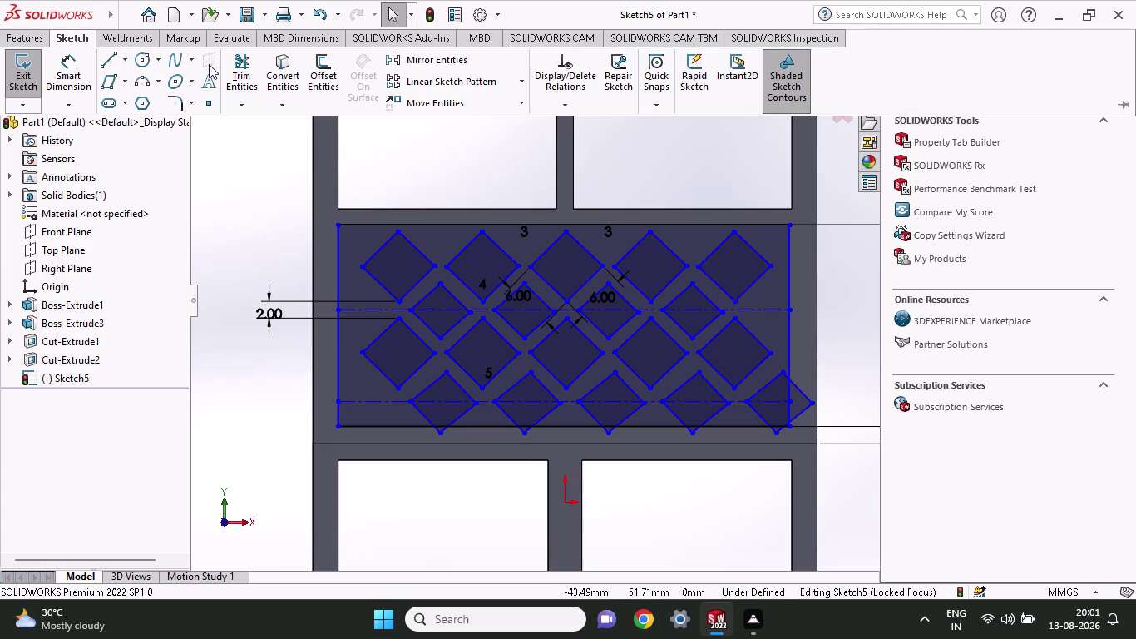
Trim the overhanging tips of the three rightmost bottom diamonds back to the panel edge.
click(244, 73)
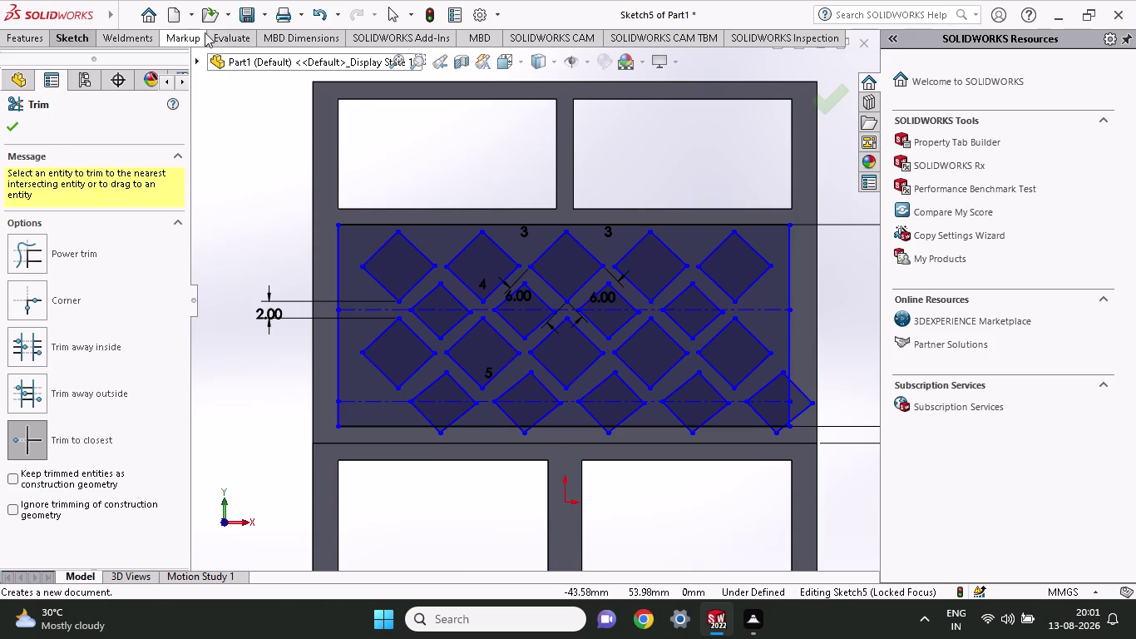
click(796, 385)
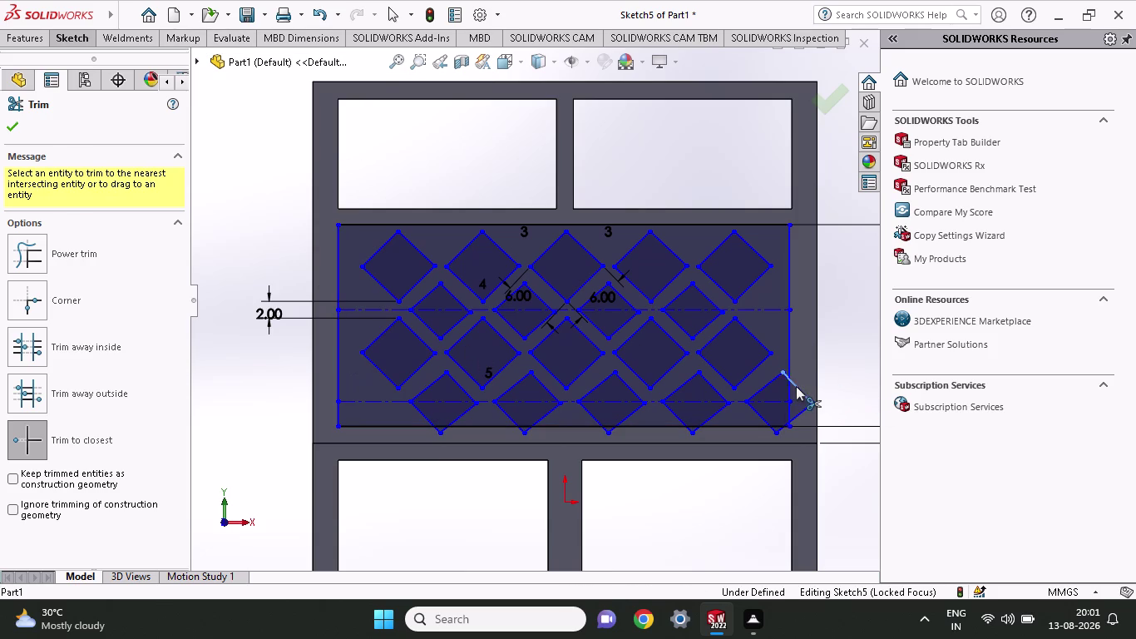
click(800, 407)
click(799, 409)
click(778, 434)
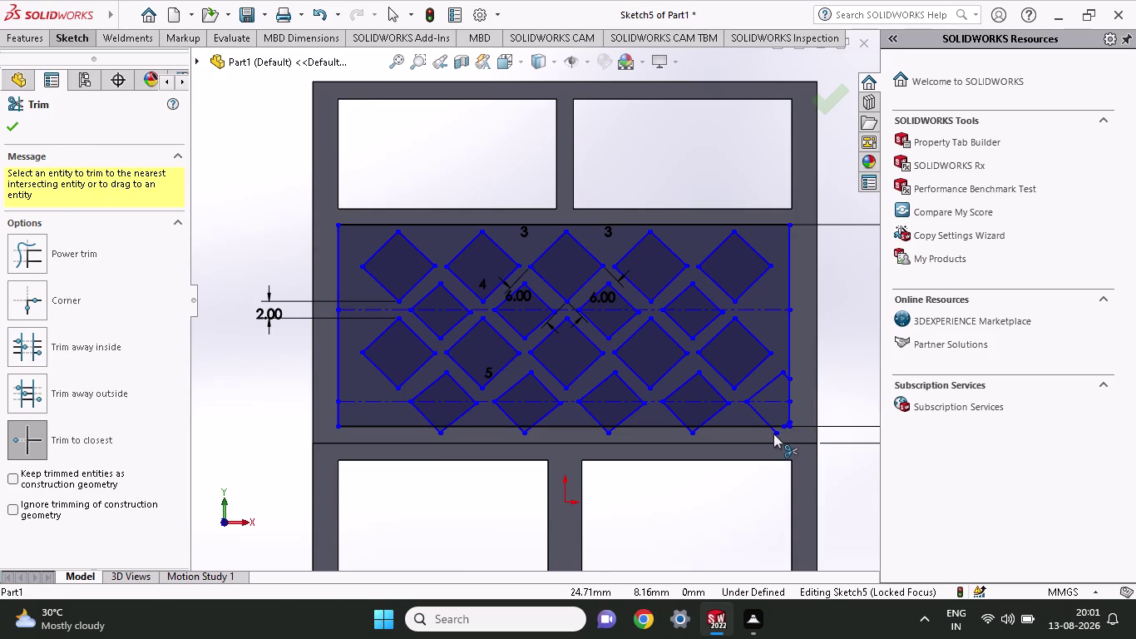
click(775, 430)
click(691, 435)
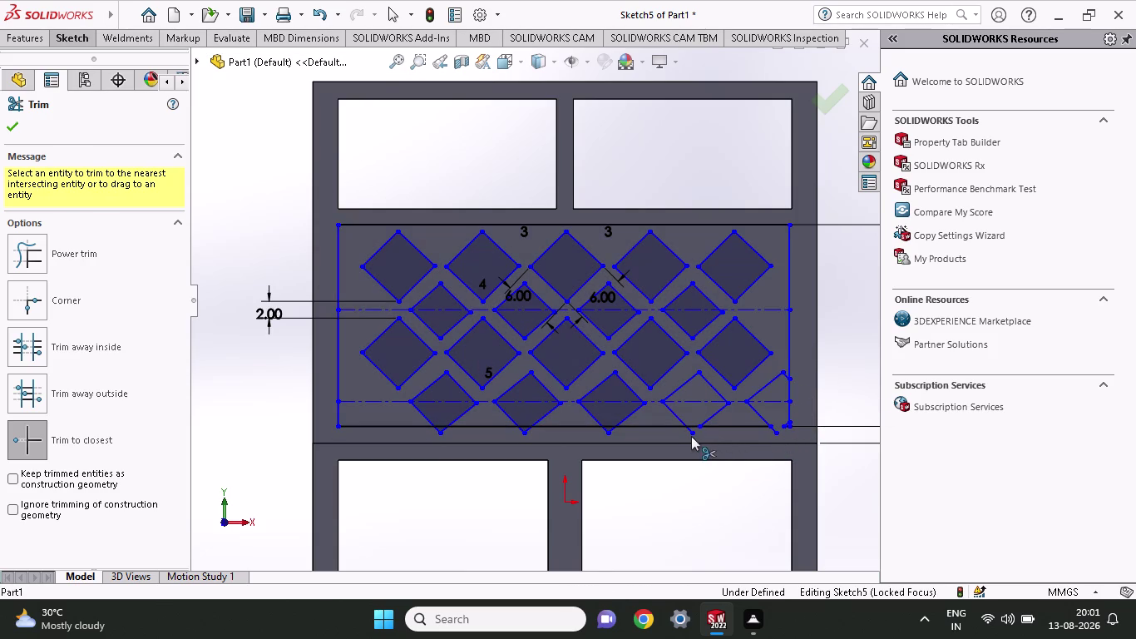
click(689, 432)
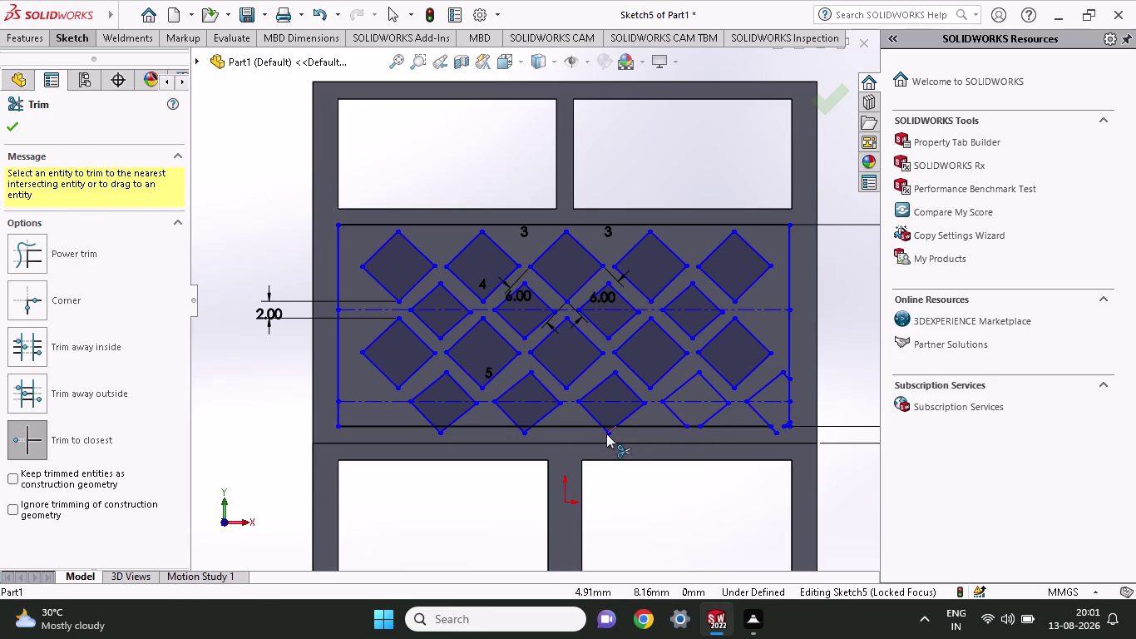
click(606, 433)
click(607, 429)
Trim the first two diamonds' tips and the leftover edge pieces at both row ends.
click(528, 432)
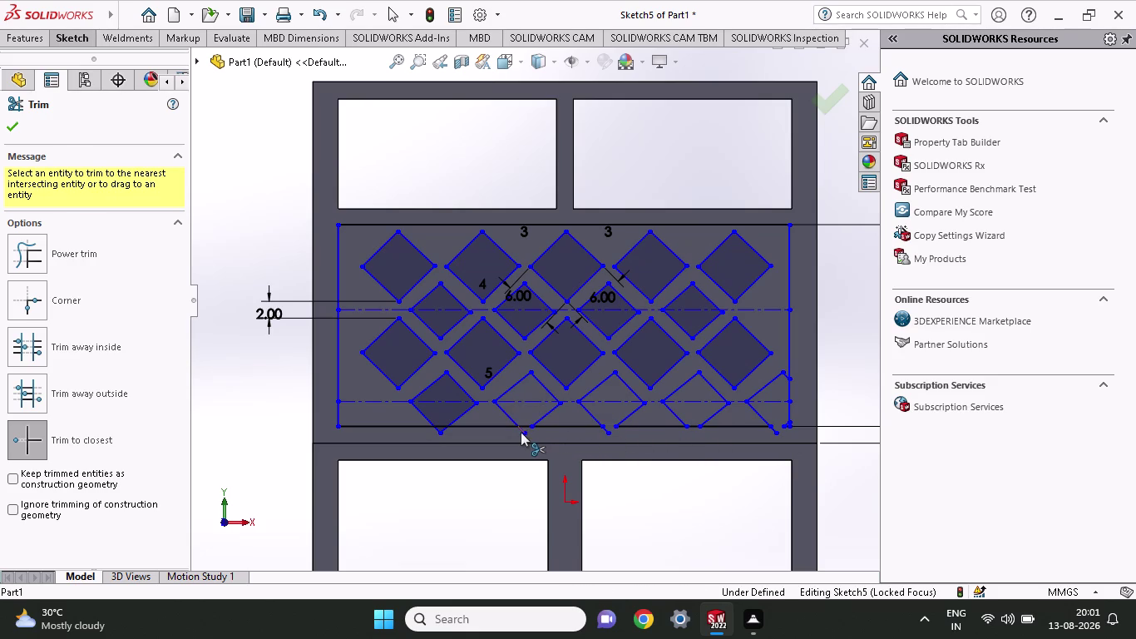
click(519, 431)
click(441, 435)
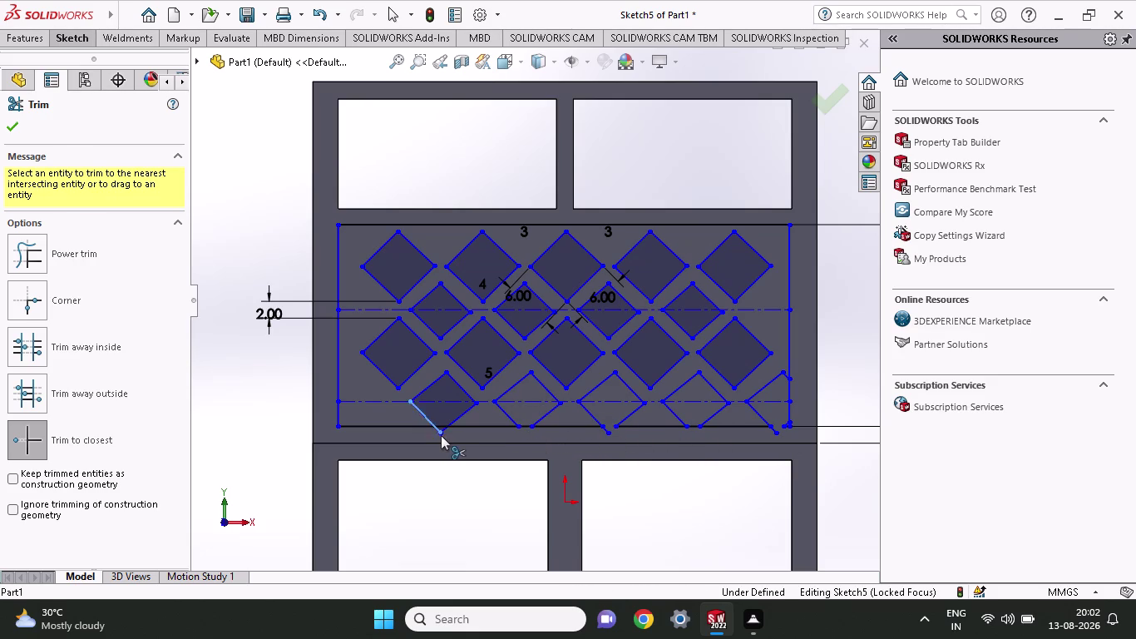
click(441, 429)
scroll(down, 3)
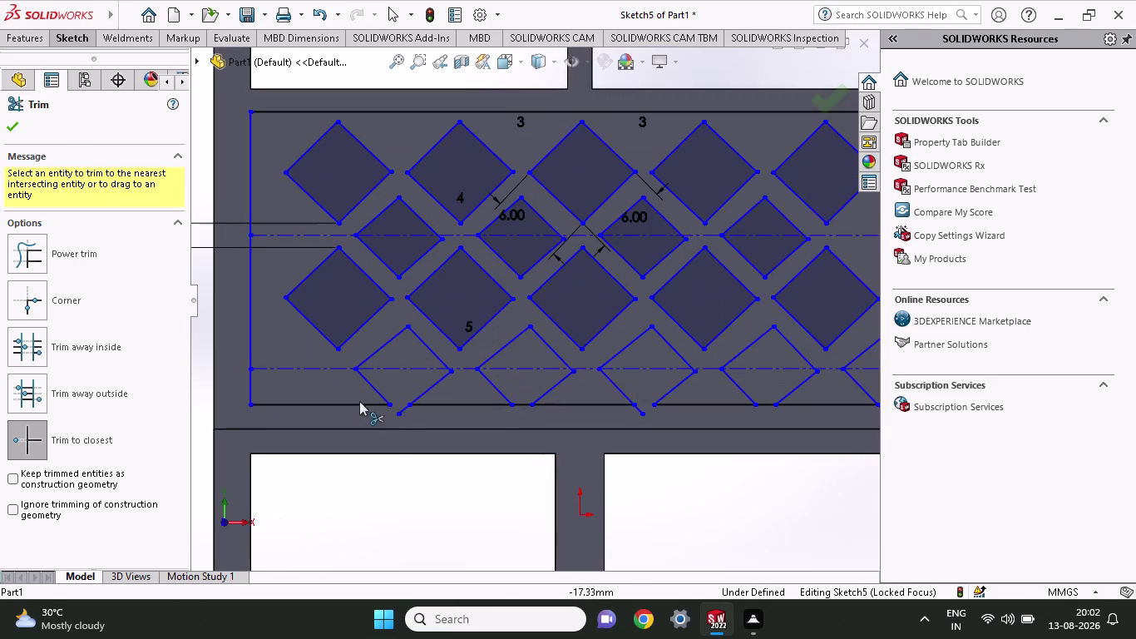
click(402, 410)
click(640, 412)
scroll(up, 3)
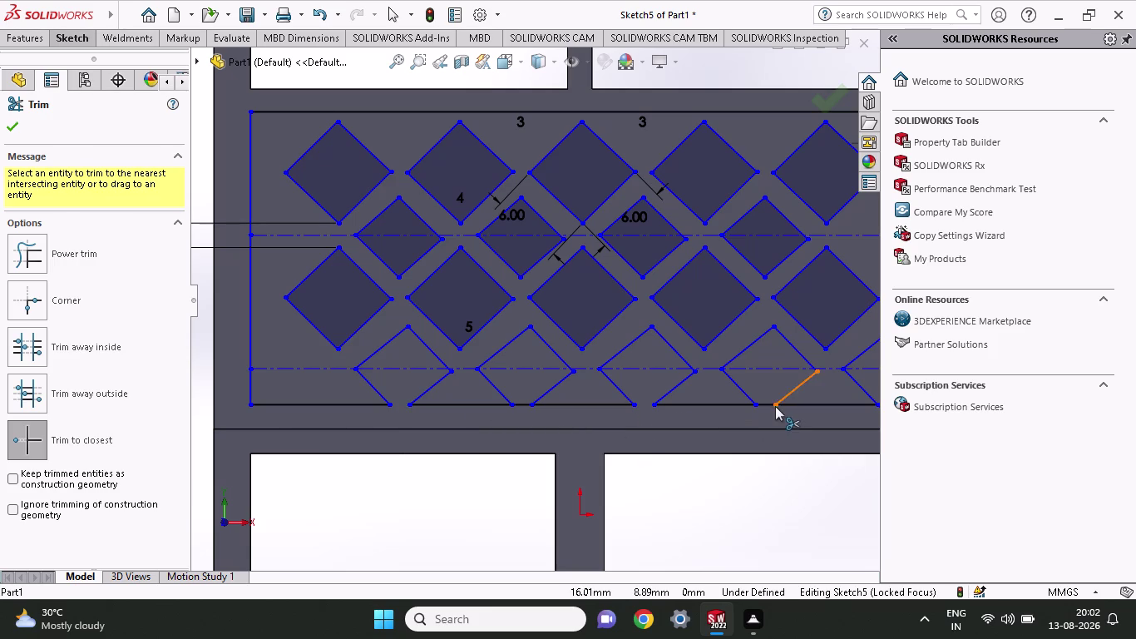
scroll(up, 3)
scroll(down, 3)
scroll(down, 3)
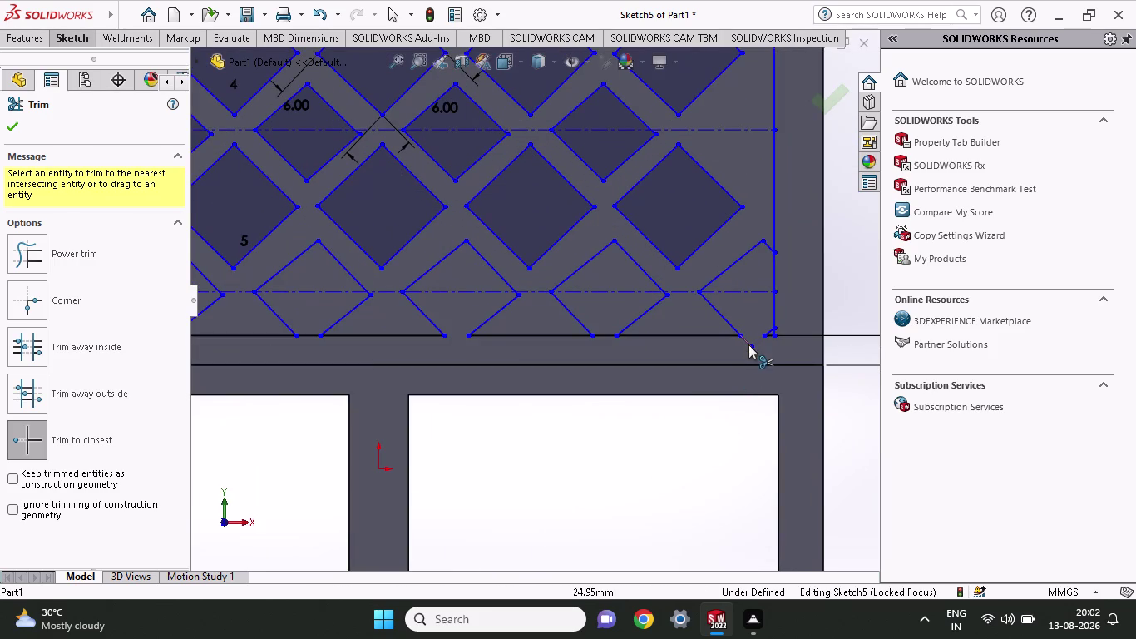
click(746, 342)
scroll(up, 3)
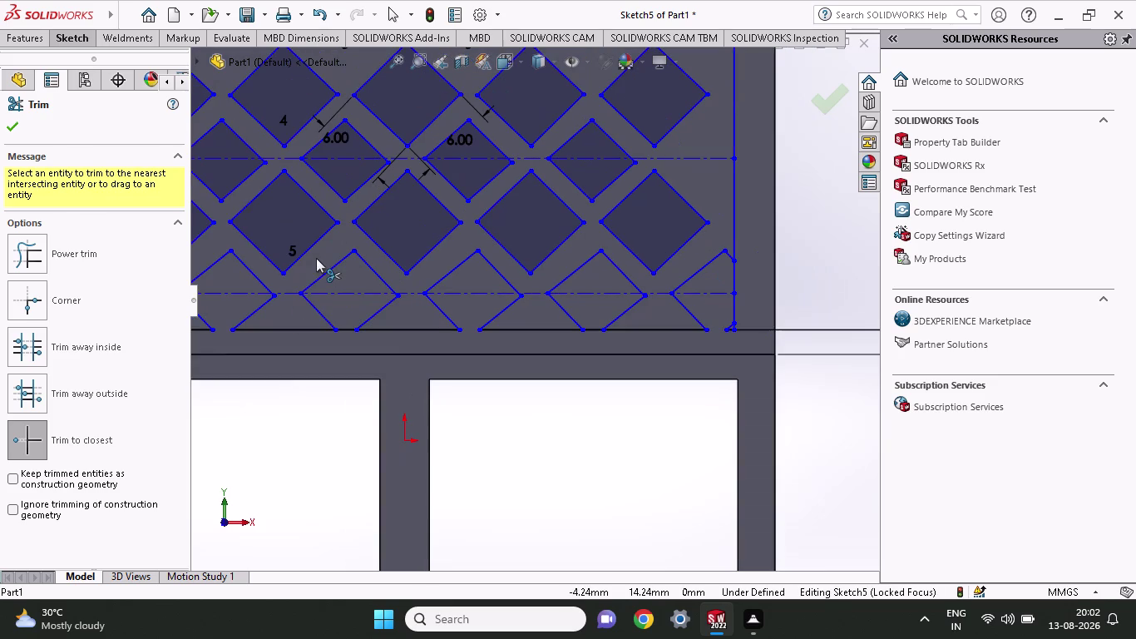
click(60, 43)
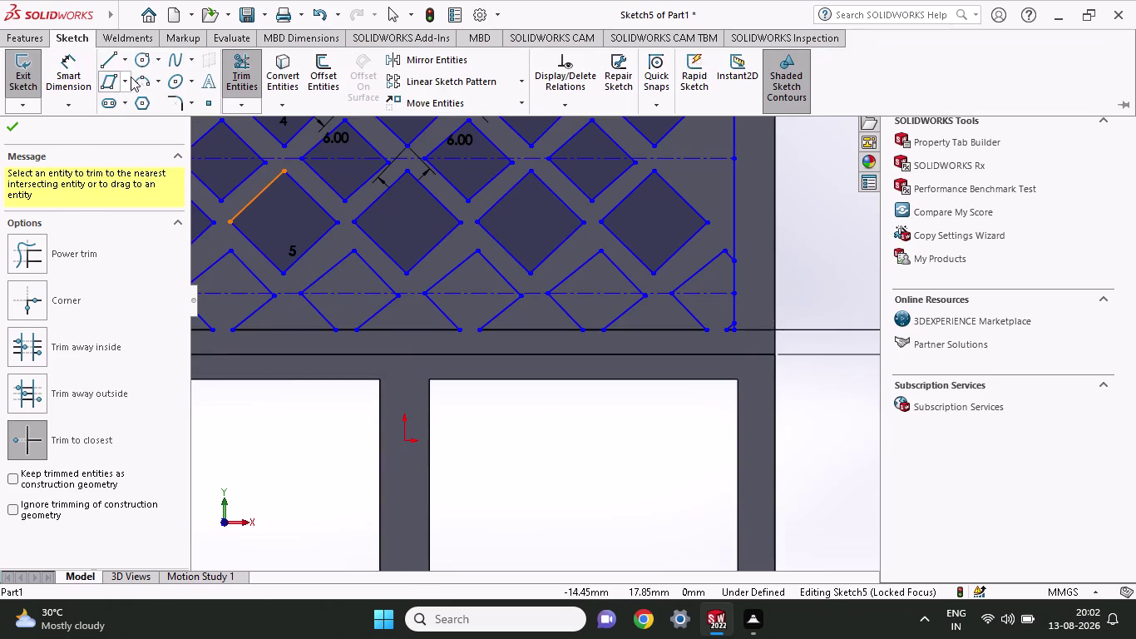
Draw a horizontal line along the panel's lower edge beneath the diamond row.
click(103, 61)
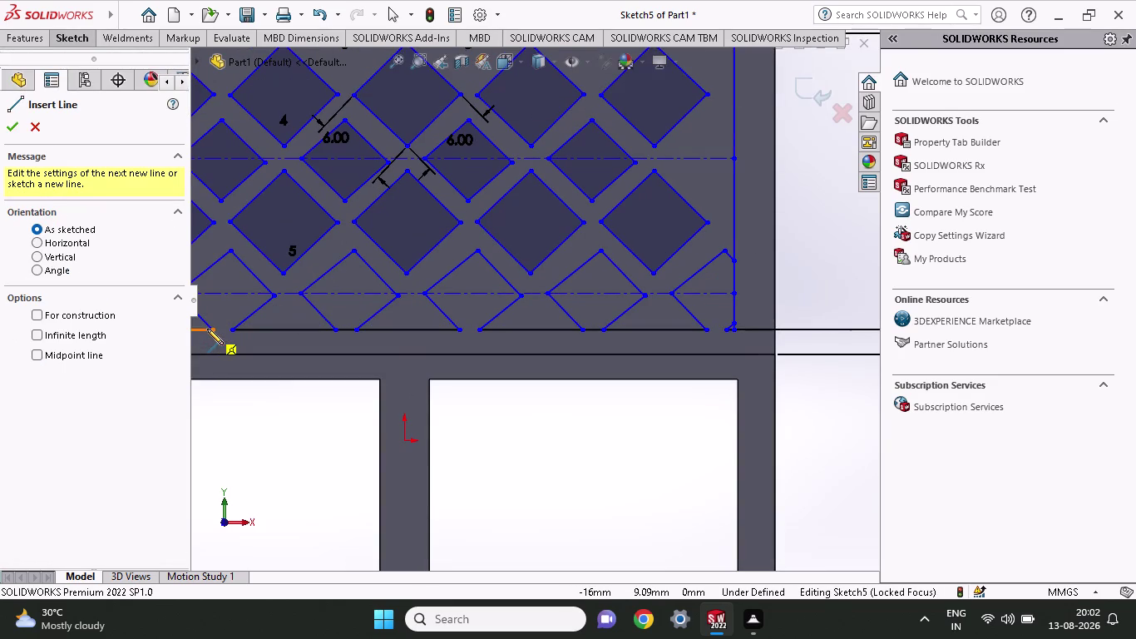
click(213, 328)
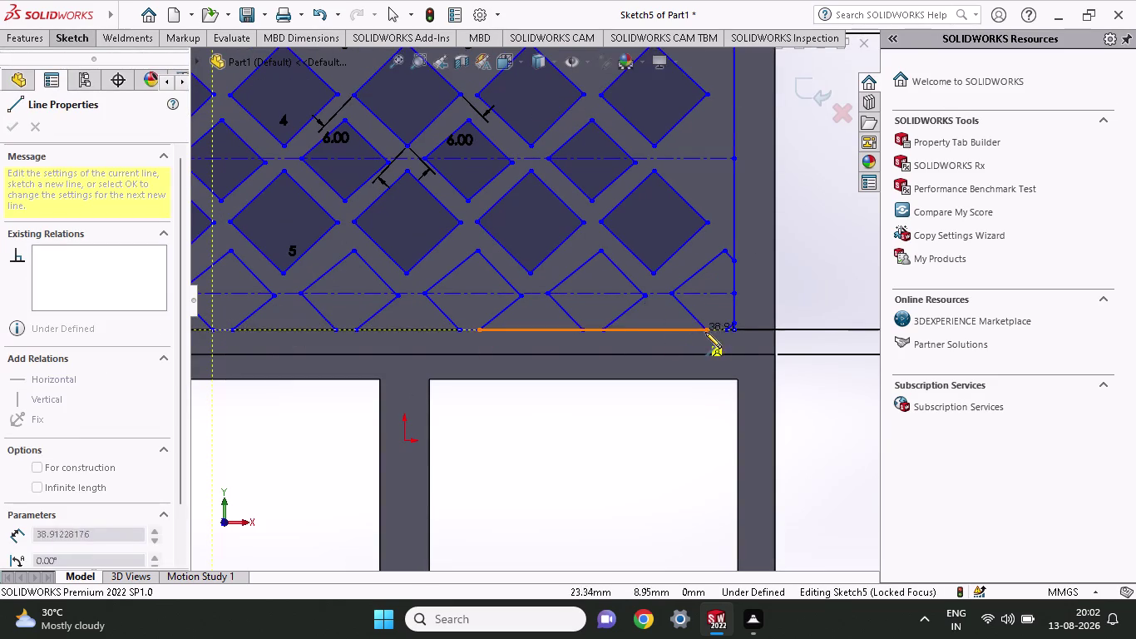
click(731, 331)
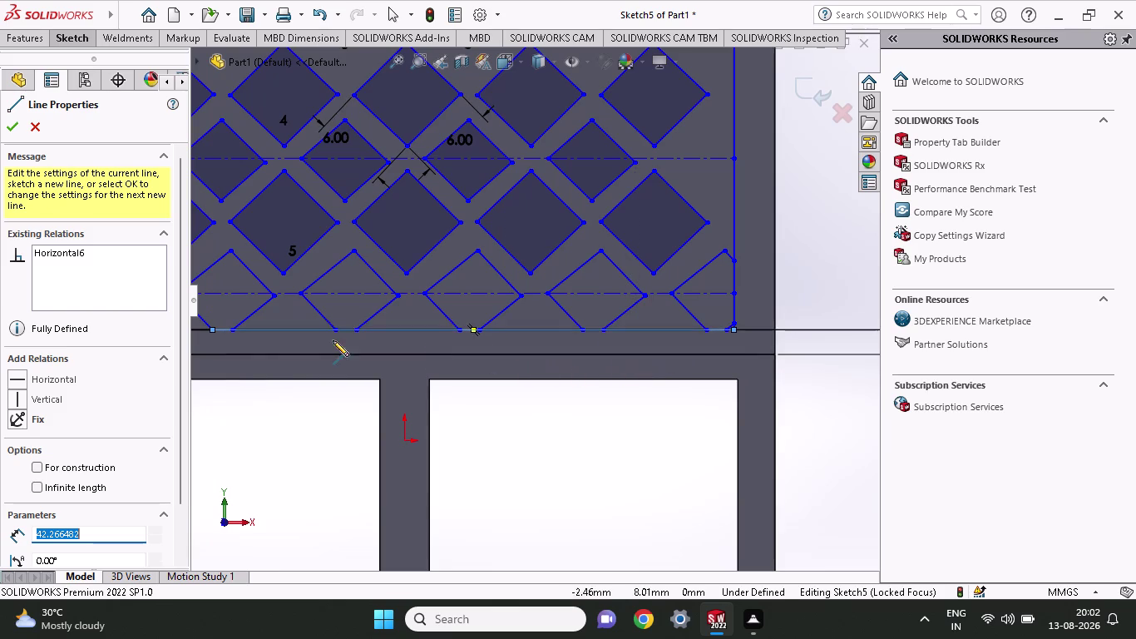
click(13, 126)
scroll(up, 3)
scroll(up, 3)
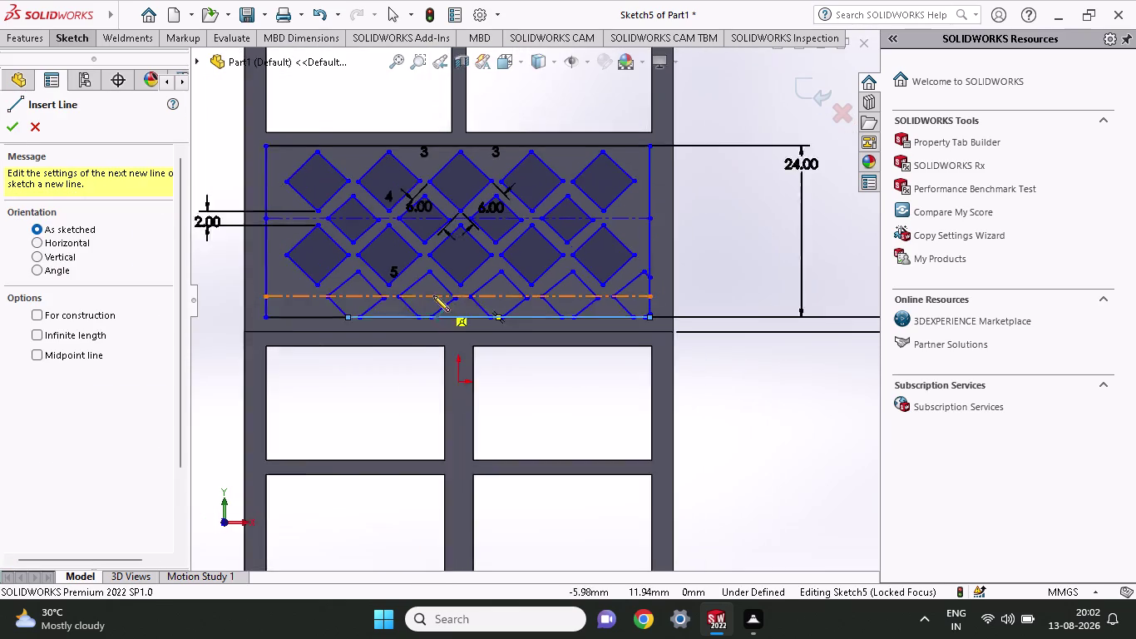
scroll(down, 3)
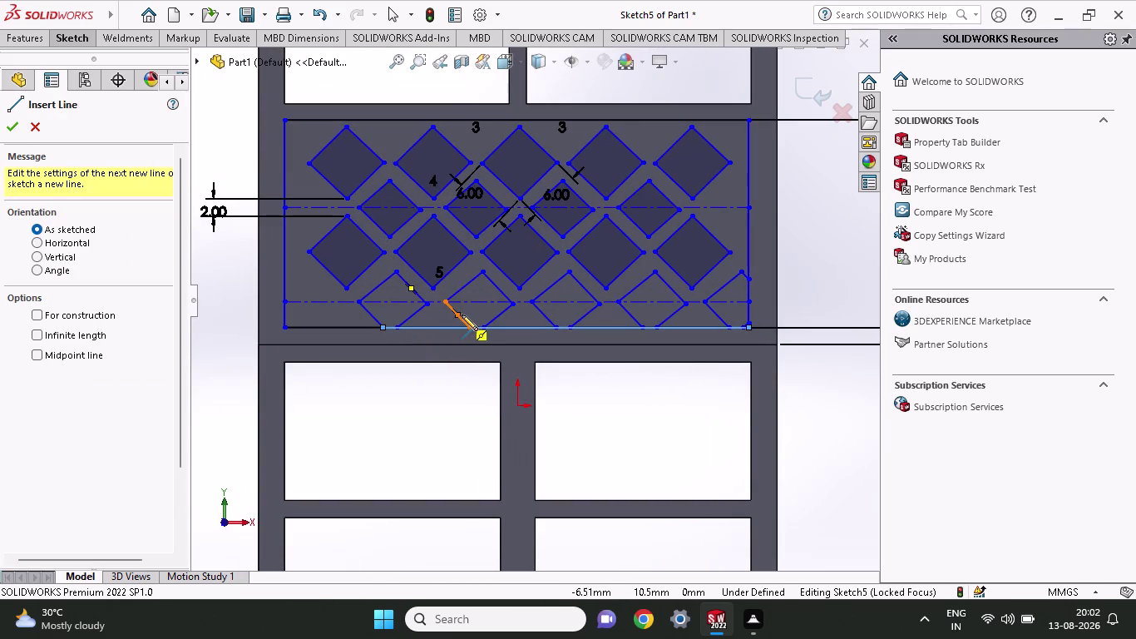
key(Escape)
scroll(down, 3)
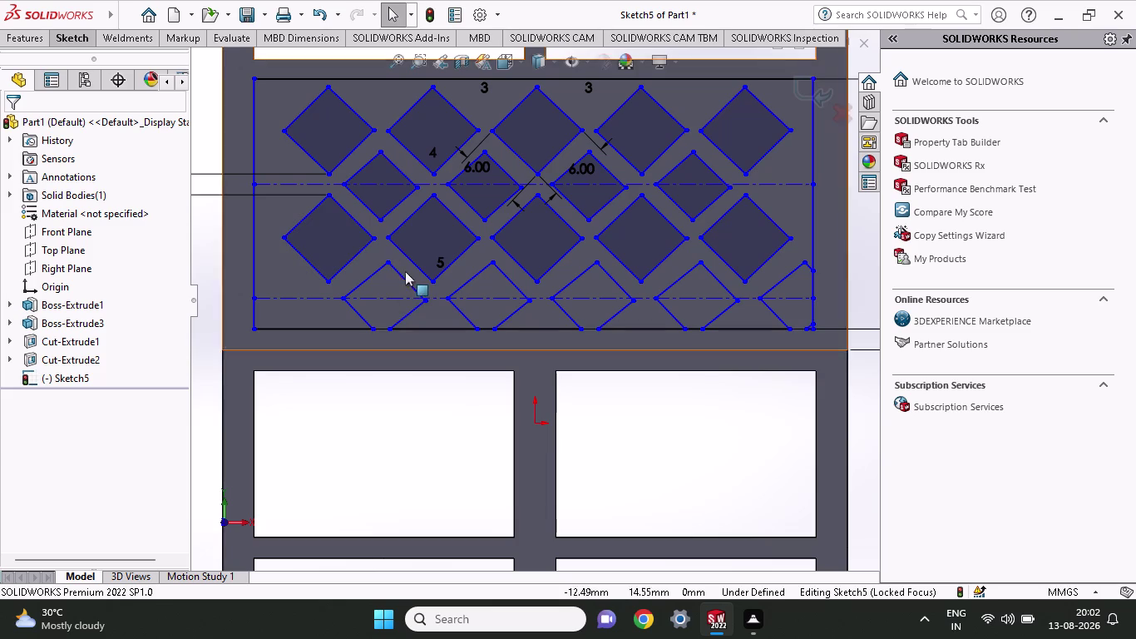
Add a short line closing the gap under one half-diamond base.
click(65, 41)
click(102, 65)
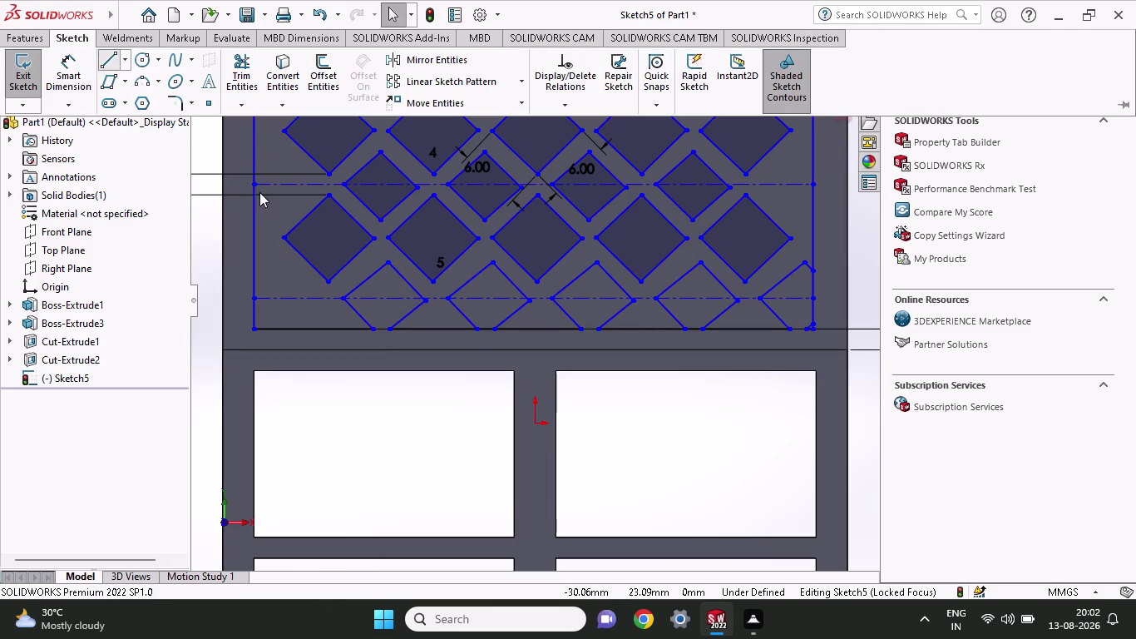
click(372, 328)
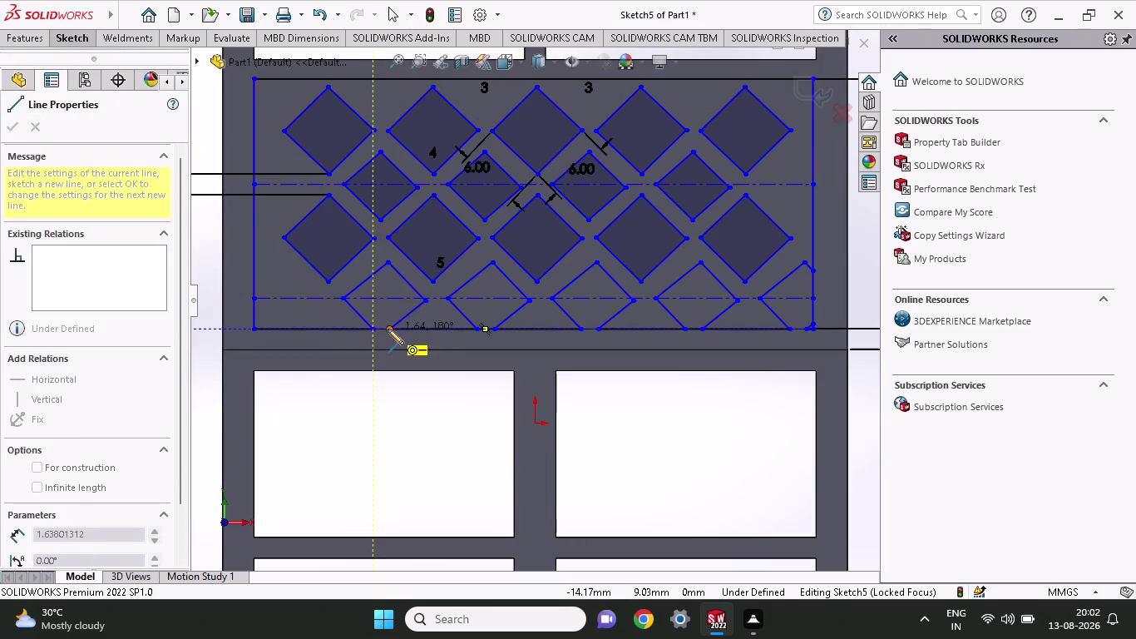
click(388, 328)
key(Escape)
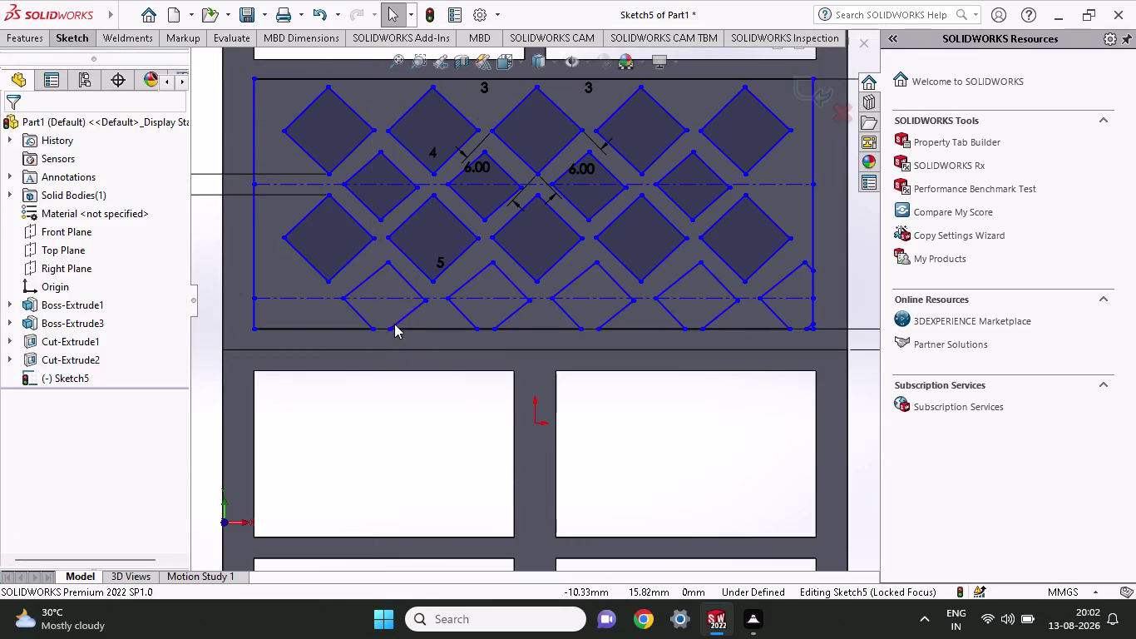
scroll(down, 3)
scroll(down, 3)
scroll(down, 3)
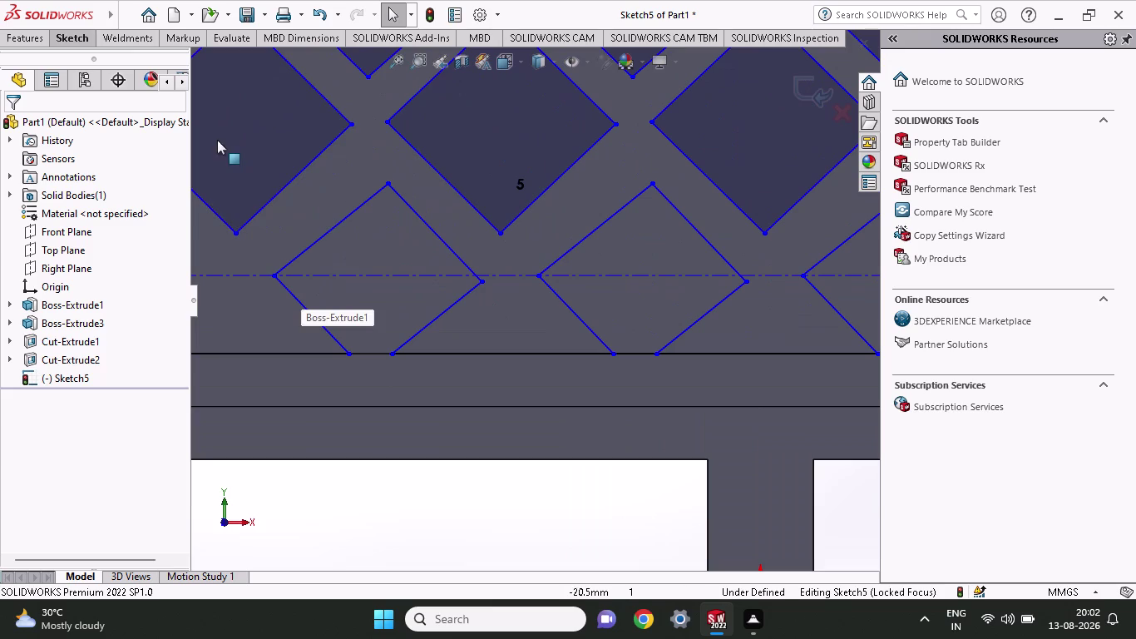
Close the bases of the left half-diamond and two half-diamonds right of center.
click(61, 41)
click(110, 67)
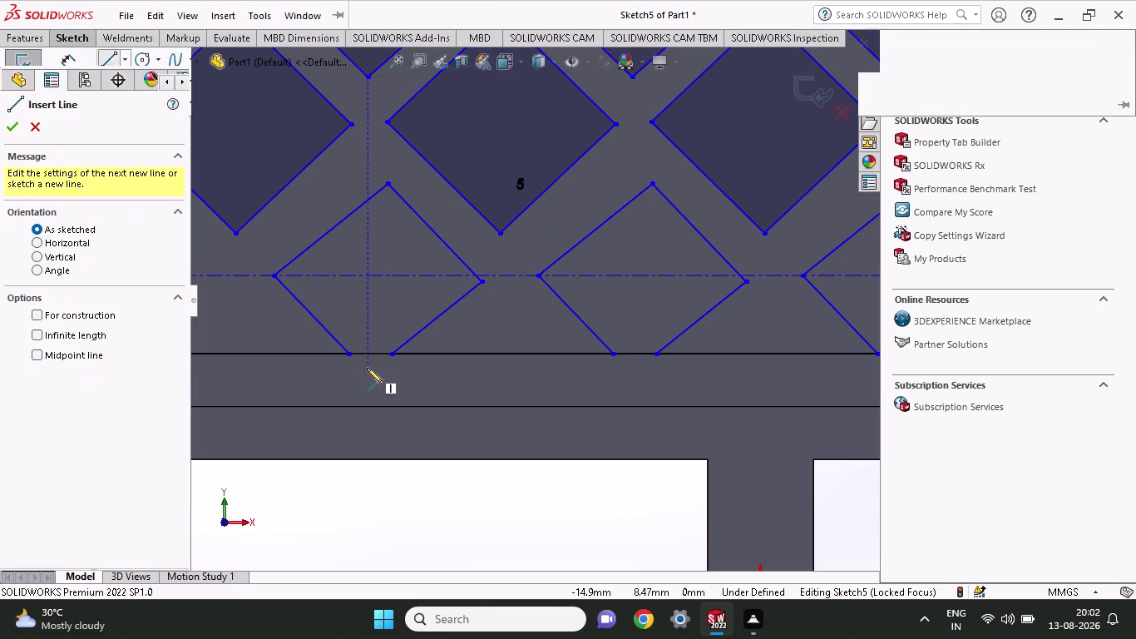
click(350, 353)
click(391, 357)
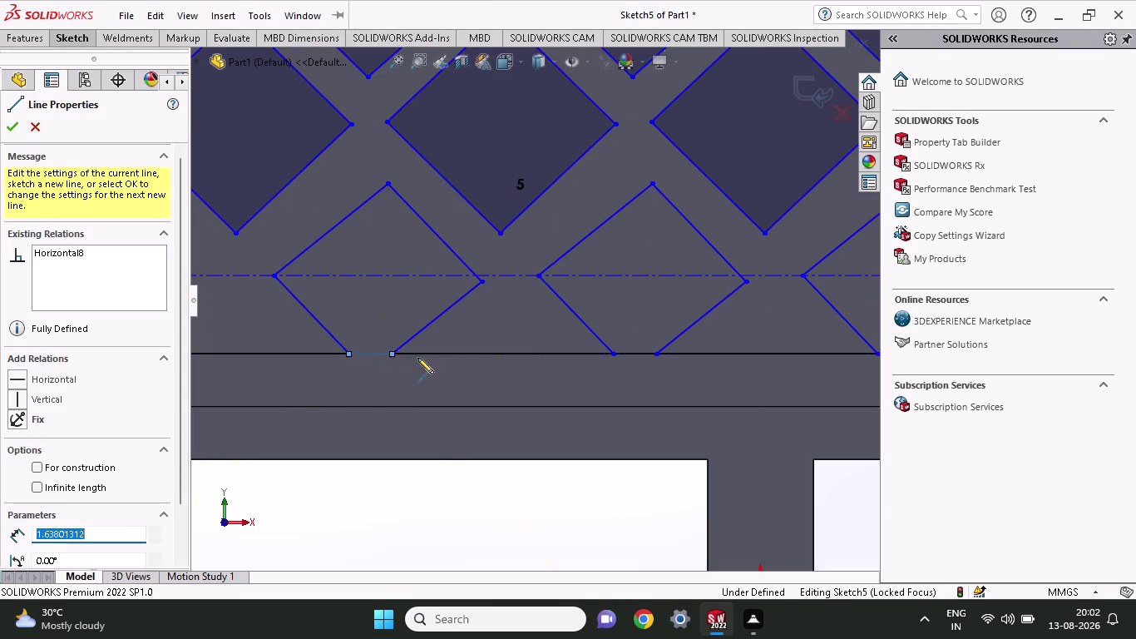
key(Escape)
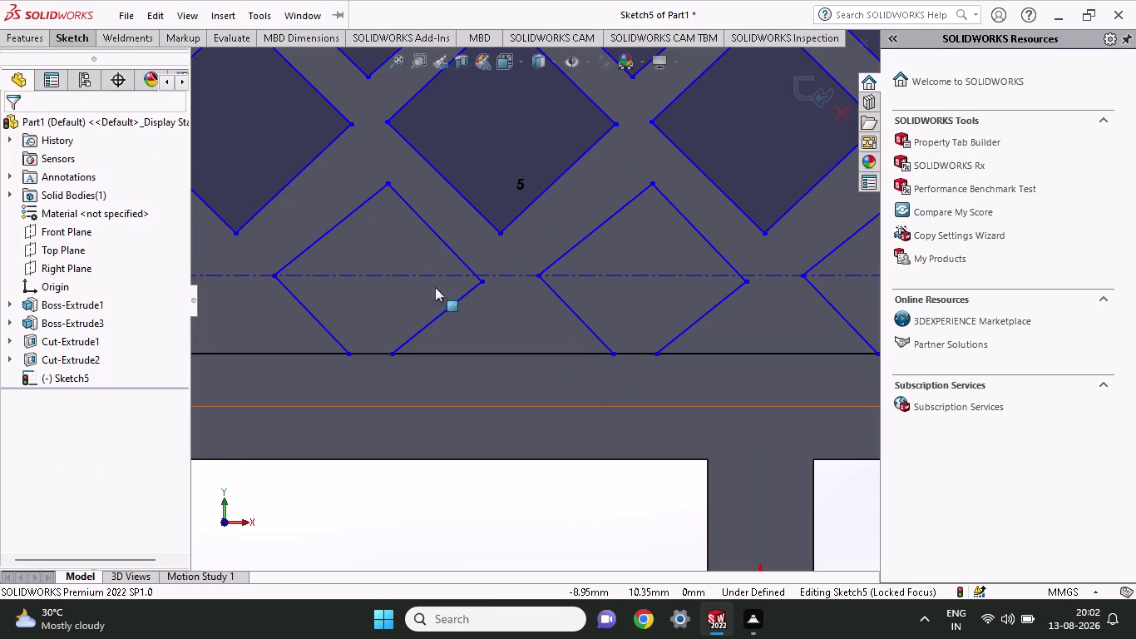
click(83, 40)
click(103, 67)
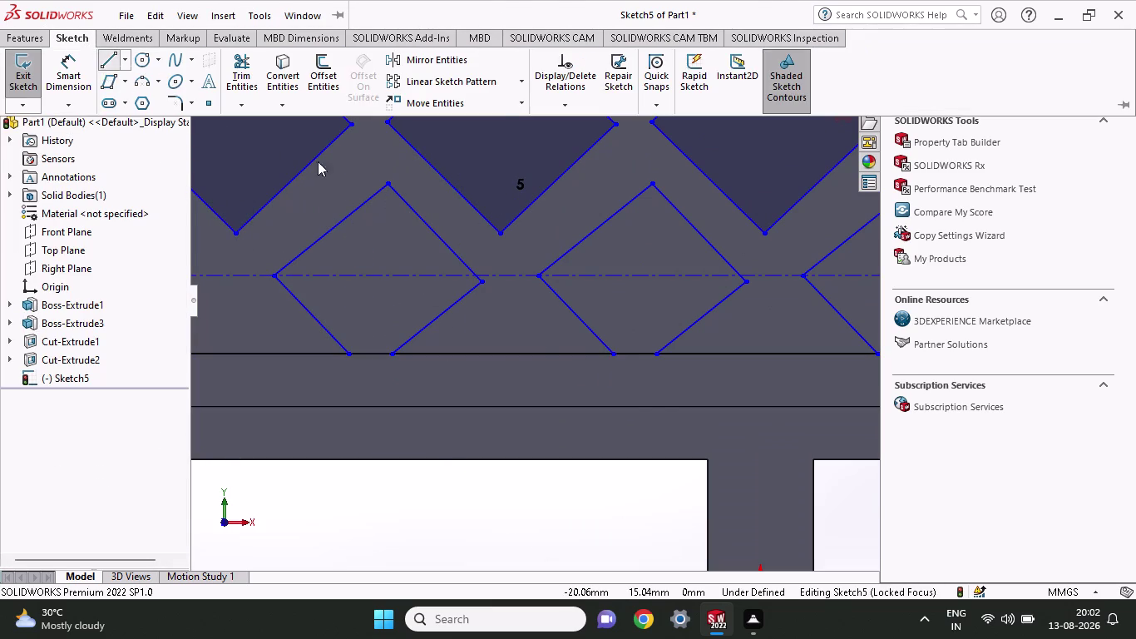
click(613, 355)
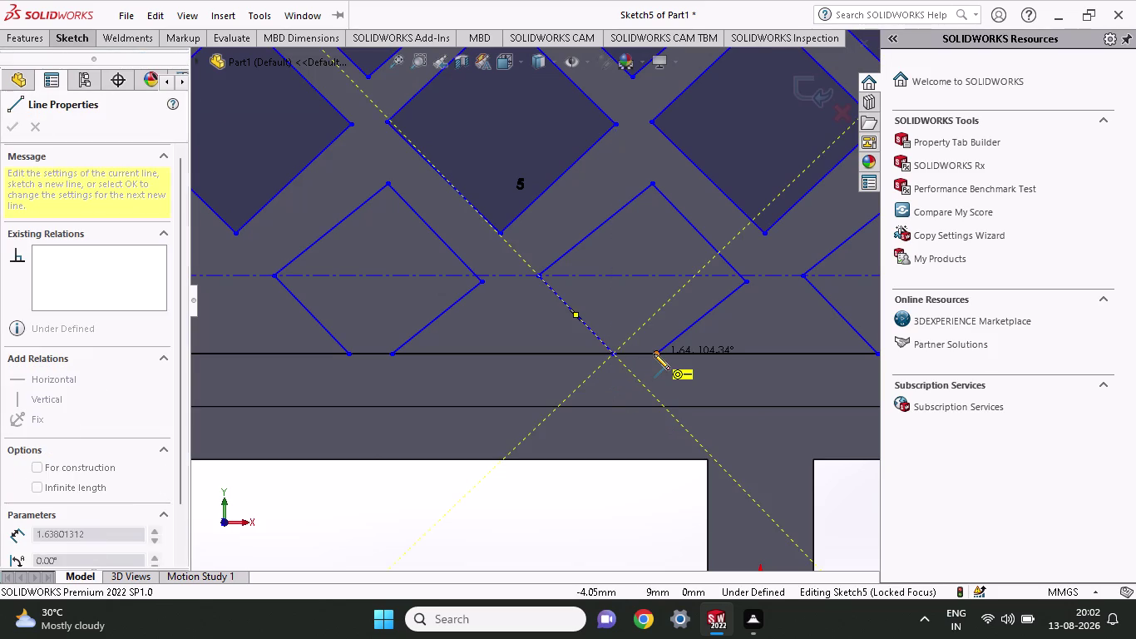
click(653, 353)
key(Escape)
scroll(up, 3)
scroll(up, 3)
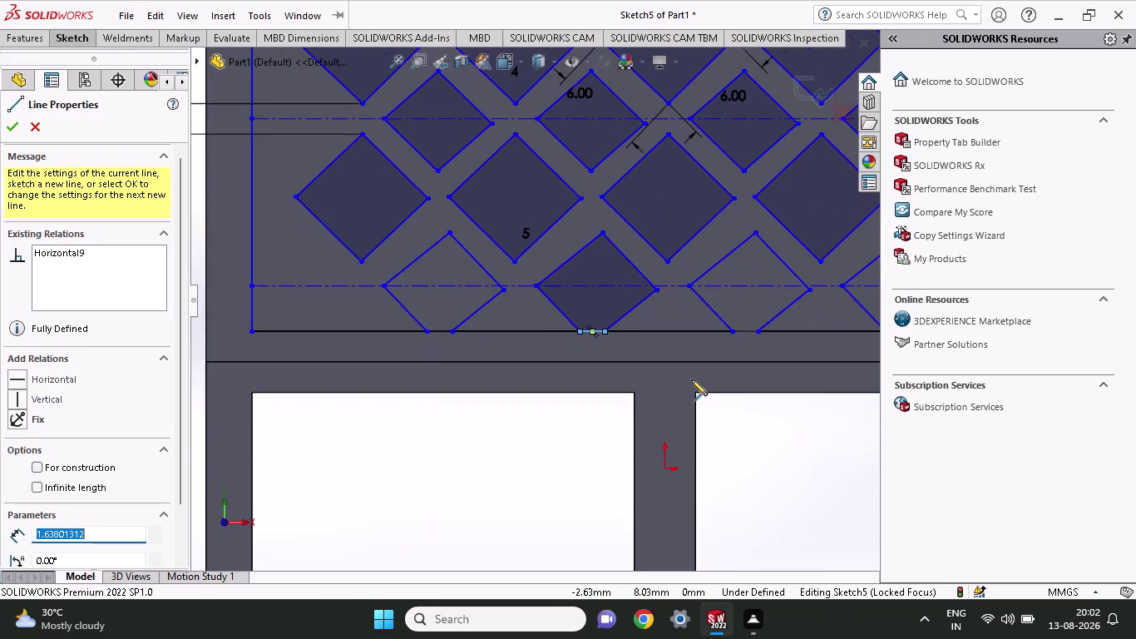
scroll(up, 3)
scroll(down, 3)
click(641, 320)
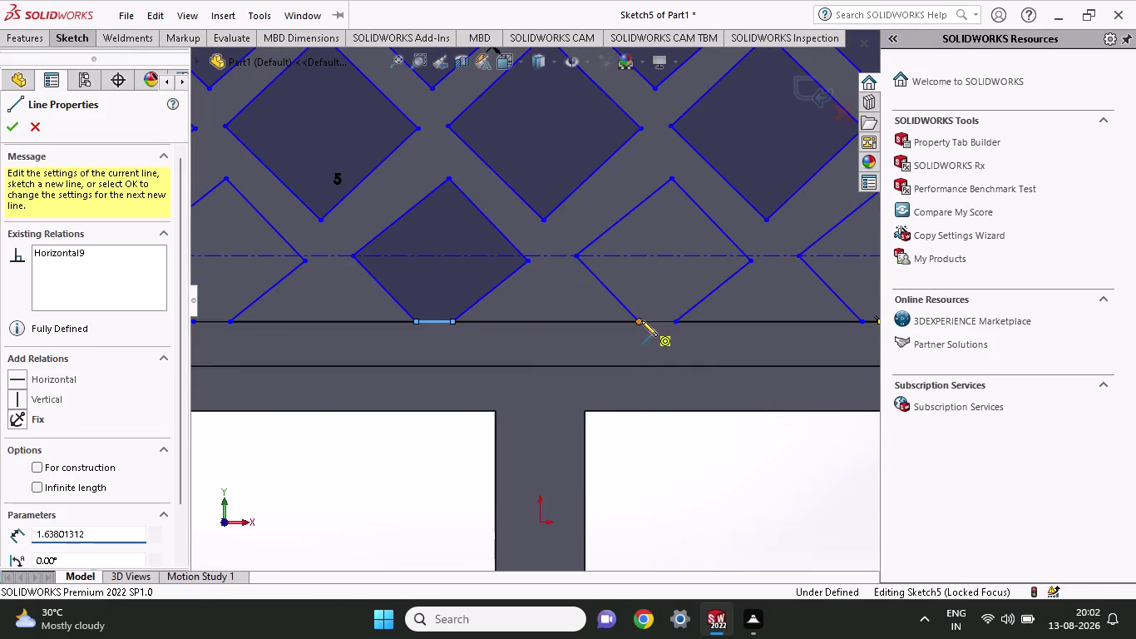
click(671, 323)
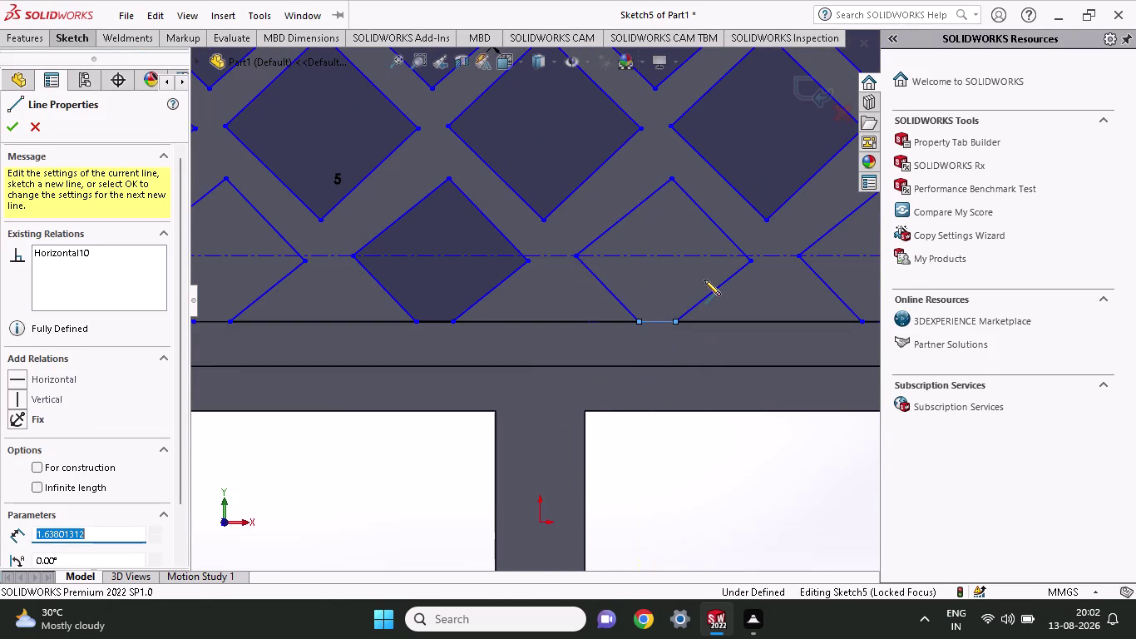
scroll(up, 3)
scroll(down, 3)
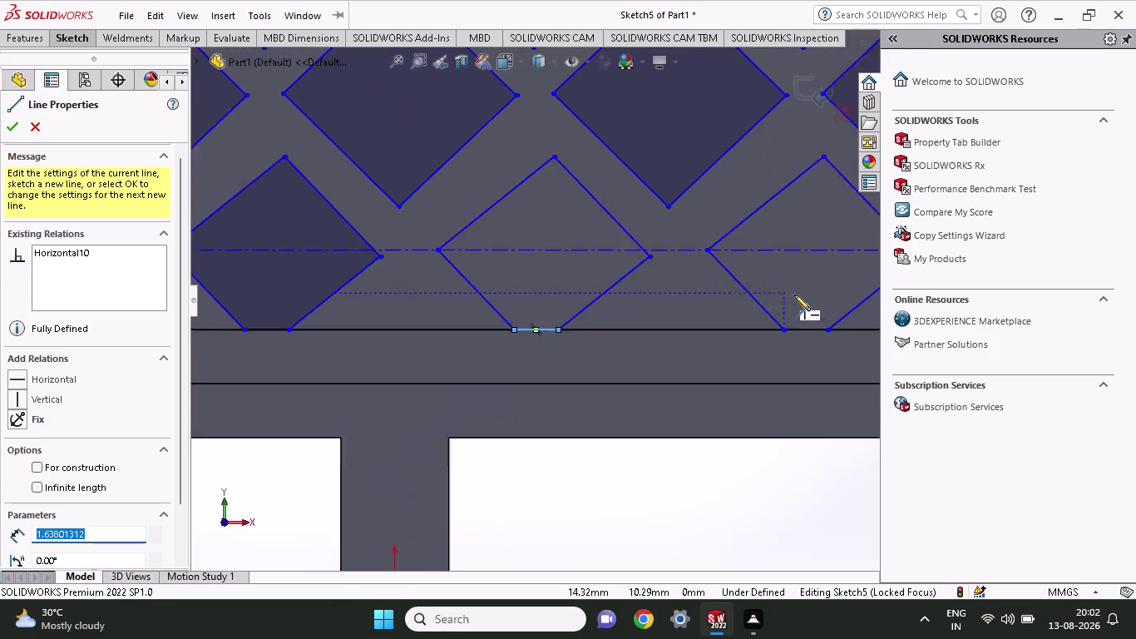
key(Escape)
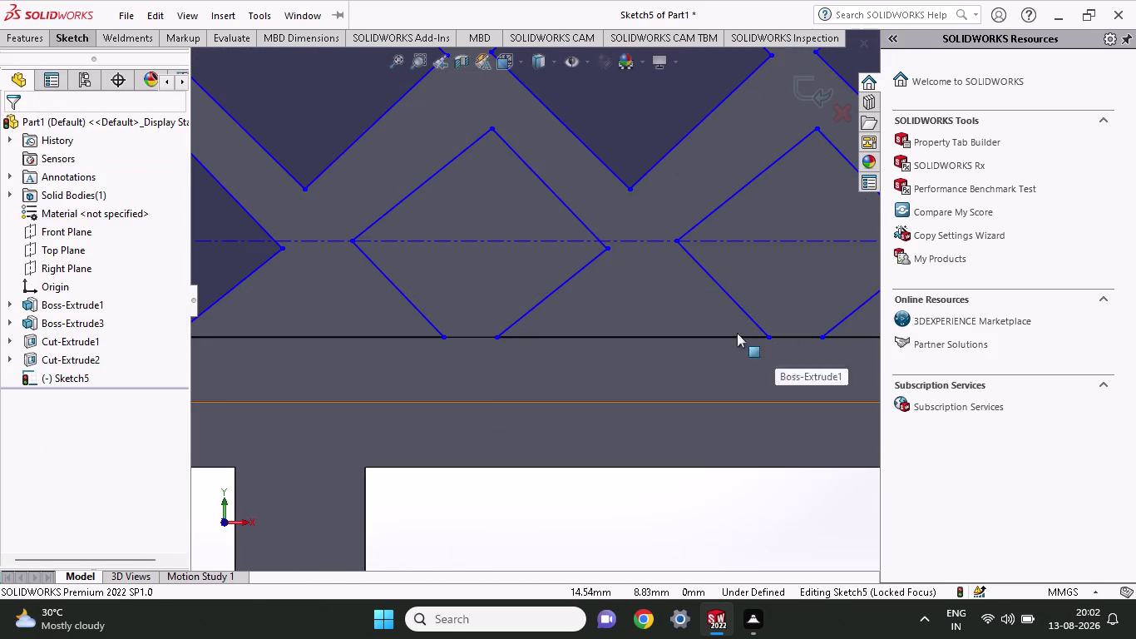
Add short closing lines under the rightmost and middle half-diamonds.
click(65, 43)
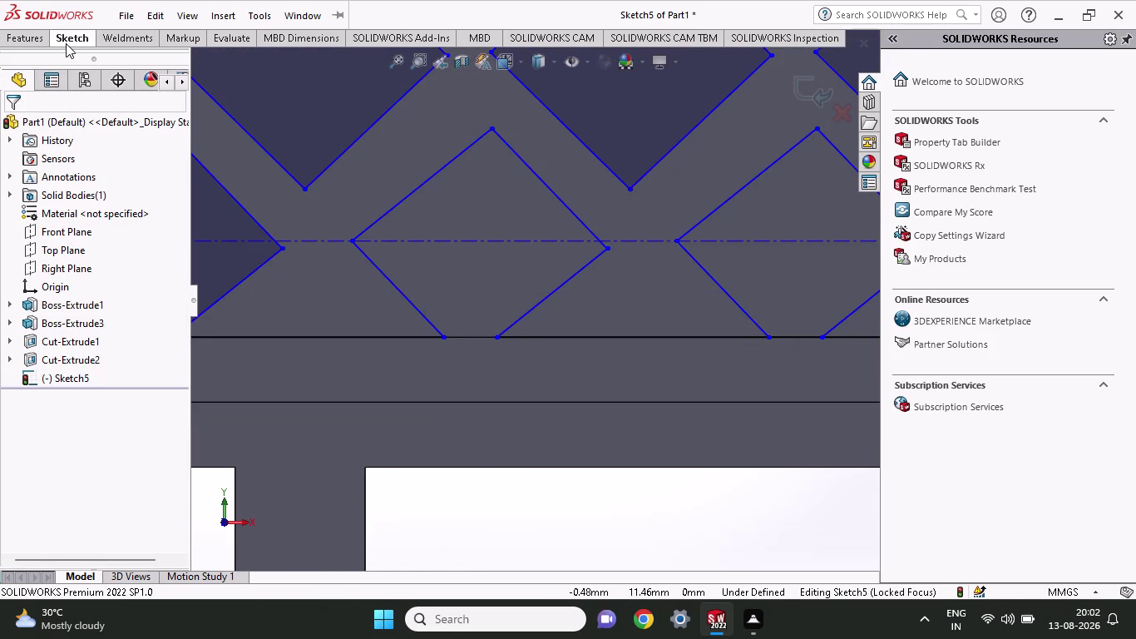
click(107, 61)
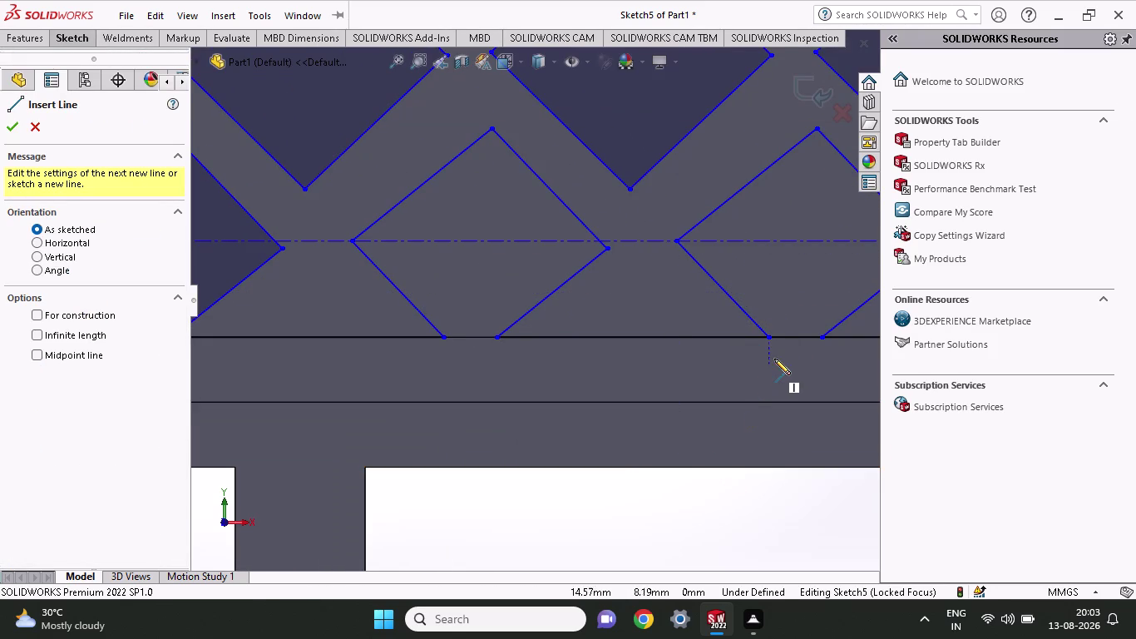
click(768, 340)
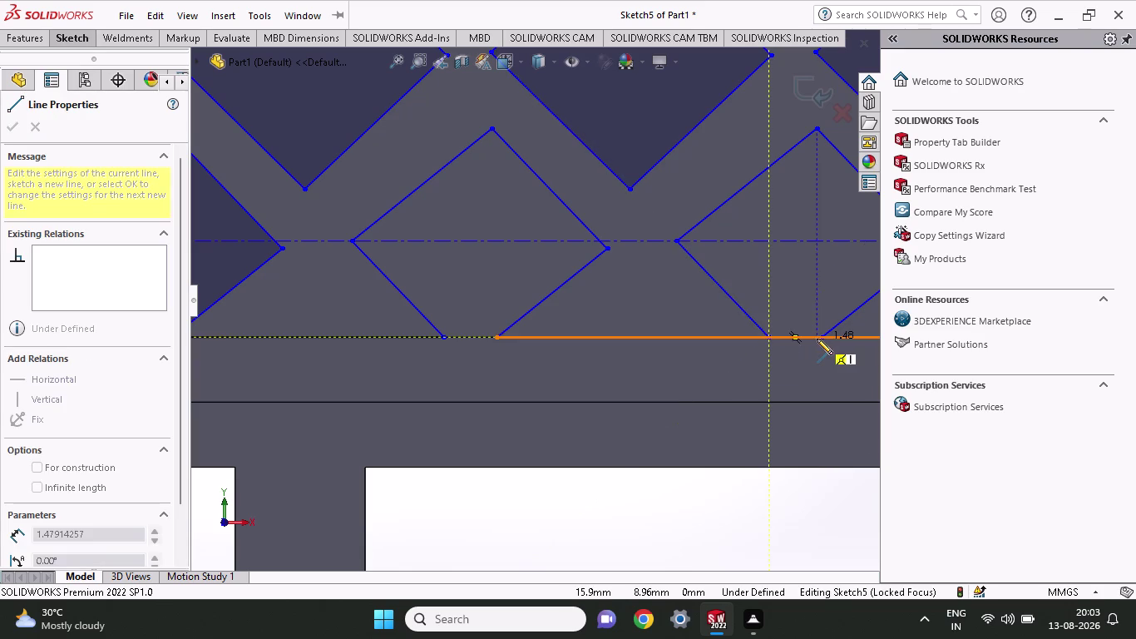
click(821, 338)
key(Escape)
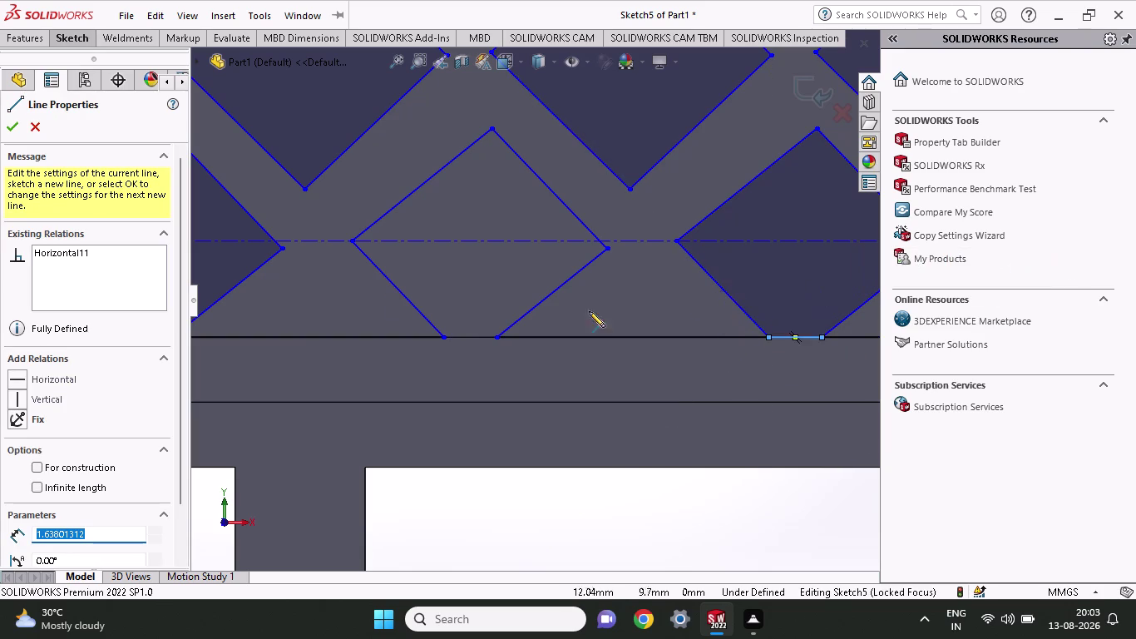
key(Escape)
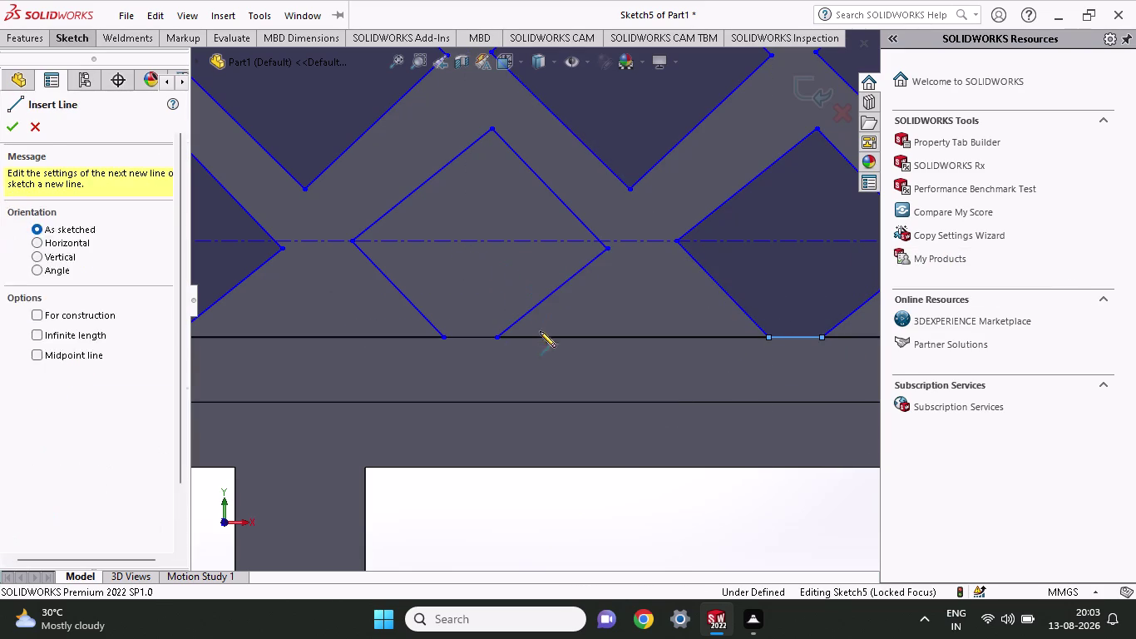
click(73, 41)
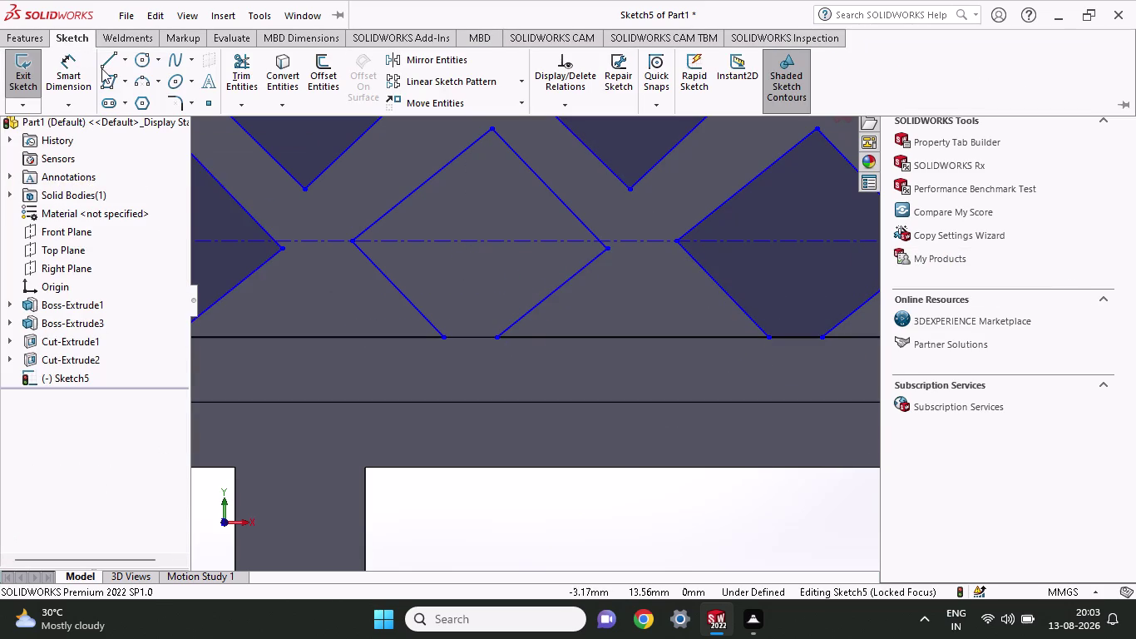
click(101, 66)
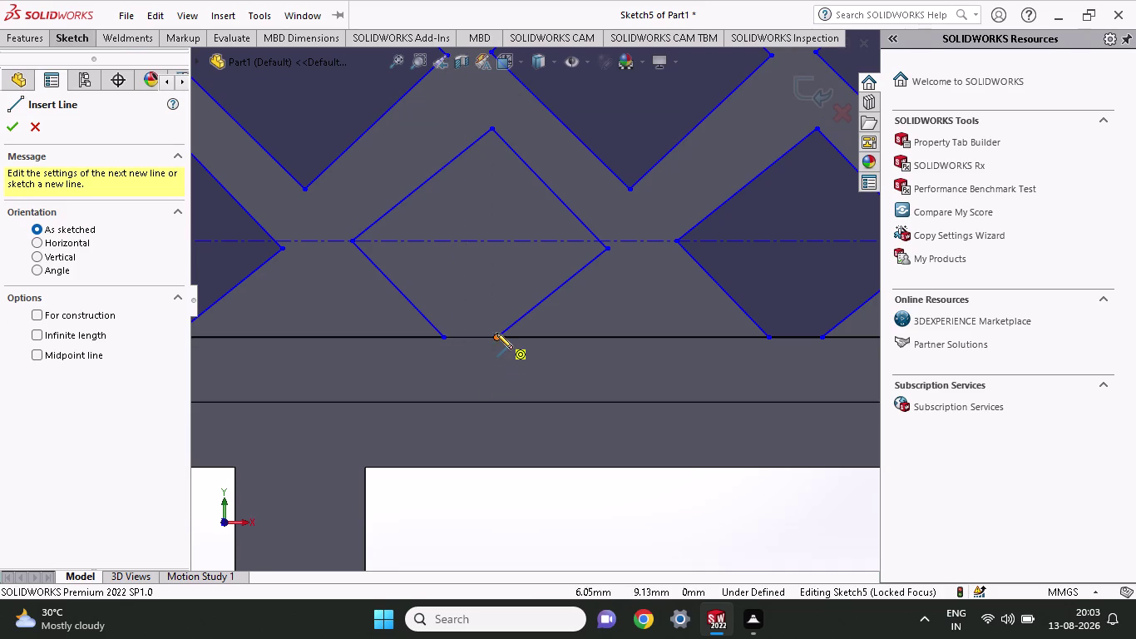
click(496, 340)
click(444, 336)
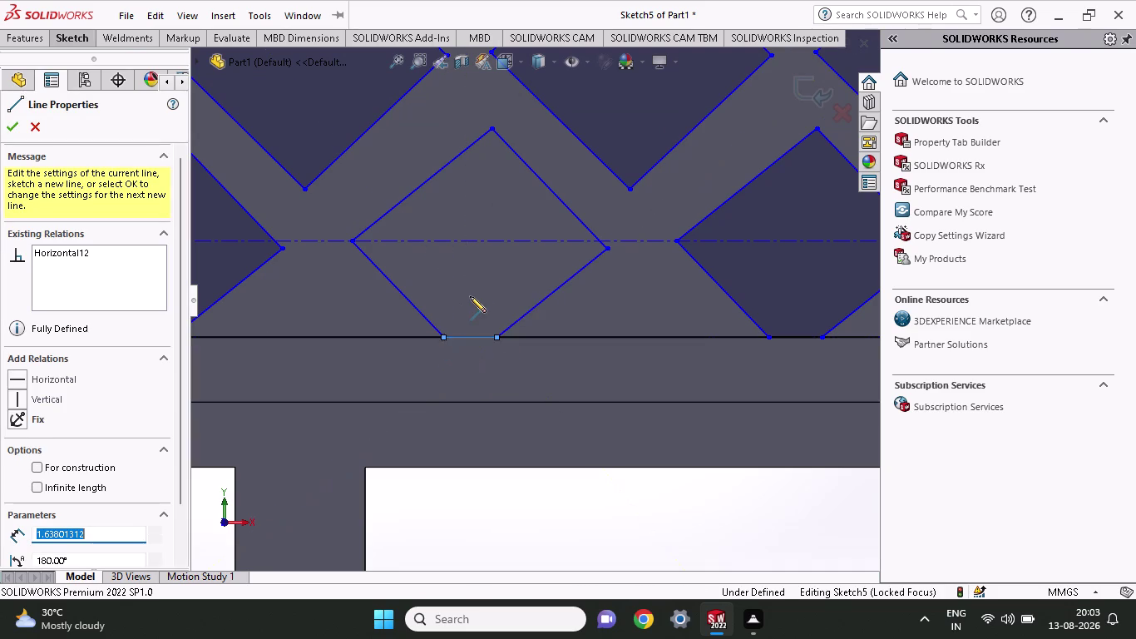
key(Escape)
scroll(up, 3)
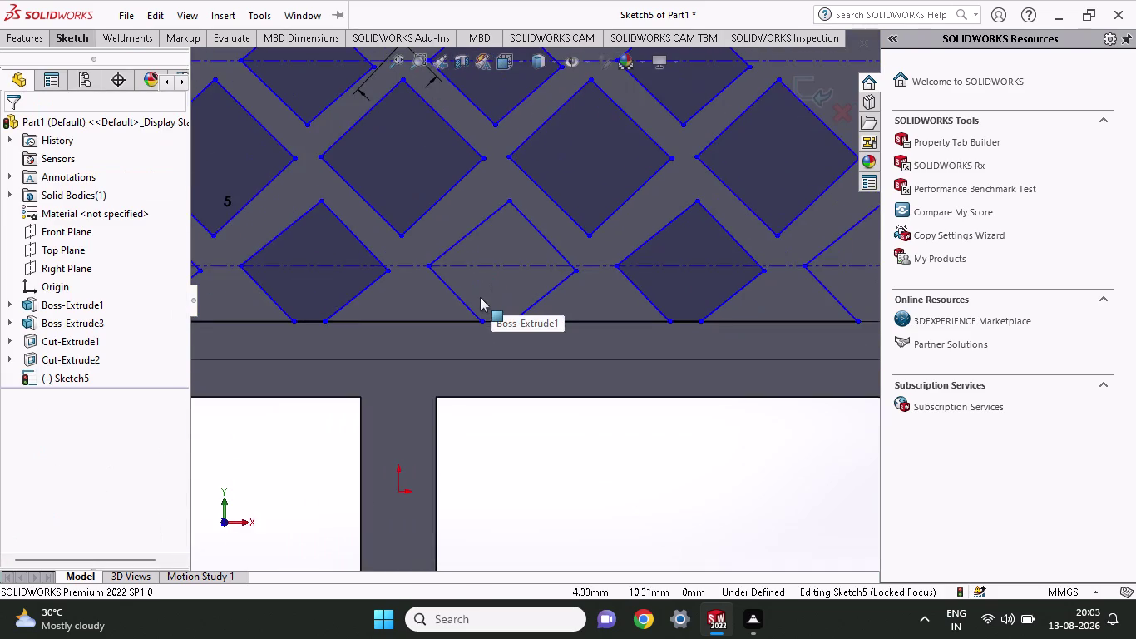
scroll(up, 3)
scroll(up, 3)
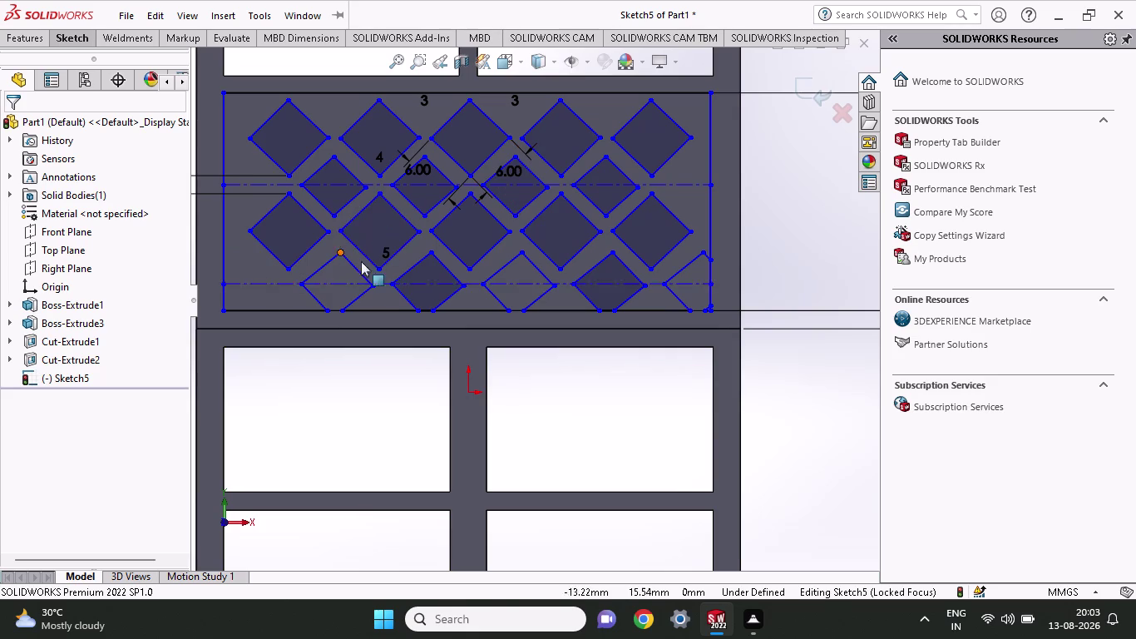
Close two remaining partial diamonds, including one near the left corner, to the bottom boundary.
click(67, 36)
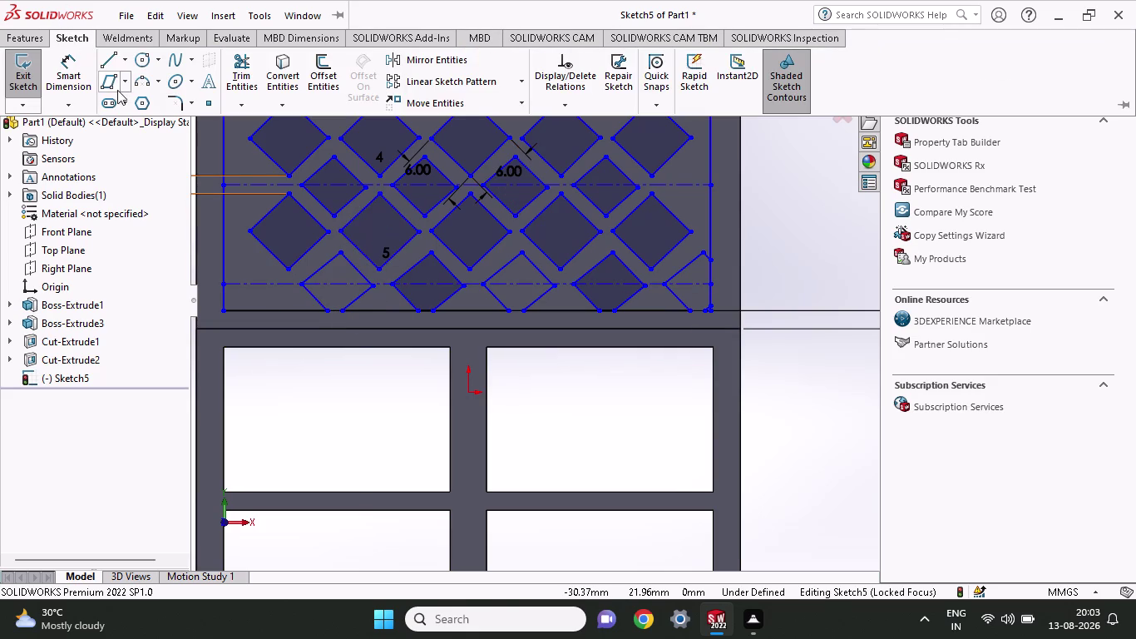
click(103, 65)
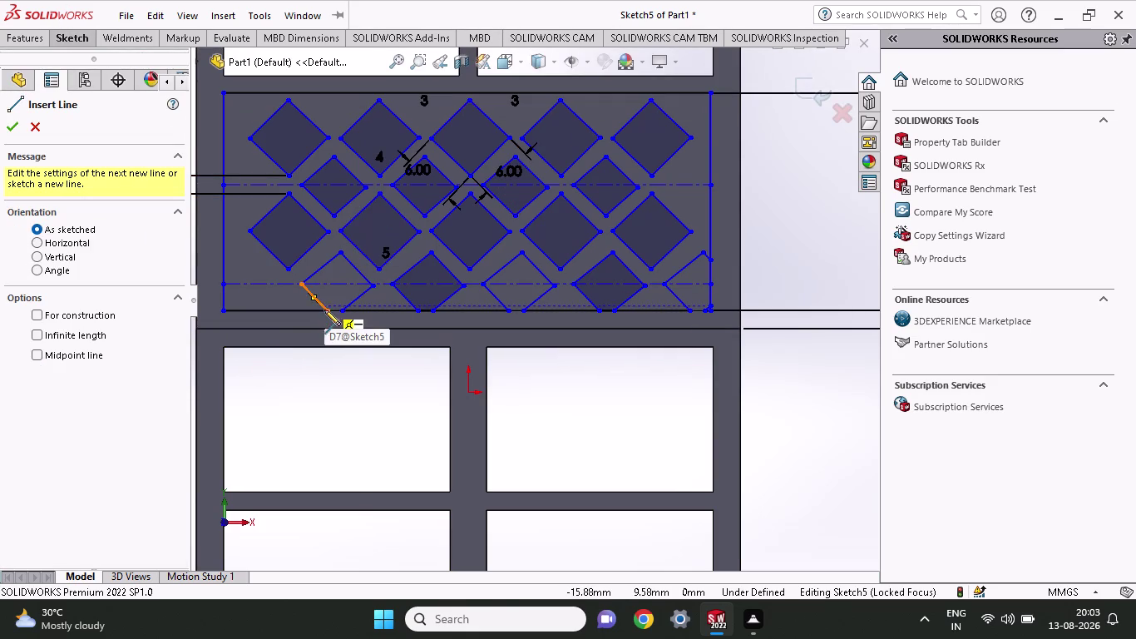
click(328, 311)
click(341, 311)
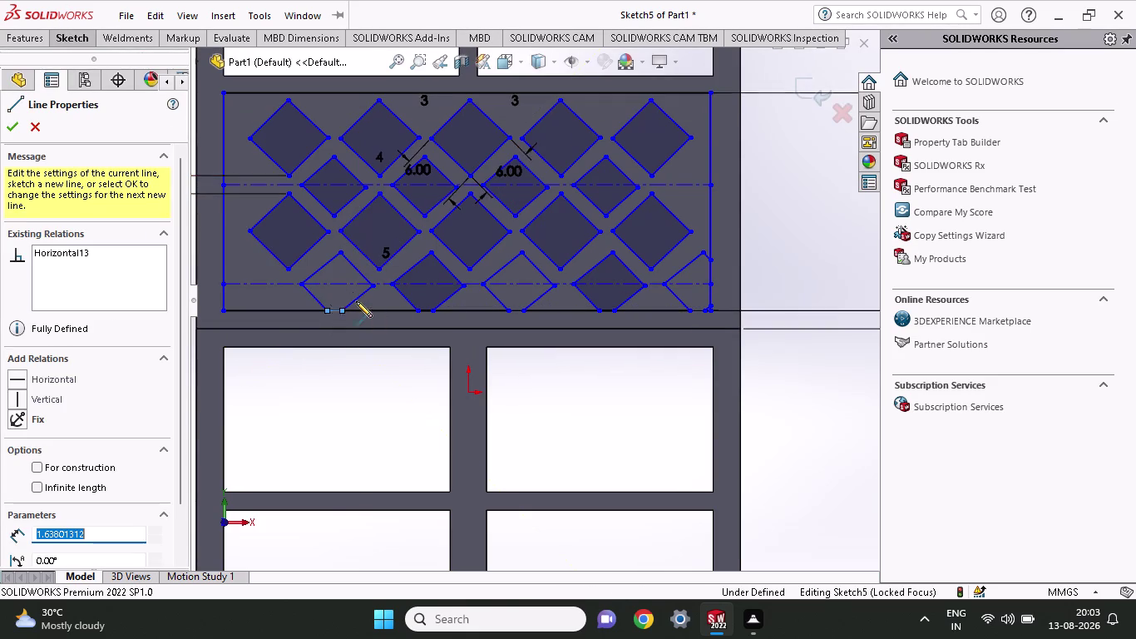
key(Return)
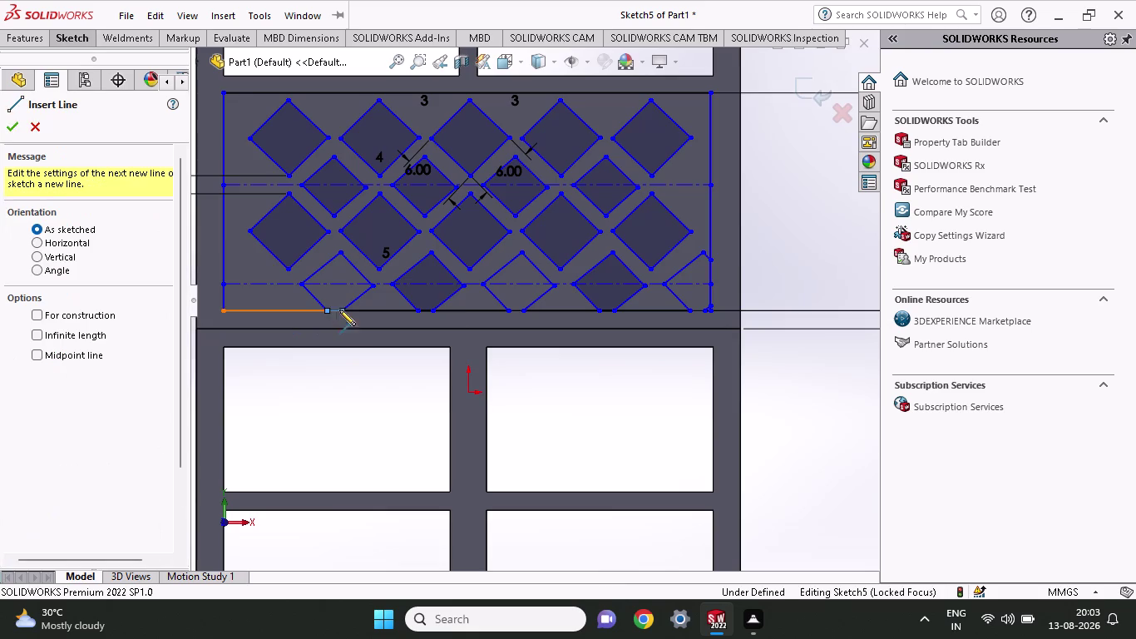
scroll(down, 3)
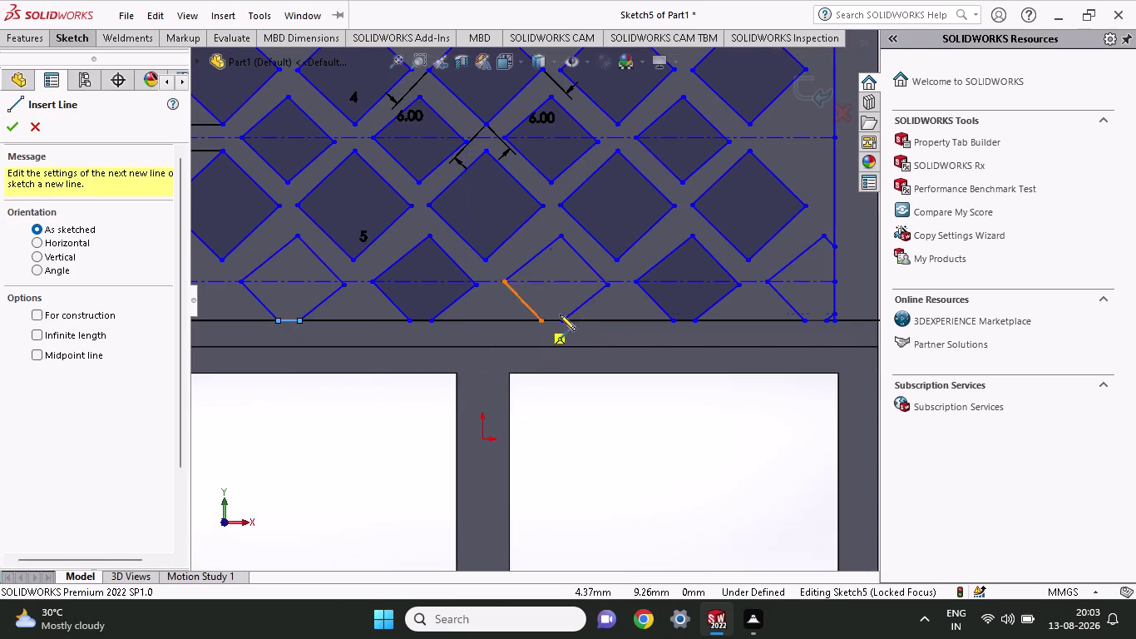
click(546, 321)
click(562, 321)
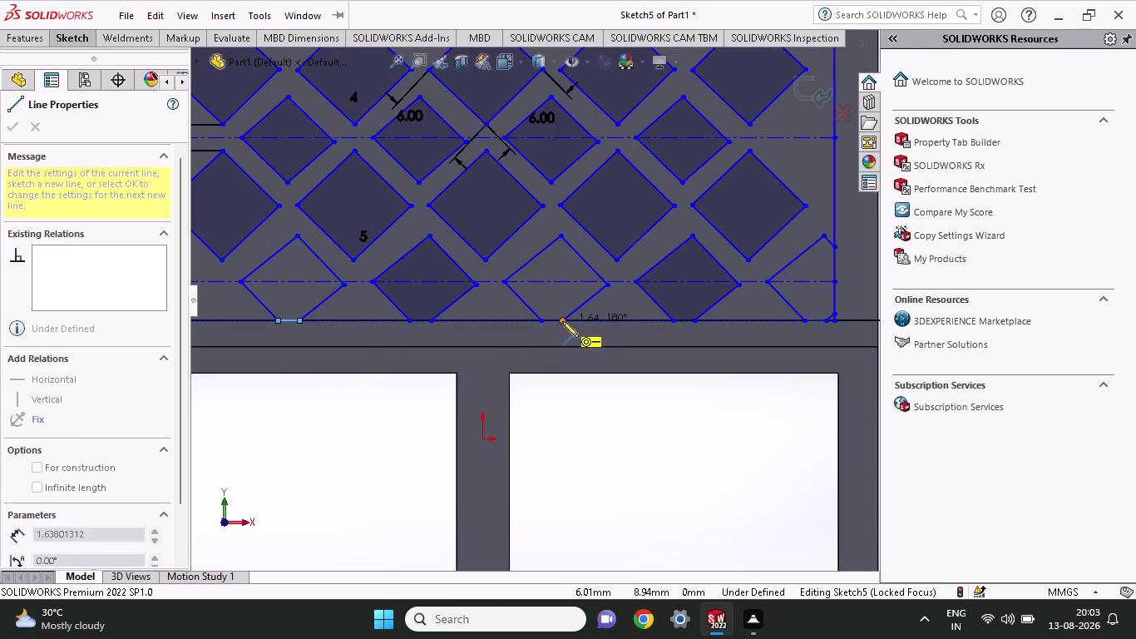
key(Escape)
scroll(down, 3)
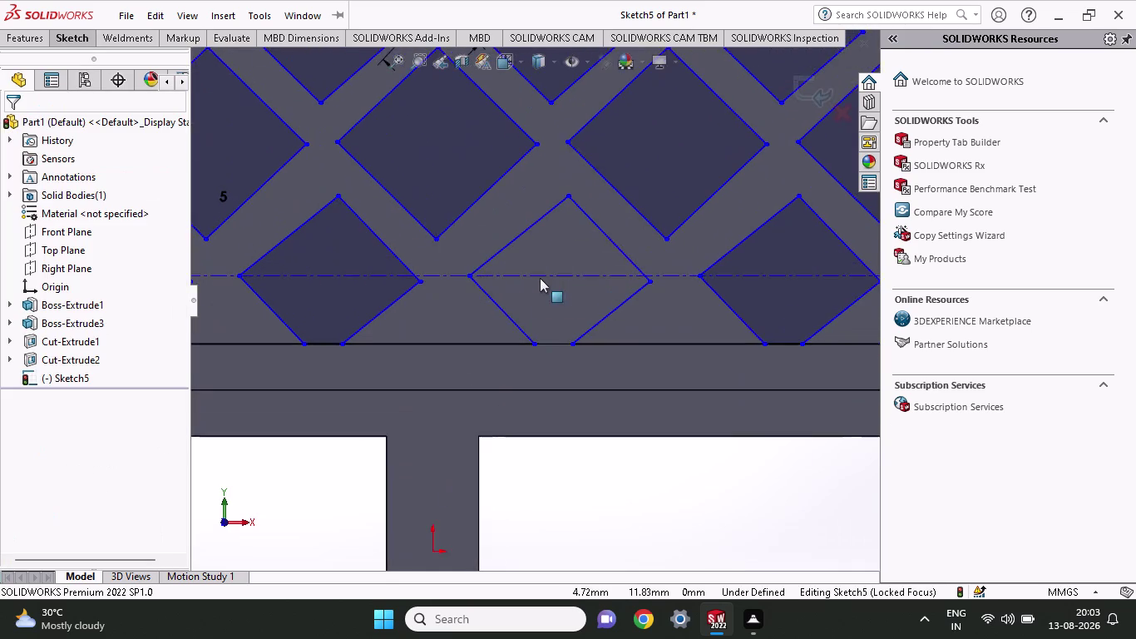
scroll(up, 3)
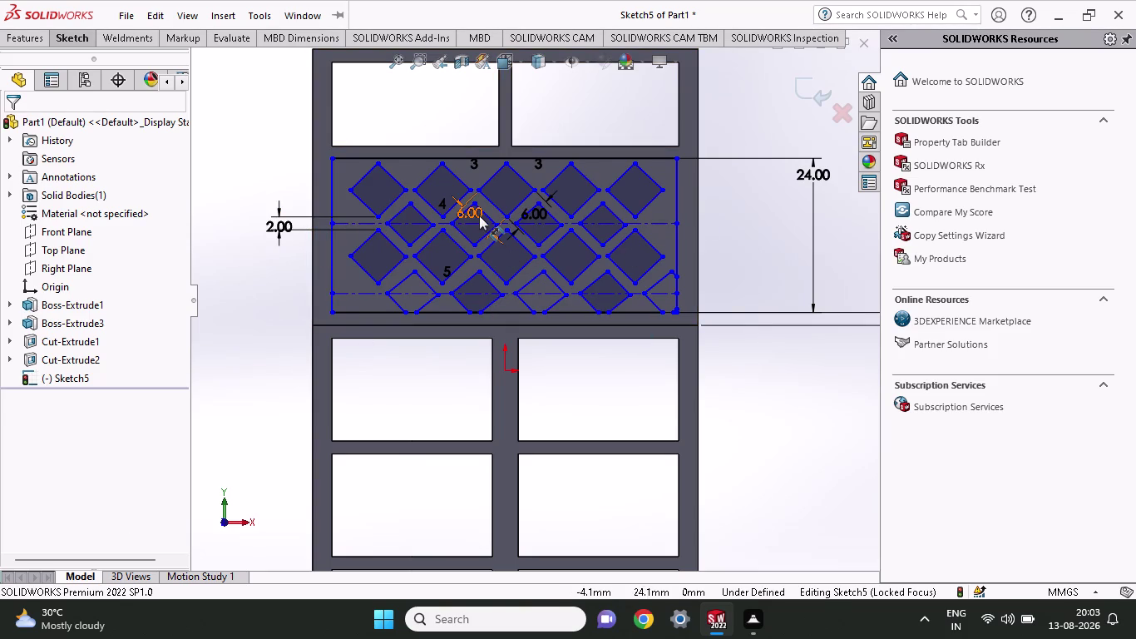
Pattern a middle-row diamond one 10 mm spacing leftward, then delete a lower-left line.
key(Escape)
key(Escape)
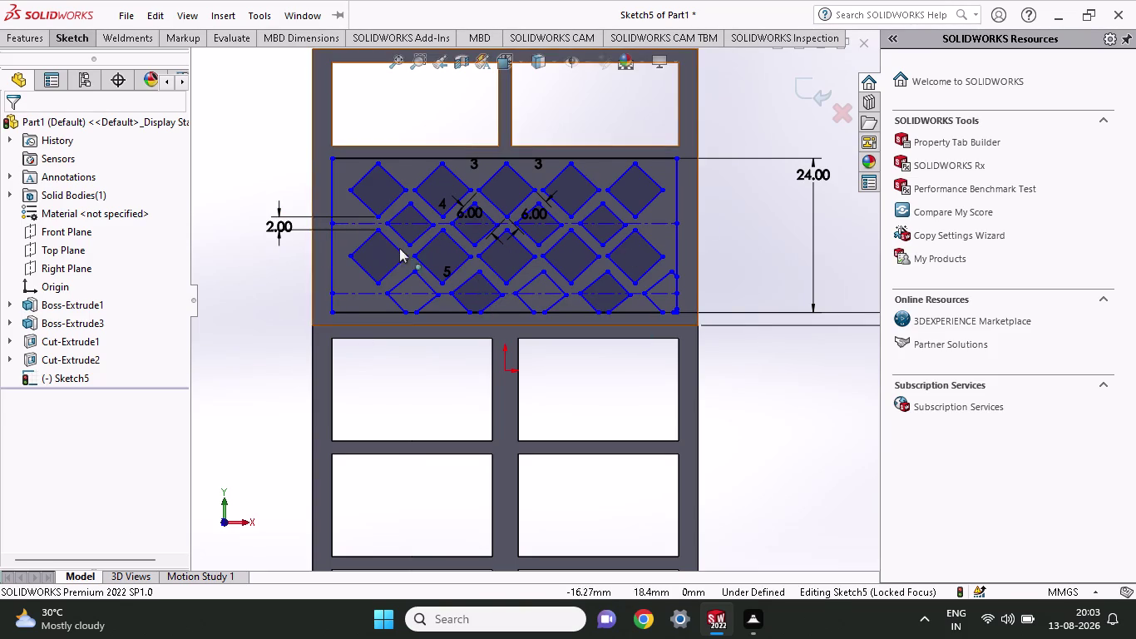
click(66, 37)
click(420, 81)
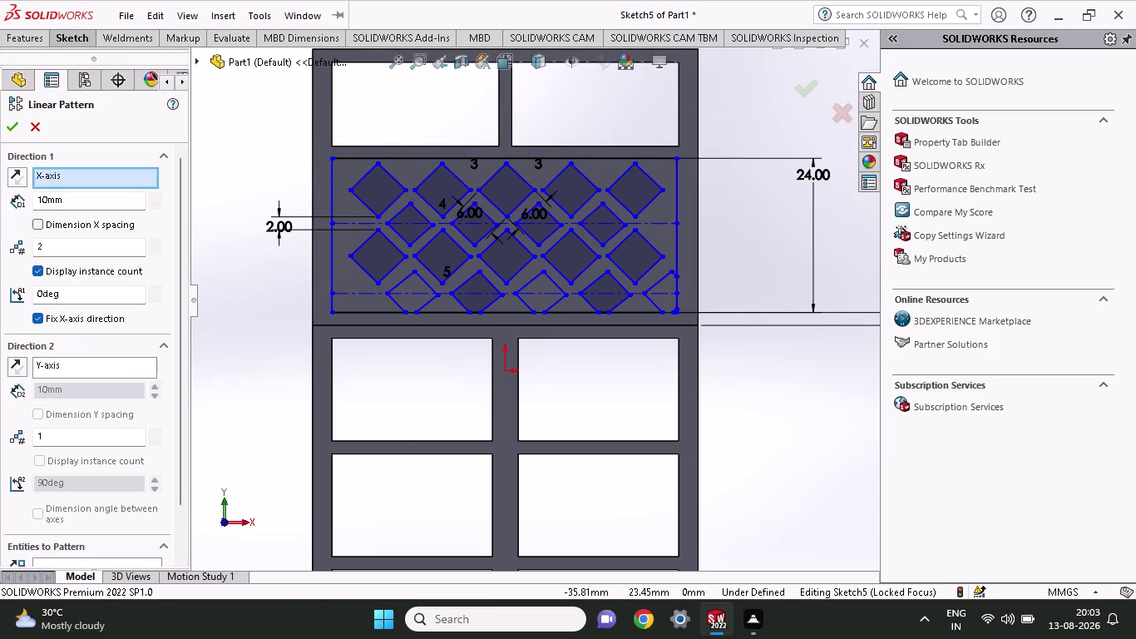
click(409, 213)
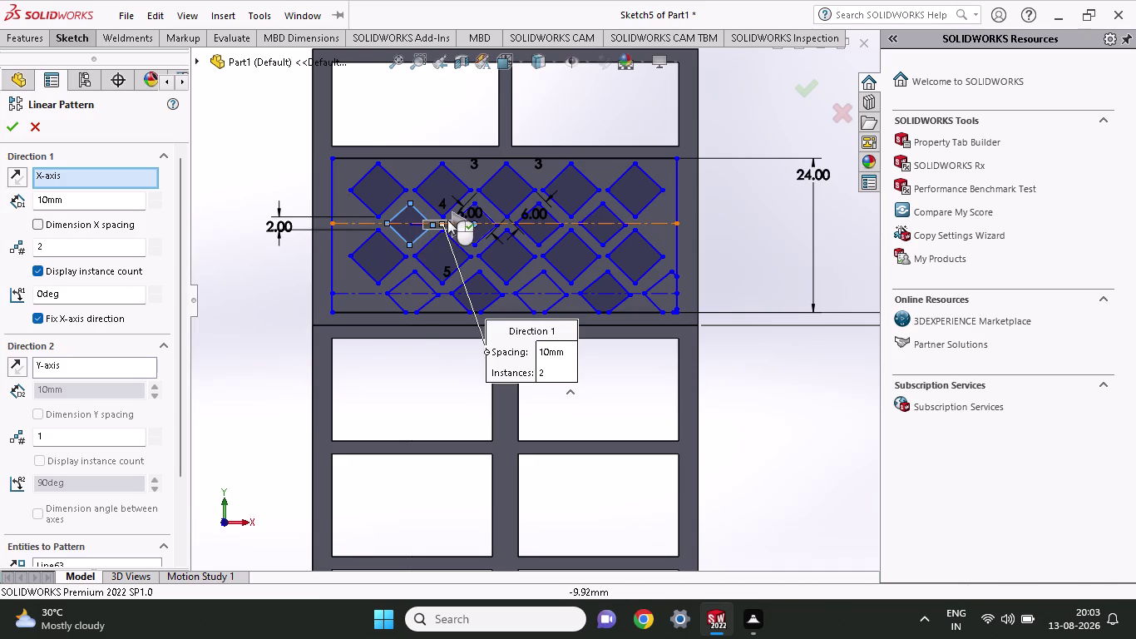
click(448, 219)
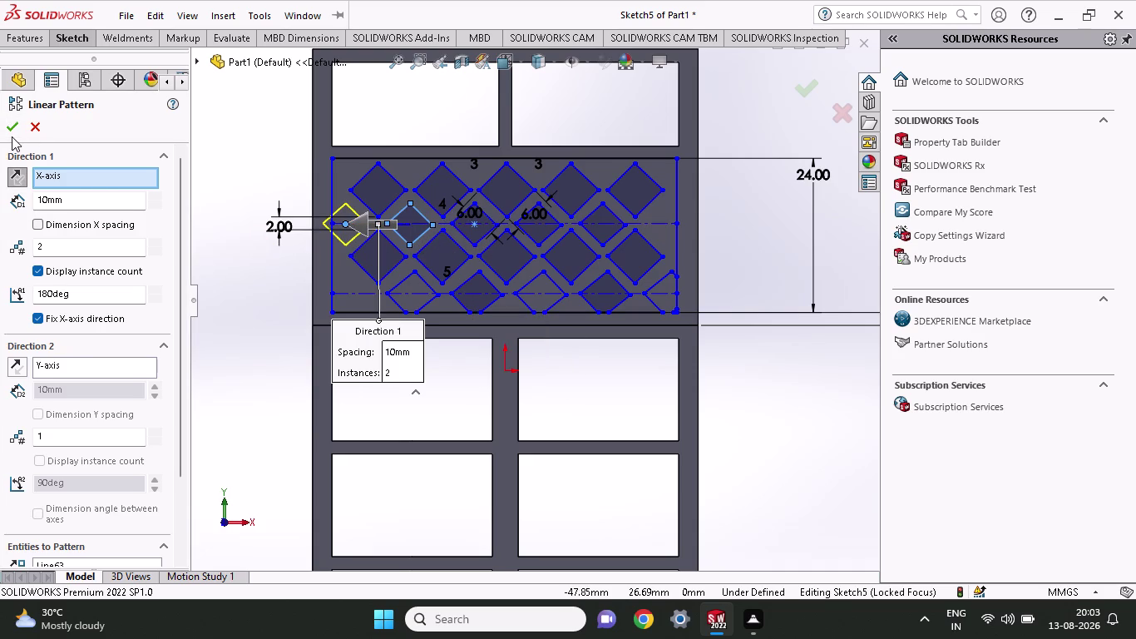
click(11, 134)
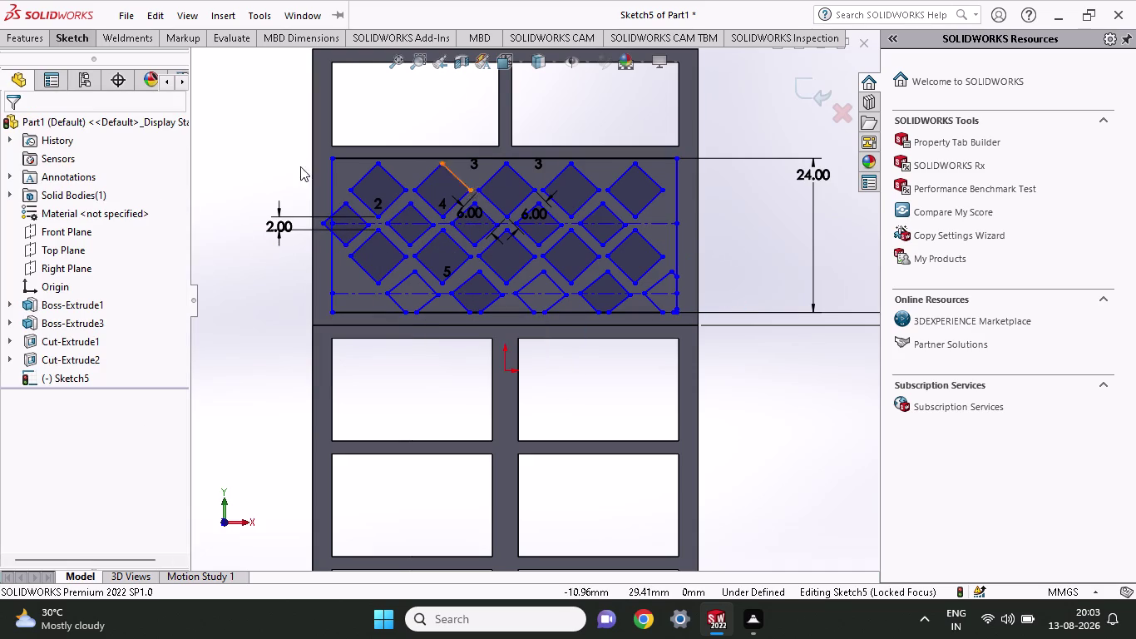
click(421, 281)
key(Delete)
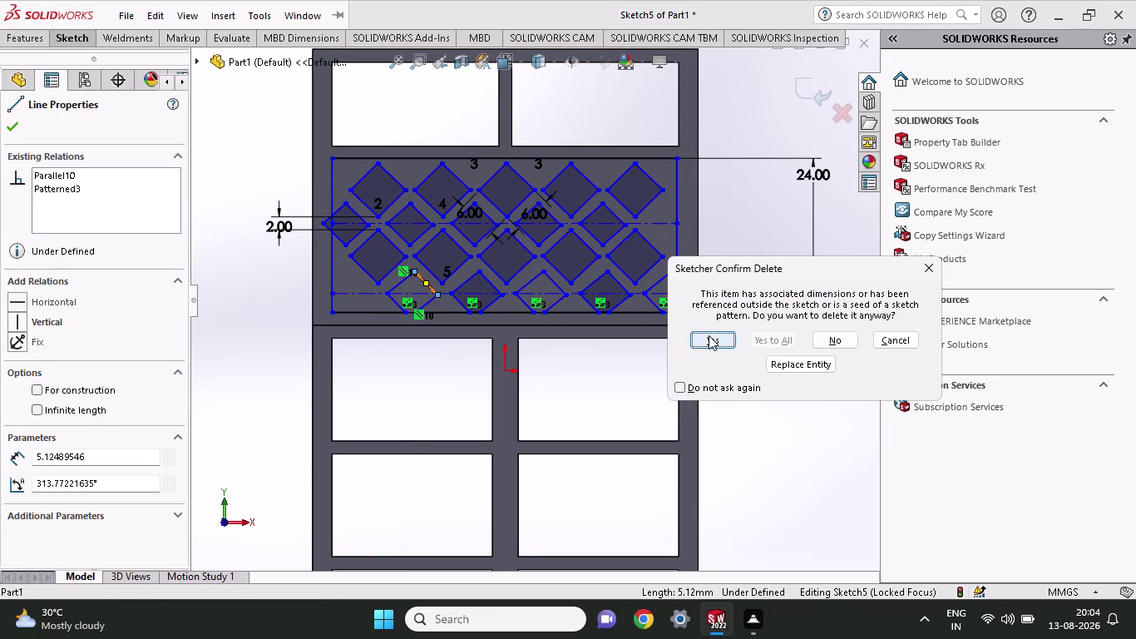
Confirm the line deletion, then undo the recent edits, removing the left-edge diamond copy.
click(921, 264)
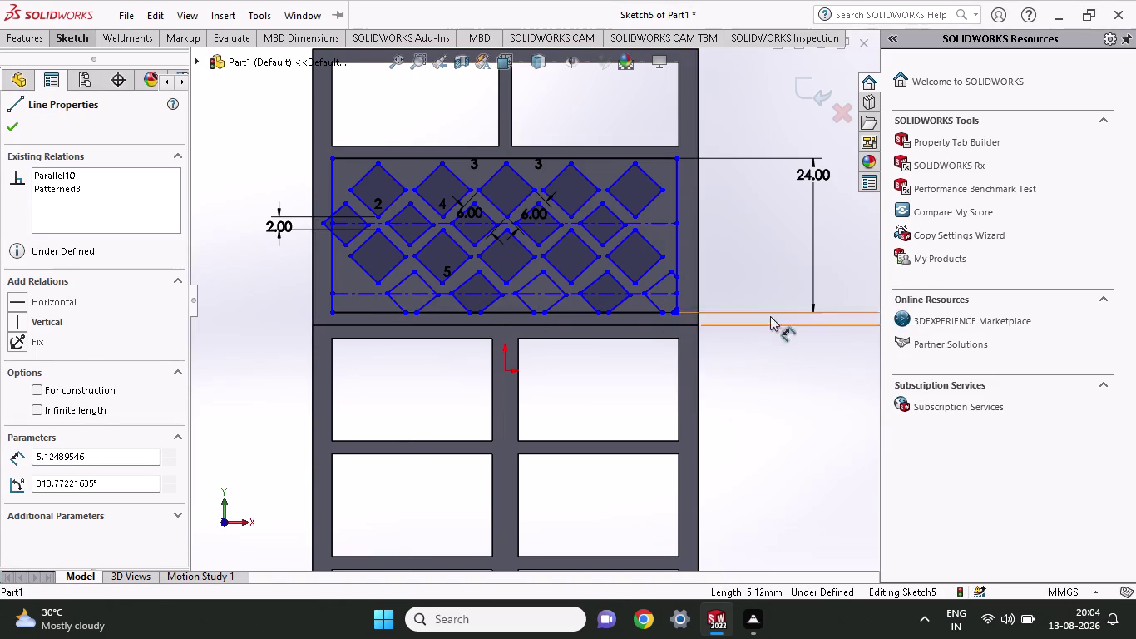
key(ctrl+z)
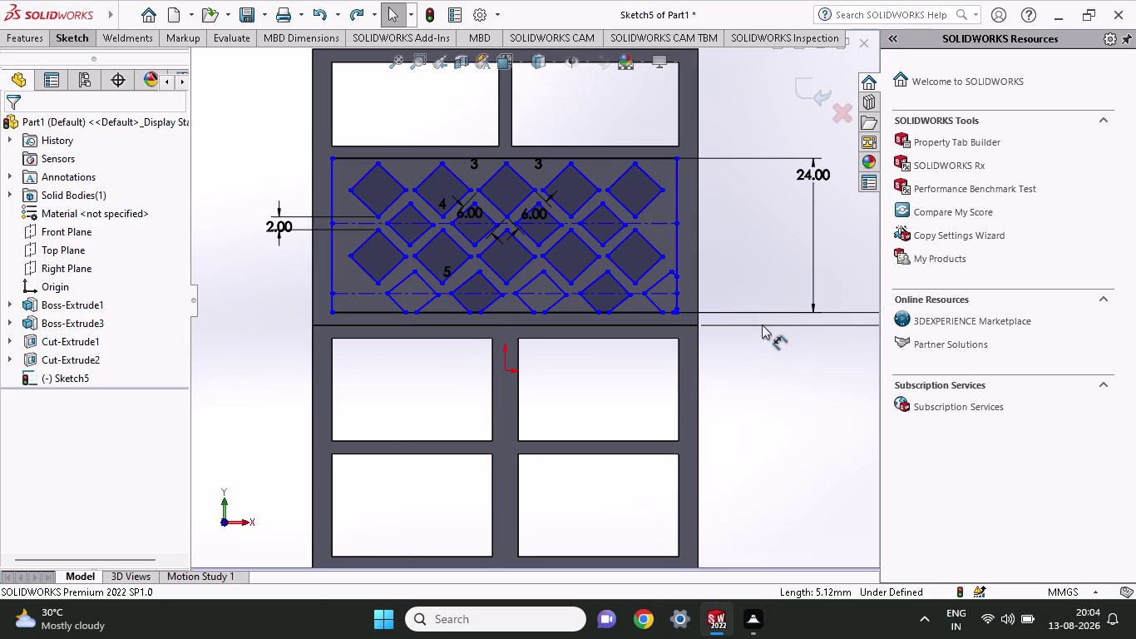
key(ctrl+z)
key(ctrl+z)
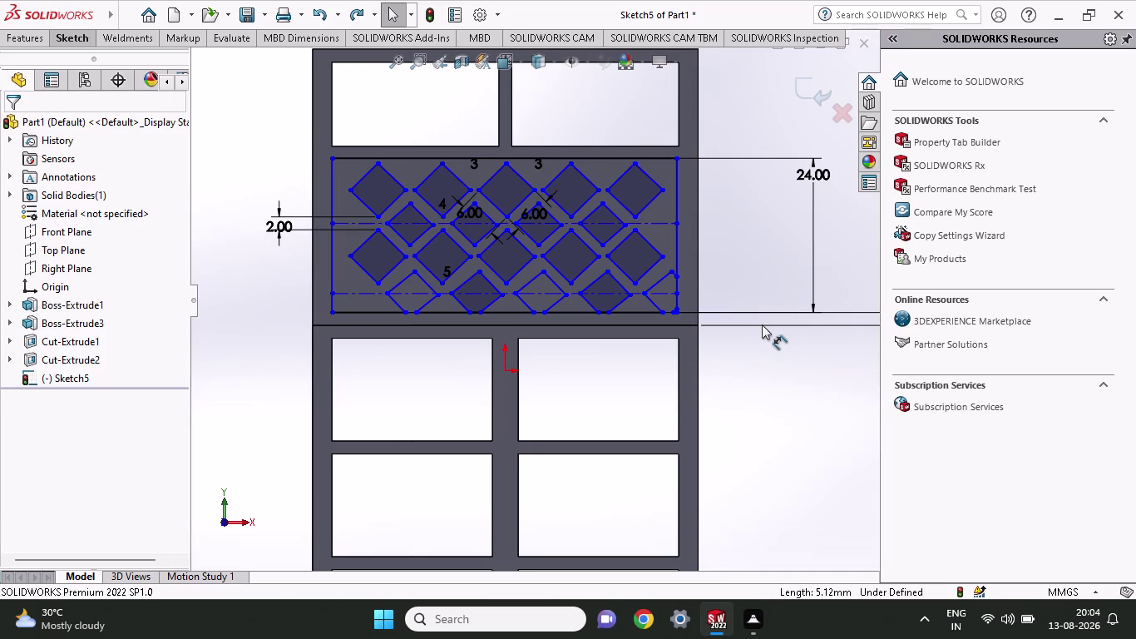
key(ctrl+z)
key(ctrl+z)
key(ctrl+z)
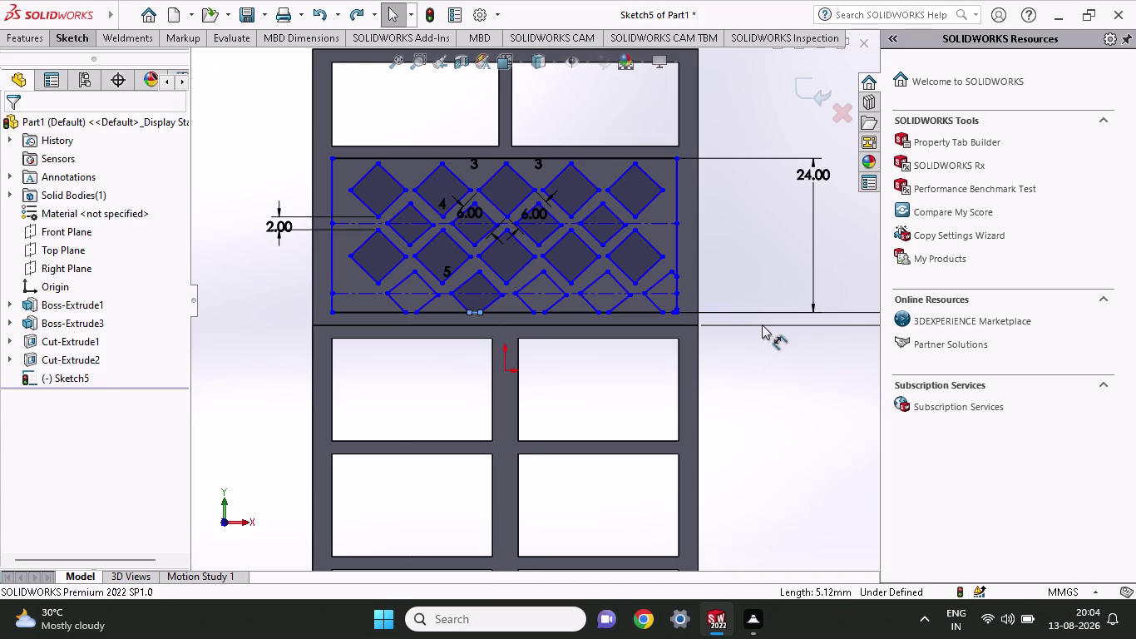
key(ctrl+z)
key(ctrl+z)
key(ctrl+z)
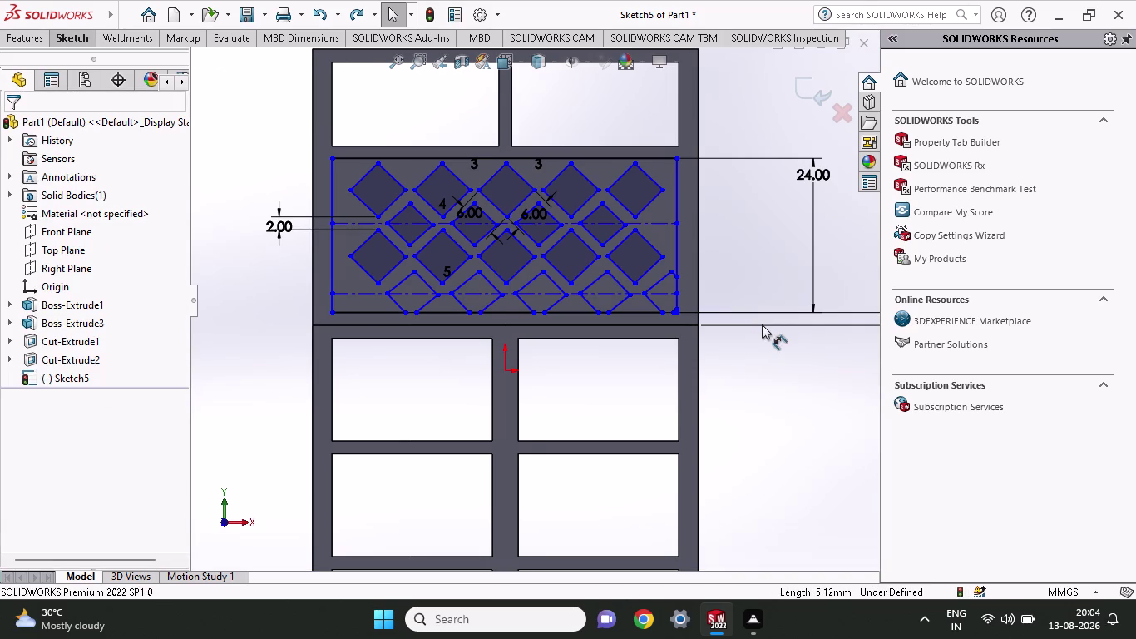
key(ctrl+z)
key(ctrl+z)
key(ctrl+z)
key(ctrl+z)
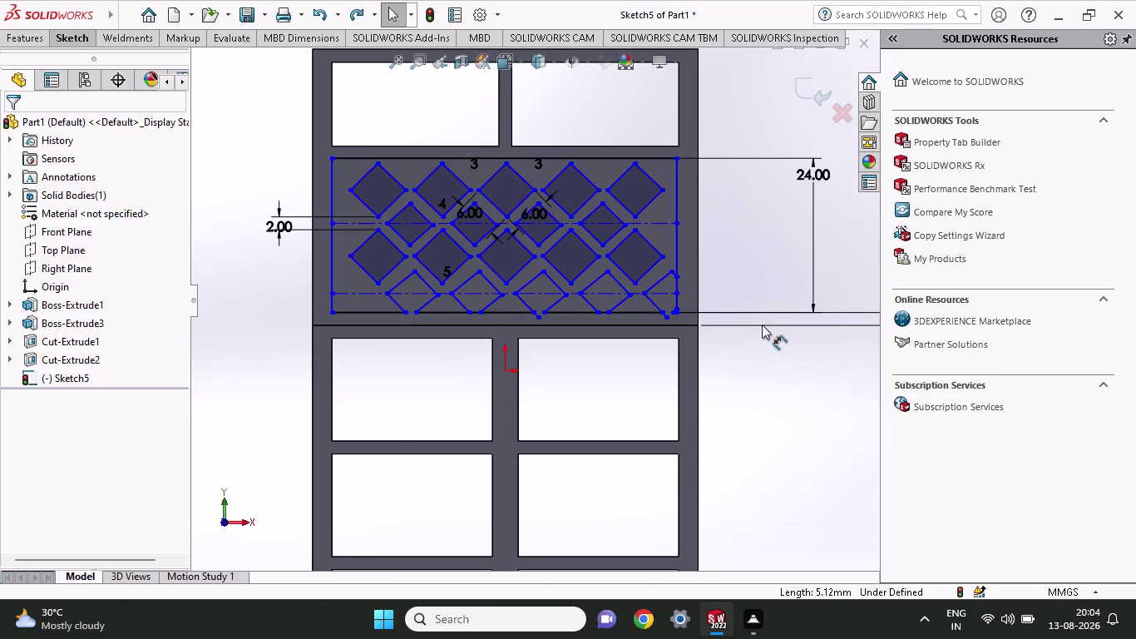
key(ctrl+z)
key(Escape)
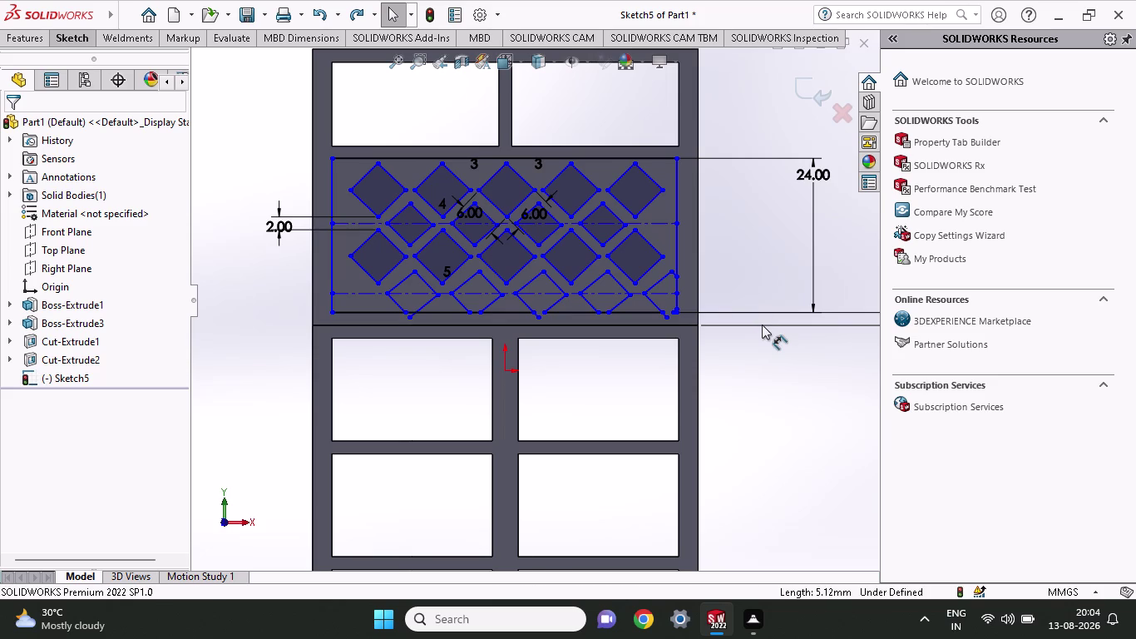
key(Escape)
key(ctrl+z)
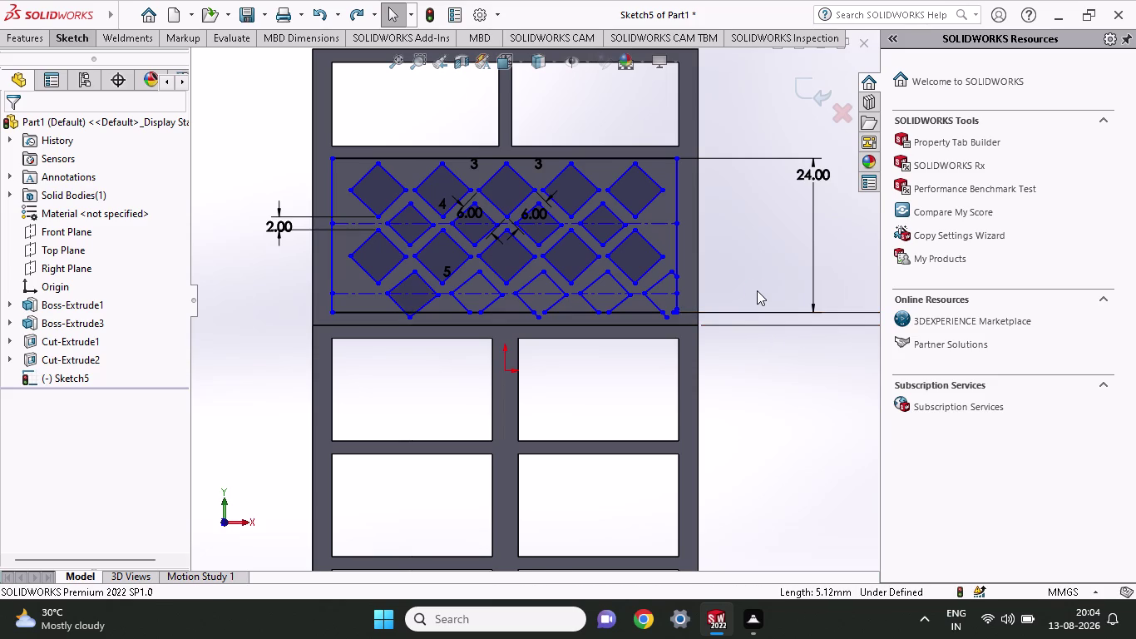
key(ctrl+z)
key(ctrl+z)
key(ctrl+z)
key(ctrl+z)
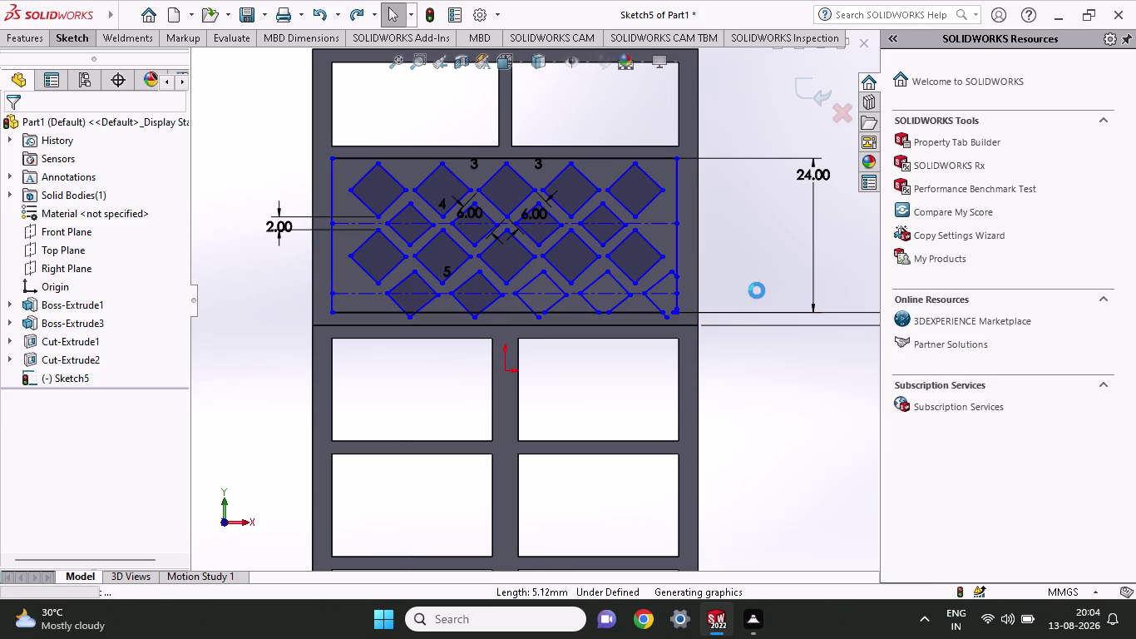
key(ctrl+z)
key(ctrl+z)
key(ctrl+z)
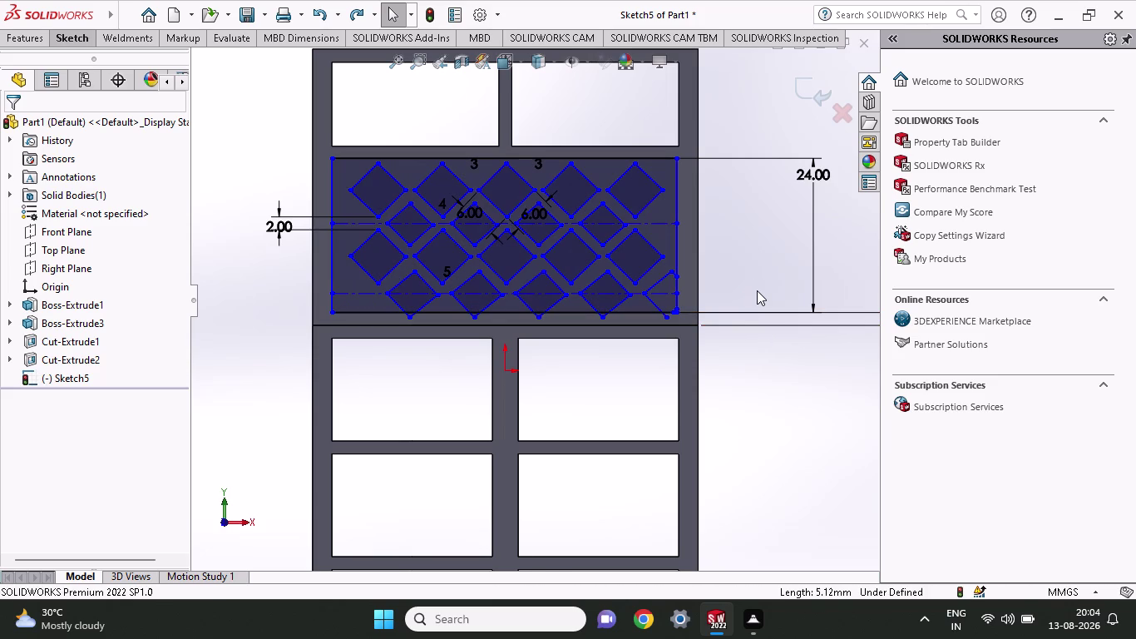
key(ctrl+z)
key(ctrl+z)
key(ctrl+z)
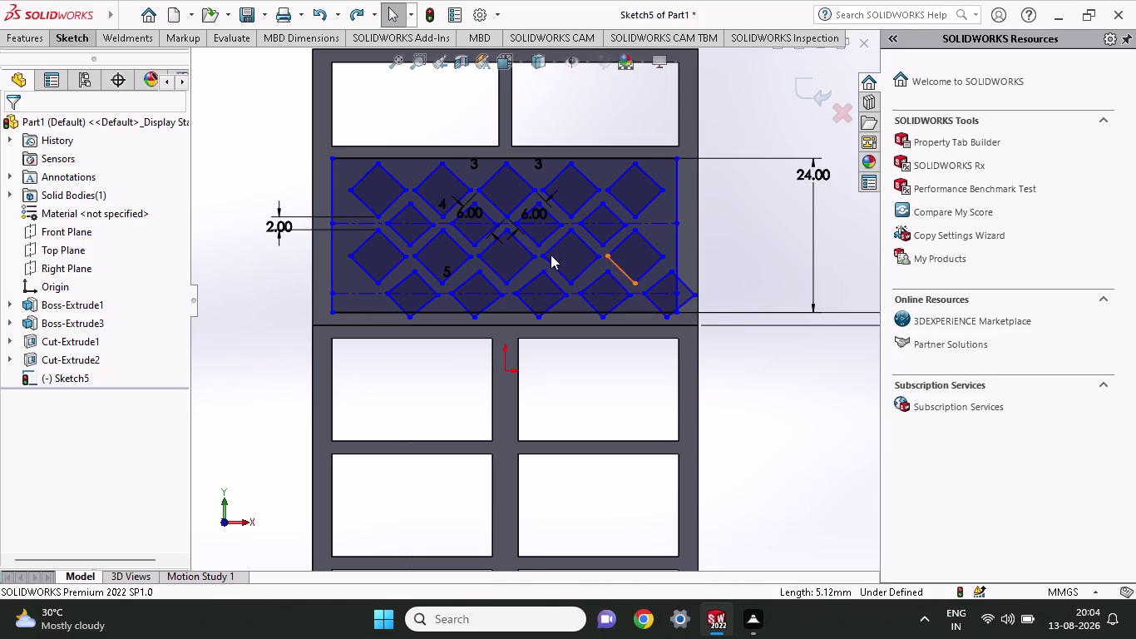
click(51, 37)
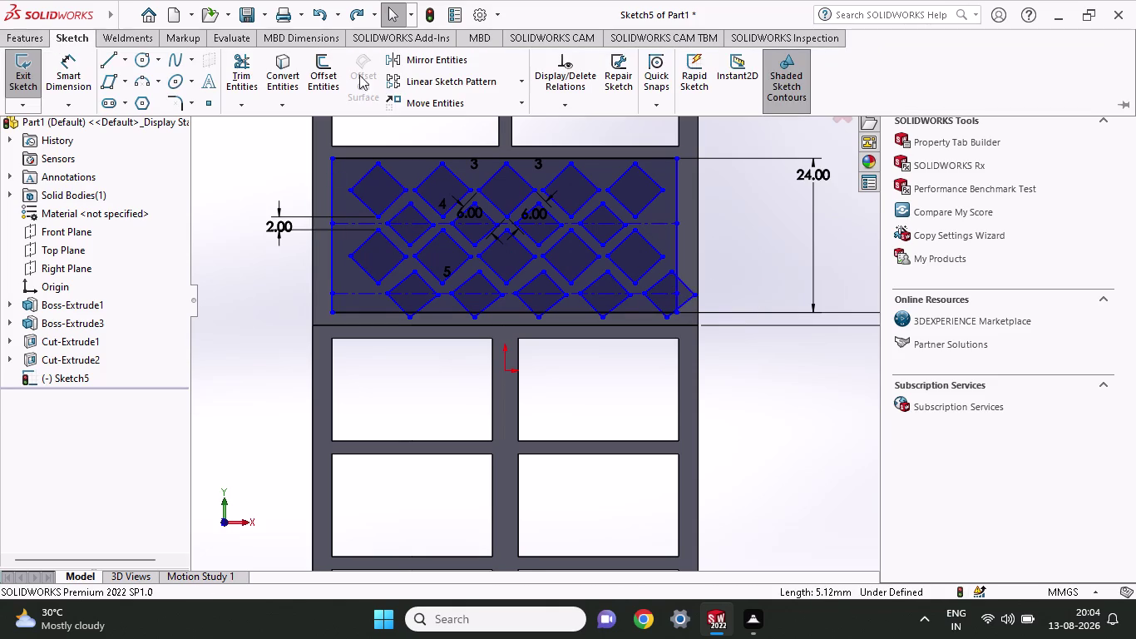
Pattern the middle-row diamond with one copy to the left along the centre line.
click(409, 81)
click(414, 214)
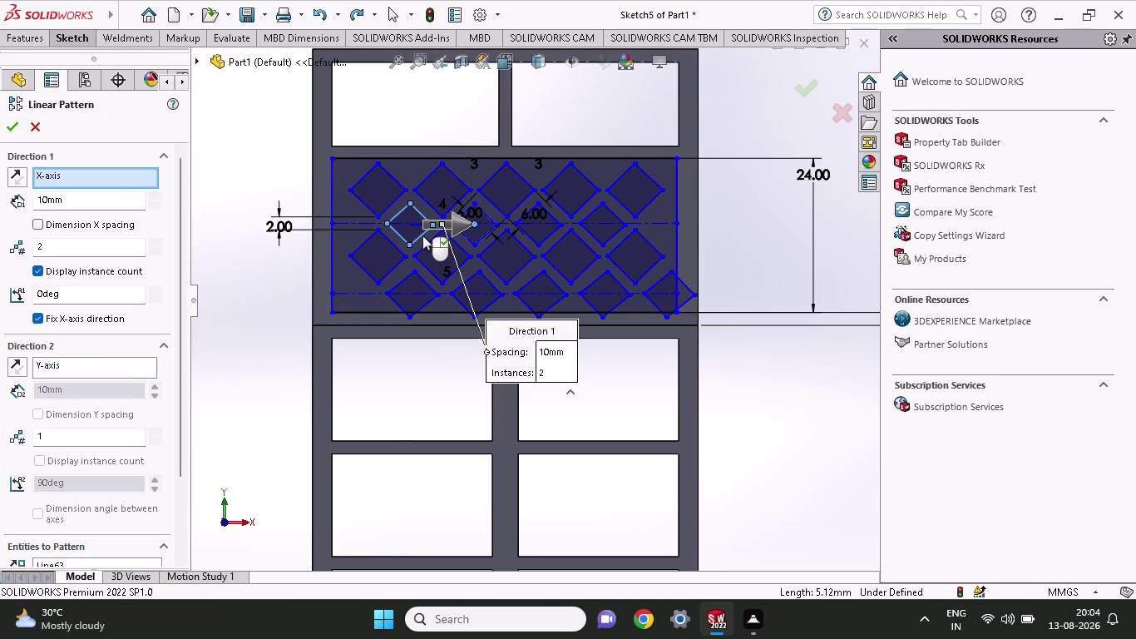
click(467, 223)
click(457, 222)
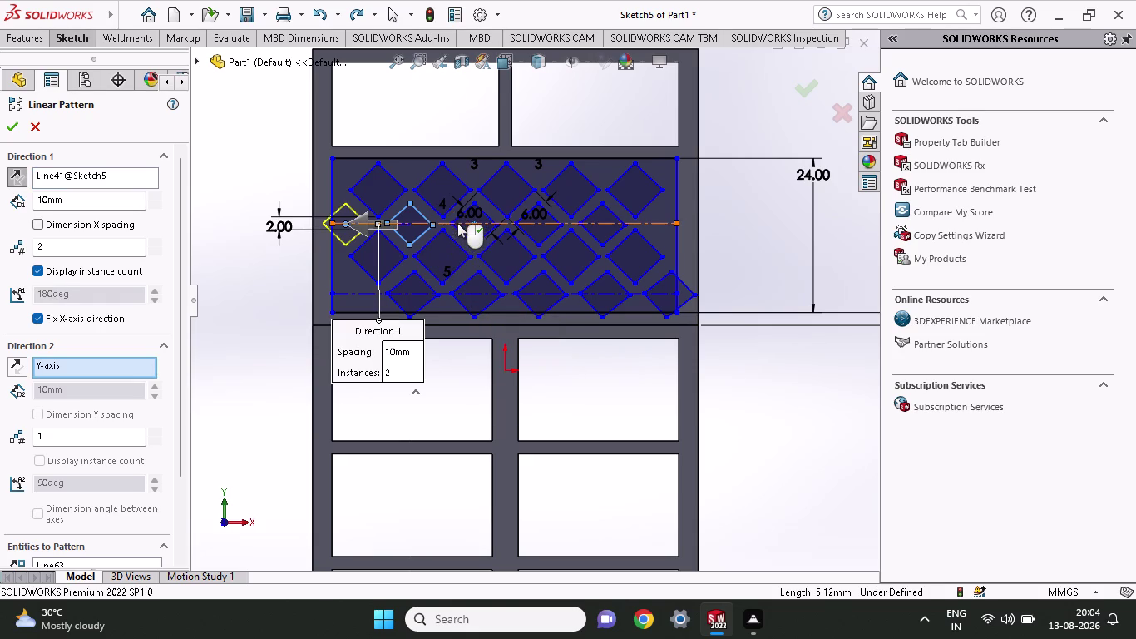
click(10, 128)
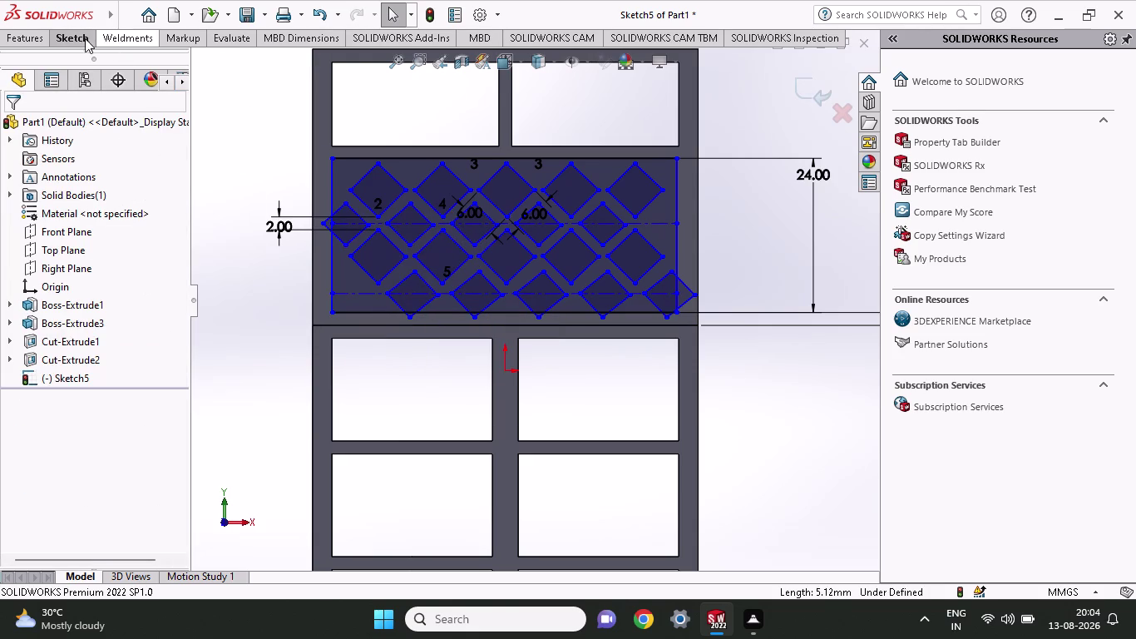
Pattern the bottom-row diamond leftward at 180°: 2 instances, 10 mm spacing.
click(75, 38)
click(405, 82)
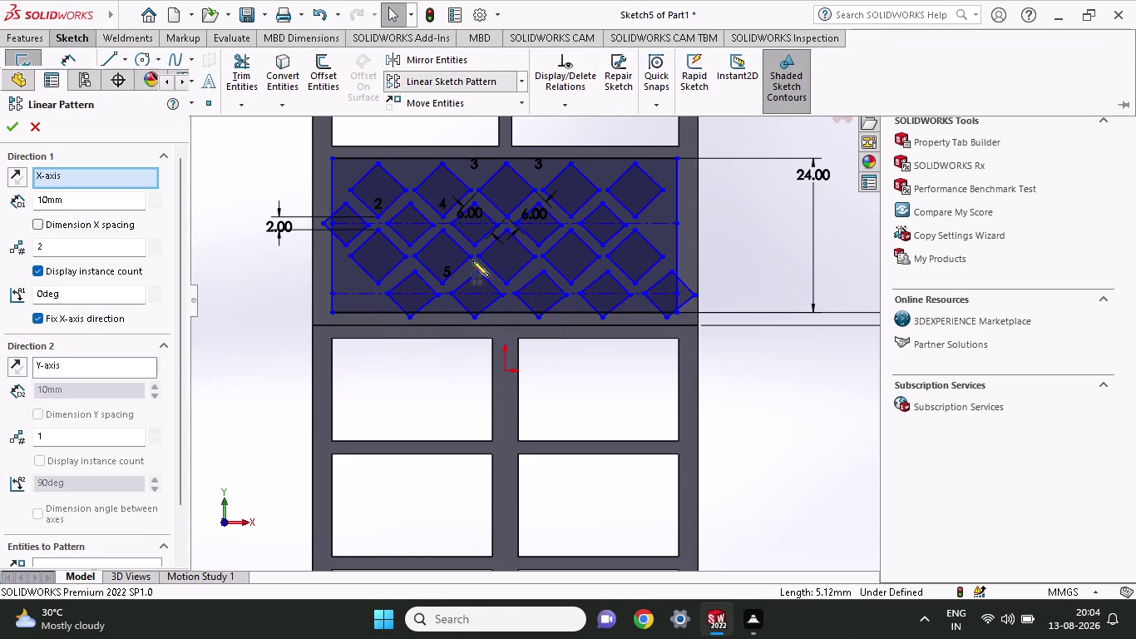
click(413, 299)
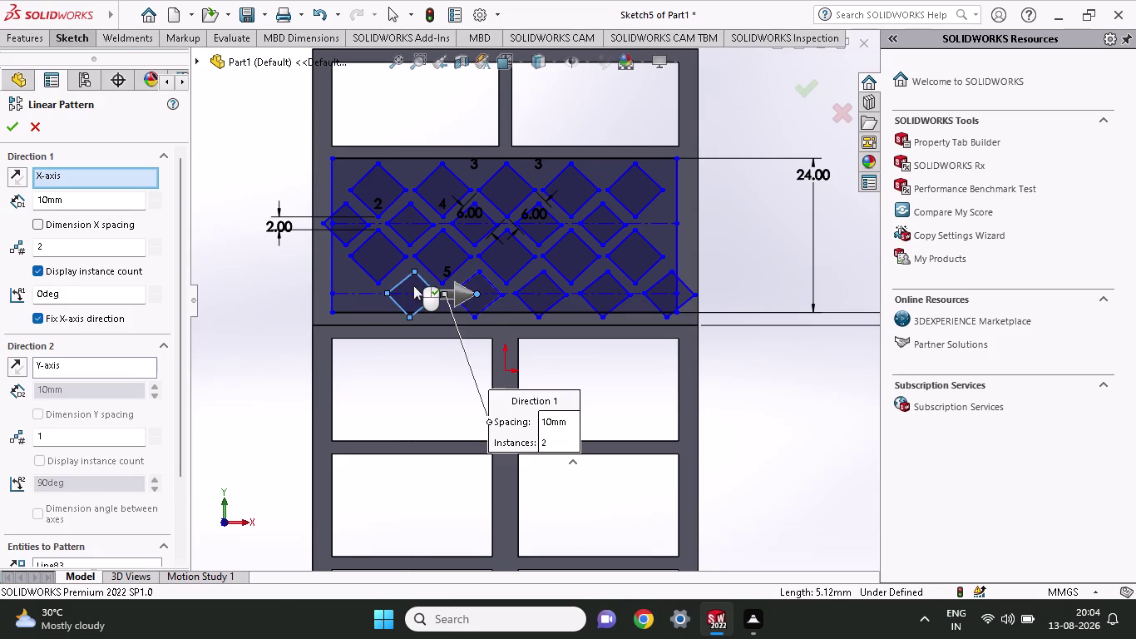
click(457, 295)
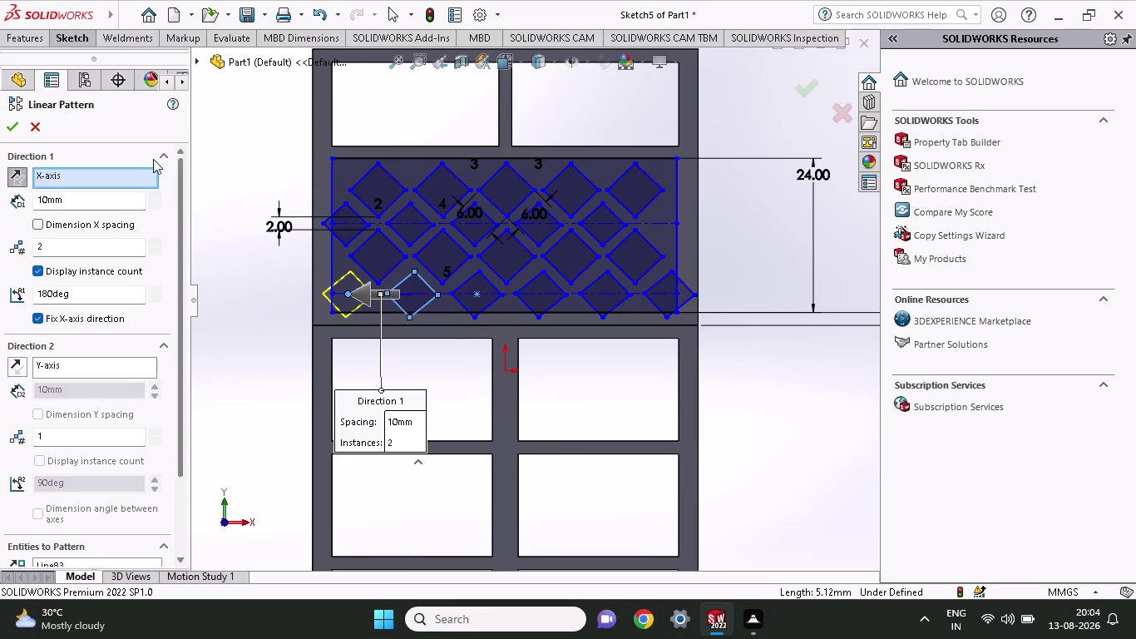
click(10, 122)
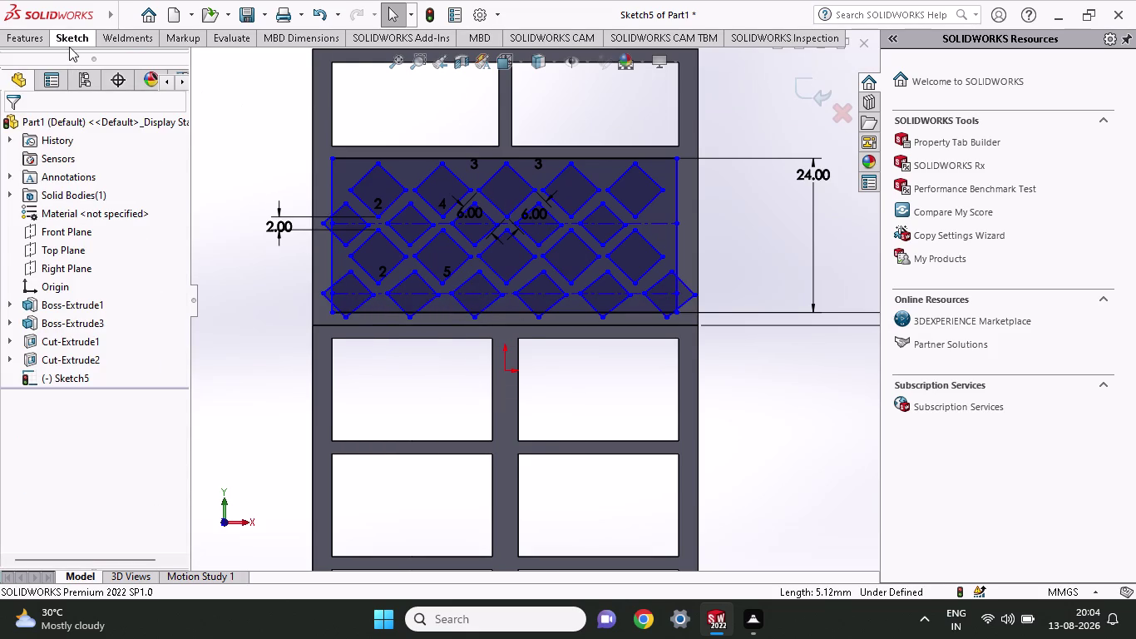
click(69, 46)
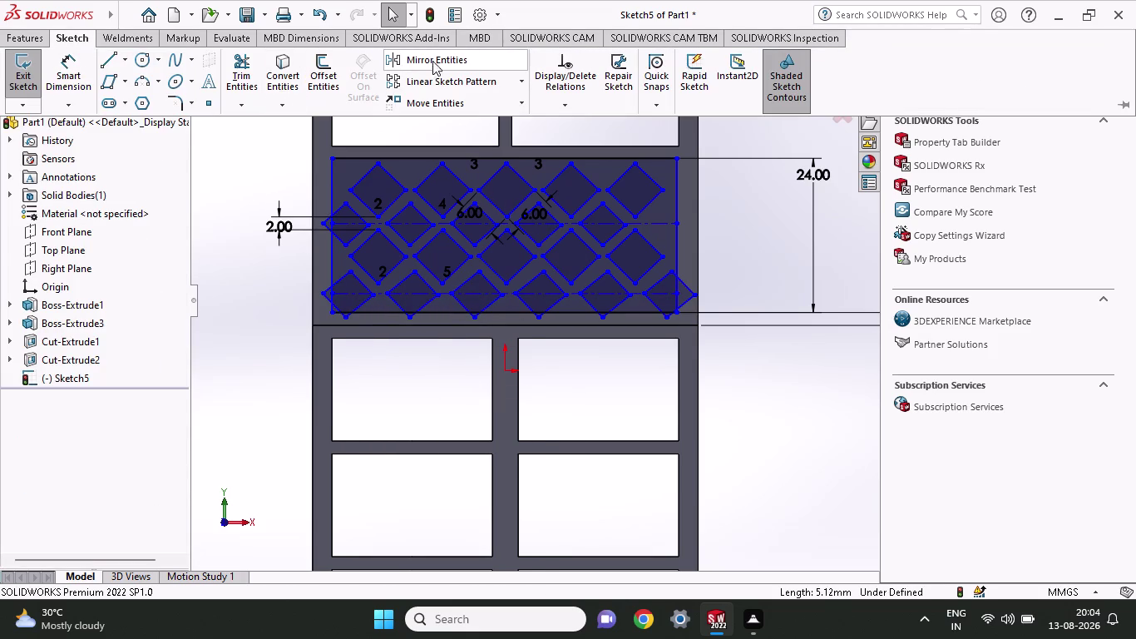
Begin a linear sketch pattern, then undo the unfinished attempt with Ctrl+Z.
click(460, 82)
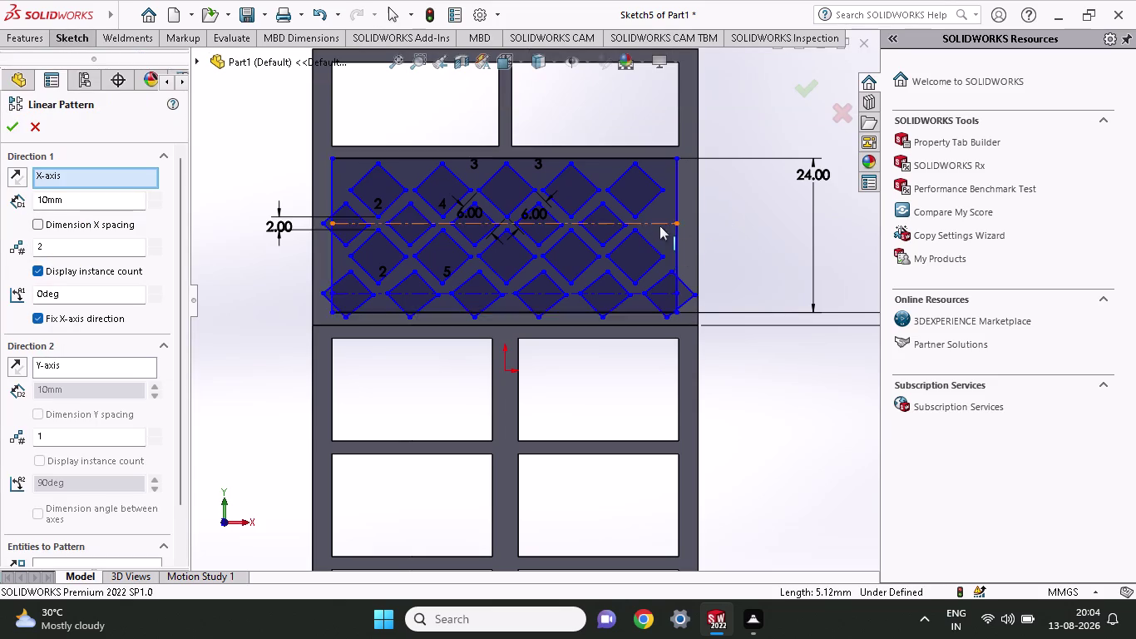
click(73, 34)
click(451, 85)
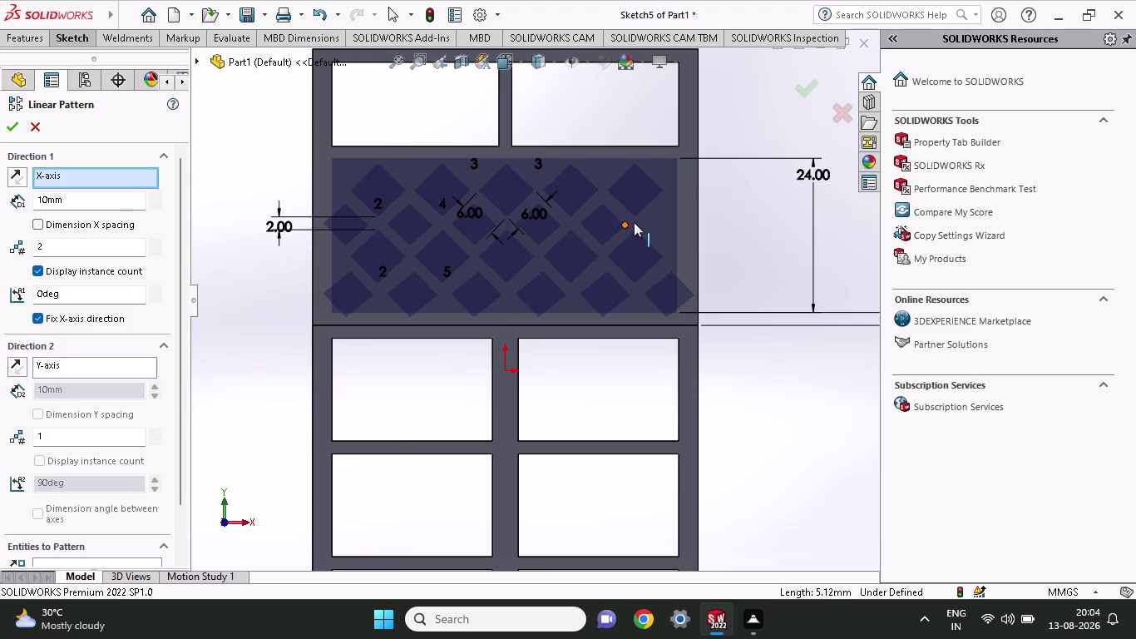
key(ctrl+z)
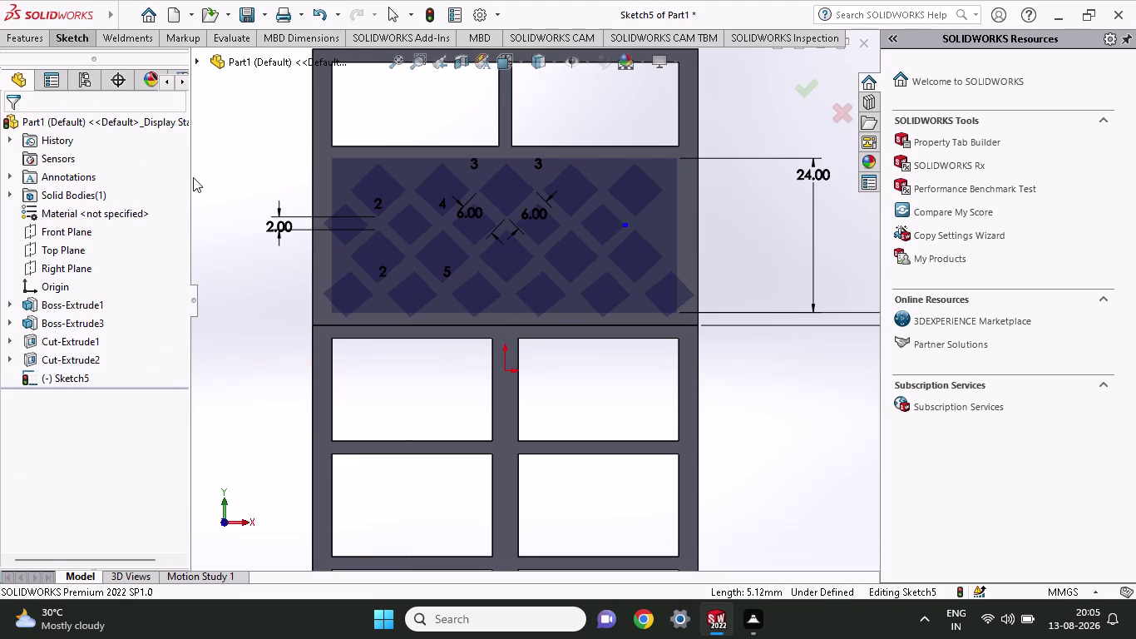
Pattern the right middle-row diamond rightward at 0°: 2 instances, 10 mm spacing.
click(89, 33)
click(419, 86)
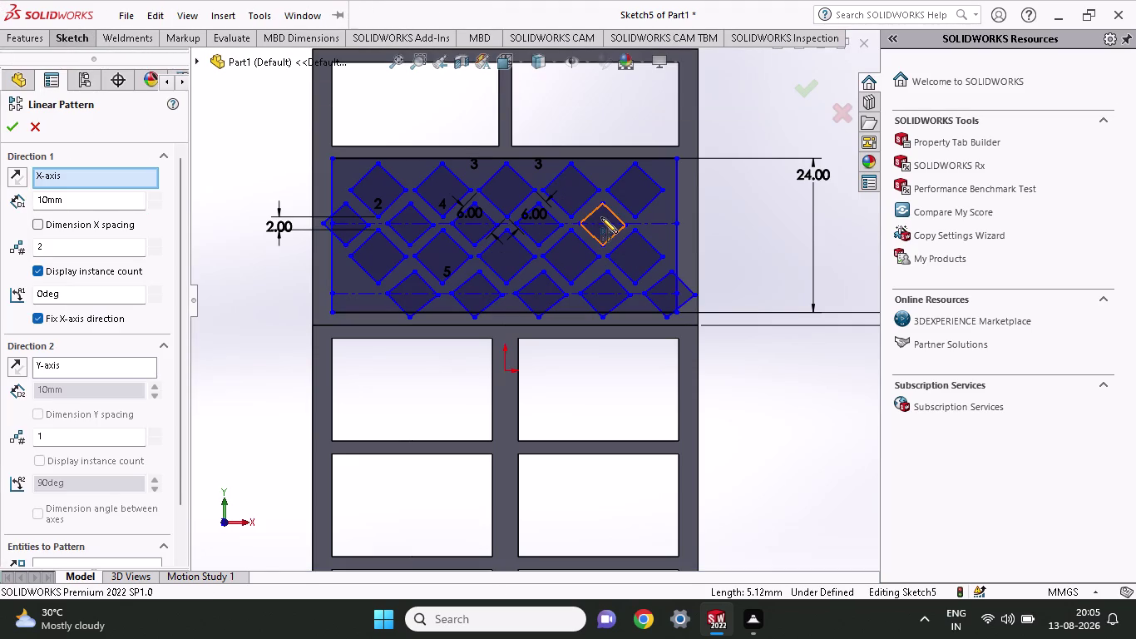
click(602, 217)
click(9, 125)
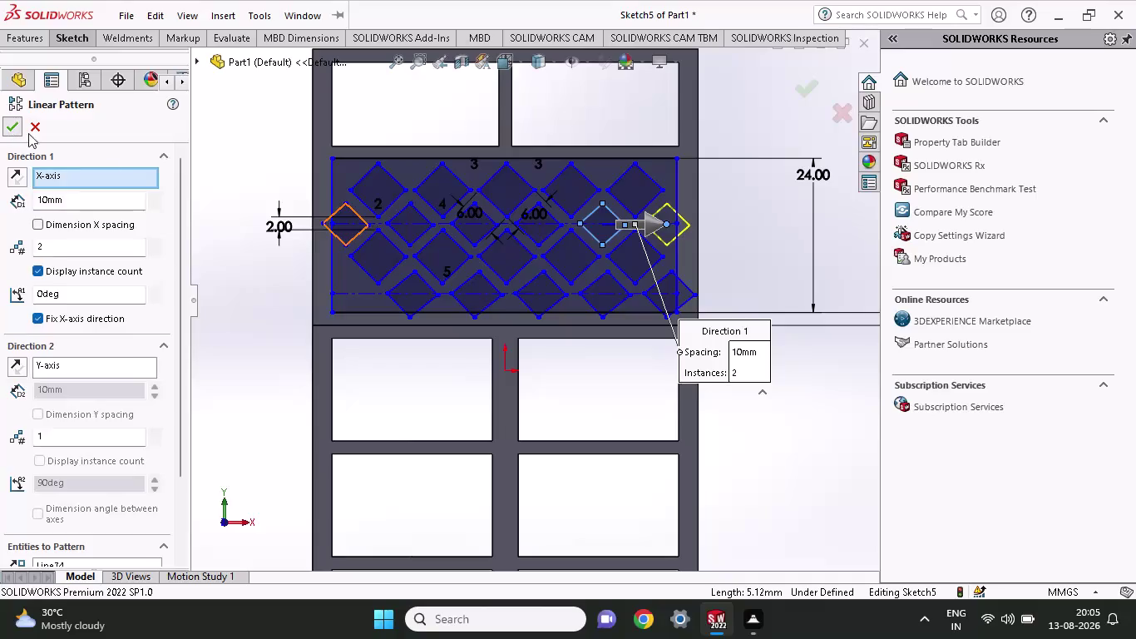
scroll(down, 3)
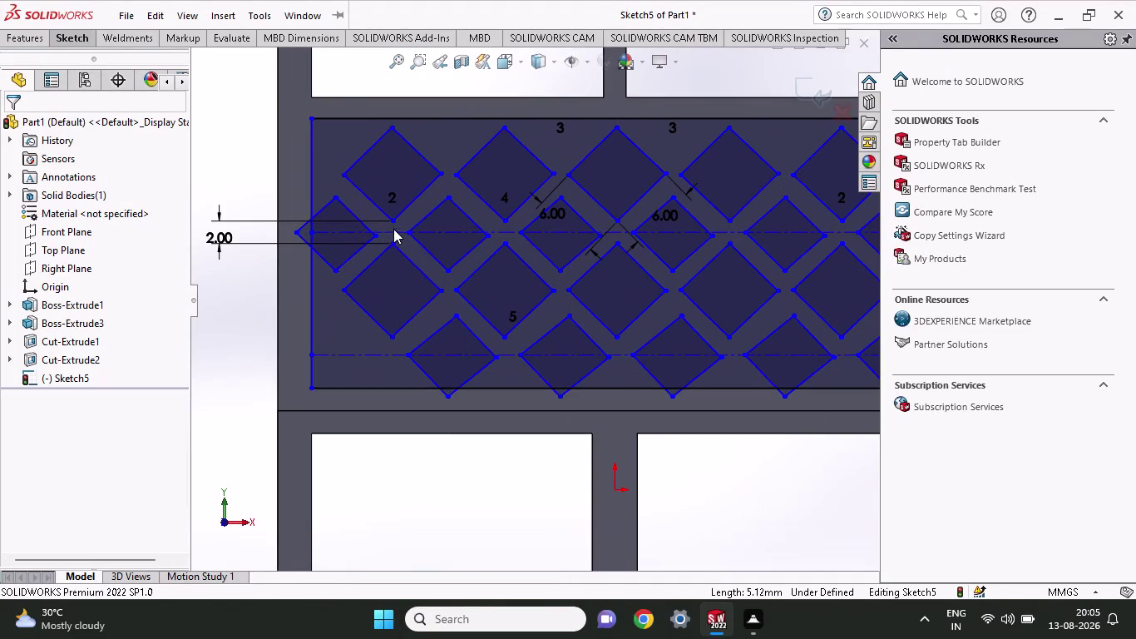
scroll(up, 3)
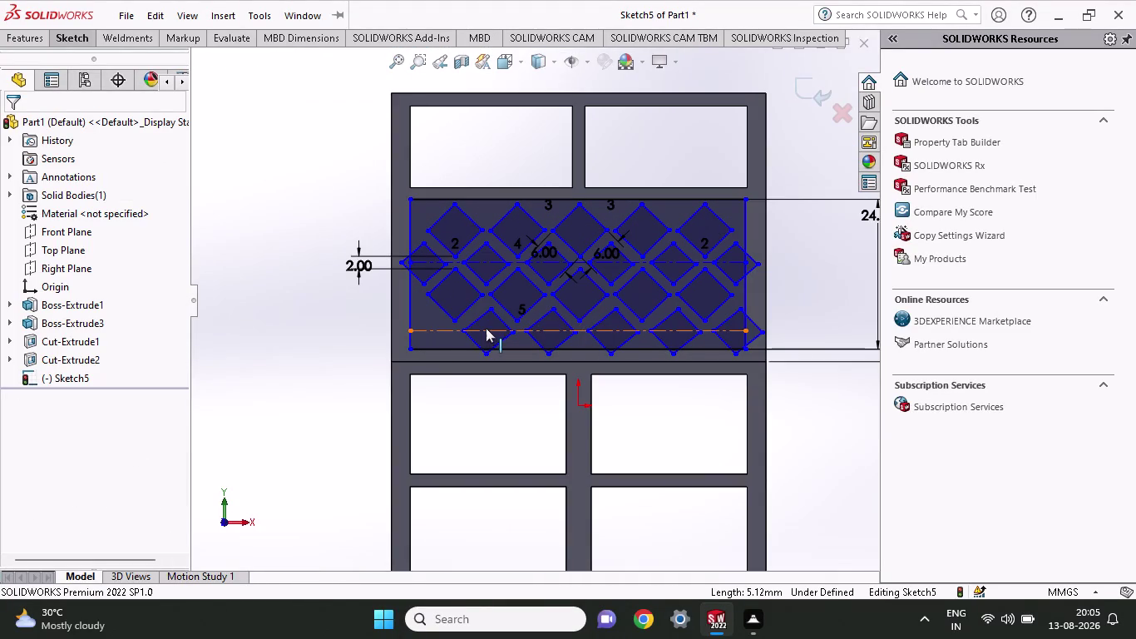
click(79, 41)
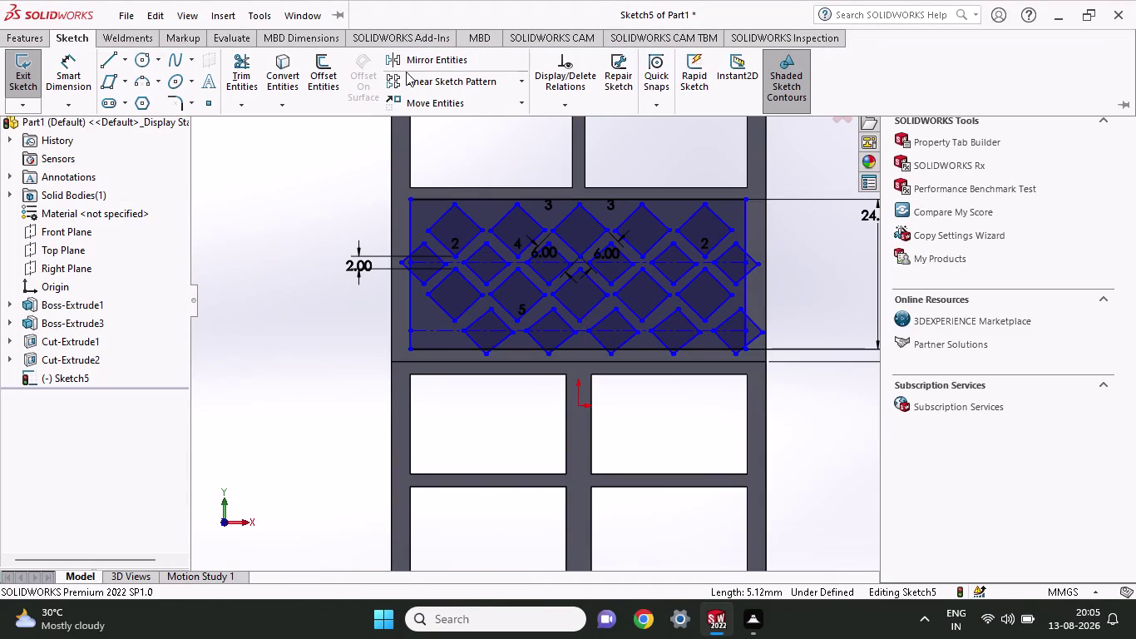
Pattern the bottom-row diamond leftward at 180° with 2 instances.
click(408, 79)
click(486, 338)
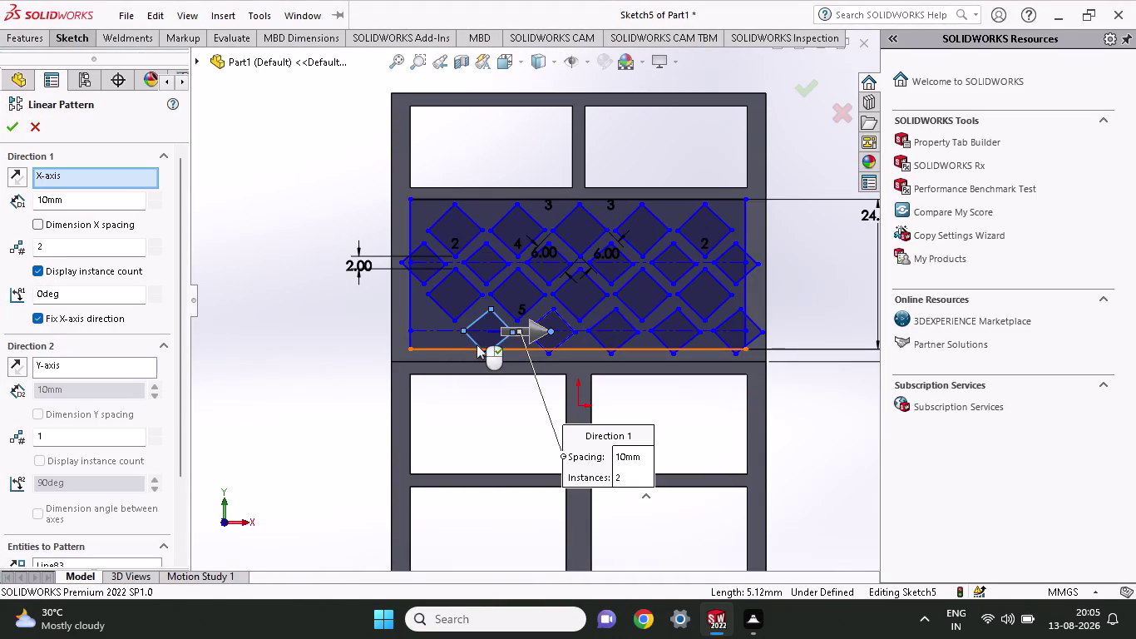
click(530, 331)
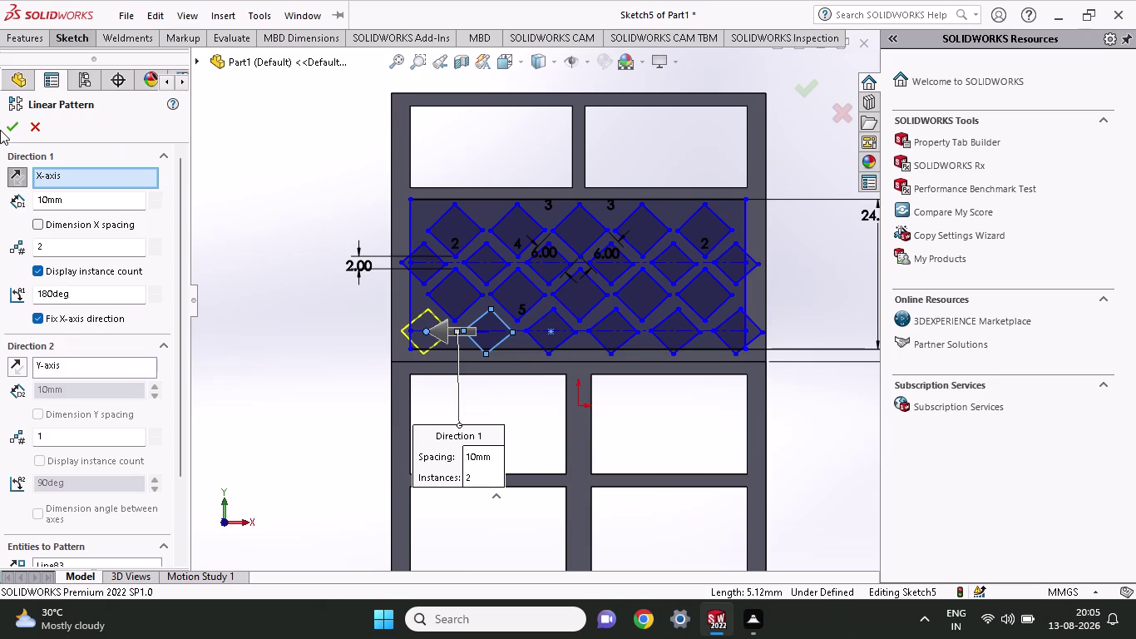
click(4, 126)
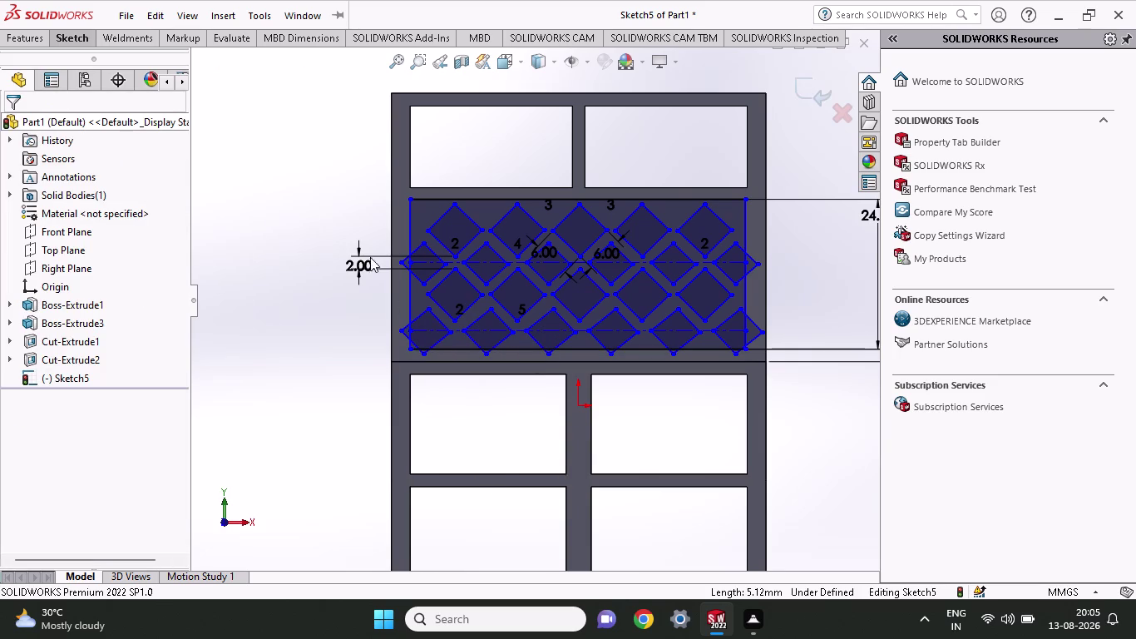
Start a Through All extruded cut from Sketch5.
scroll(down, 3)
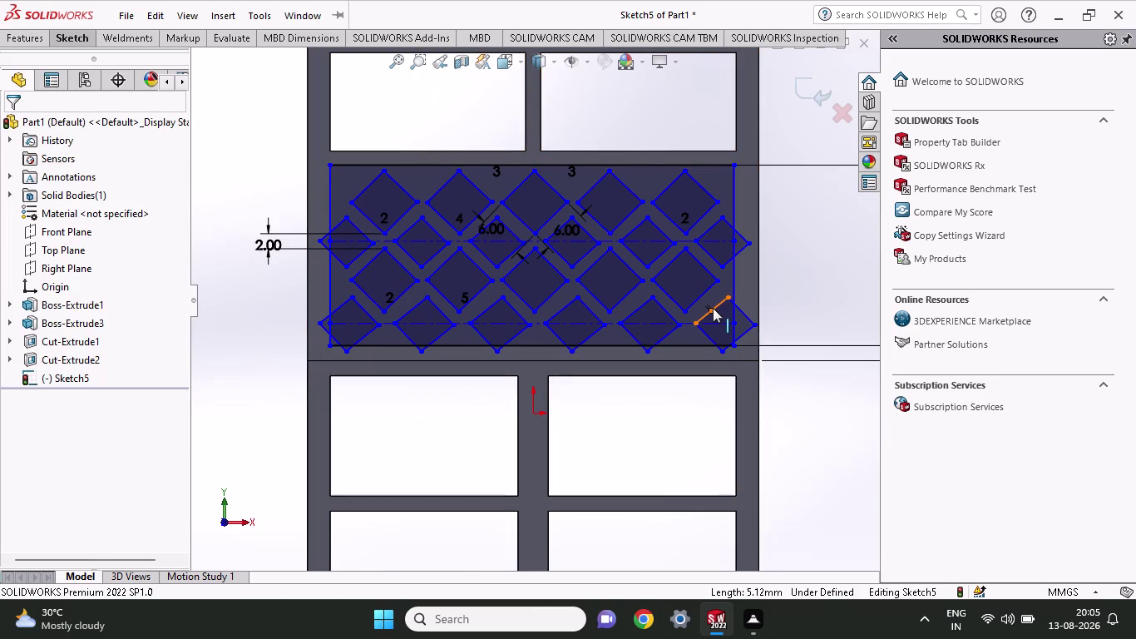
scroll(down, 3)
scroll(up, 3)
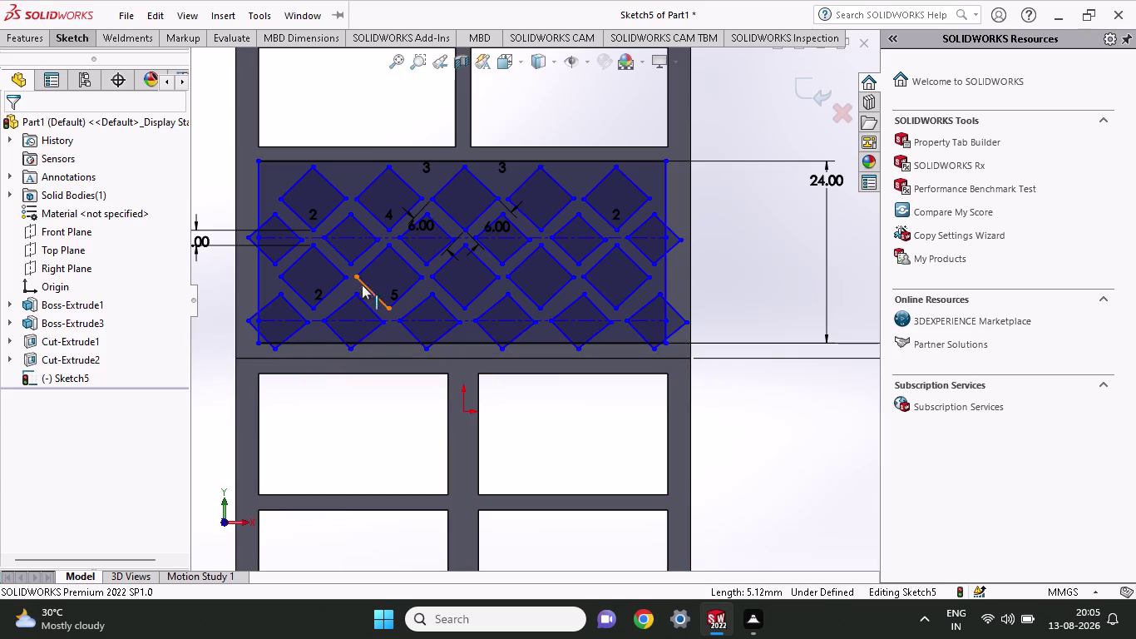
click(41, 42)
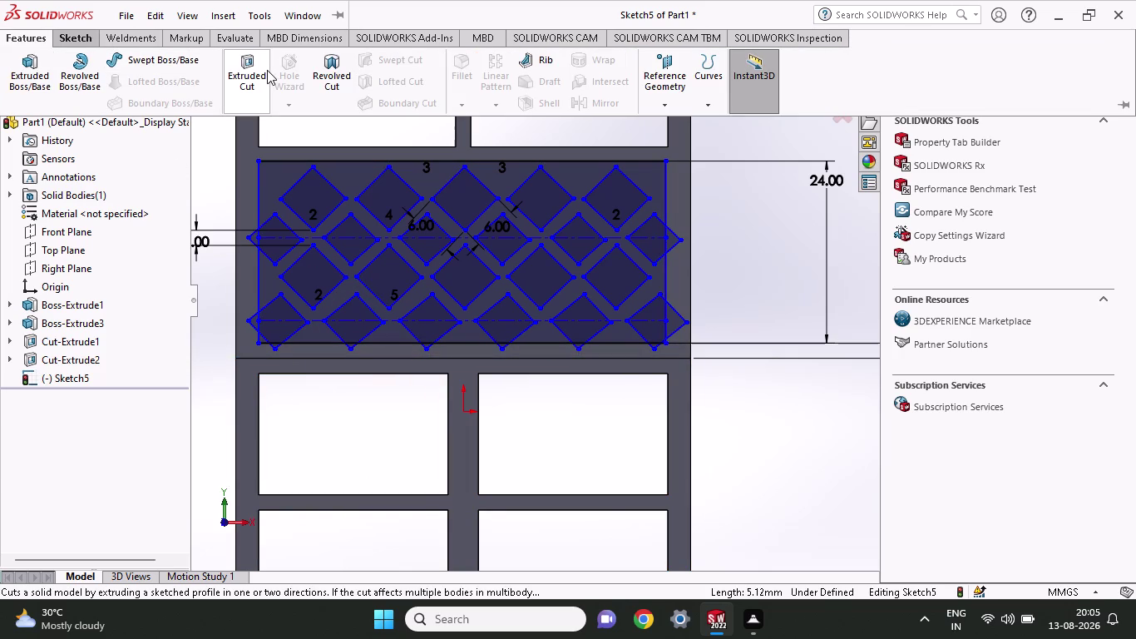
click(234, 70)
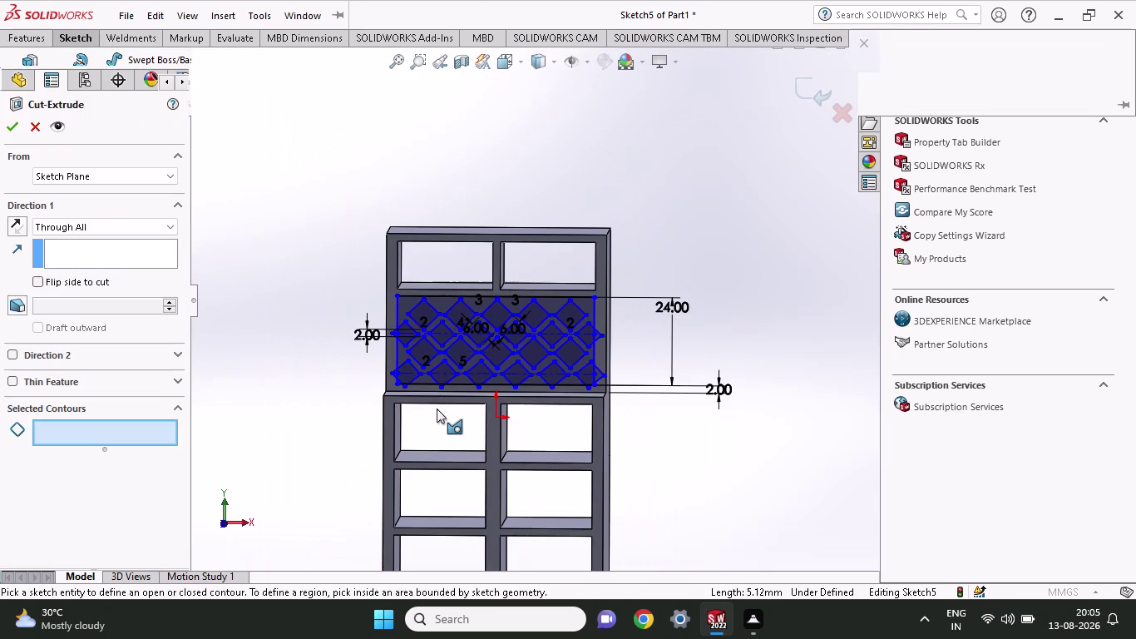
Orbit to an angled view and select the left and upper-row diamond regions as cut contours.
middle_drag(436, 408, 487, 448)
scroll(up, 3)
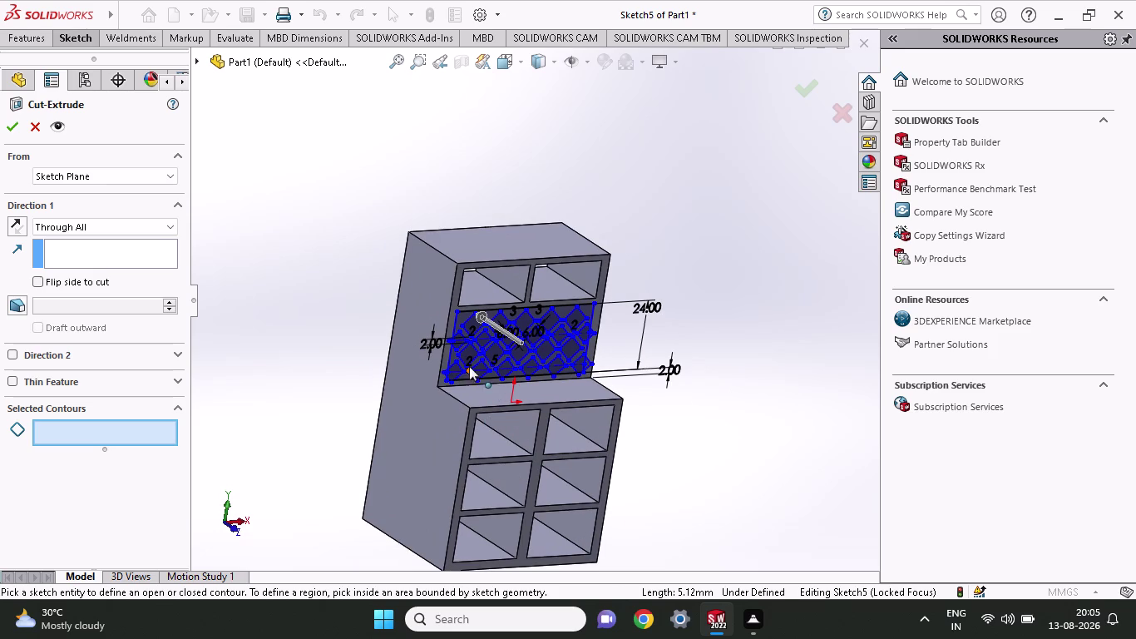
click(465, 354)
scroll(down, 3)
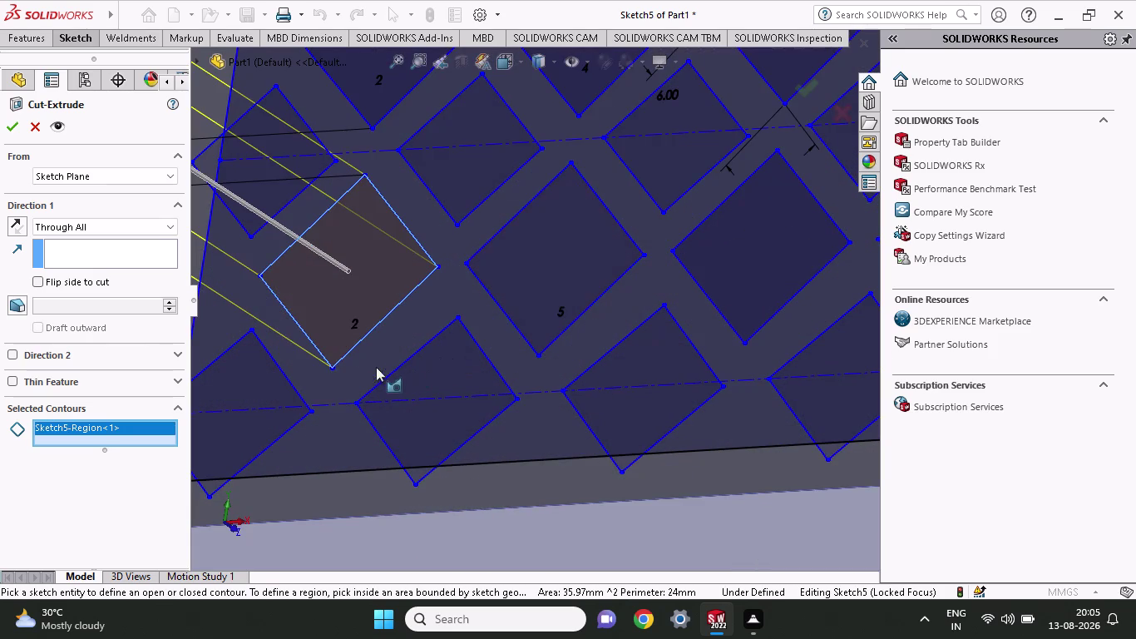
click(271, 398)
click(387, 408)
click(532, 280)
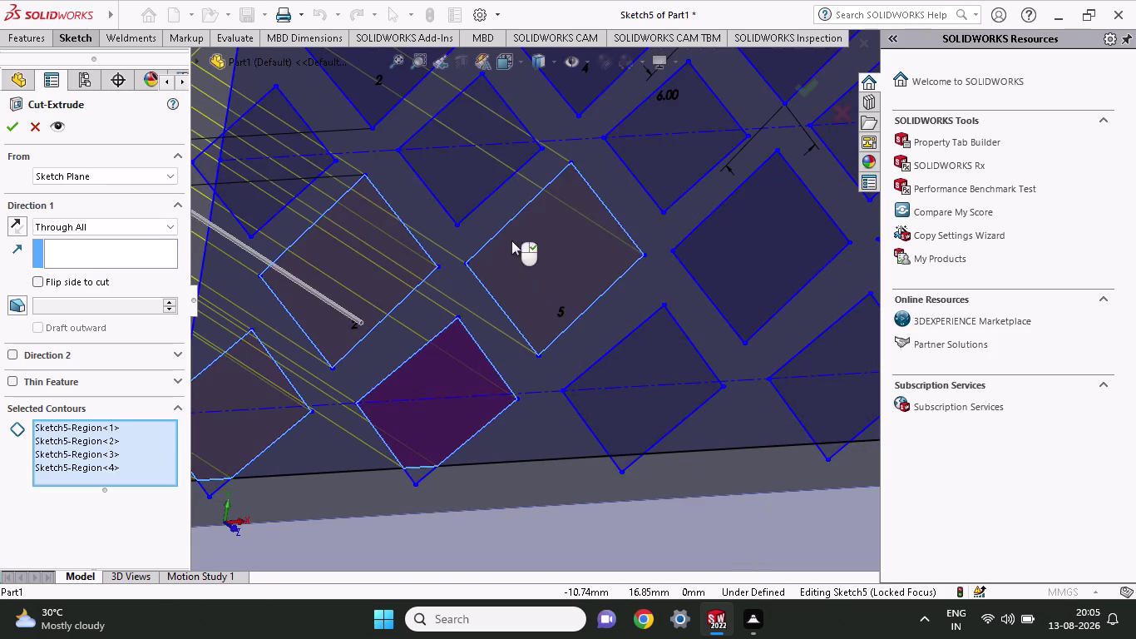
click(454, 183)
scroll(up, 3)
click(371, 205)
click(472, 143)
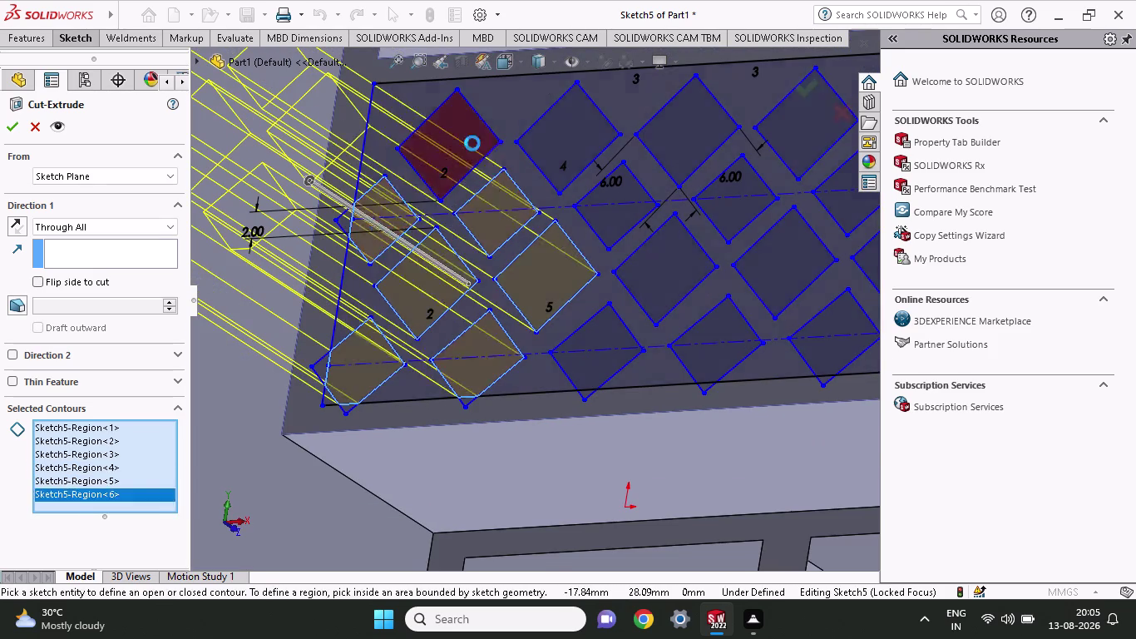
click(589, 137)
click(686, 136)
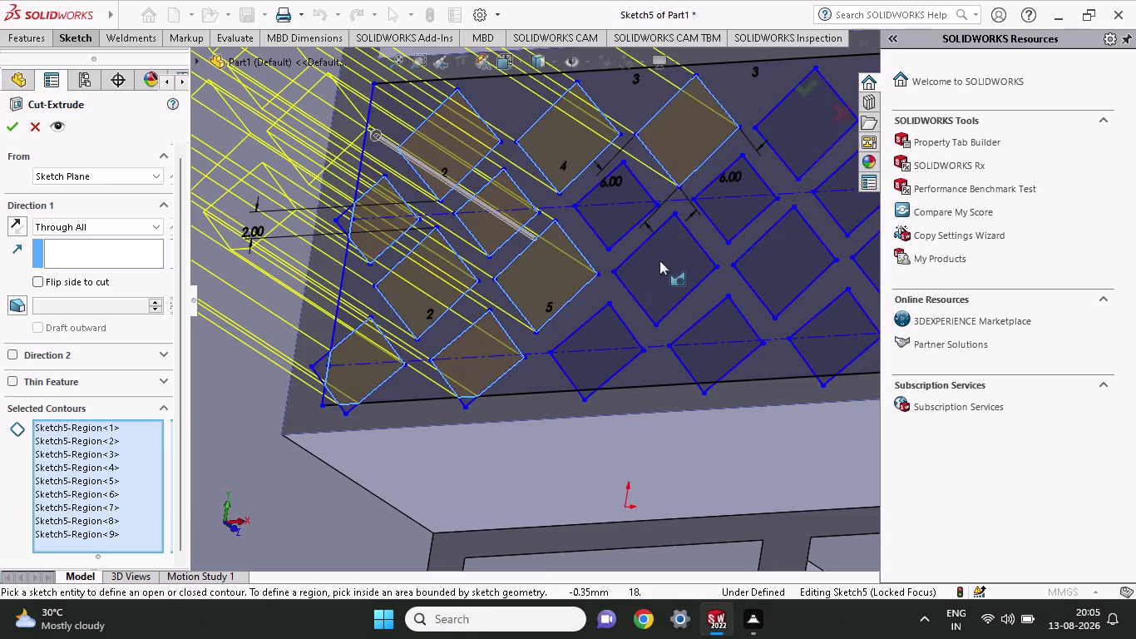
Add the middle, bottom-row and right-side diamond regions to the cut.
click(660, 260)
click(621, 212)
click(722, 343)
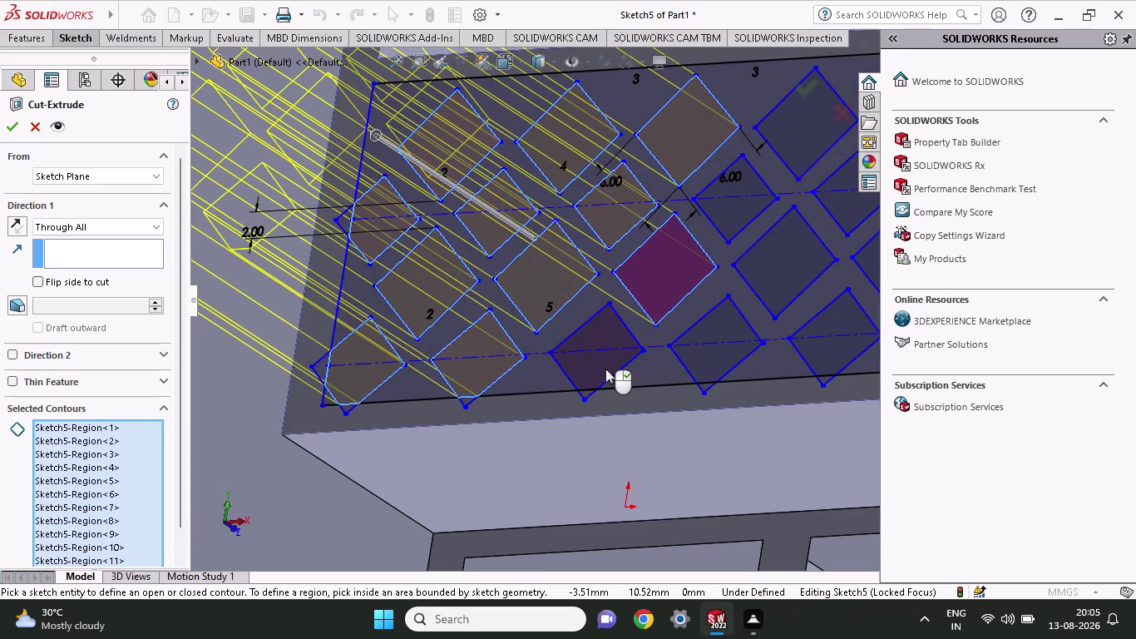
click(606, 368)
click(698, 350)
scroll(up, 3)
click(669, 283)
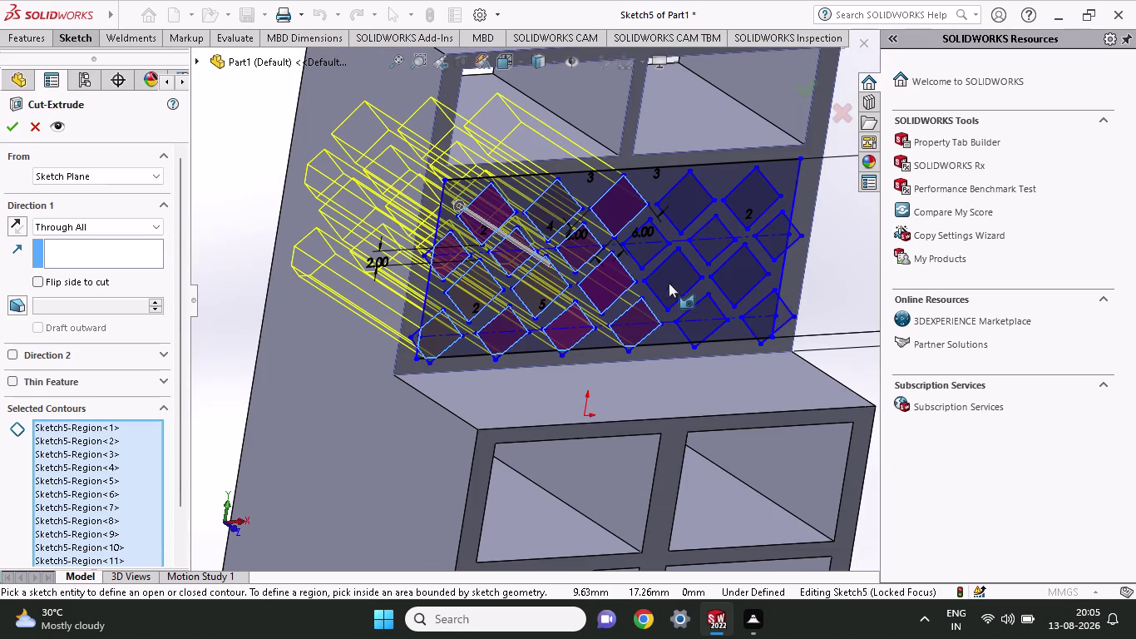
click(639, 244)
click(689, 193)
click(743, 198)
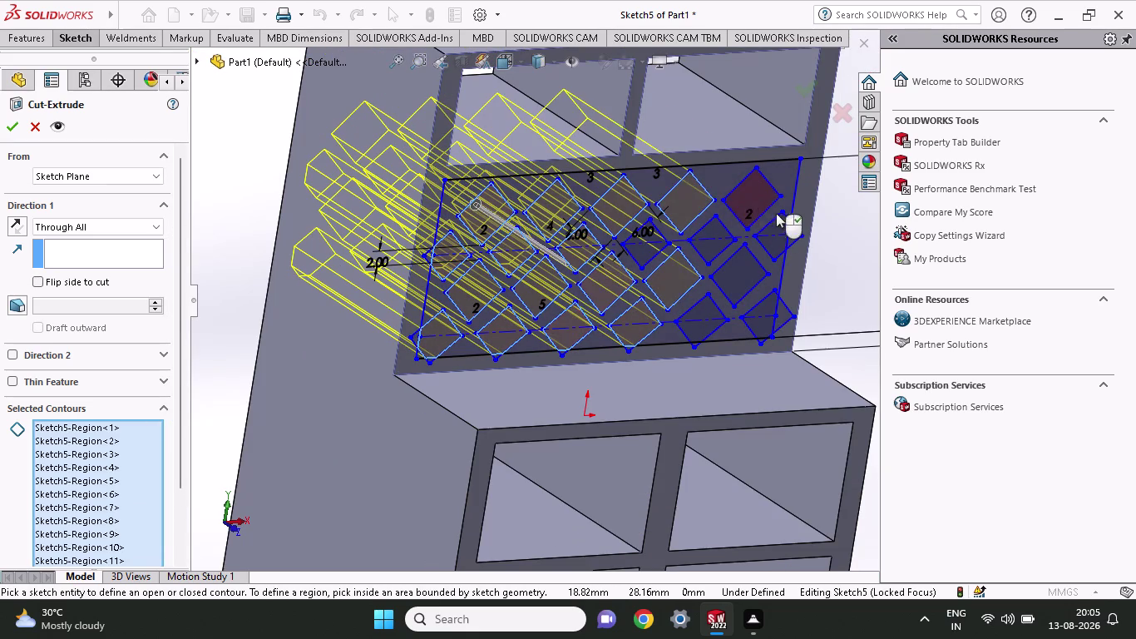
click(776, 238)
click(754, 271)
click(778, 236)
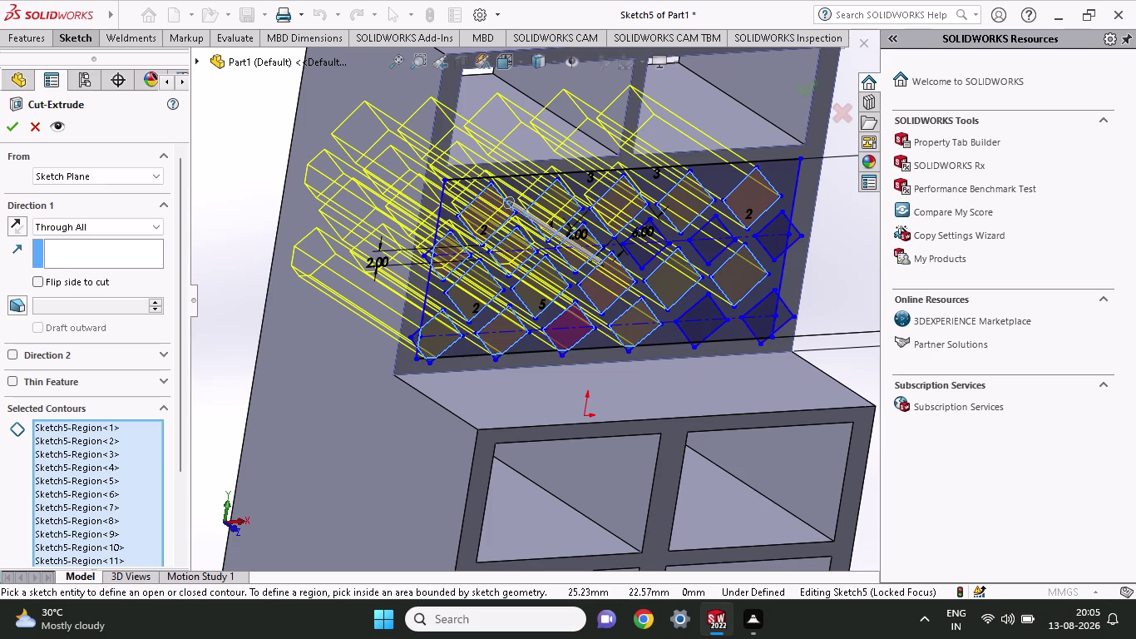
click(702, 325)
click(758, 317)
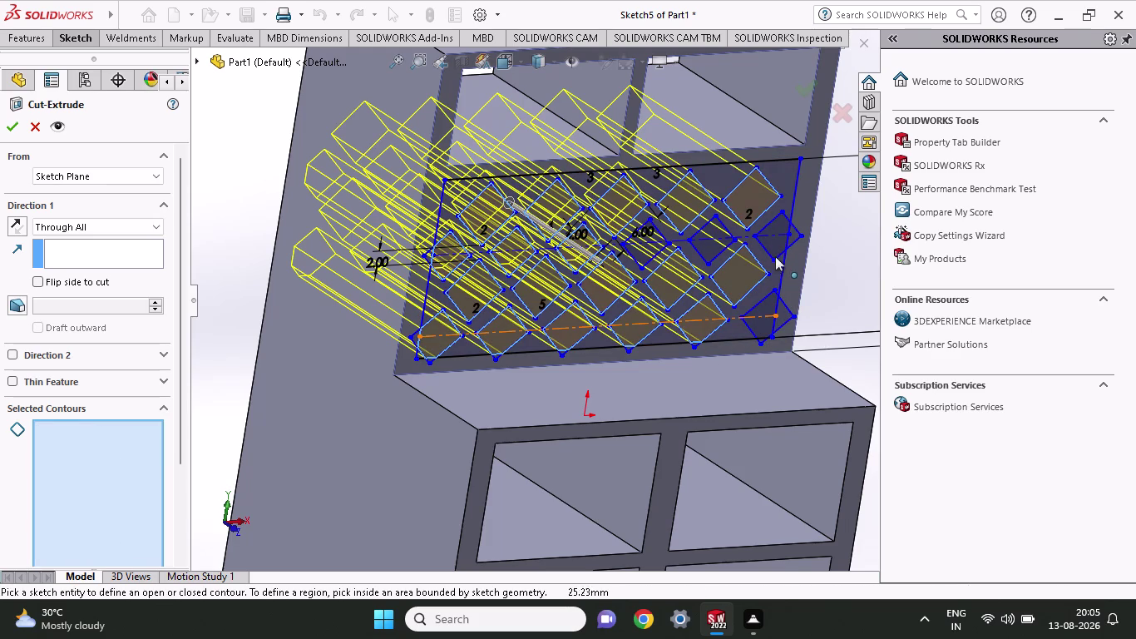
Add the right-edge partial diamonds and confirm the Through All lattice cut.
click(768, 249)
scroll(down, 3)
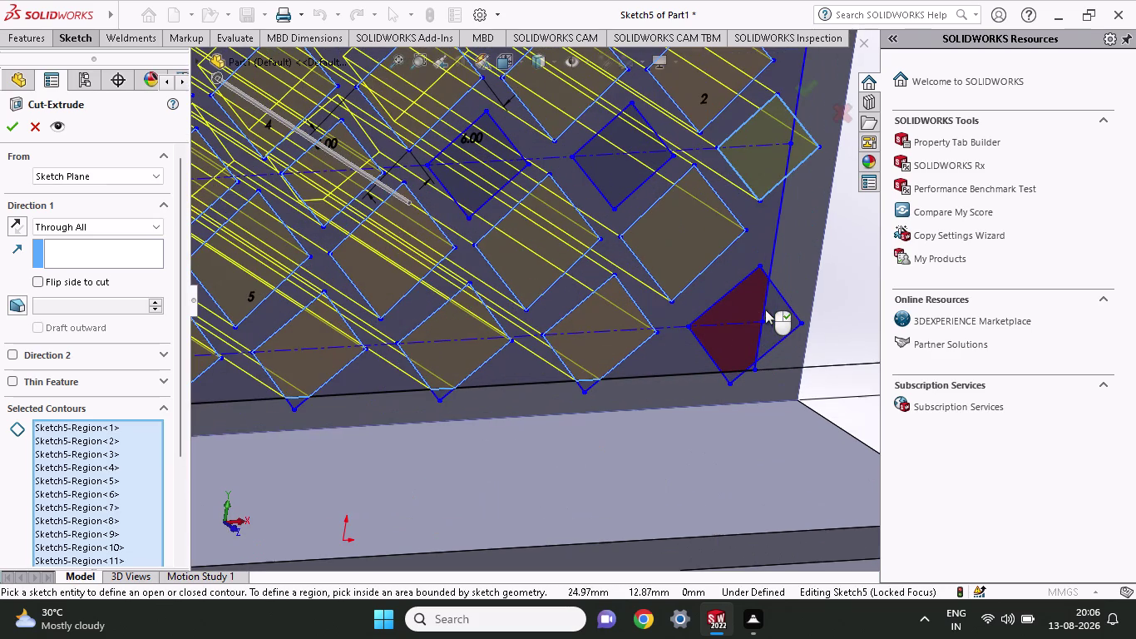
click(751, 303)
scroll(up, 3)
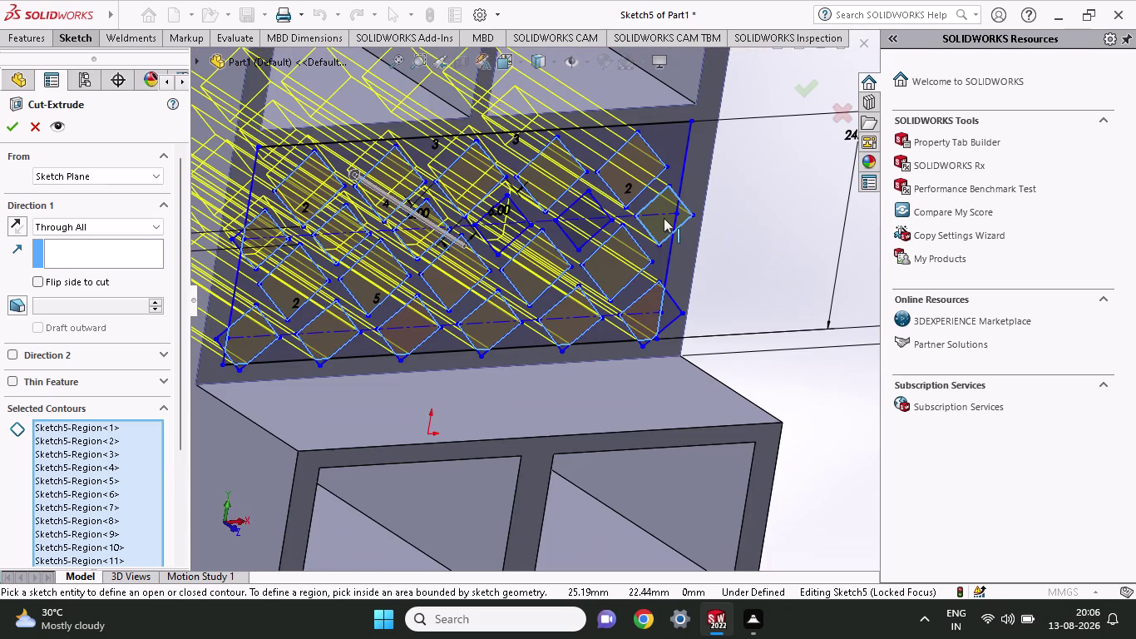
click(5, 125)
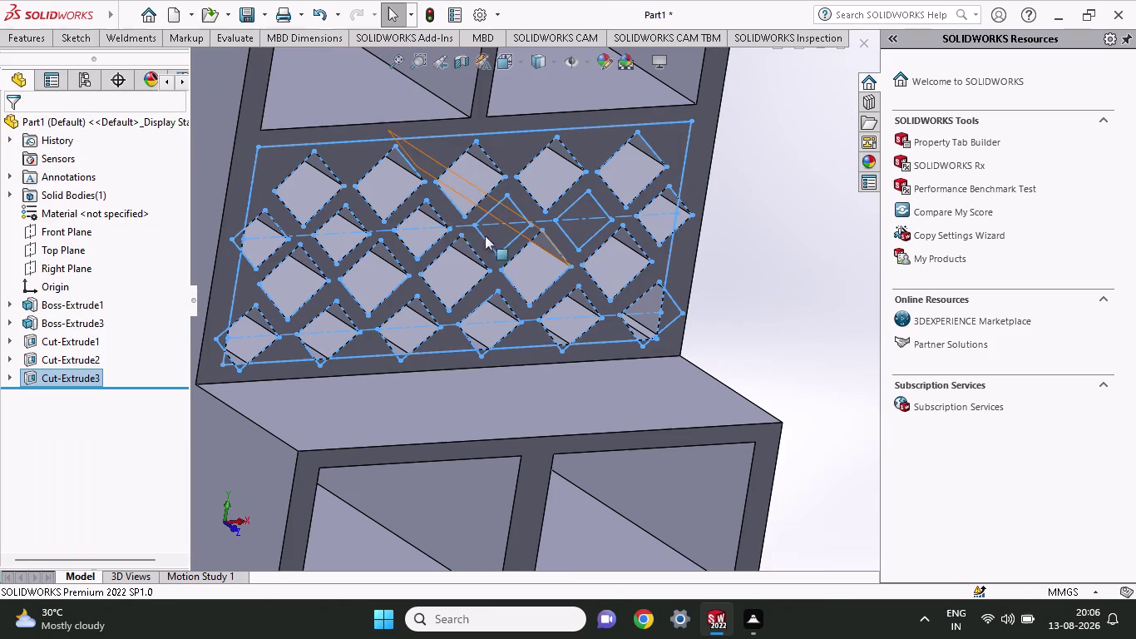
Undo Cut-Extrude3 to return to the diamond sketch.
click(83, 36)
click(290, 83)
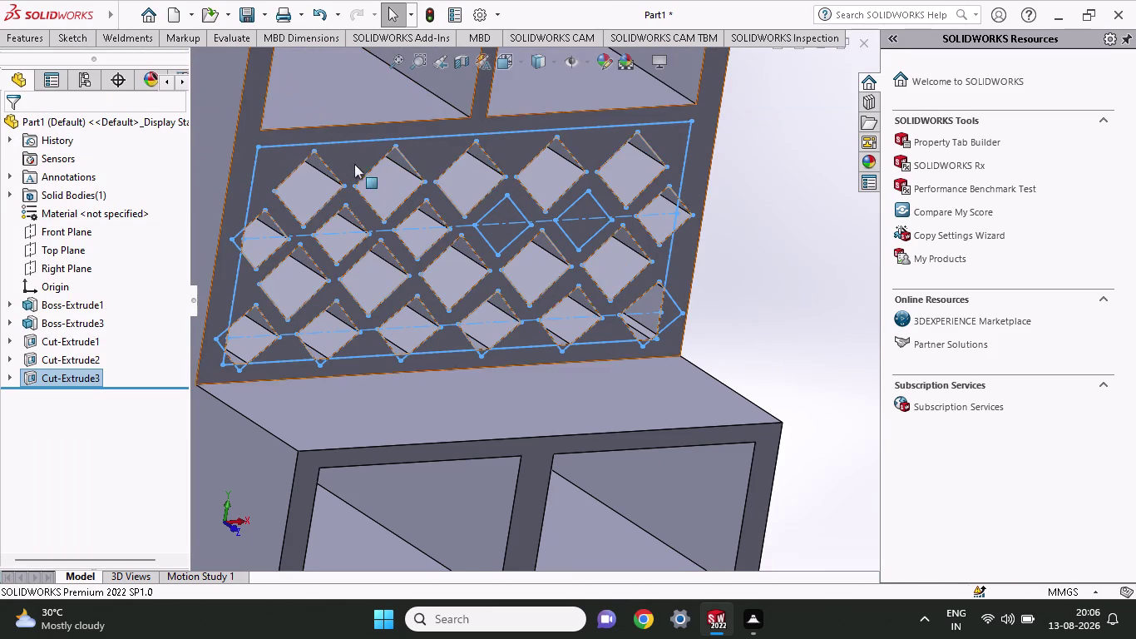
key(ctrl+z)
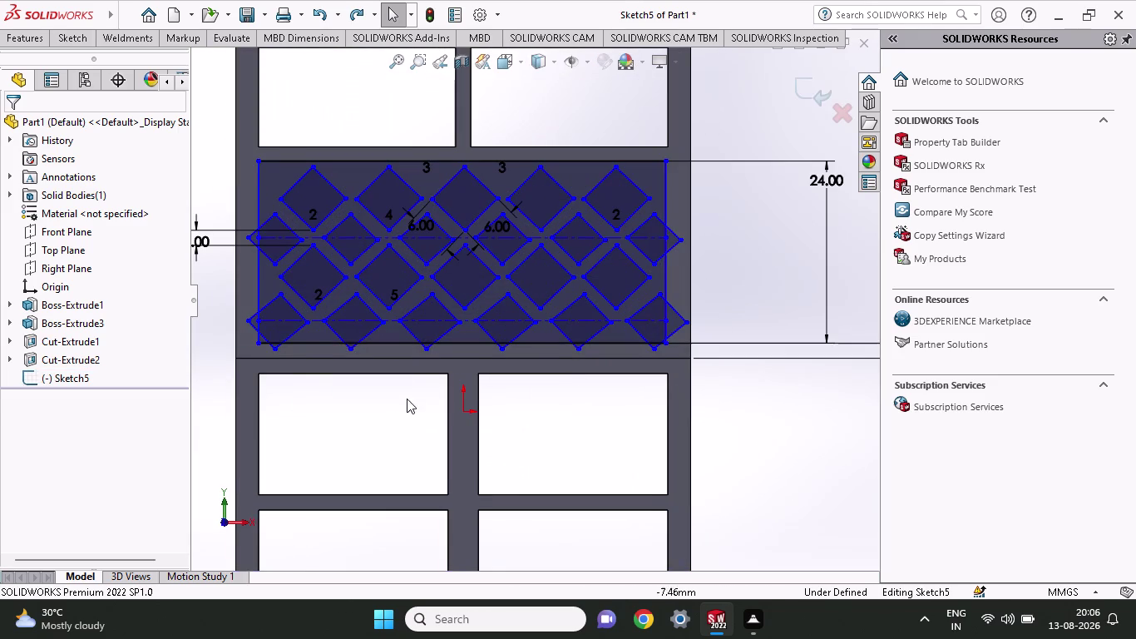
Orbit to an angled view and start a new extruded cut, selecting the first diamond region.
scroll(up, 3)
middle_drag(398, 417, 445, 445)
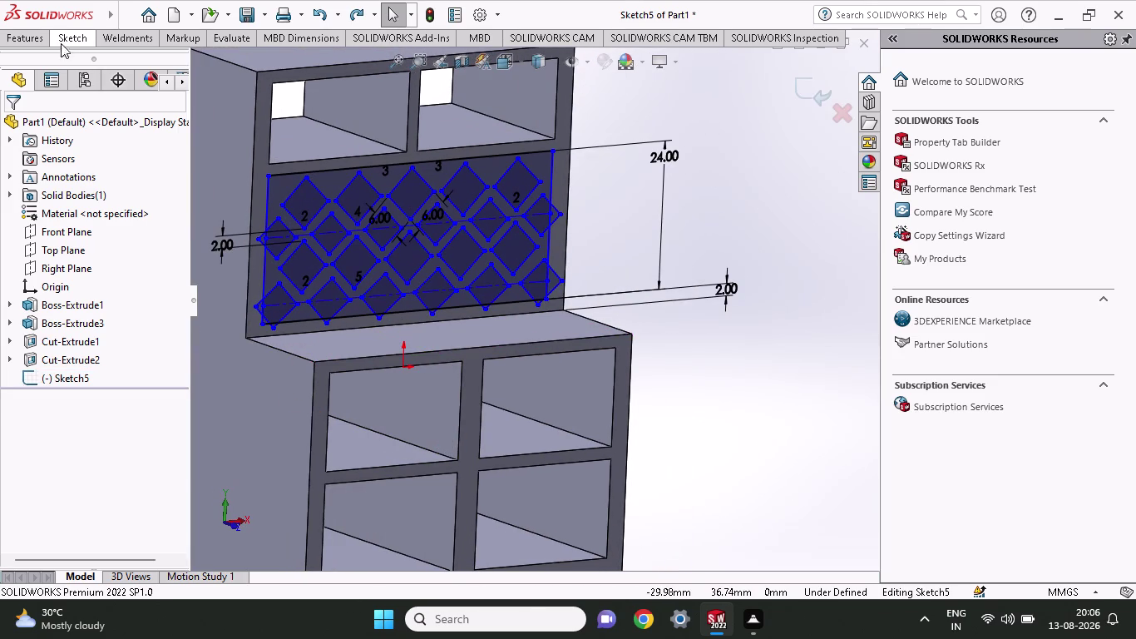
click(62, 40)
click(26, 35)
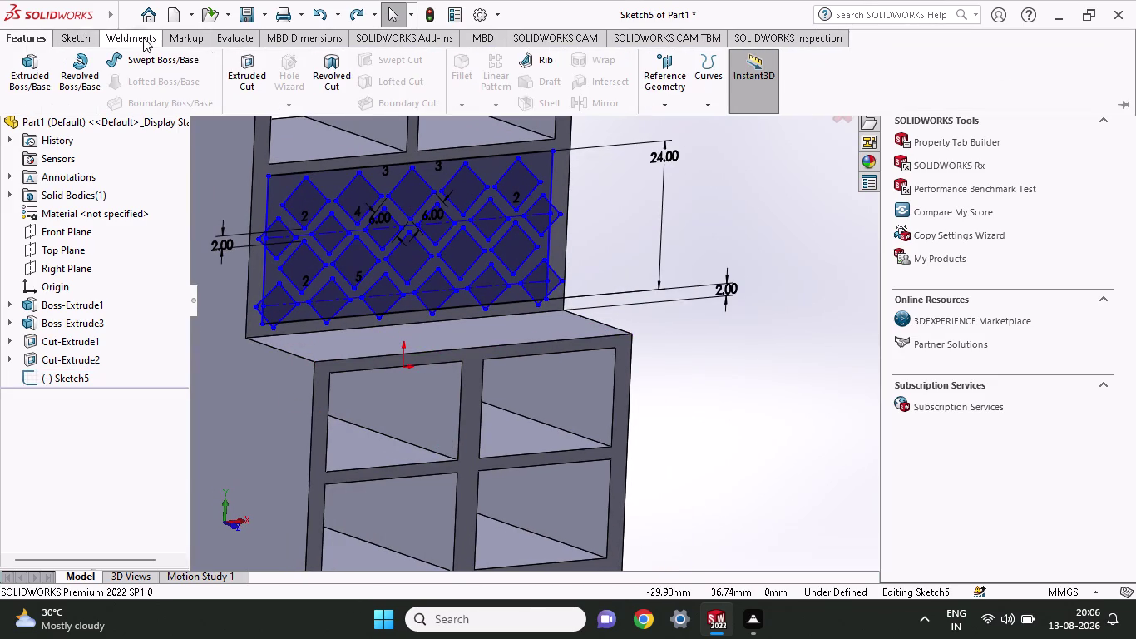
click(256, 76)
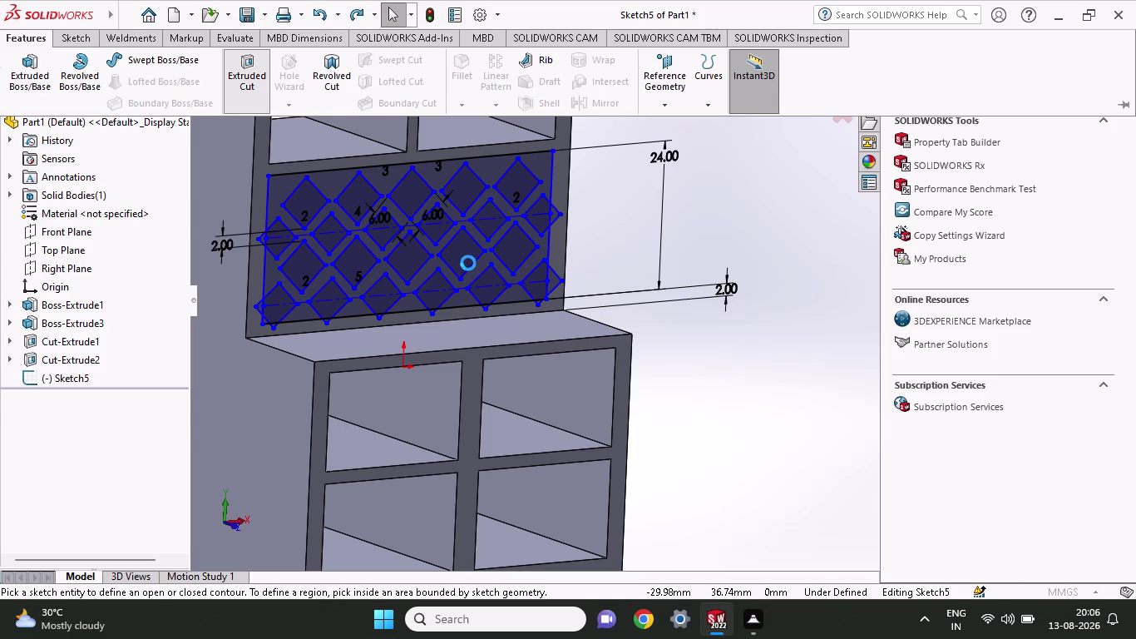
click(310, 203)
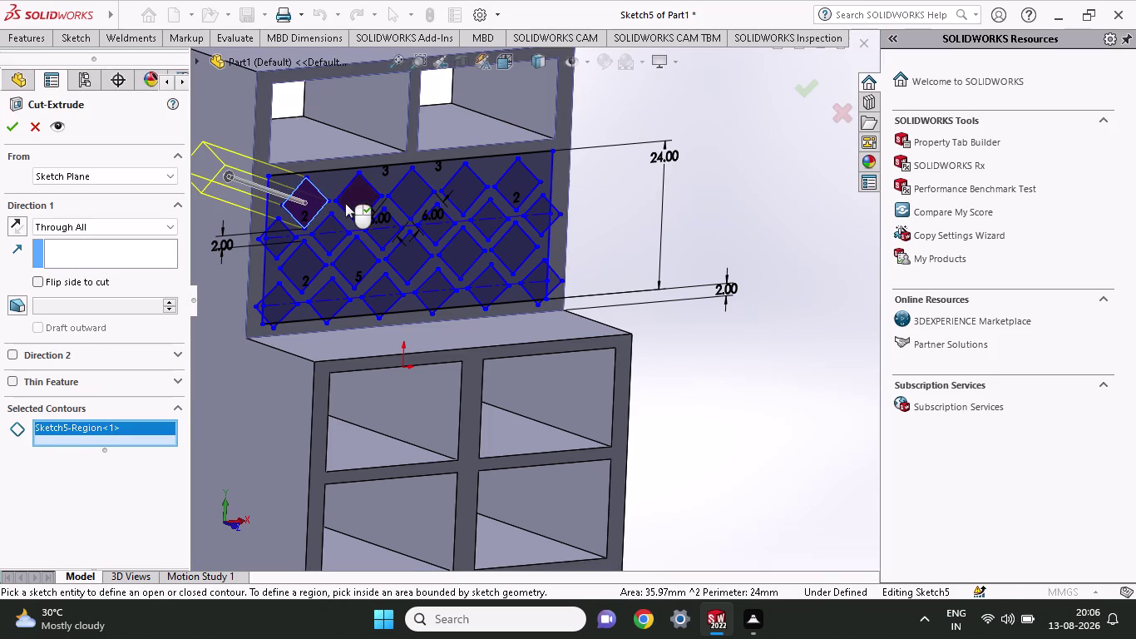
Add the top-row, second-row and middle-row diamonds to Selected Contours.
click(345, 203)
click(414, 193)
click(460, 194)
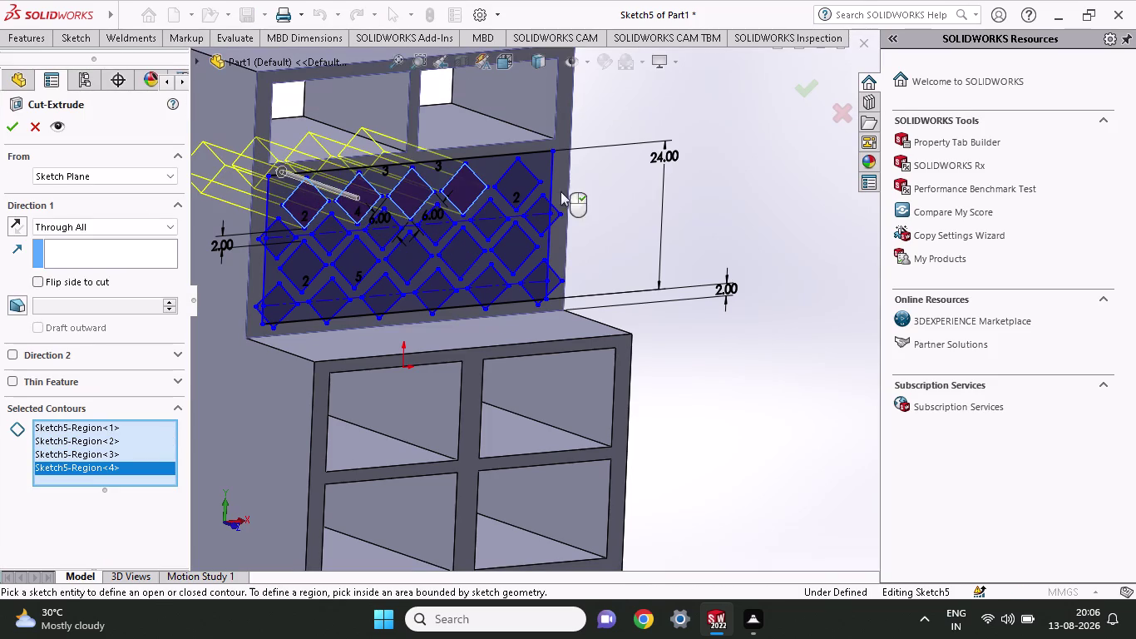
click(530, 182)
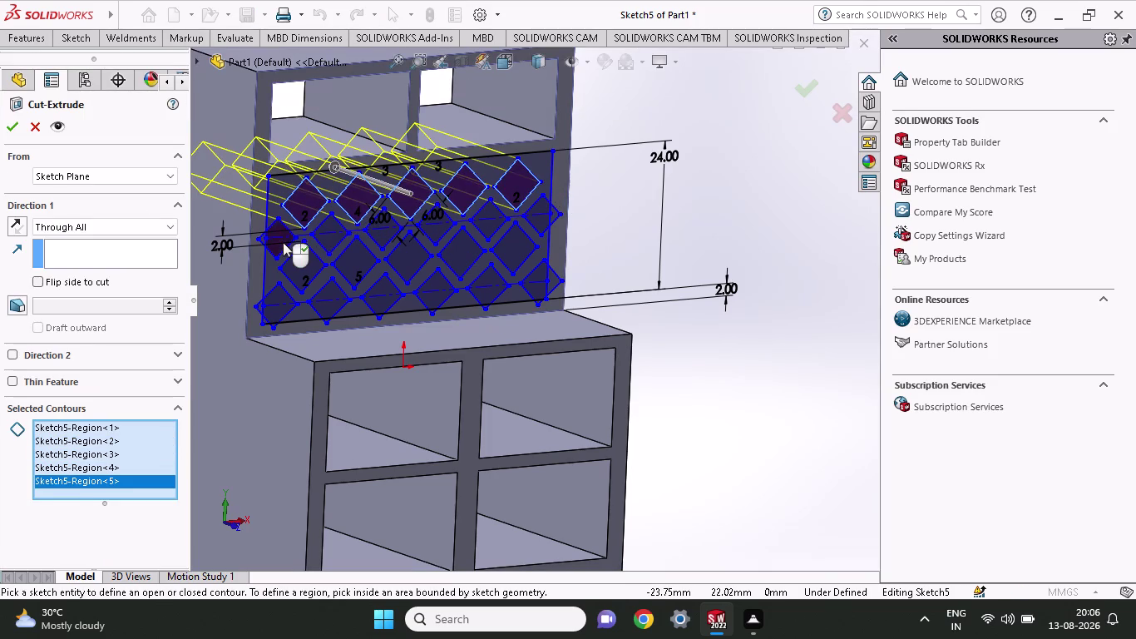
click(283, 242)
click(339, 234)
click(379, 240)
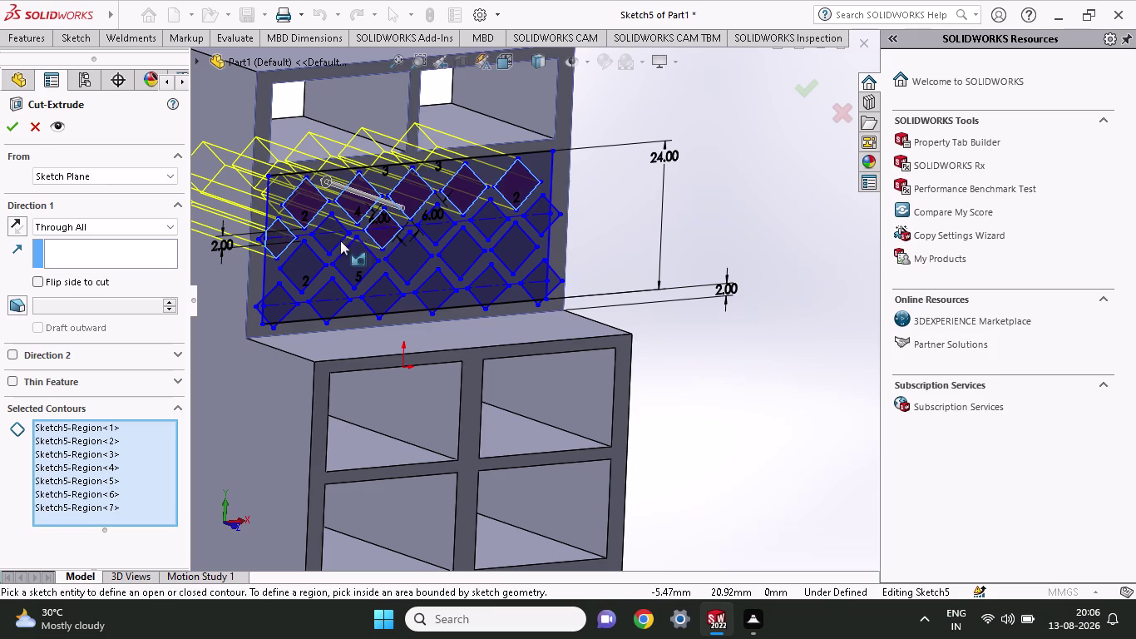
click(335, 242)
click(431, 227)
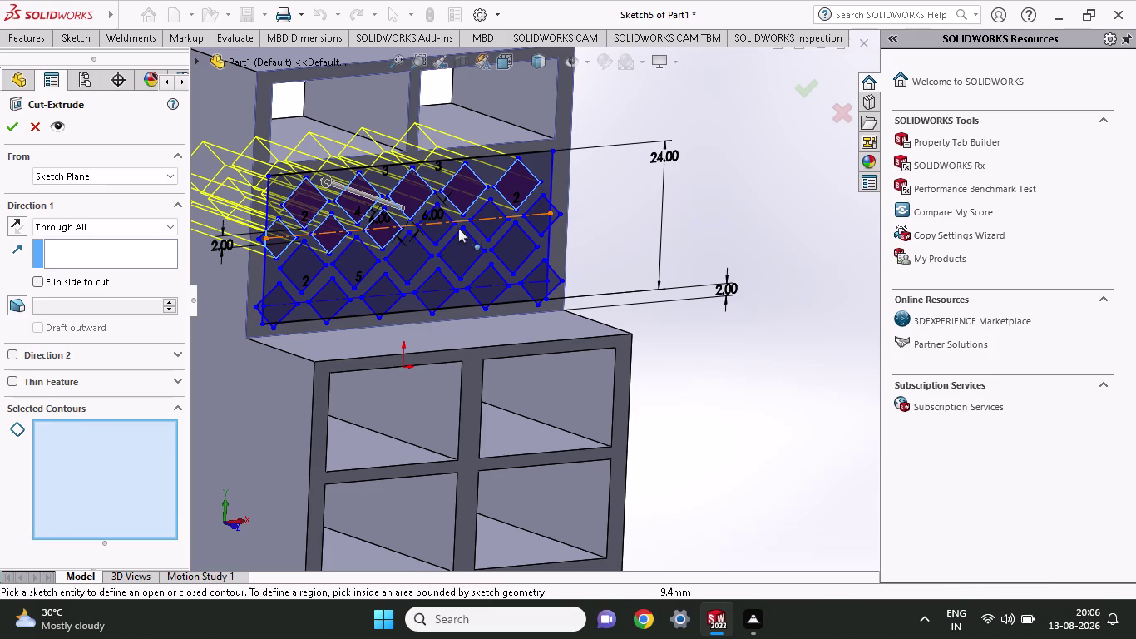
click(433, 233)
click(483, 228)
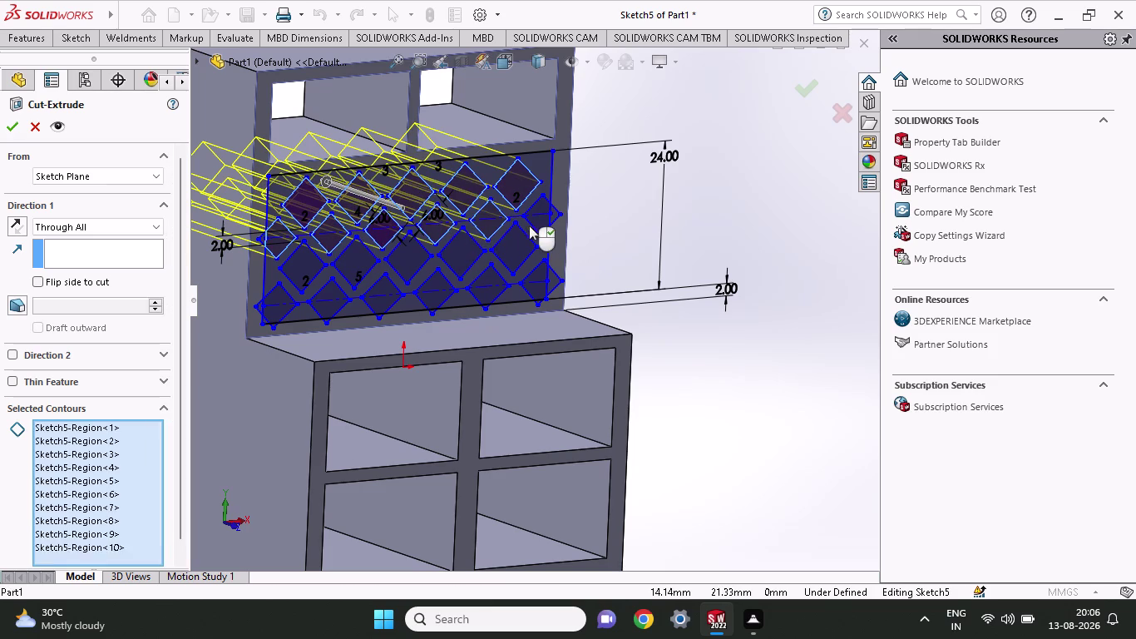
Add the right-side, lower-row and bottom-row diamonds, including the bottom-left half diamond.
click(535, 222)
click(511, 243)
click(456, 255)
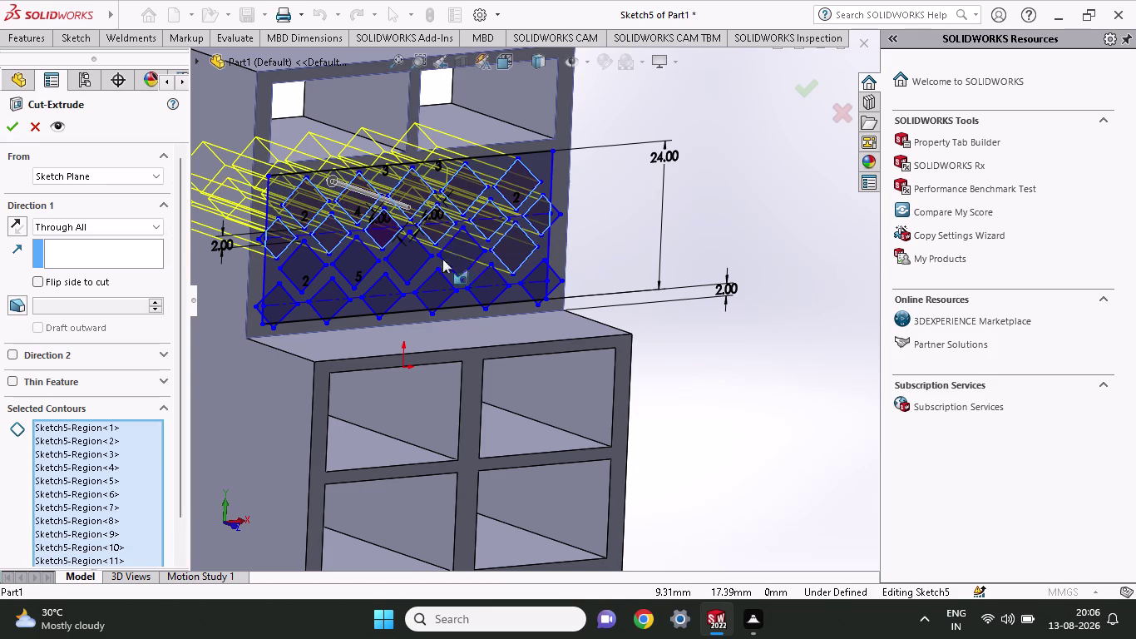
click(404, 263)
click(350, 269)
click(310, 274)
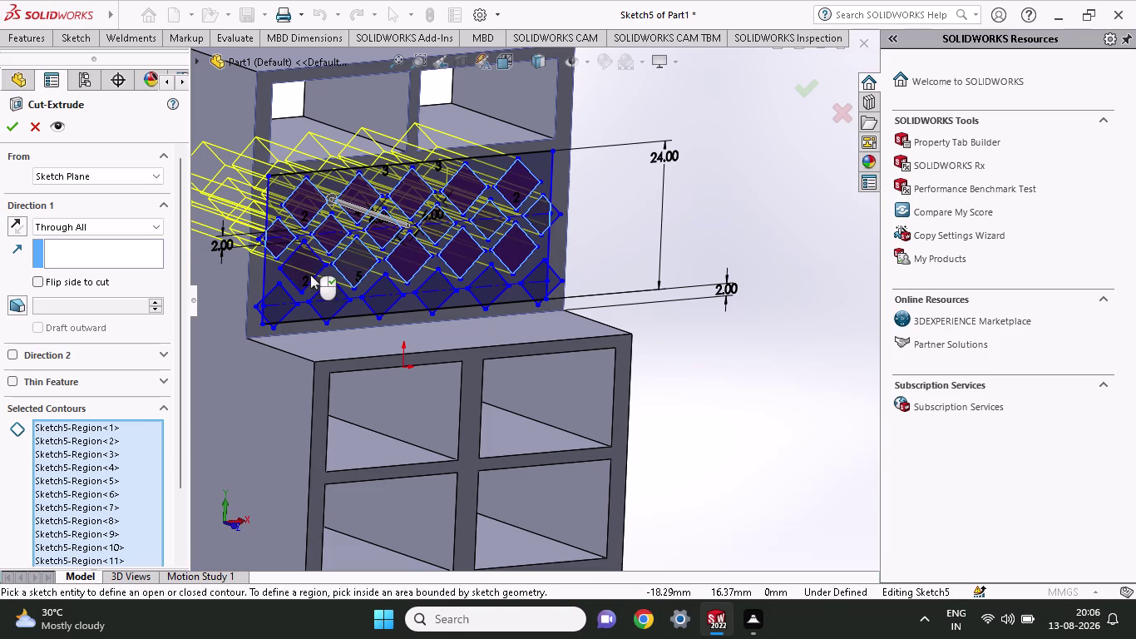
click(281, 303)
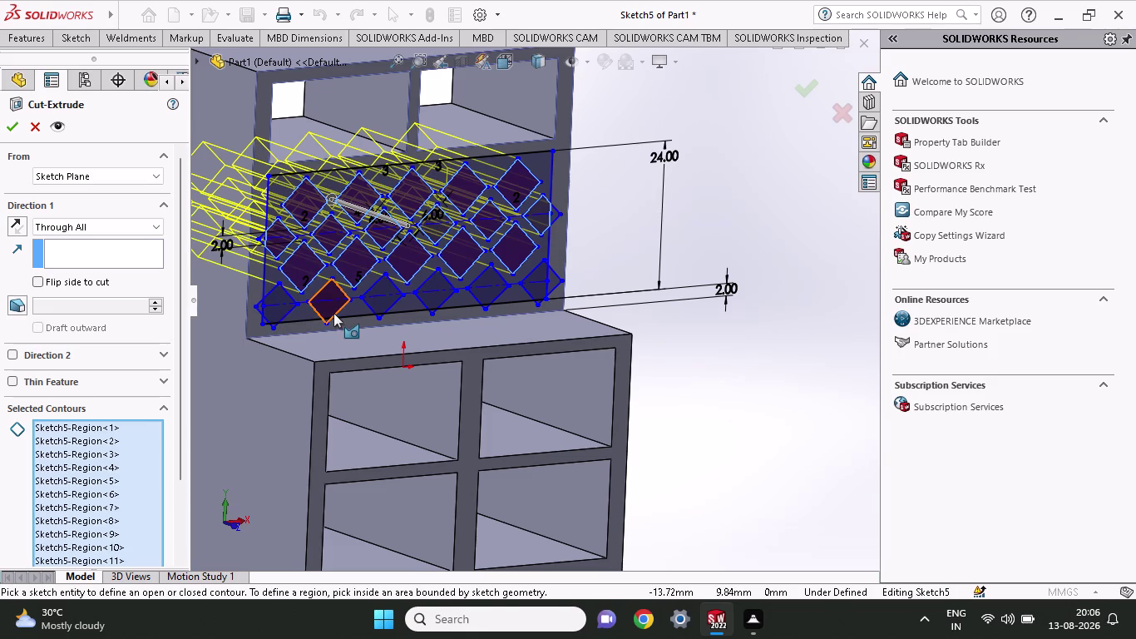
click(333, 313)
click(278, 313)
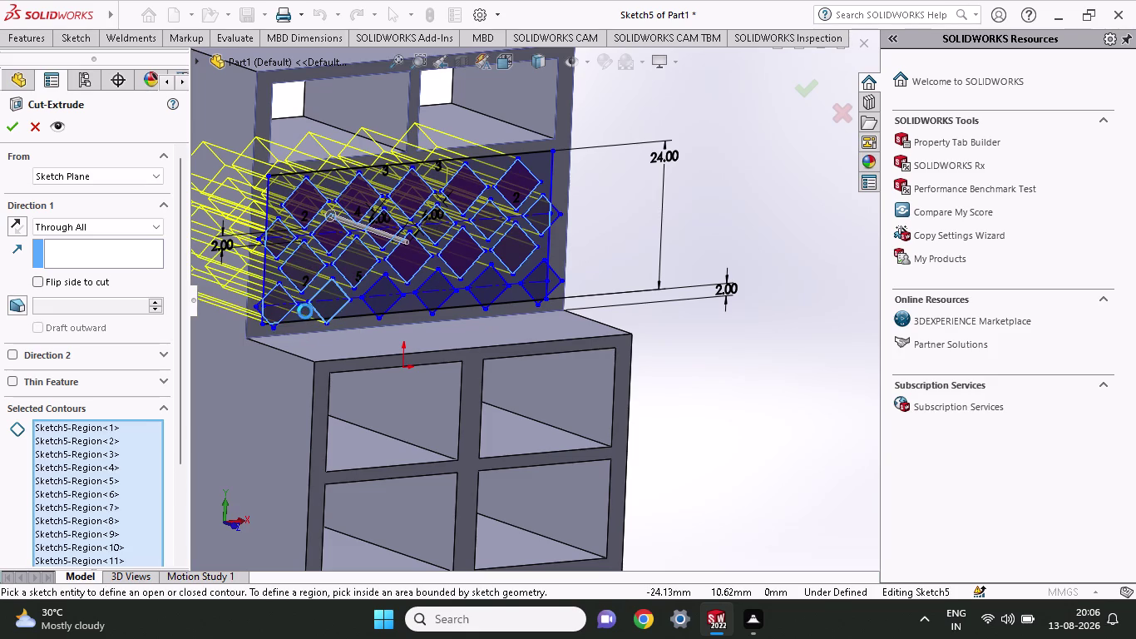
click(377, 302)
click(433, 294)
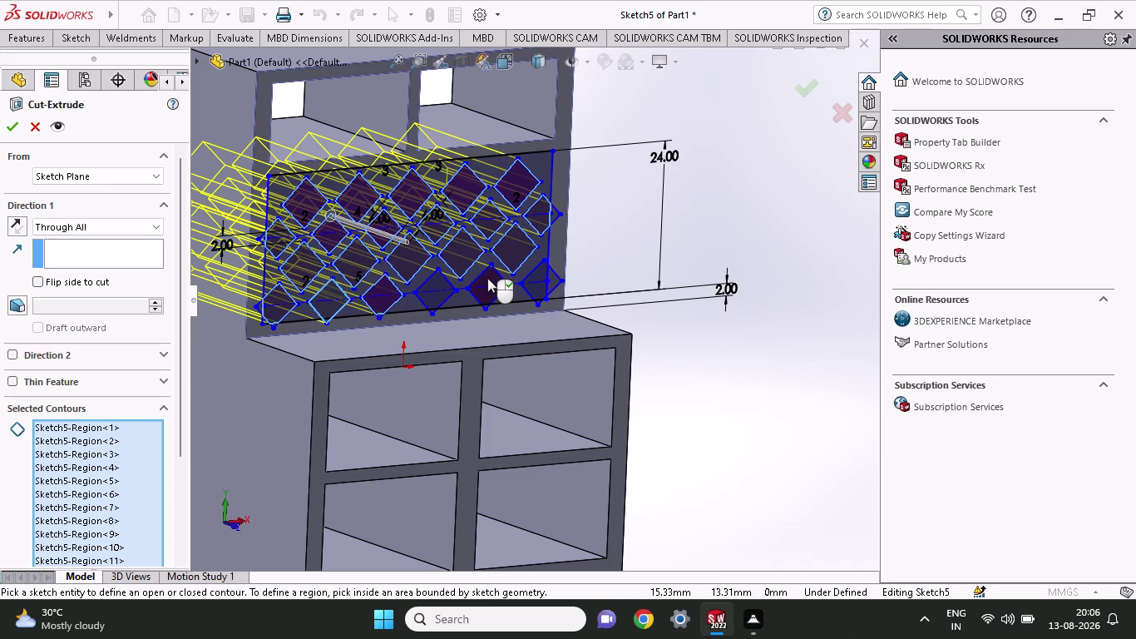
Add the bottom-right and right-edge partial diamonds, plus the last remaining diamond.
click(487, 278)
click(431, 293)
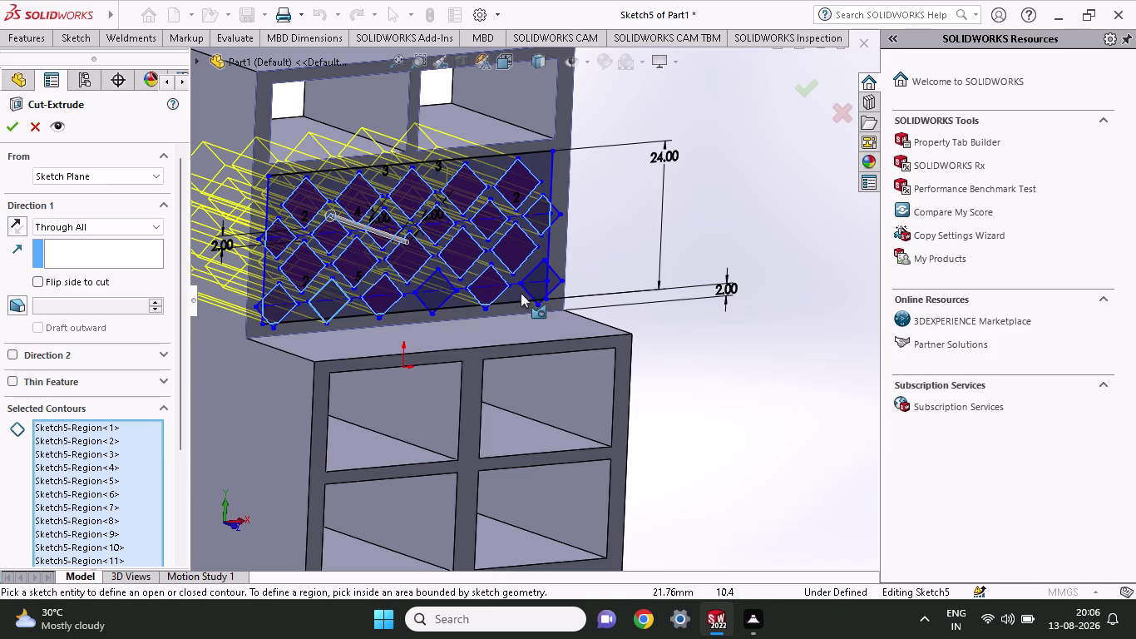
click(536, 284)
scroll(down, 3)
click(538, 264)
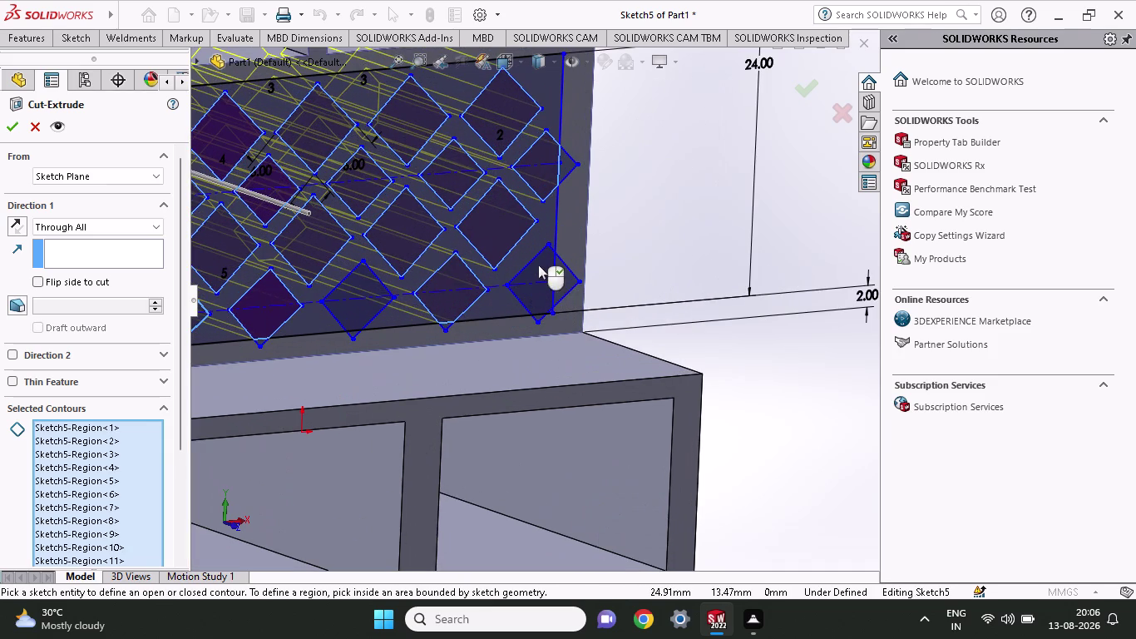
click(539, 264)
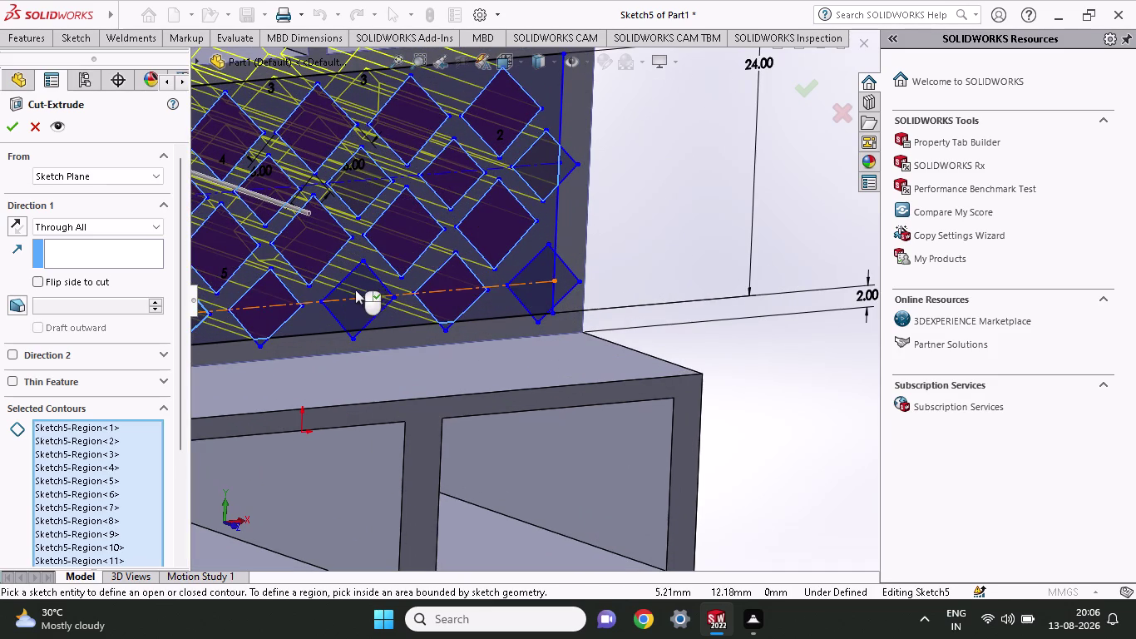
click(352, 281)
scroll(up, 3)
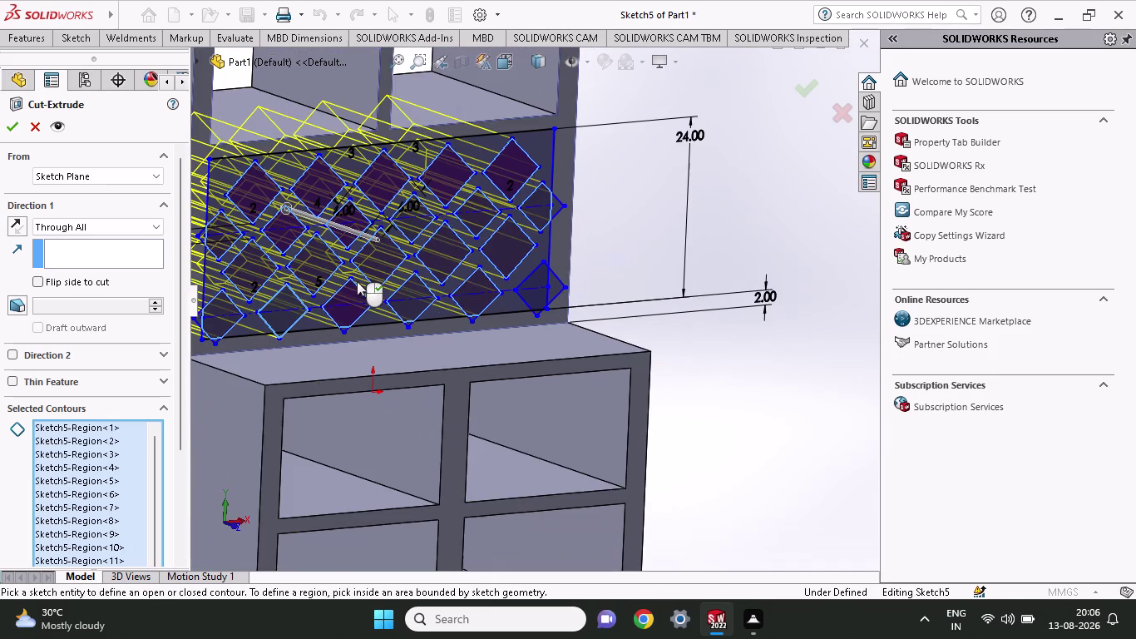
click(537, 275)
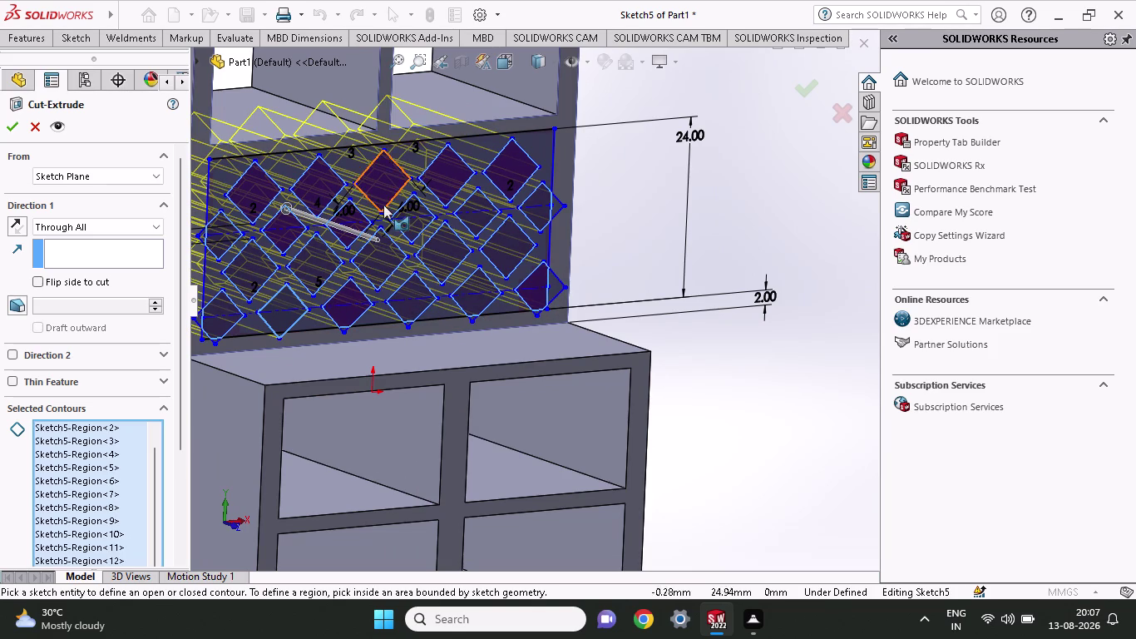
click(13, 123)
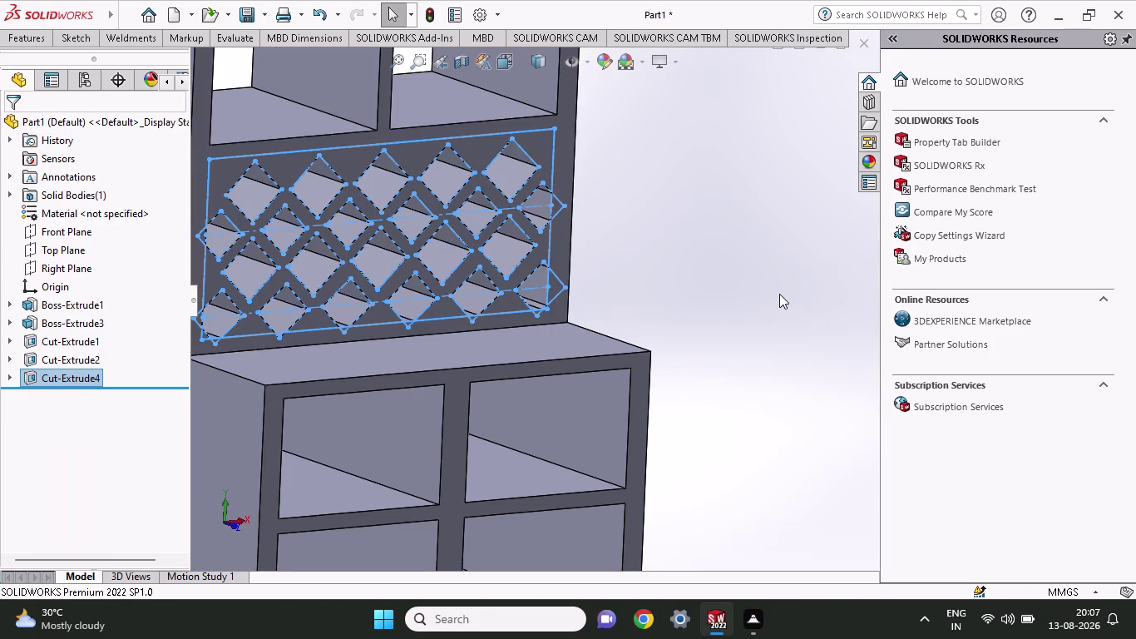
Orbit and zoom around the cabinet to inspect the diamond openings in the middle panel.
middle_drag(777, 292, 730, 263)
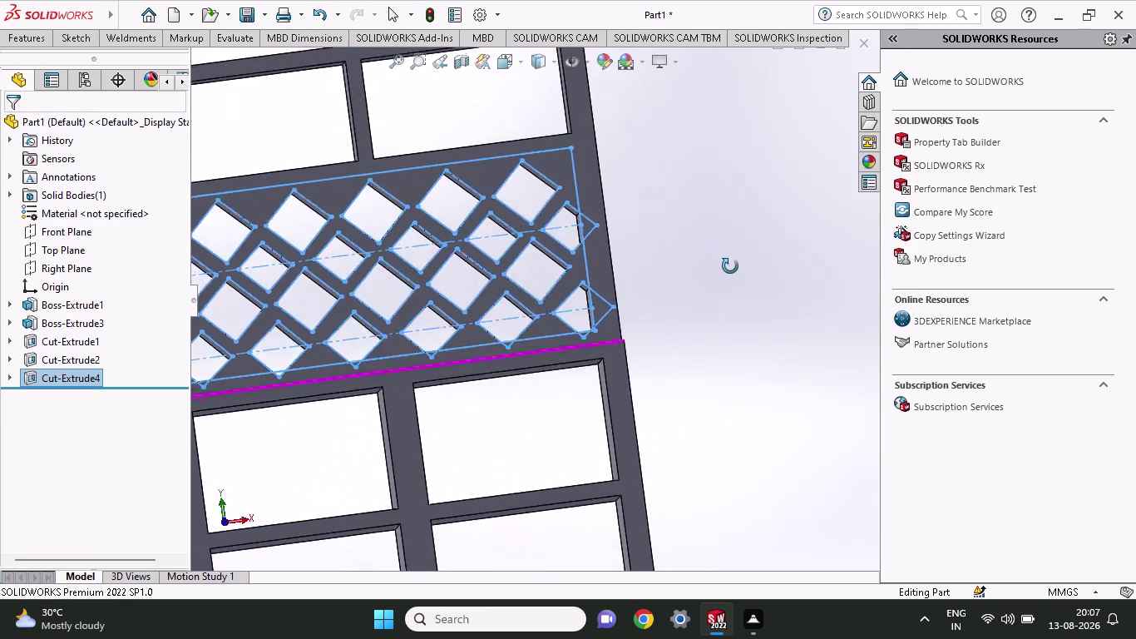
middle_drag(730, 264, 729, 271)
scroll(up, 3)
scroll(up, 3)
middle_drag(730, 328, 701, 390)
click(701, 389)
middle_drag(701, 391, 809, 375)
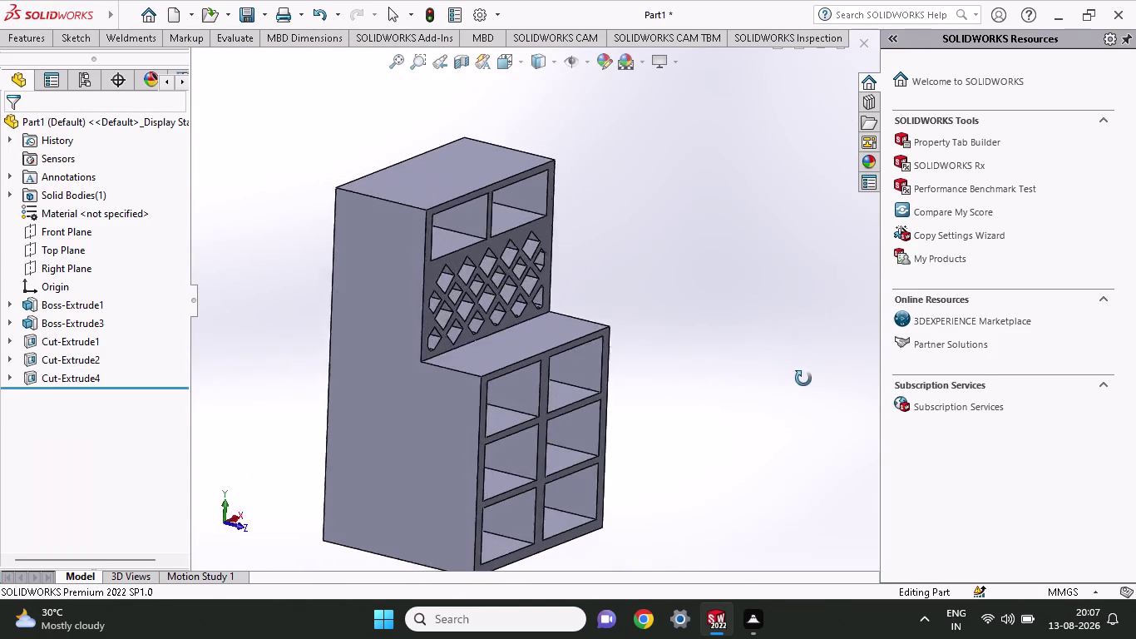
middle_drag(809, 375, 774, 385)
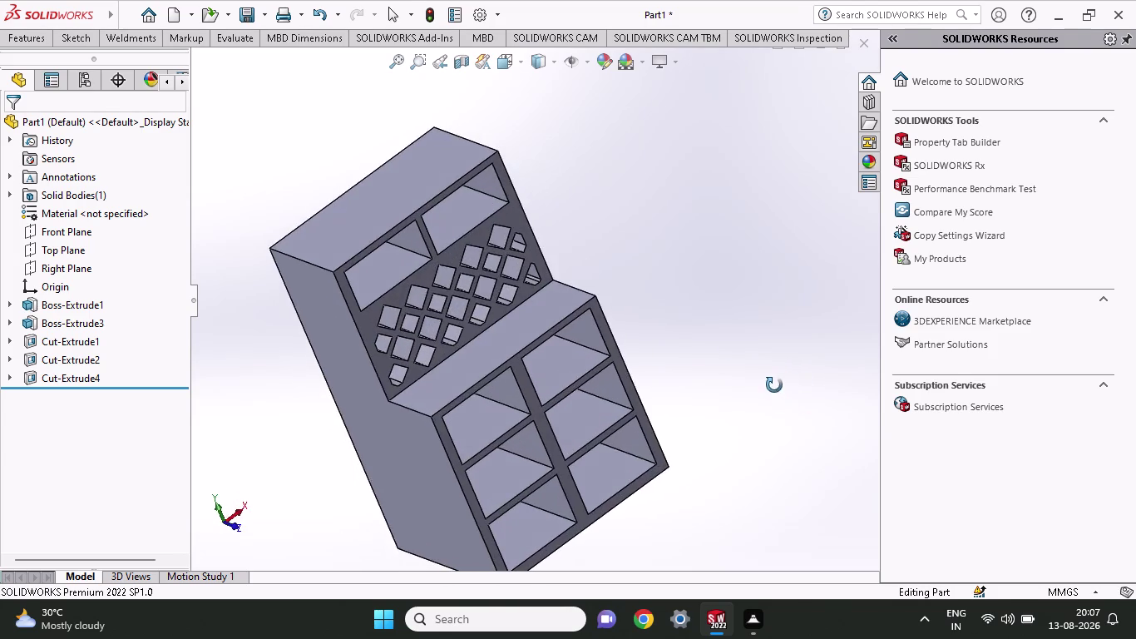
middle_drag(774, 385, 794, 382)
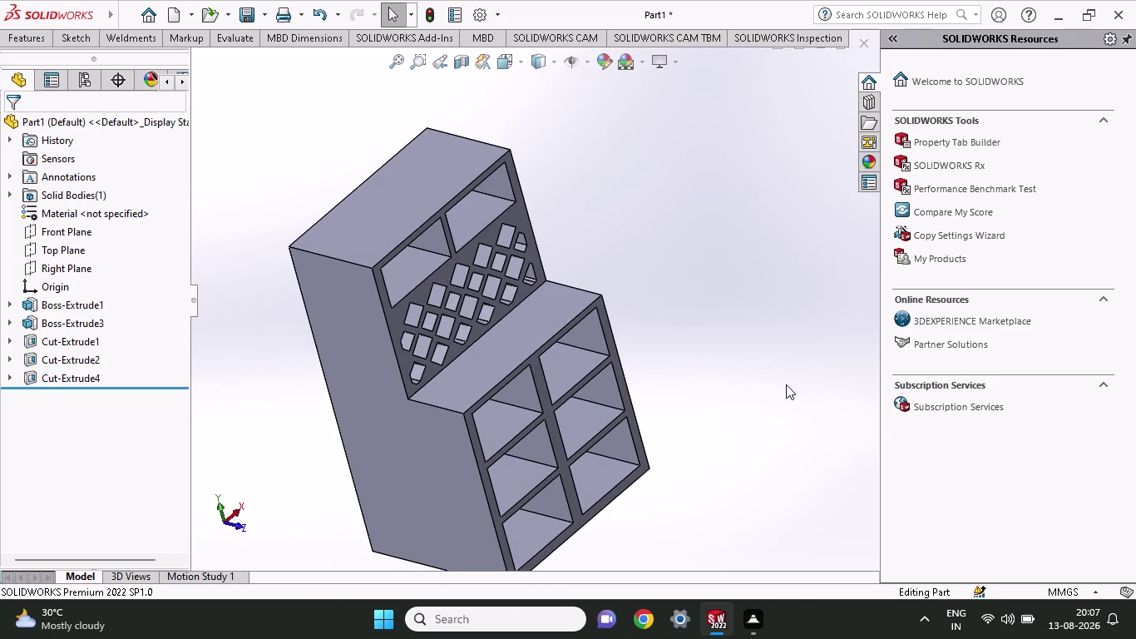